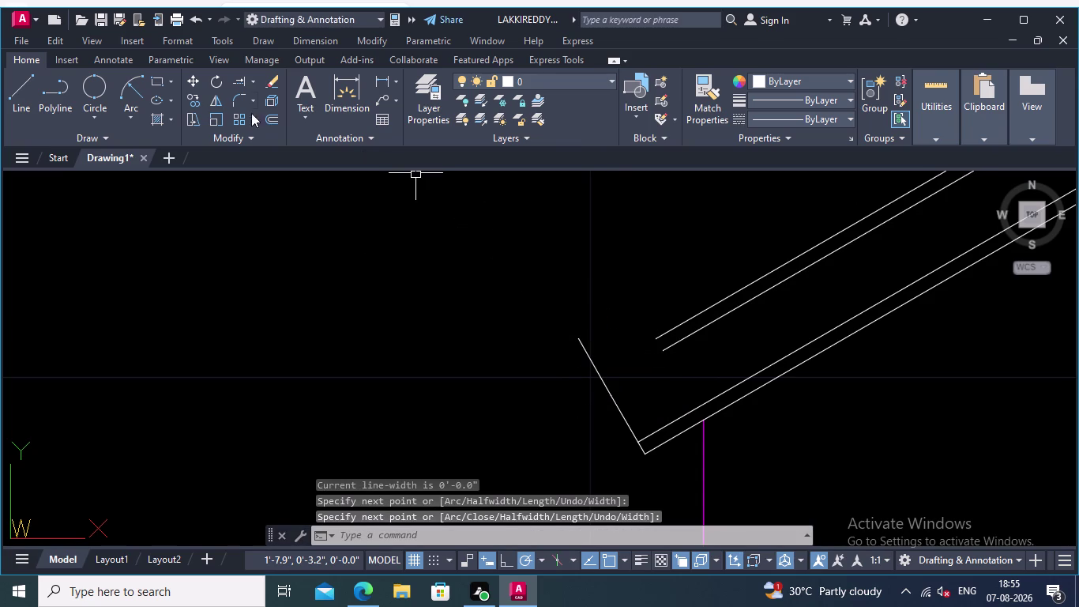
Extend the inner rafter lines on both sides out to the end cuts.
click(234, 72)
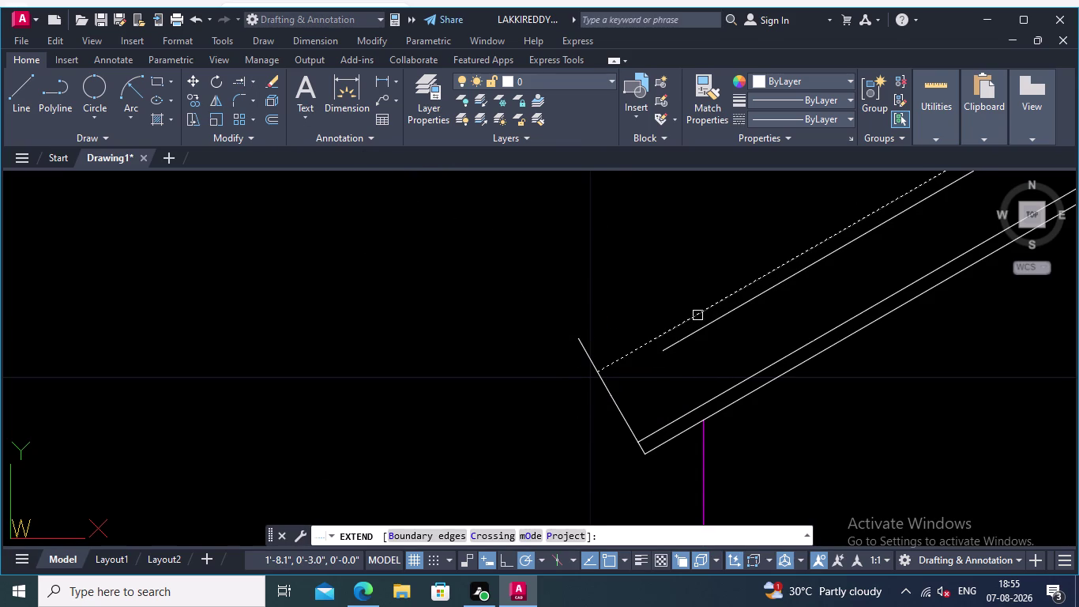
click(698, 316)
click(723, 317)
scroll(down, 3)
middle_drag(567, 404, 0, 346)
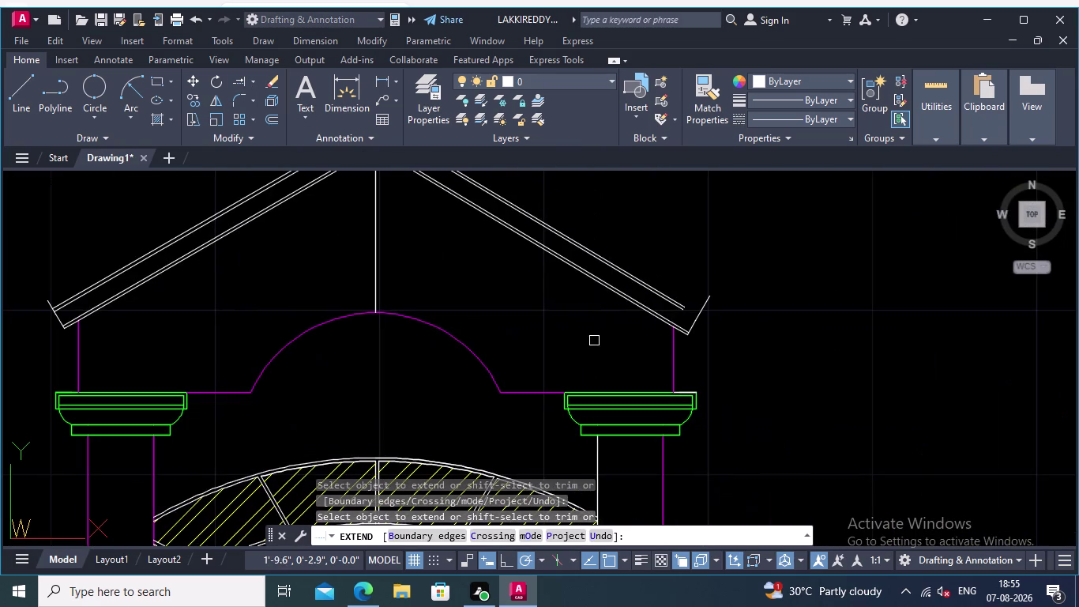
scroll(up, 3)
drag(650, 341, 650, 333)
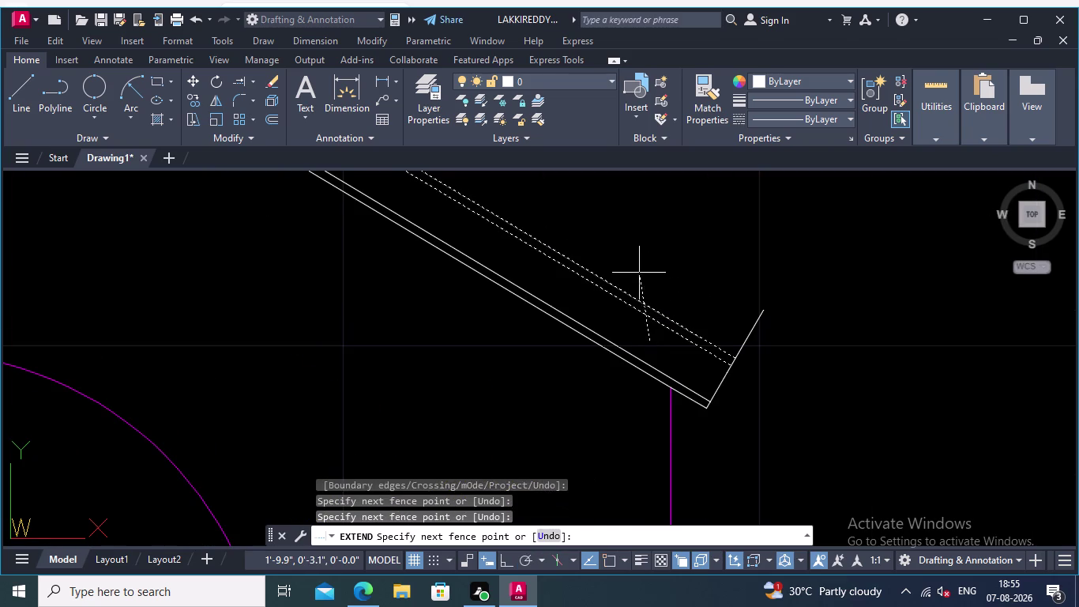
click(639, 270)
key(Return)
Trim the overhanging line ends at the right rafter end with TR.
text(t)
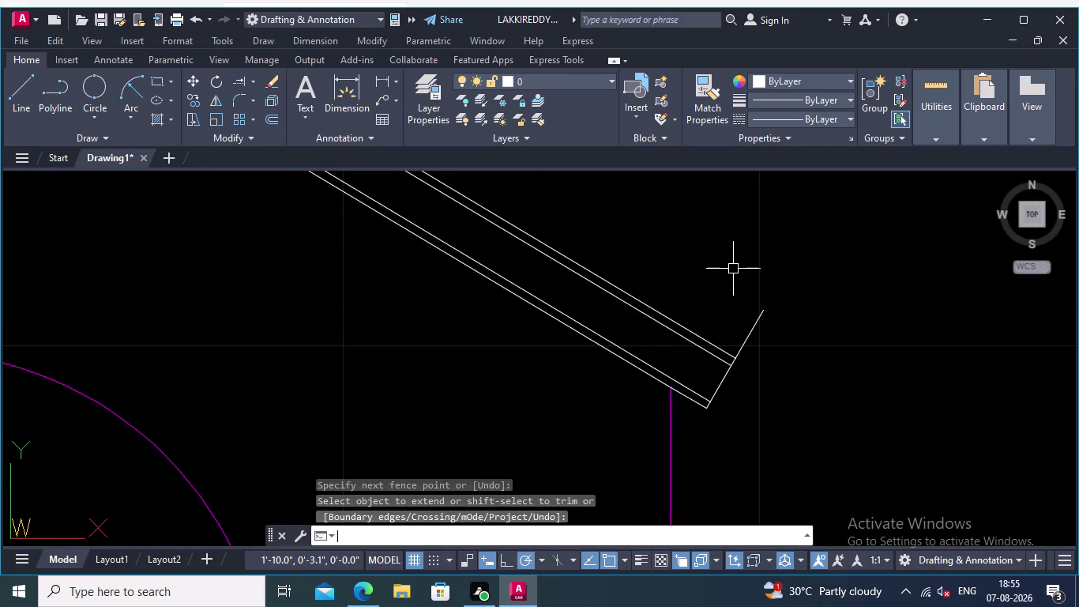
text(r)
key(Return)
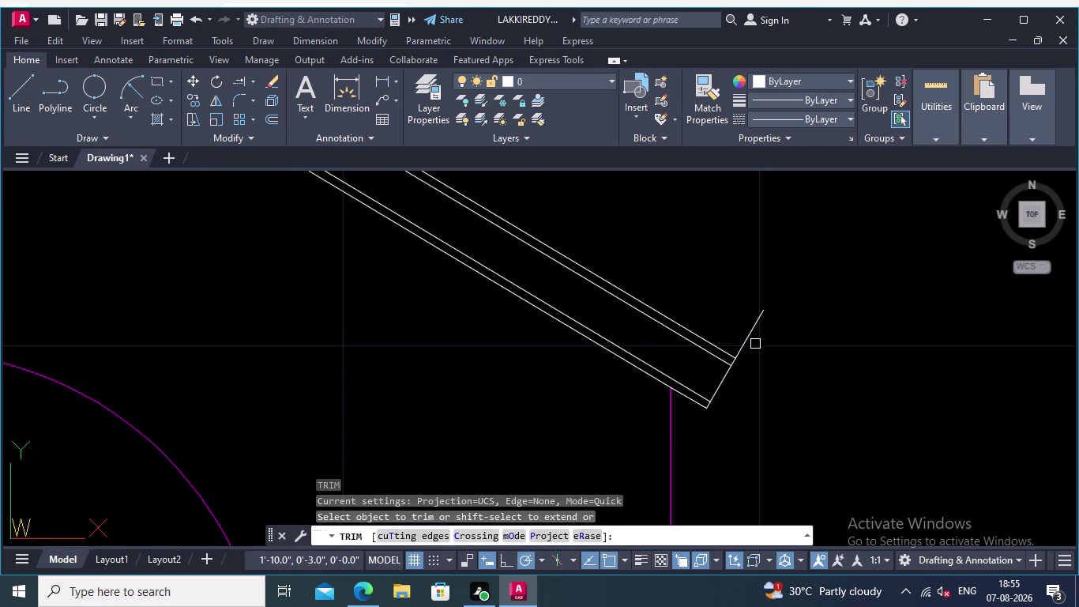
click(755, 343)
click(719, 305)
scroll(down, 3)
scroll(up, 3)
Trim the overhanging line ends at the left rafter end.
middle_drag(719, 344, 756, 411)
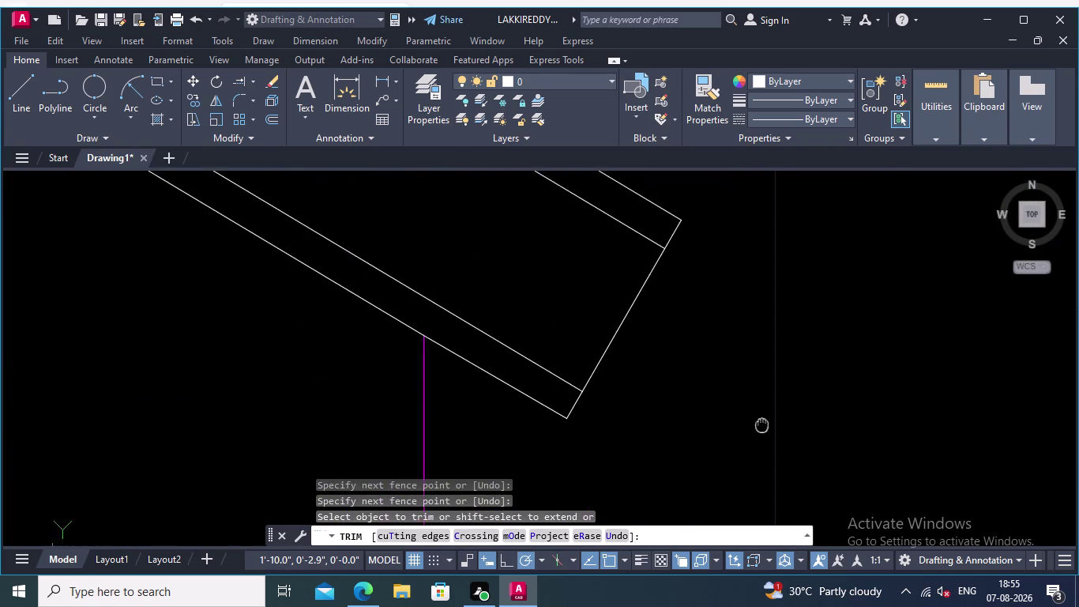
middle_drag(756, 410, 765, 435)
middle_drag(782, 423, 1016, 485)
scroll(down, 3)
middle_drag(282, 369, 711, 366)
scroll(down, 3)
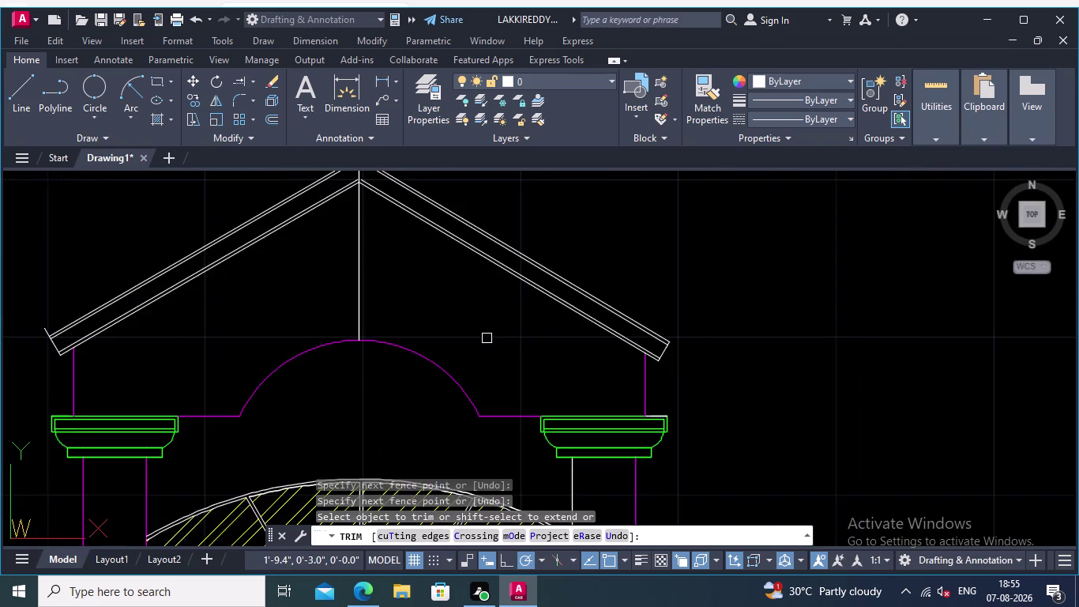
middle_drag(484, 327, 895, 356)
scroll(up, 3)
middle_drag(423, 341, 708, 203)
scroll(up, 3)
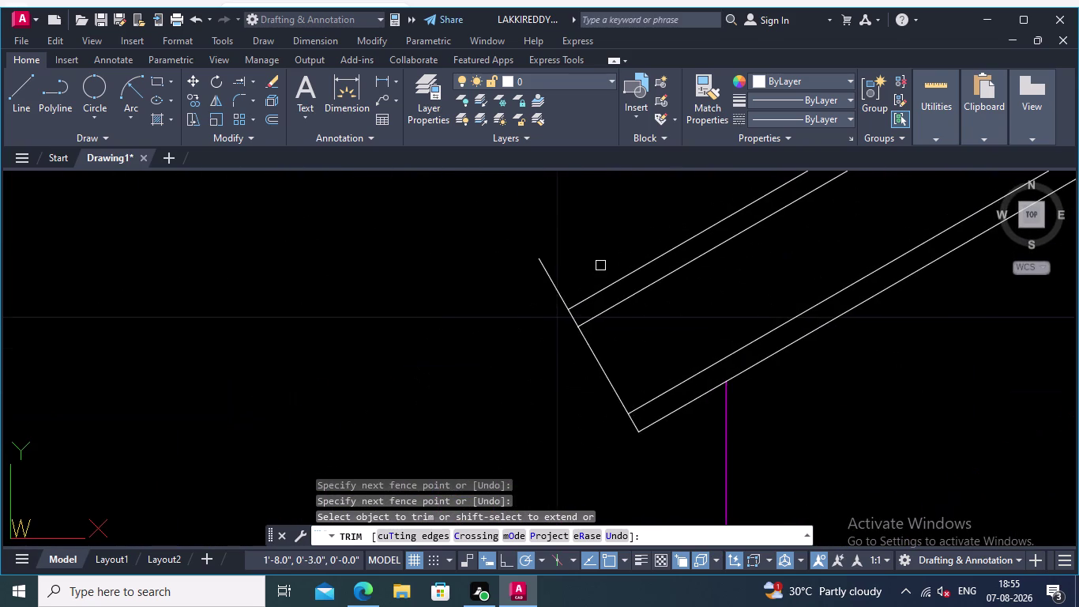
click(553, 281)
click(483, 333)
scroll(down, 3)
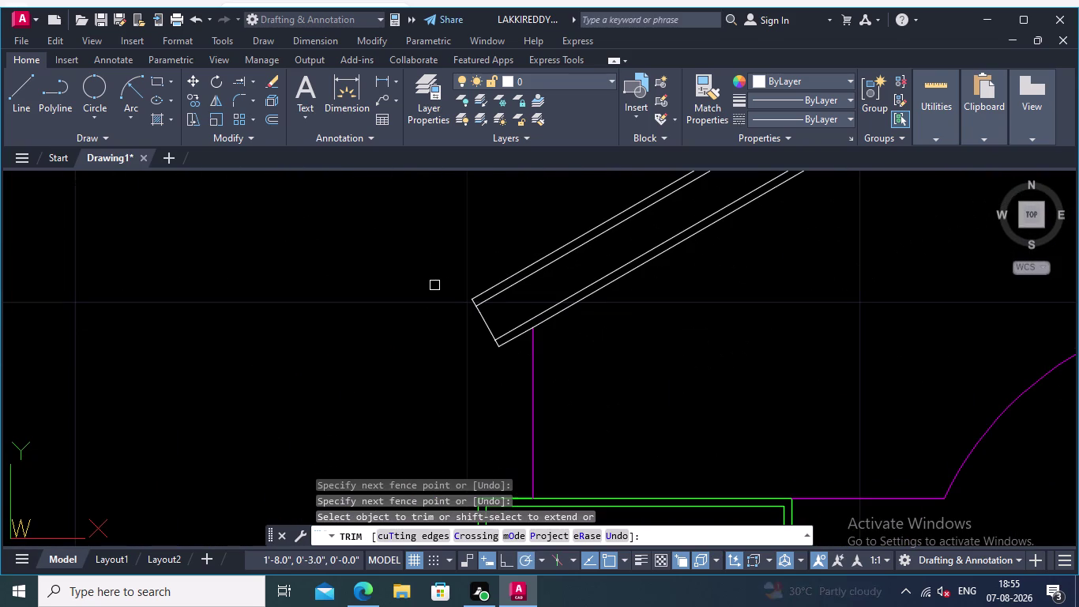
scroll(down, 3)
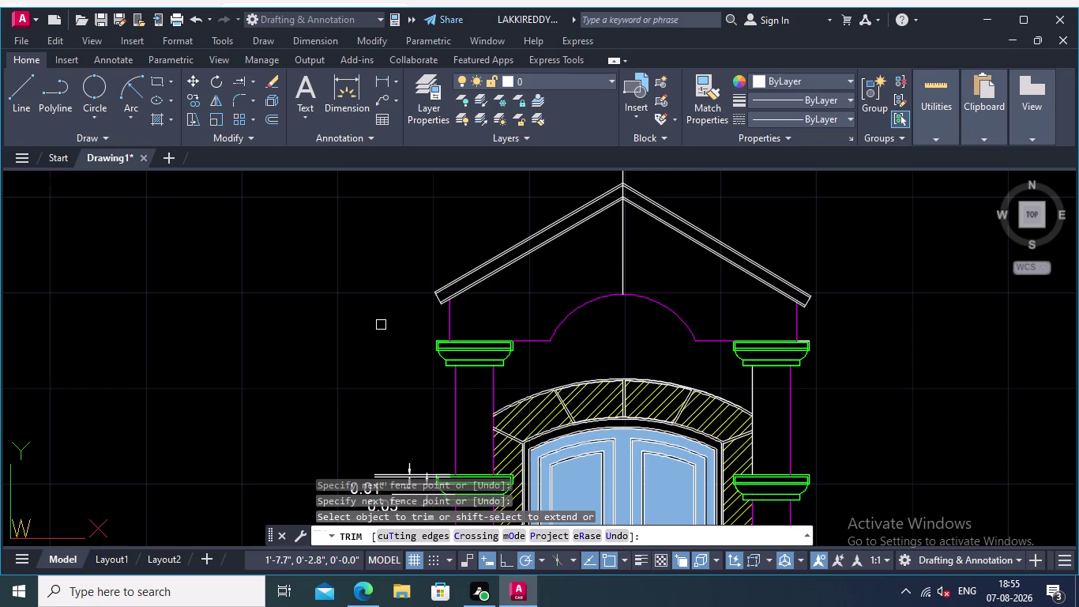
scroll(up, 3)
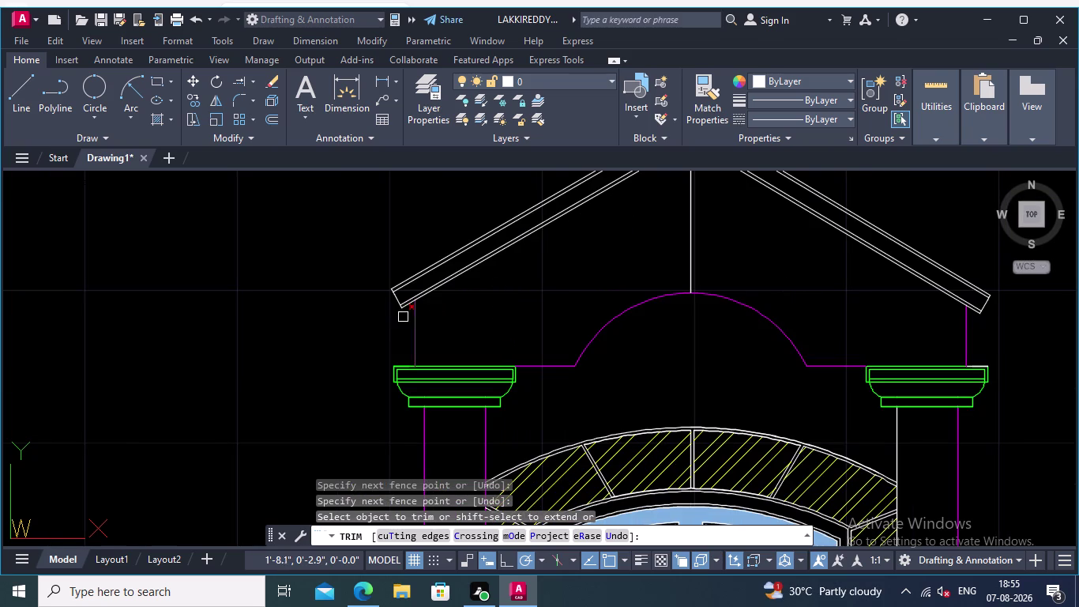
scroll(up, 3)
key(Return)
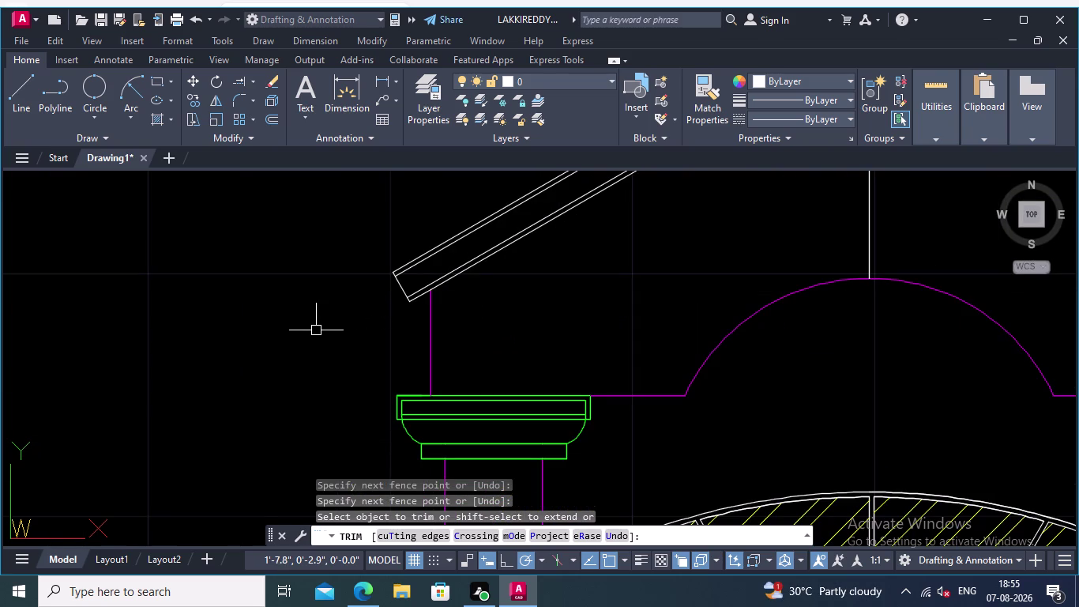
scroll(down, 3)
middle_drag(508, 321, 506, 355)
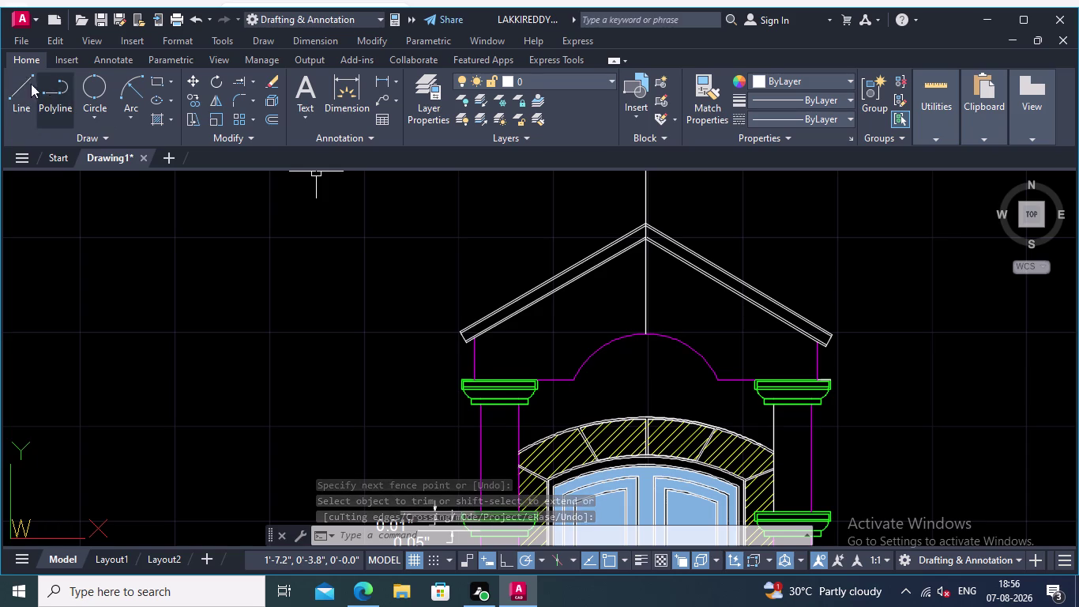
Draw a horizontal line from the pediment apex extending left.
click(14, 82)
scroll(up, 3)
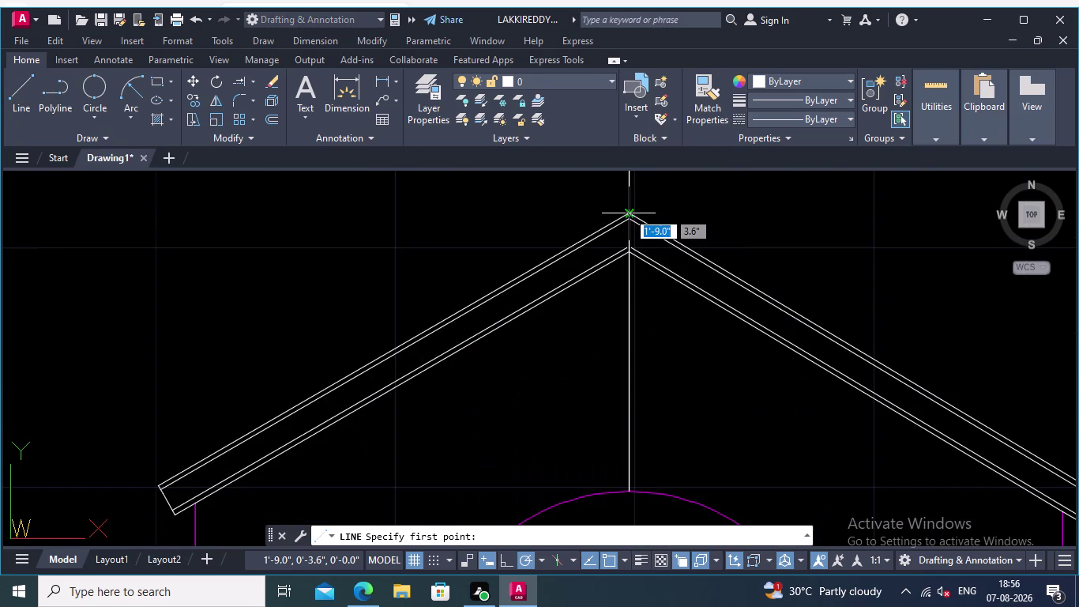
click(628, 211)
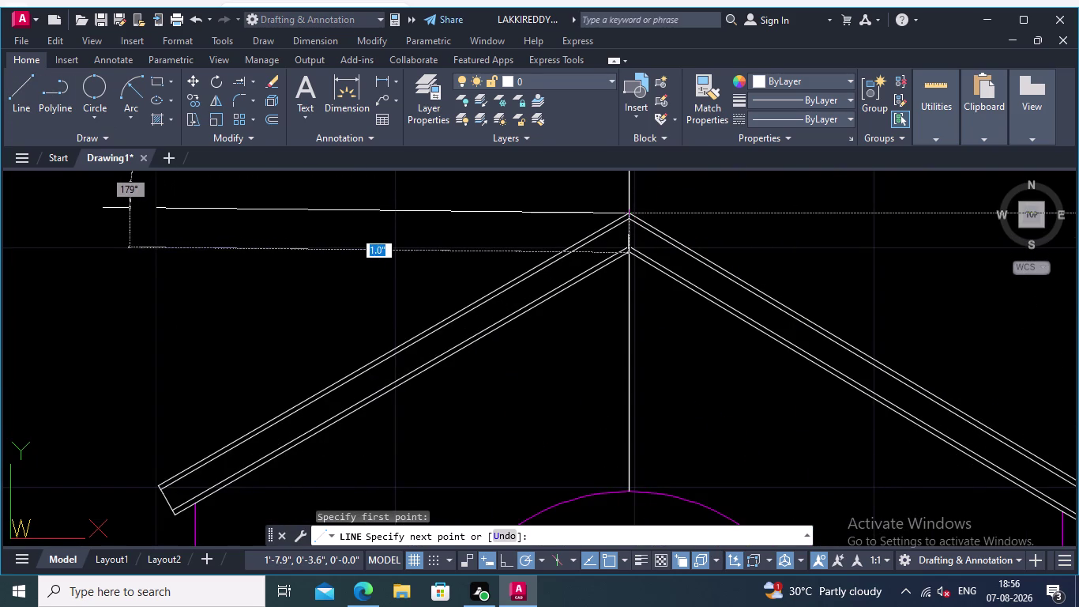
click(72, 210)
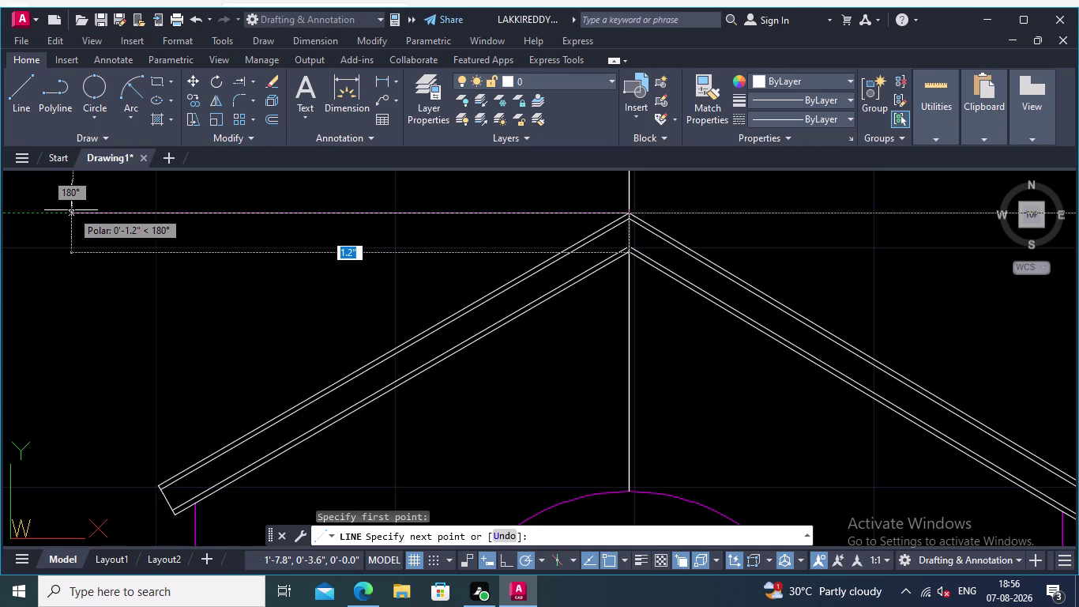
key(Return)
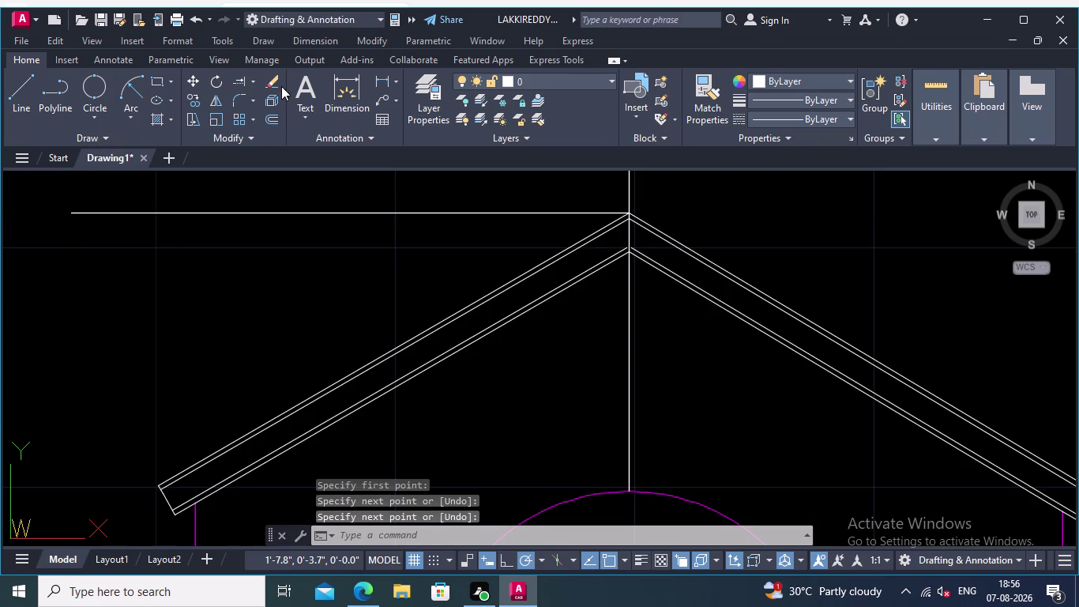
Measure a linear dimension from the left rafter end to the new horizontal line.
click(381, 78)
middle_drag(298, 313, 452, 259)
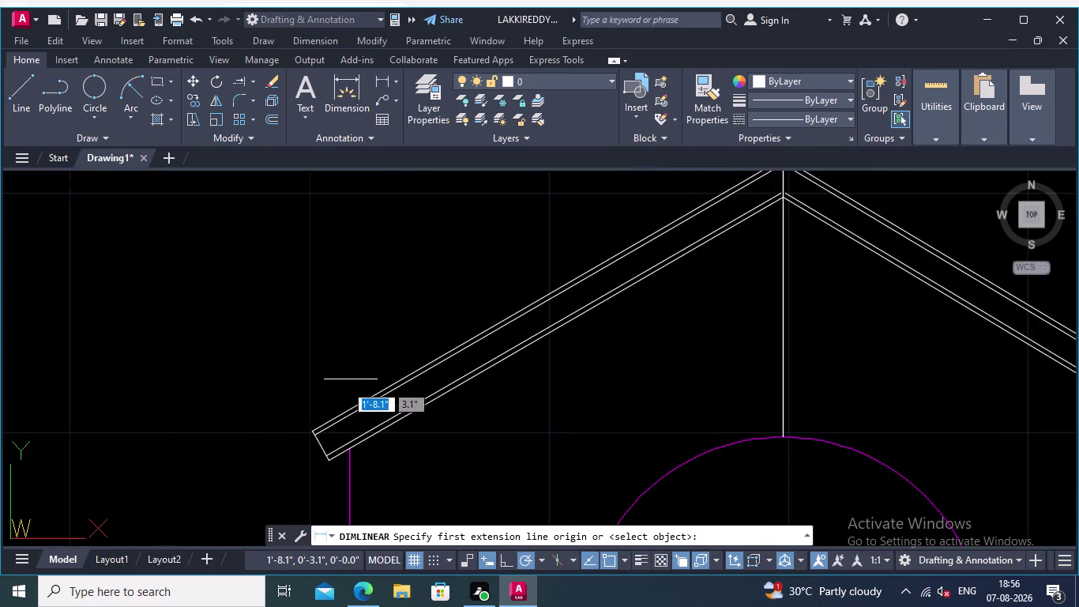
scroll(up, 3)
middle_drag(319, 411, 376, 307)
scroll(up, 3)
click(355, 364)
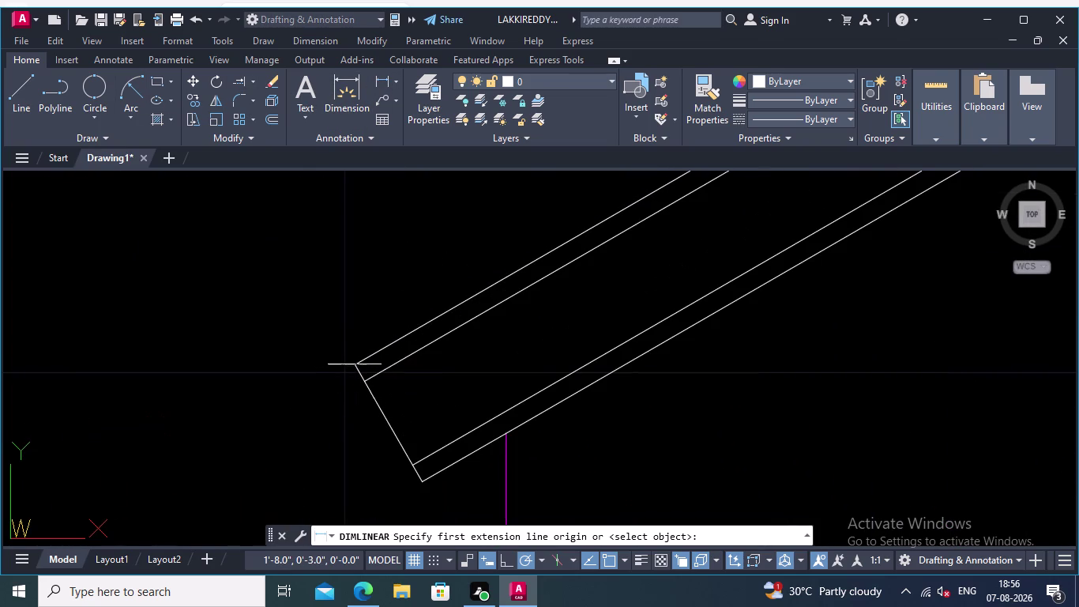
middle_drag(363, 223, 340, 382)
scroll(down, 3)
middle_drag(339, 281, 337, 344)
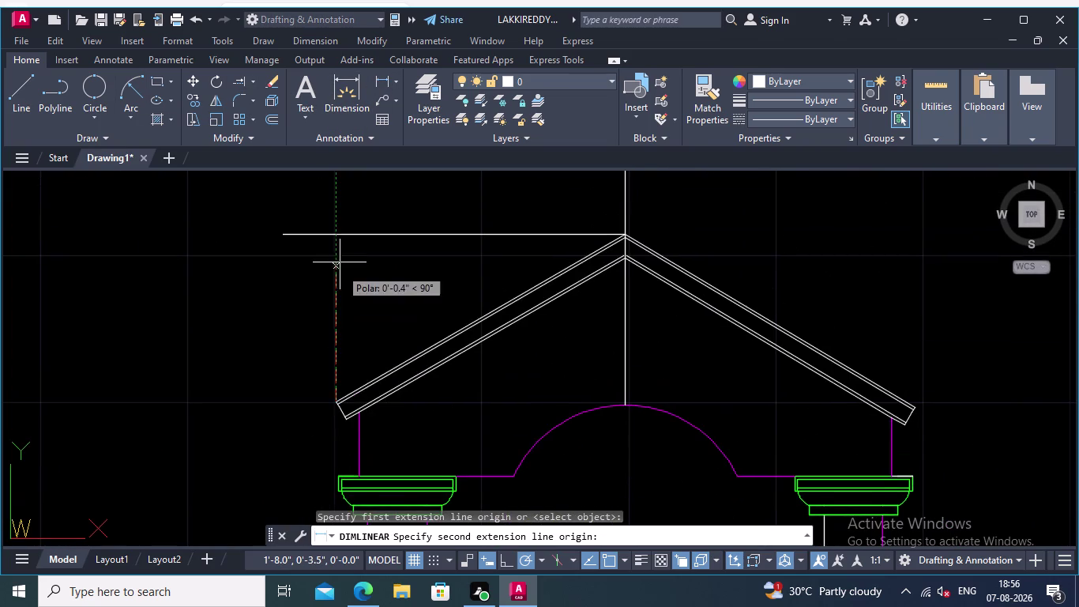
scroll(up, 3)
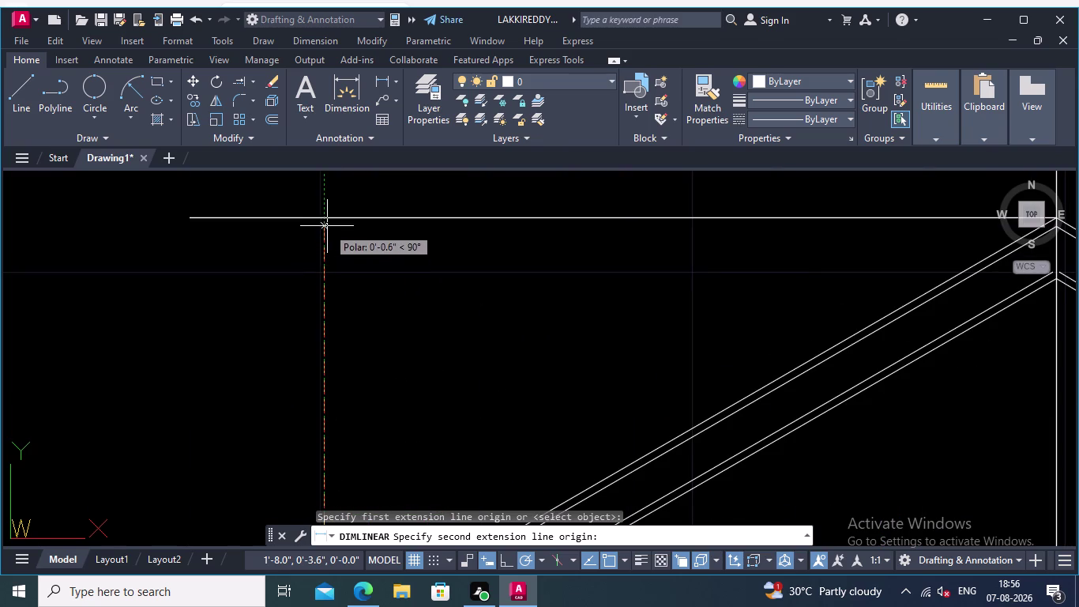
click(327, 218)
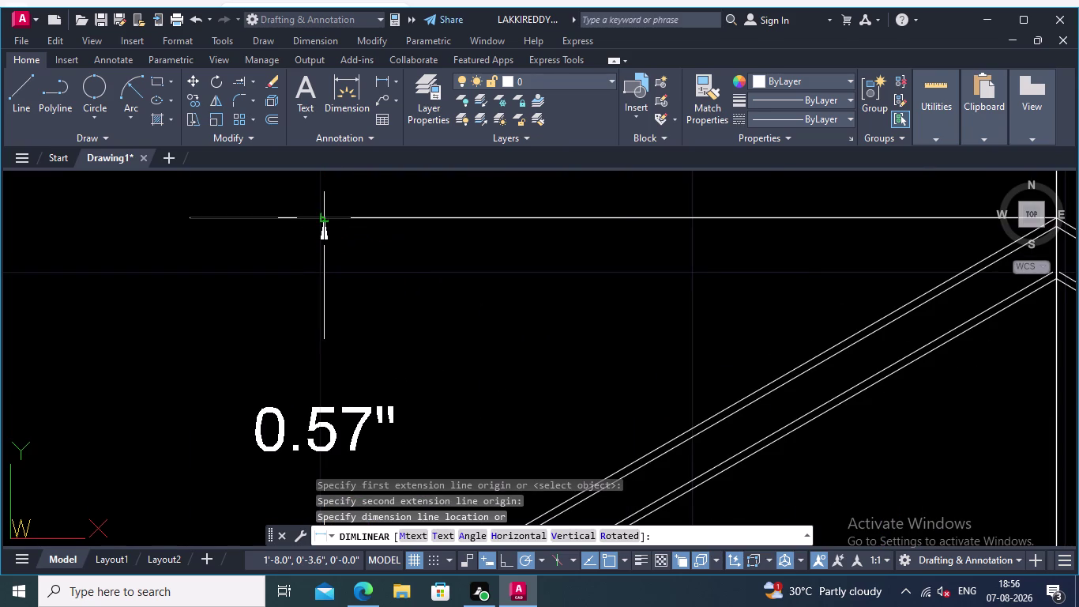
key(Return)
scroll(down, 3)
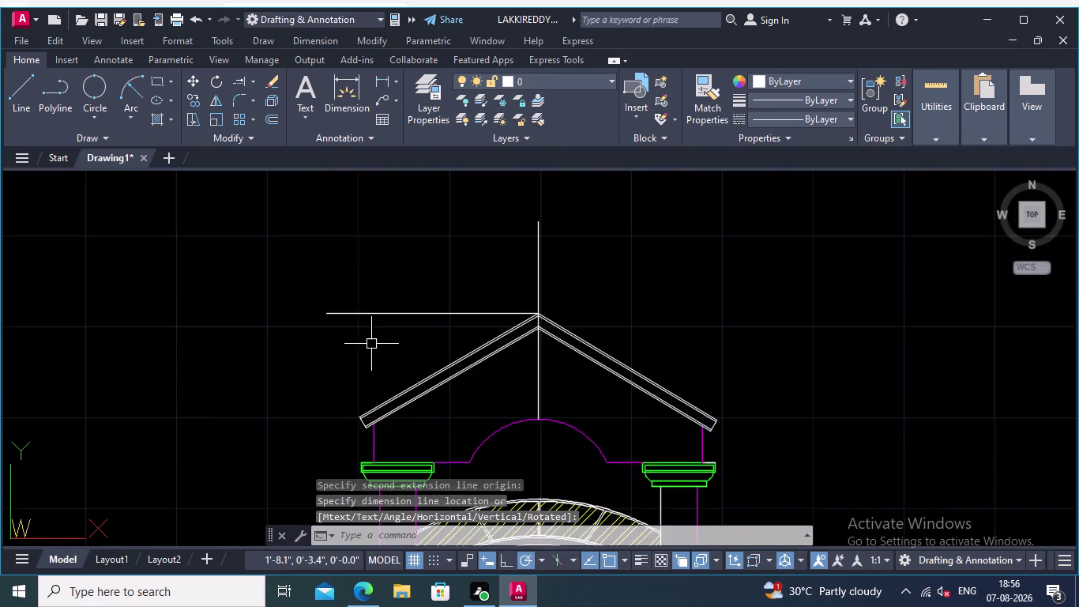
middle_drag(372, 344, 379, 218)
scroll(up, 3)
middle_drag(400, 284, 321, 267)
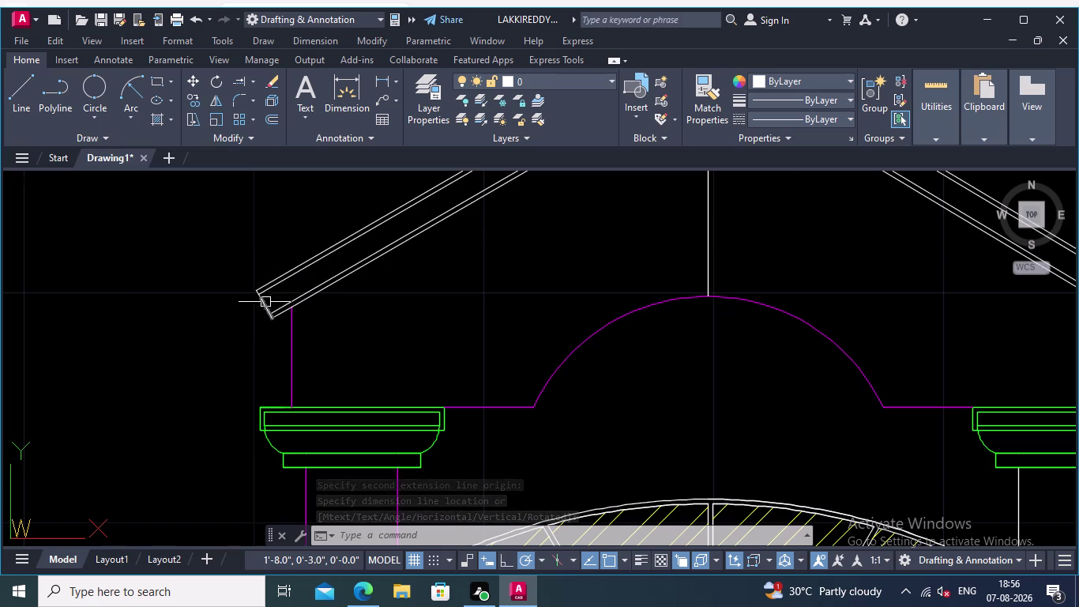
middle_drag(271, 293, 192, 360)
scroll(down, 3)
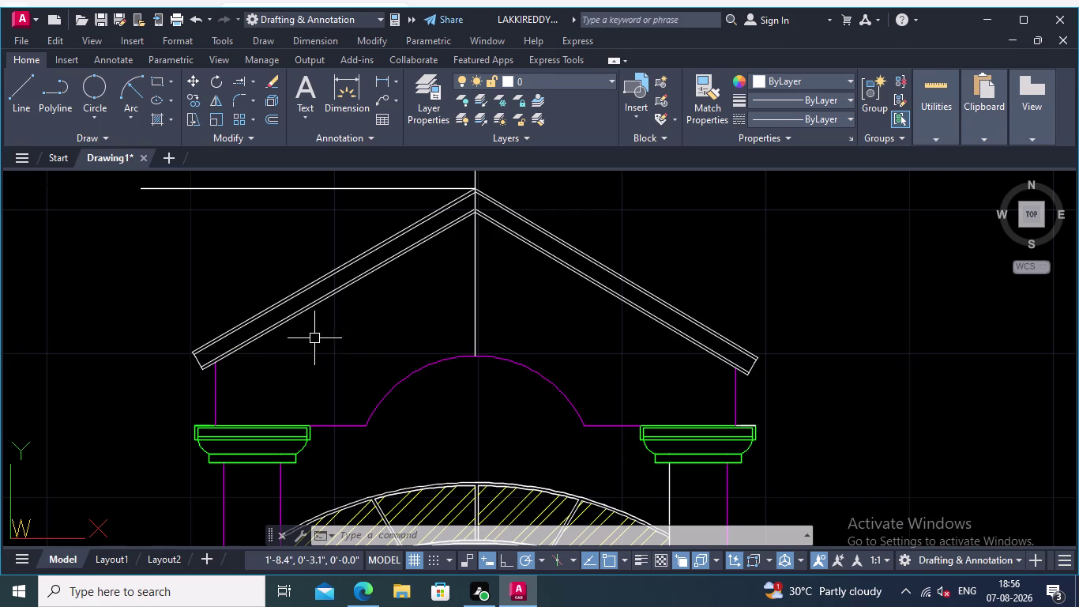
click(370, 321)
click(313, 234)
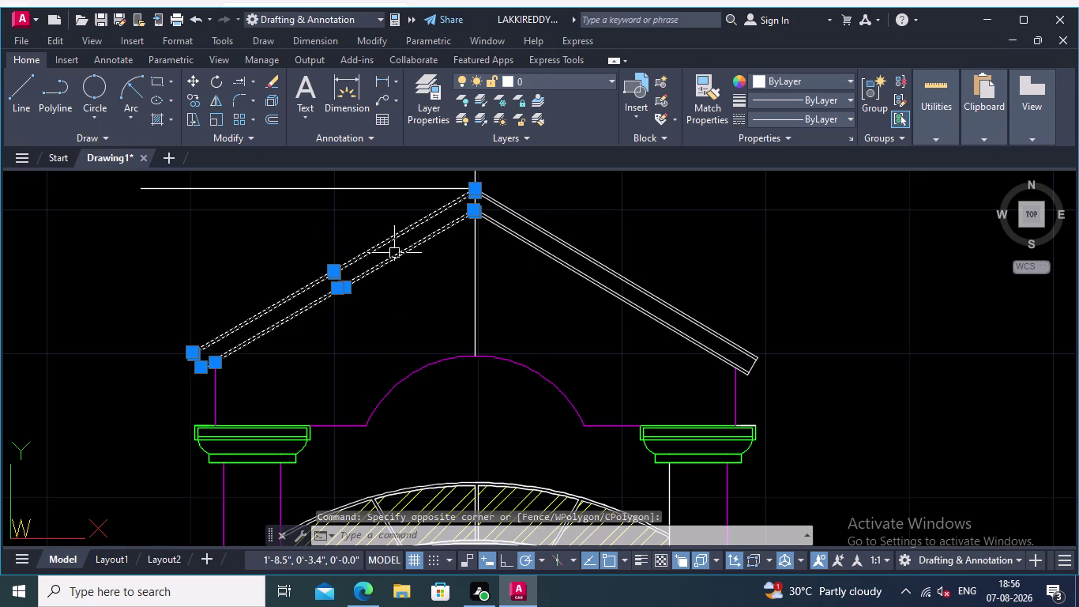
click(545, 293)
click(574, 220)
drag(573, 299, 571, 291)
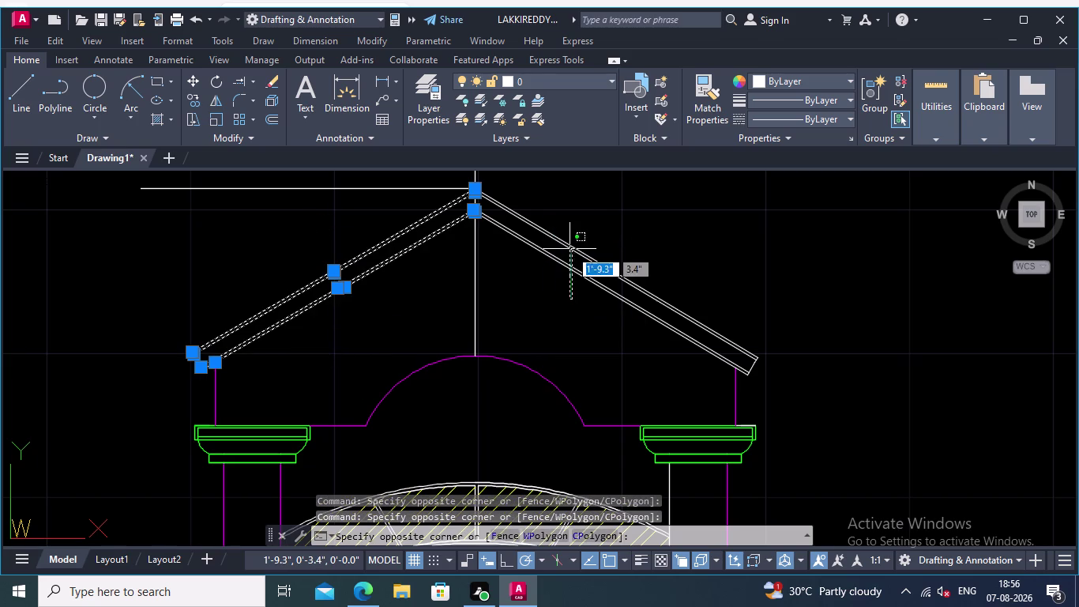
click(529, 223)
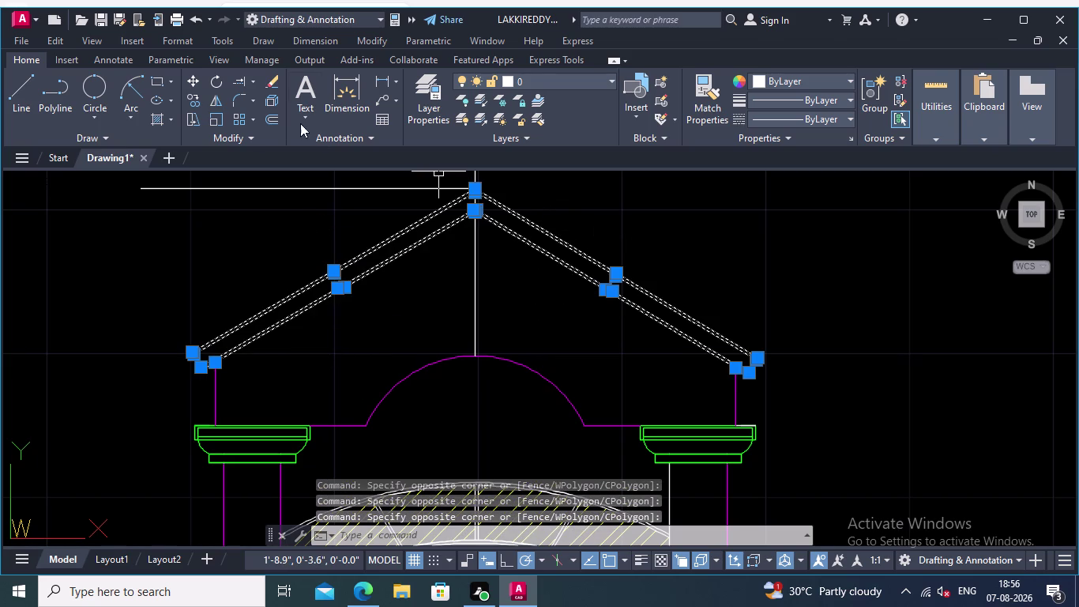
click(218, 100)
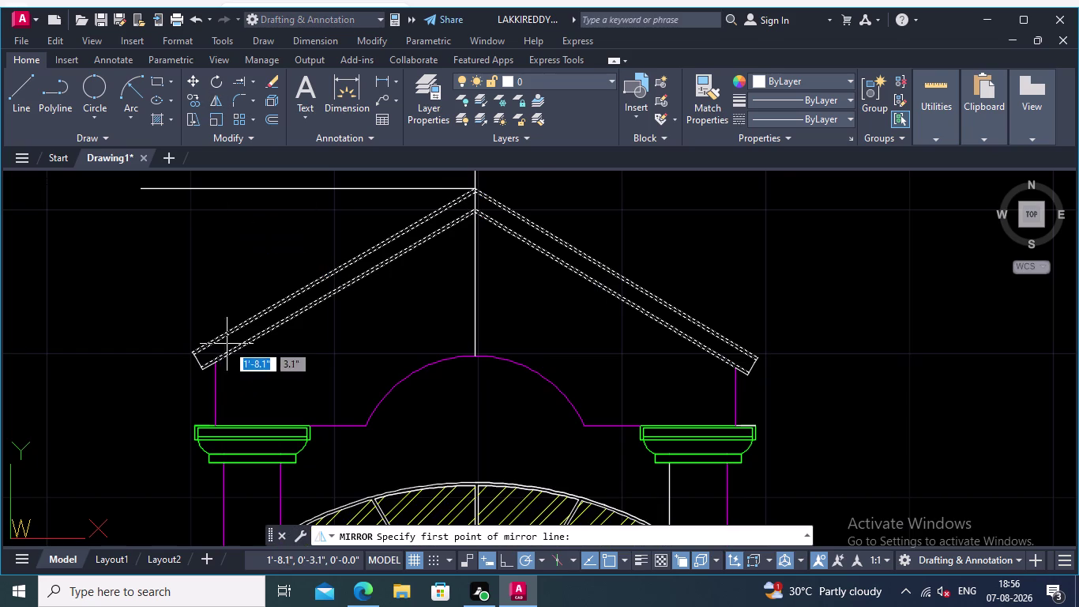
scroll(up, 3)
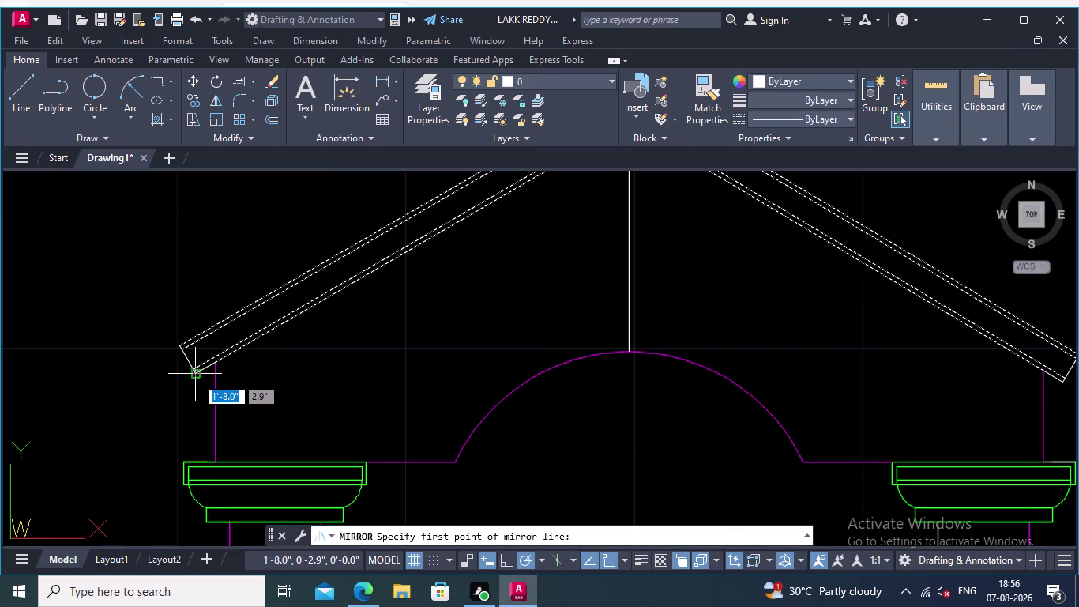
click(195, 376)
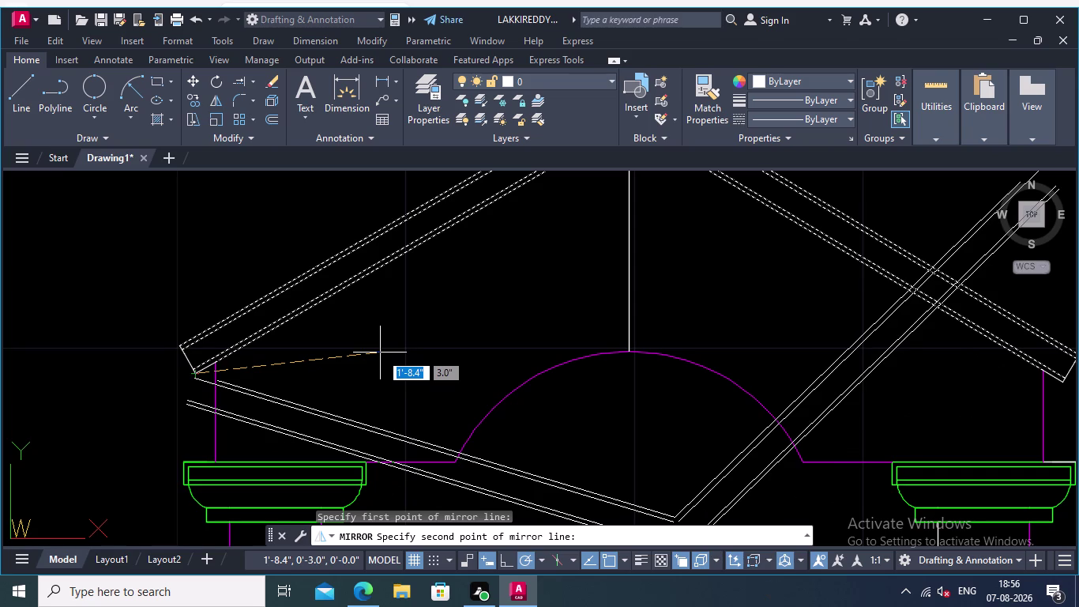
key(Escape)
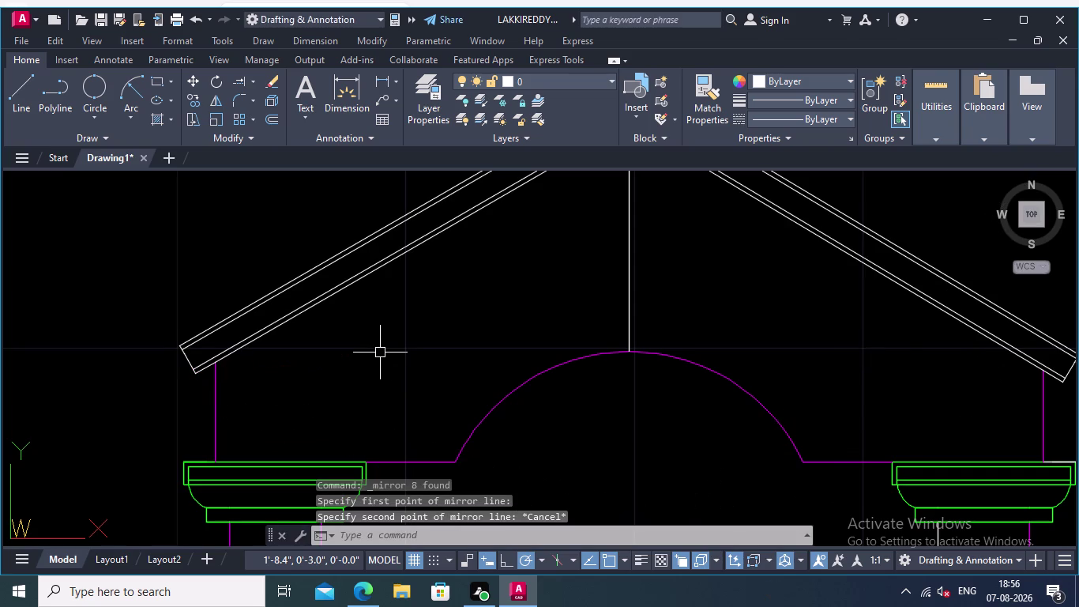
scroll(down, 3)
middle_drag(385, 341, 398, 314)
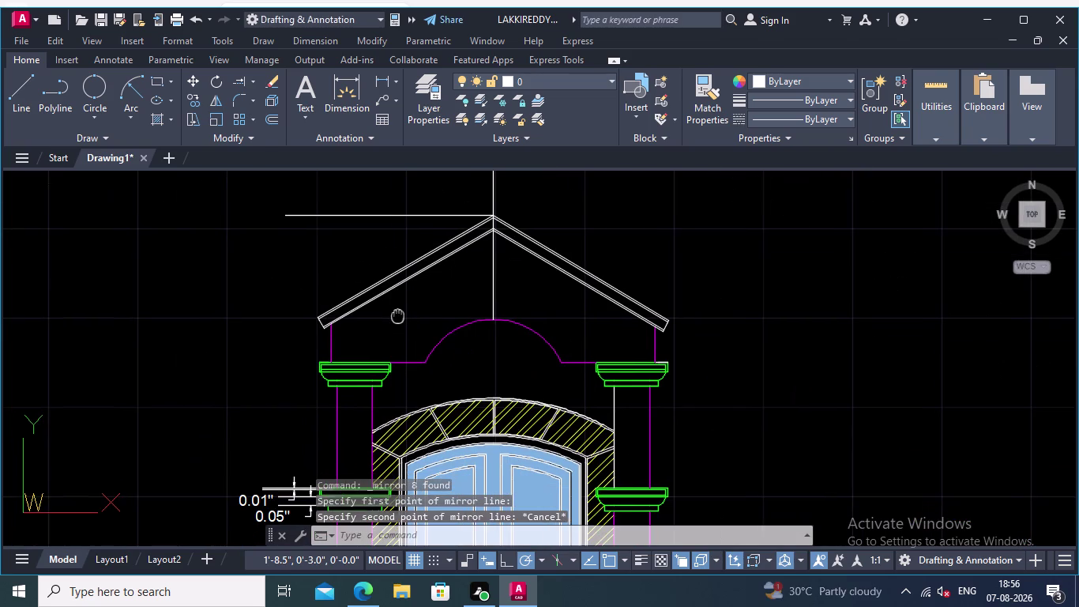
middle_drag(397, 314, 398, 314)
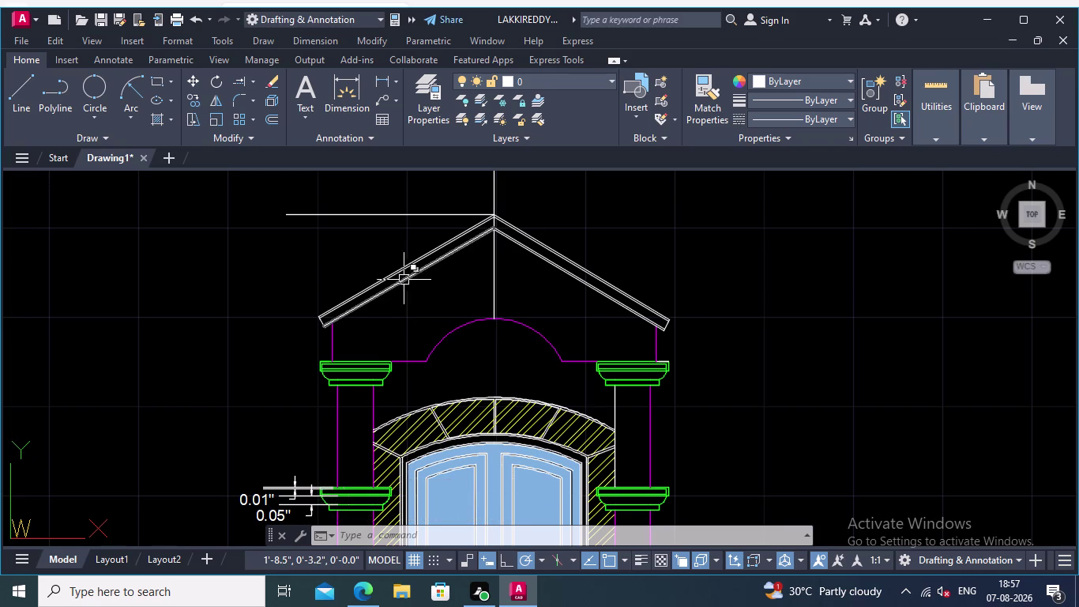
Trim away the right roof slope's double lines and its end cap.
scroll(up, 3)
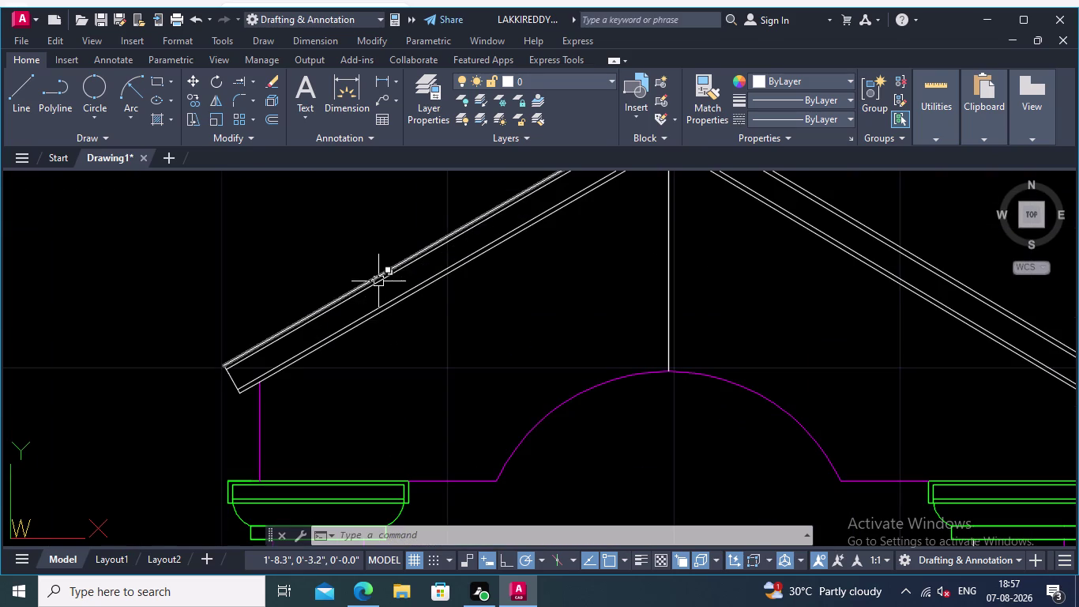
scroll(down, 3)
middle_drag(429, 313, 411, 361)
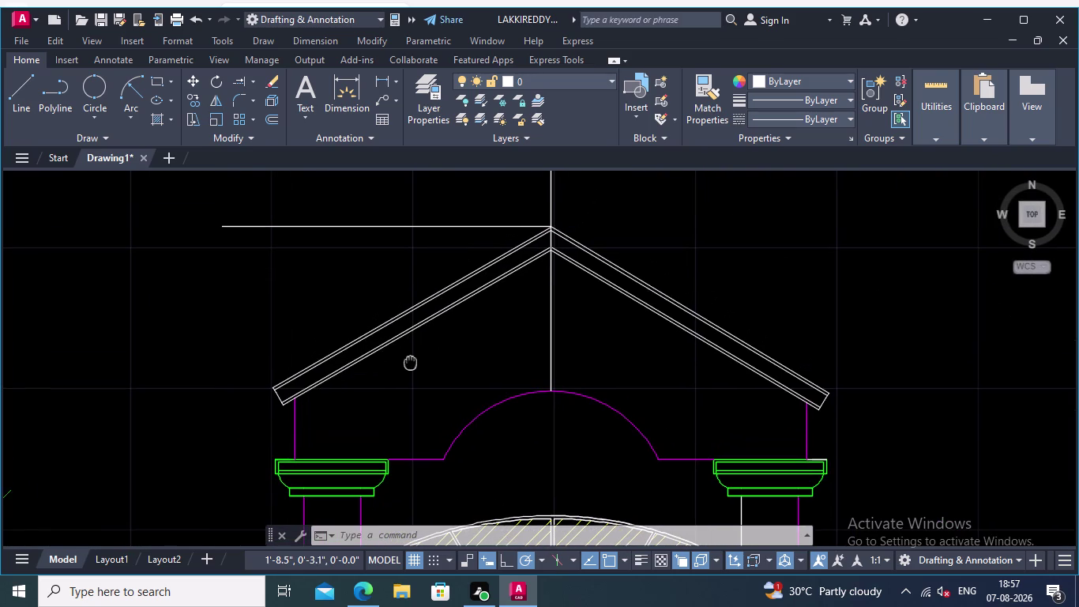
middle_drag(411, 361, 410, 361)
scroll(up, 3)
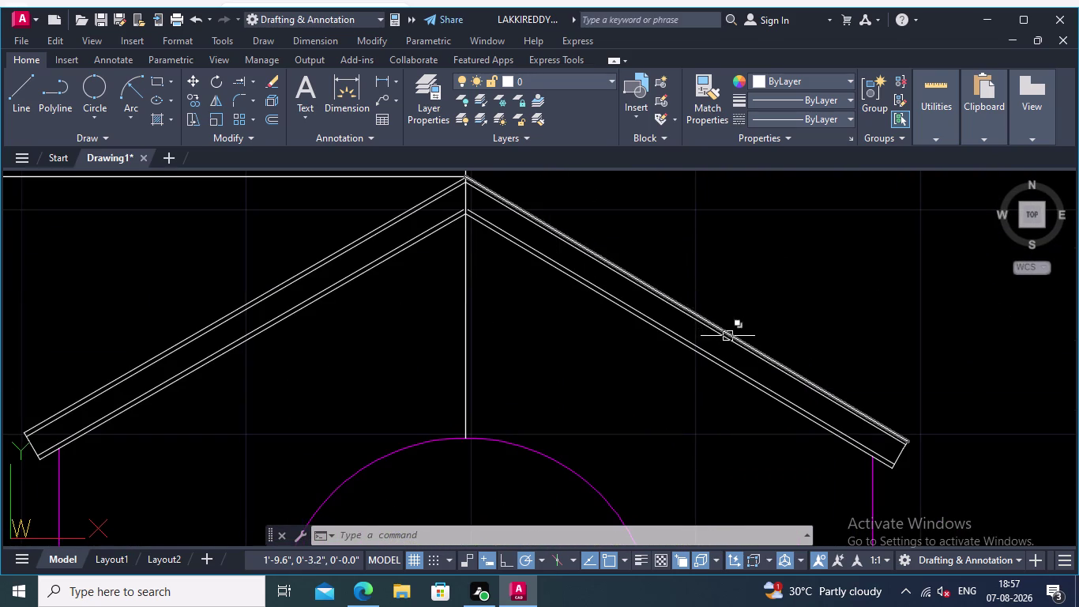
scroll(up, 3)
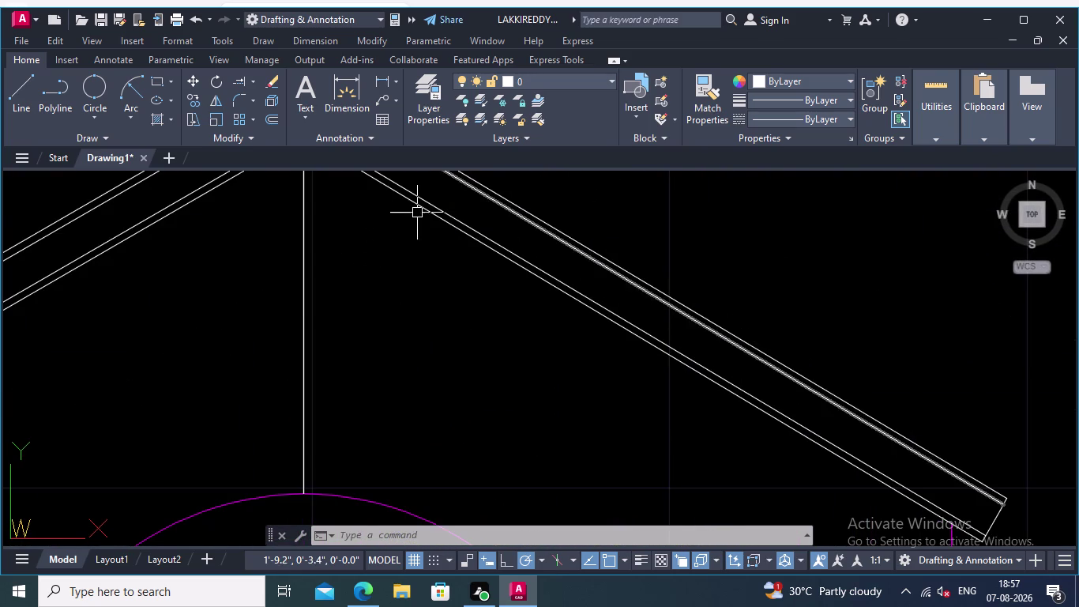
click(252, 78)
click(254, 108)
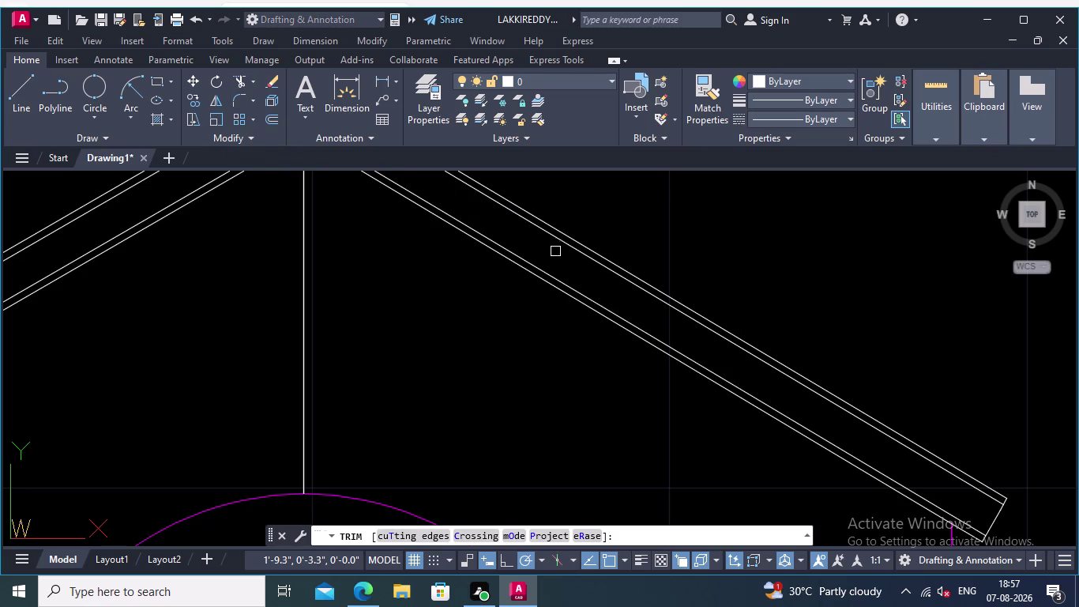
click(556, 252)
click(557, 211)
middle_drag(703, 259, 495, 217)
middle_drag(740, 358, 637, 283)
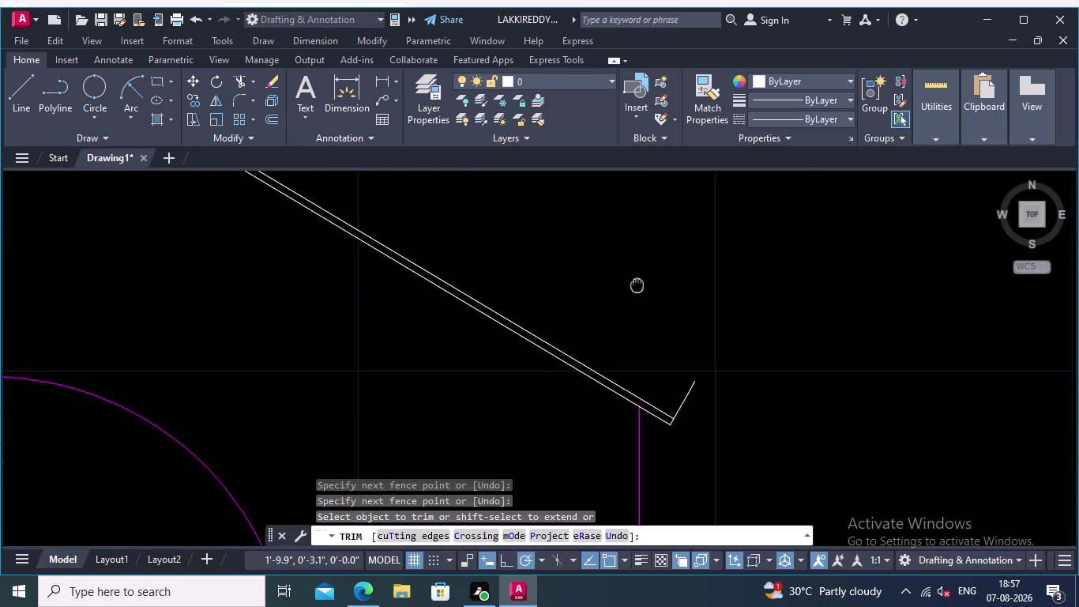
middle_drag(637, 284, 637, 282)
scroll(up, 3)
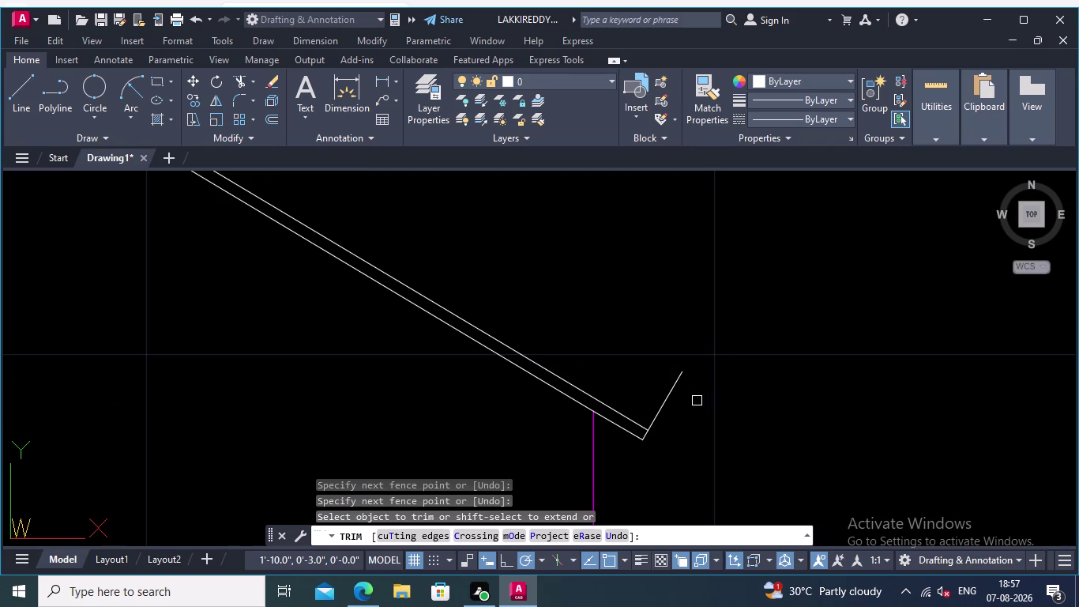
click(636, 418)
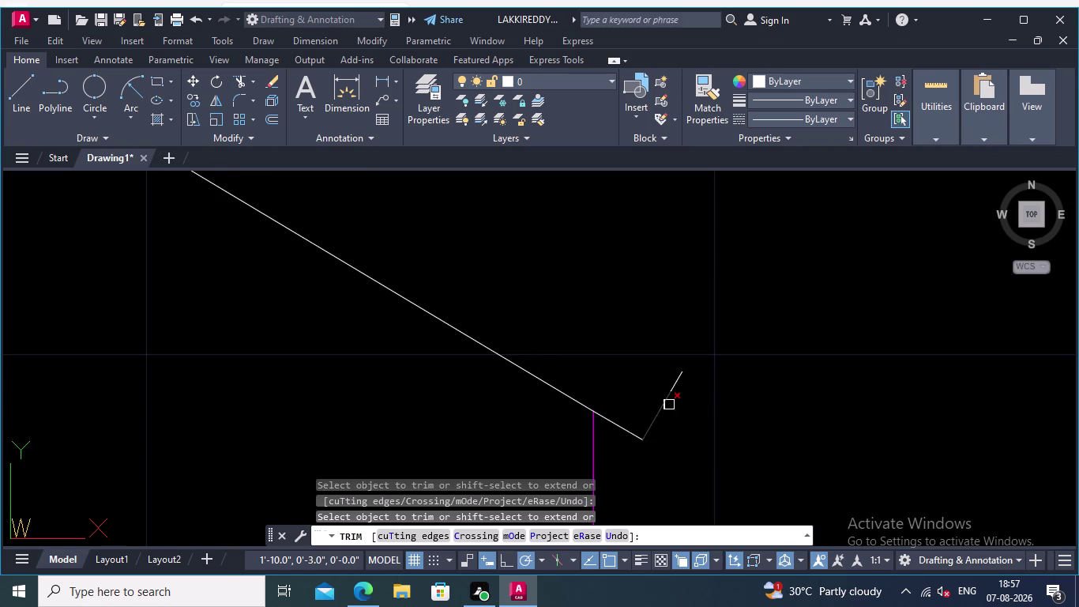
click(670, 401)
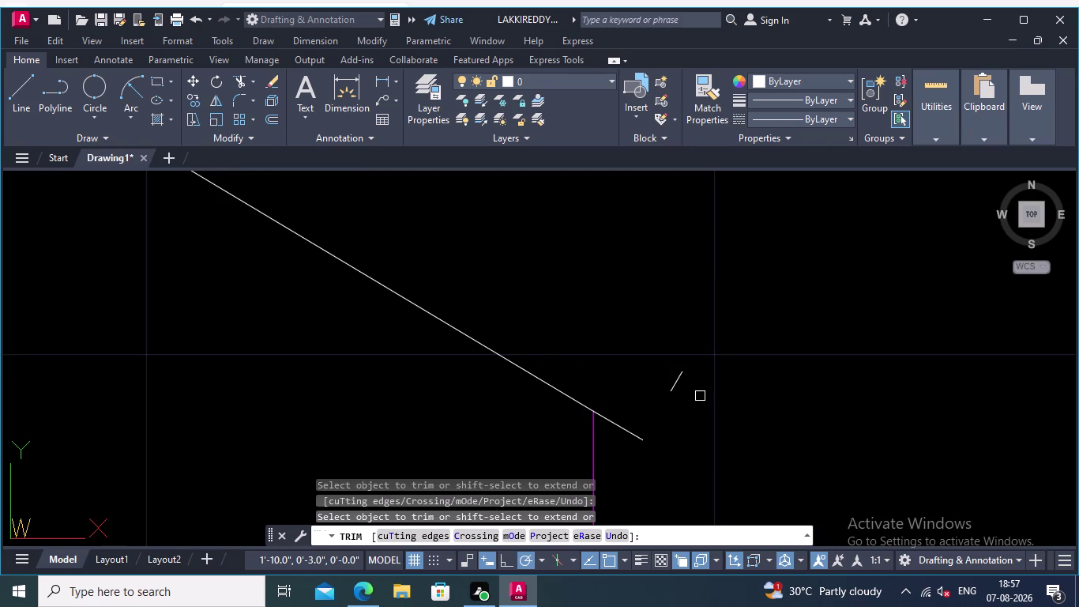
click(701, 397)
click(661, 381)
Trim away the left roof slope lines from peak to end cap.
scroll(down, 3)
middle_drag(708, 360, 793, 357)
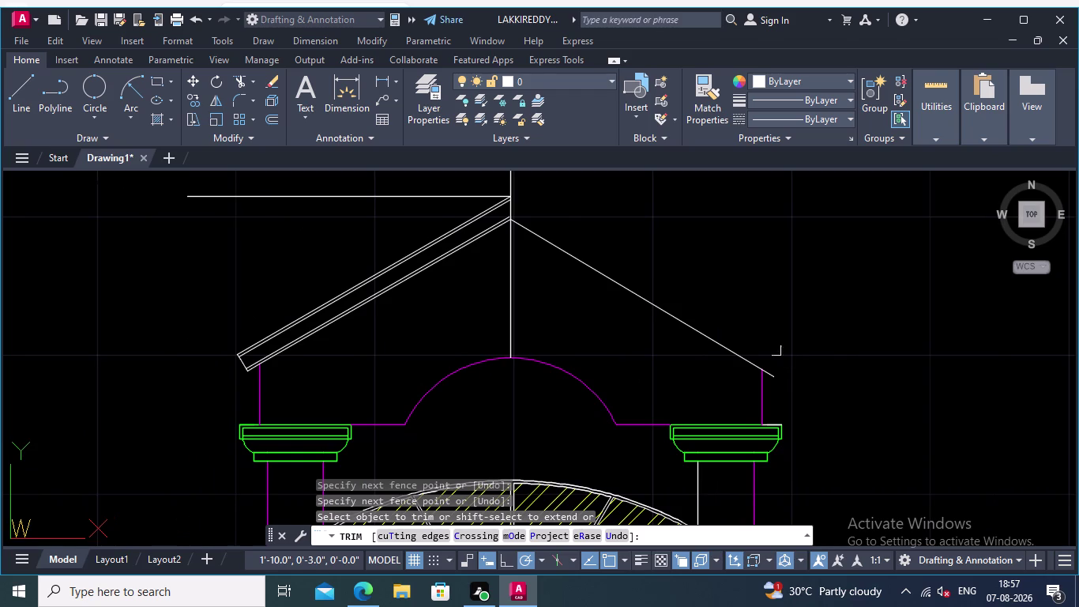
scroll(up, 3)
middle_drag(467, 197, 510, 249)
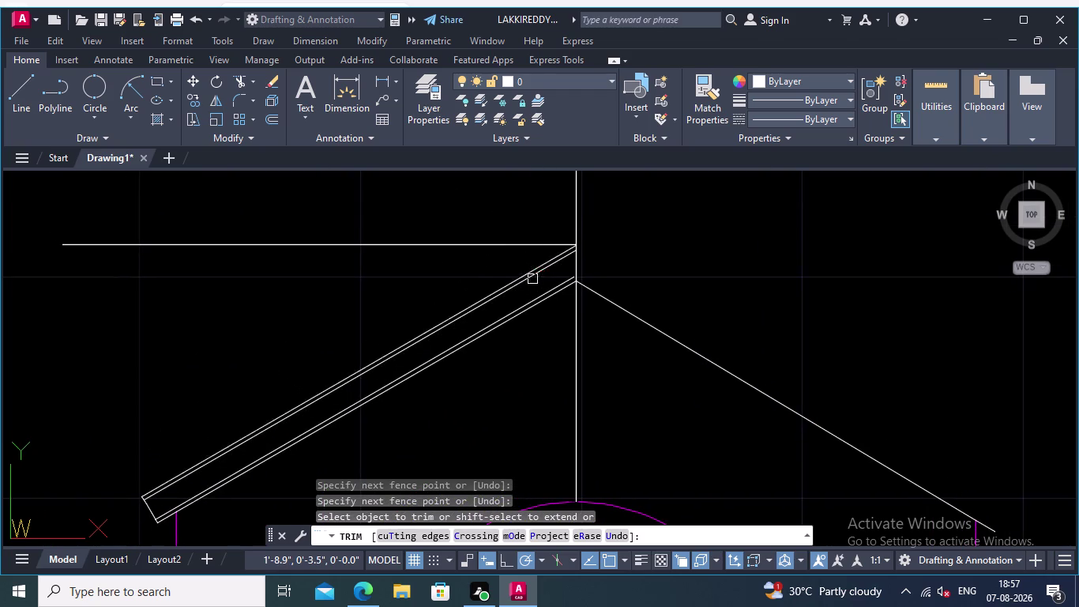
scroll(up, 3)
click(543, 280)
click(500, 239)
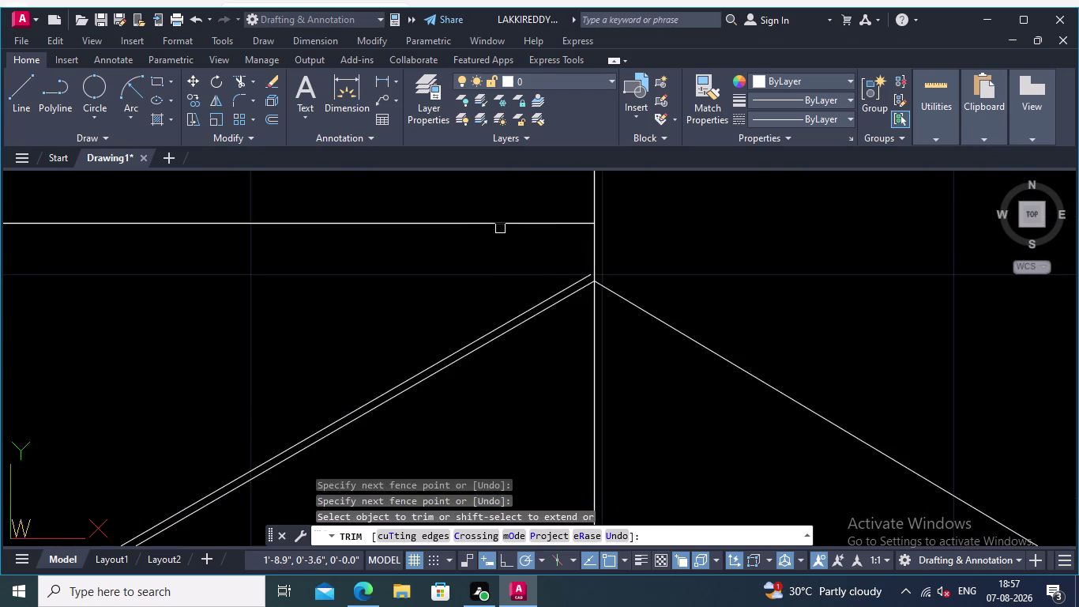
click(496, 213)
click(491, 247)
middle_drag(486, 319, 509, 268)
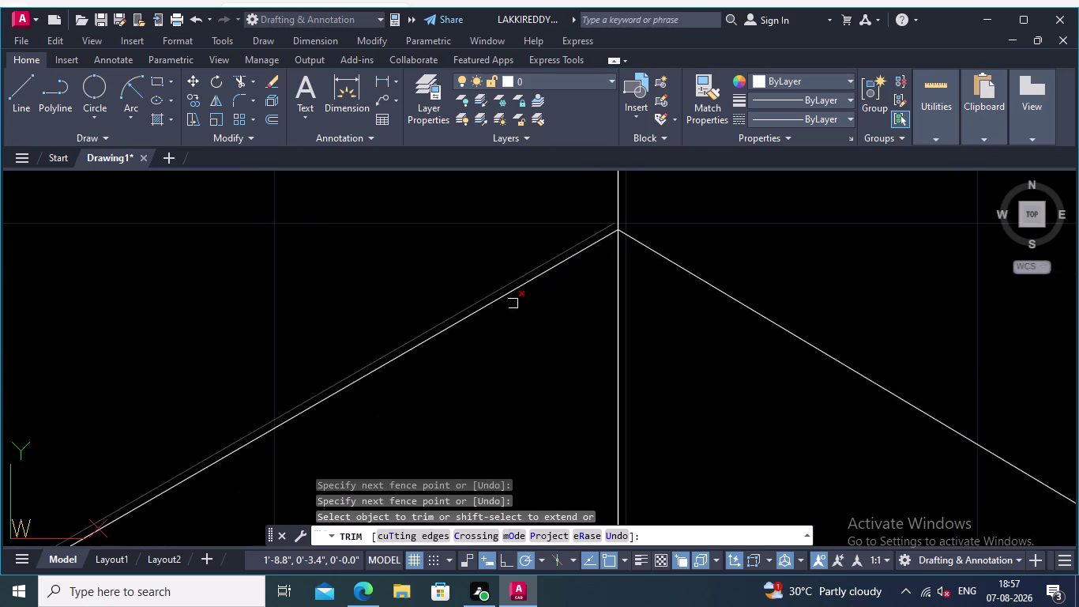
scroll(down, 3)
middle_drag(530, 337, 591, 314)
scroll(up, 3)
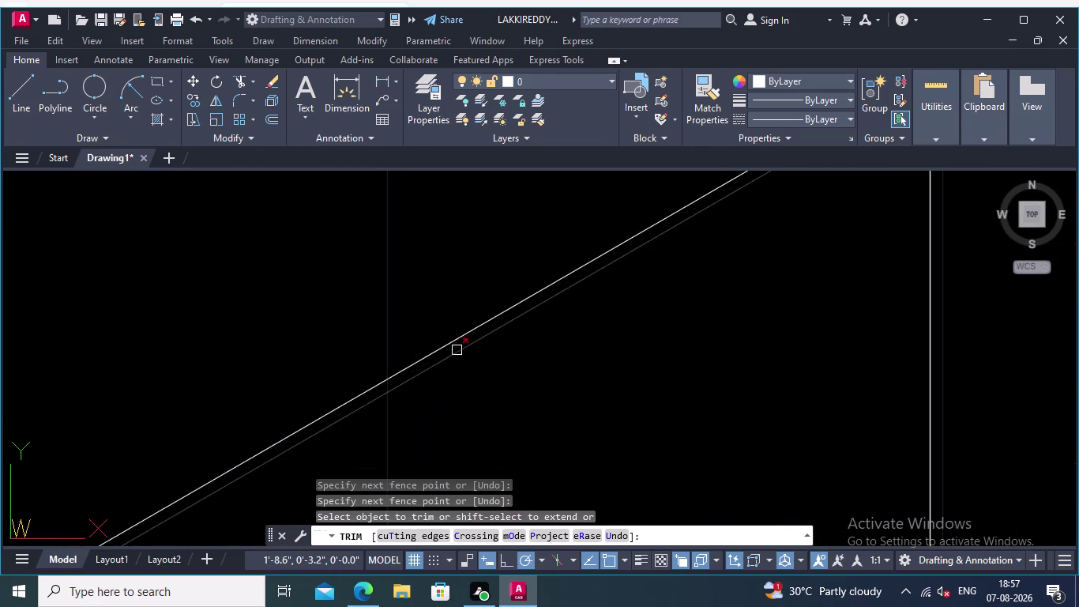
scroll(down, 3)
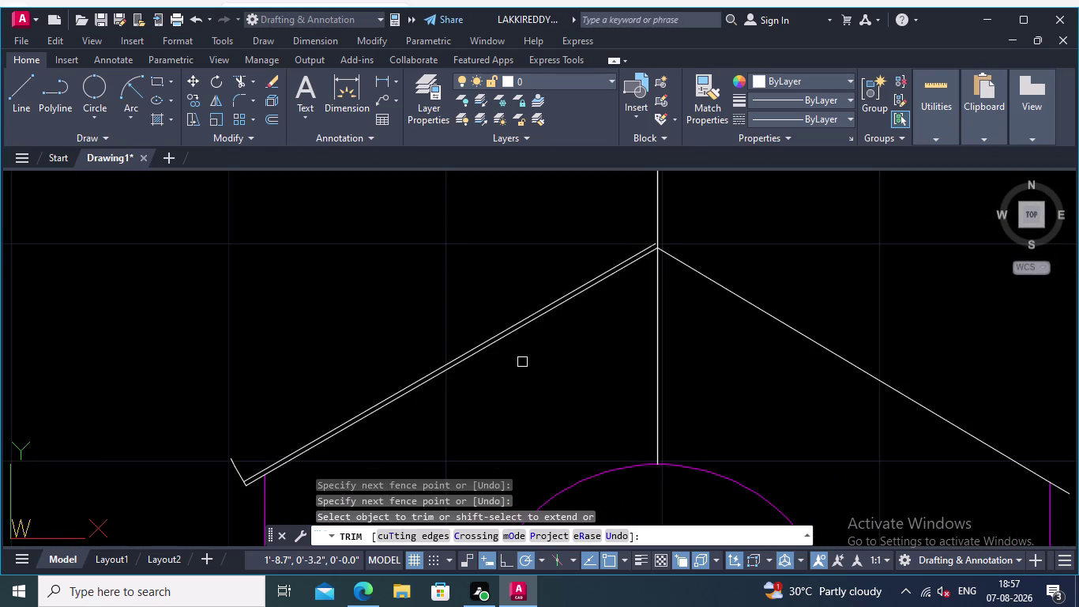
click(522, 361)
click(494, 315)
middle_drag(451, 349, 570, 274)
scroll(up, 3)
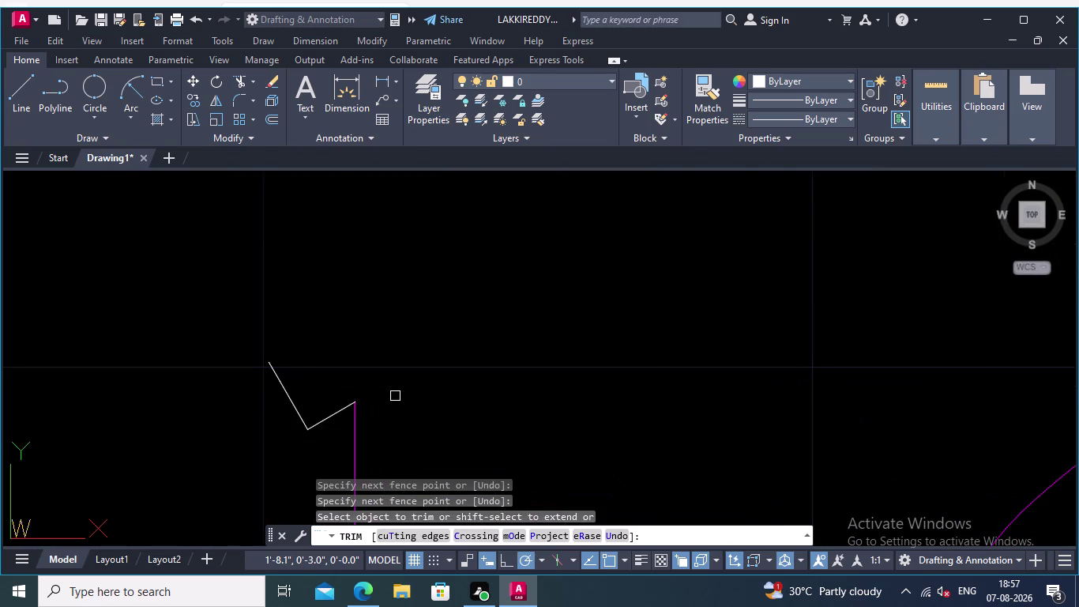
click(328, 420)
click(297, 417)
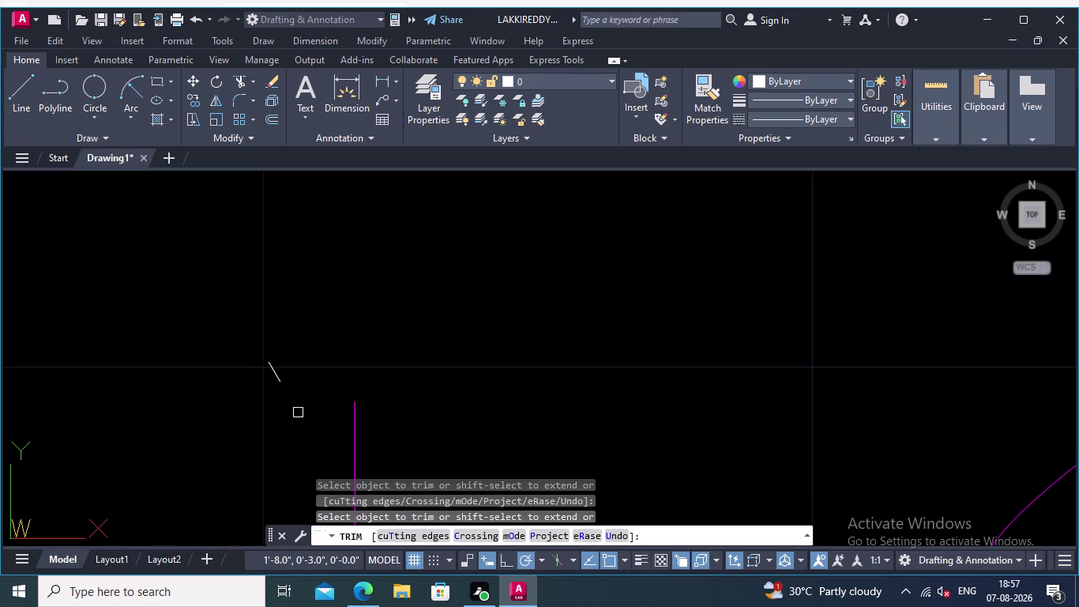
click(283, 377)
Remove the last remaining right slope line and roof stub.
scroll(down, 3)
middle_drag(503, 333, 372, 395)
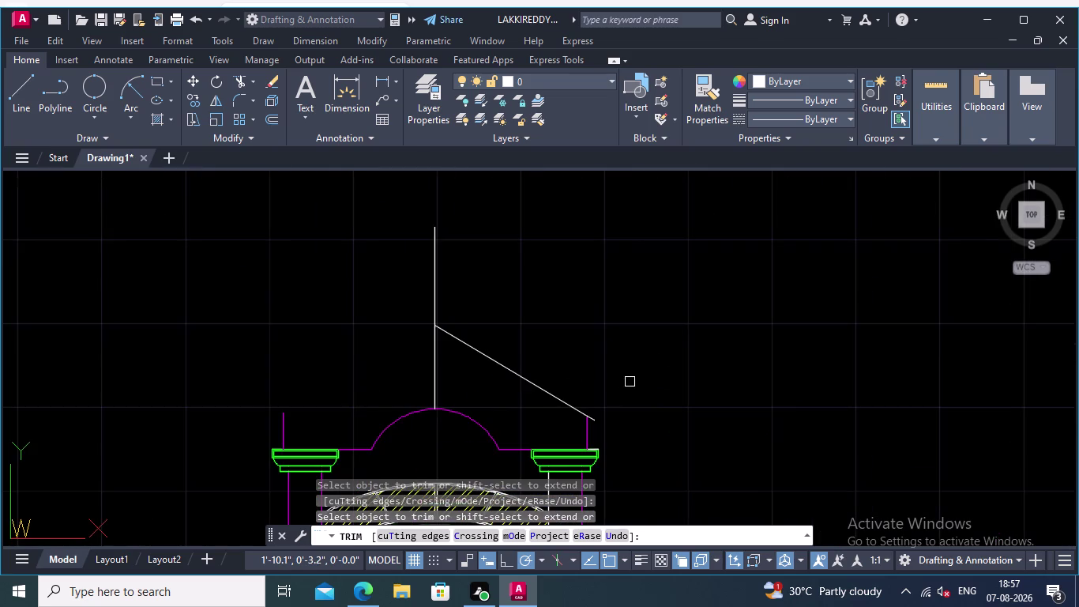
scroll(up, 3)
click(543, 447)
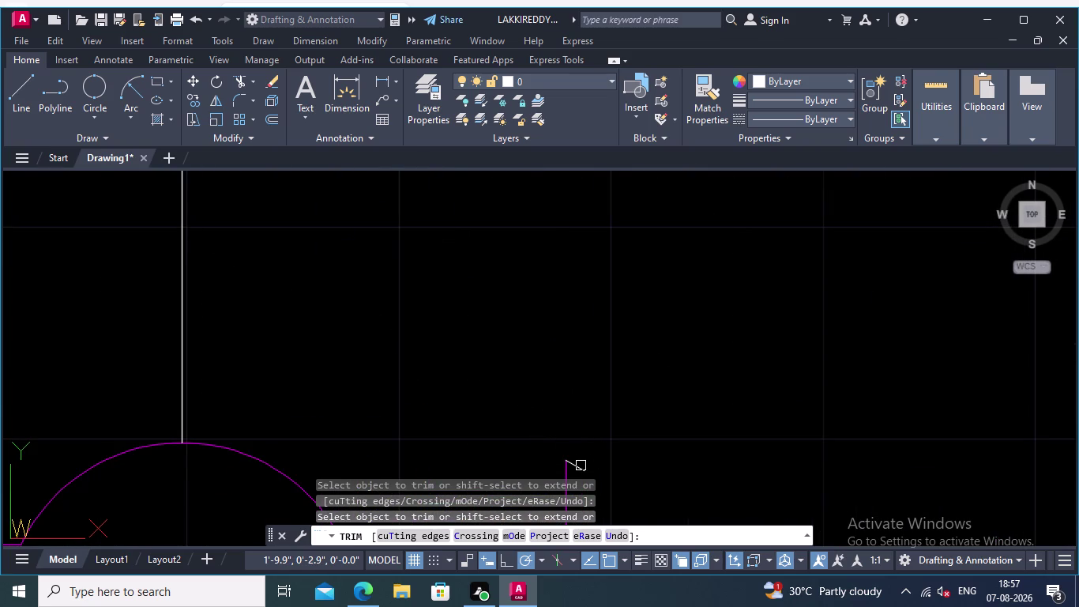
click(581, 465)
scroll(down, 3)
middle_drag(612, 414, 768, 362)
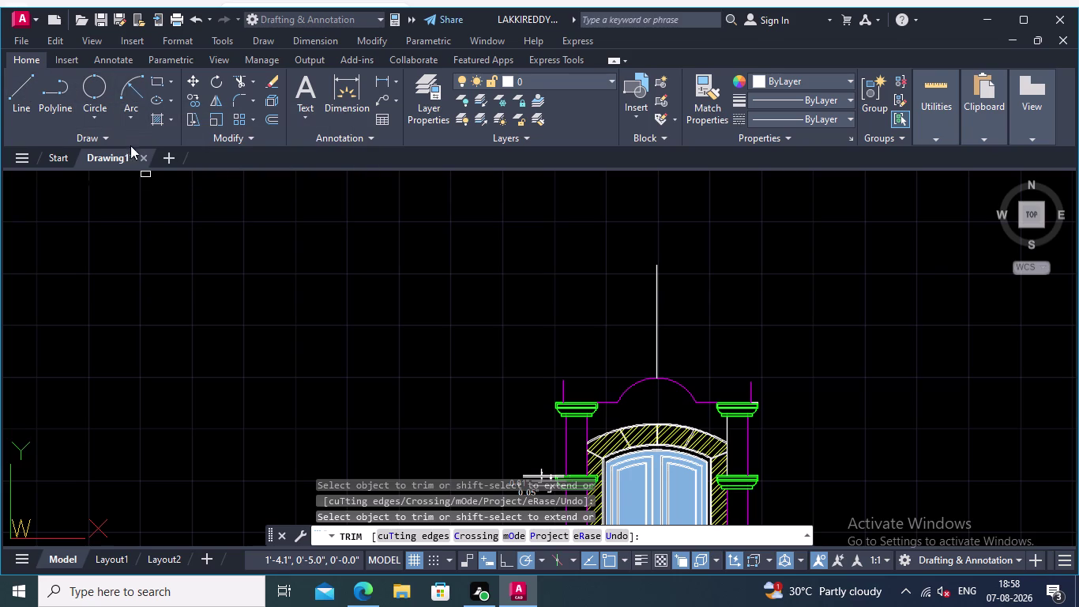
Draw a polyline from the left column top to the central vertical line.
click(21, 85)
click(60, 89)
scroll(up, 3)
middle_drag(581, 362, 459, 319)
scroll(up, 3)
scroll(up, 3)
click(369, 368)
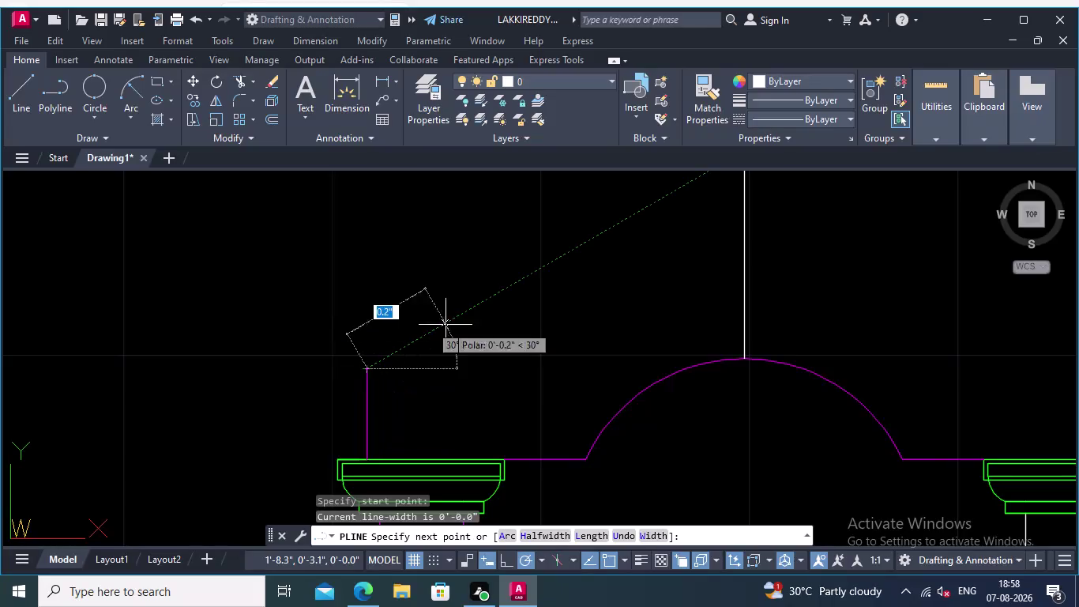
middle_drag(503, 291, 413, 380)
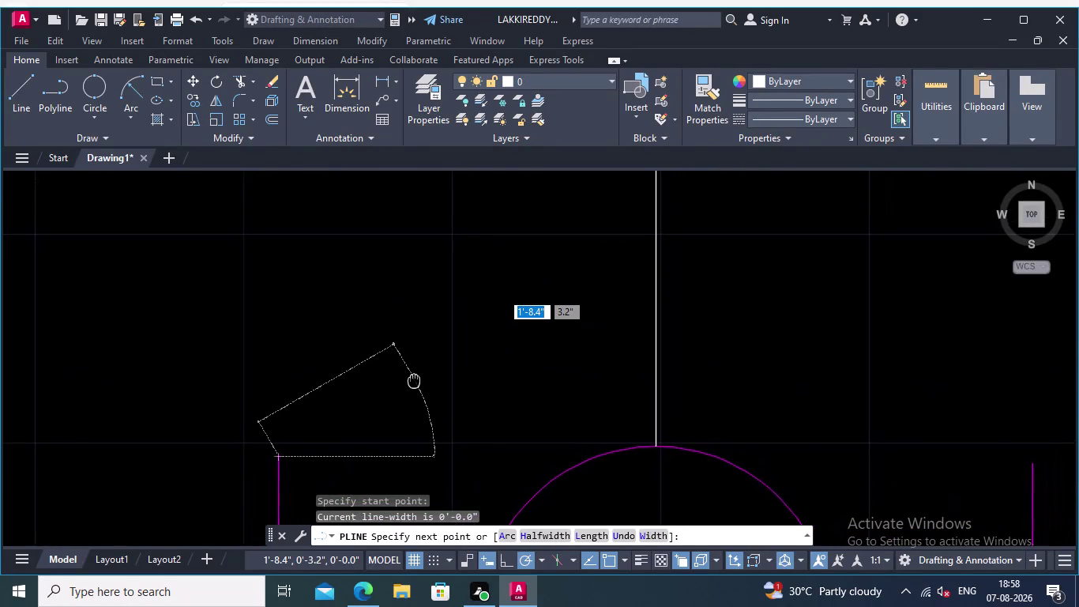
middle_drag(414, 380, 413, 382)
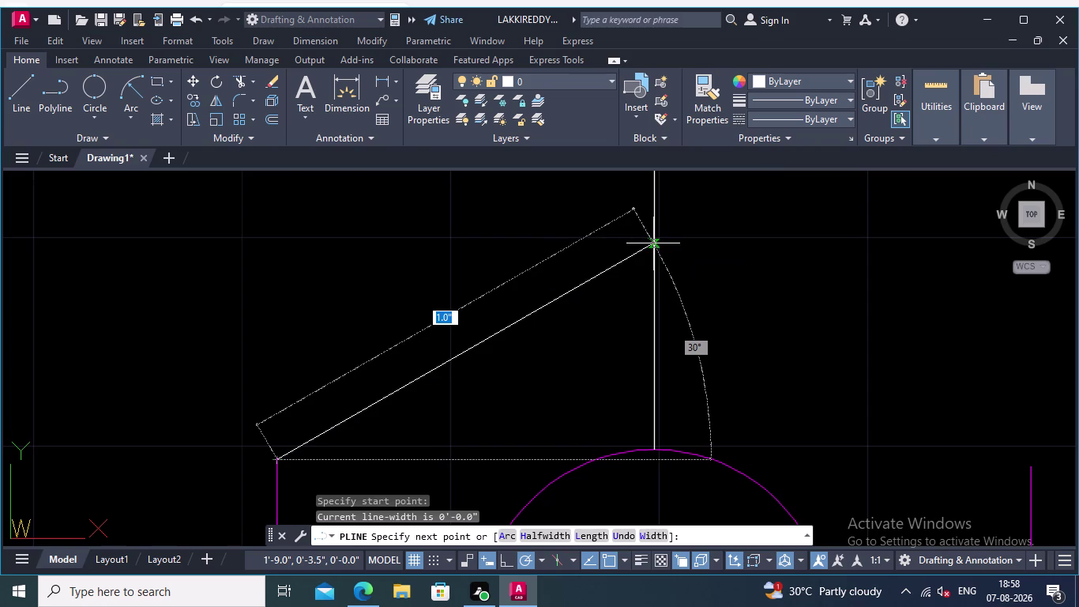
click(653, 243)
key(Return)
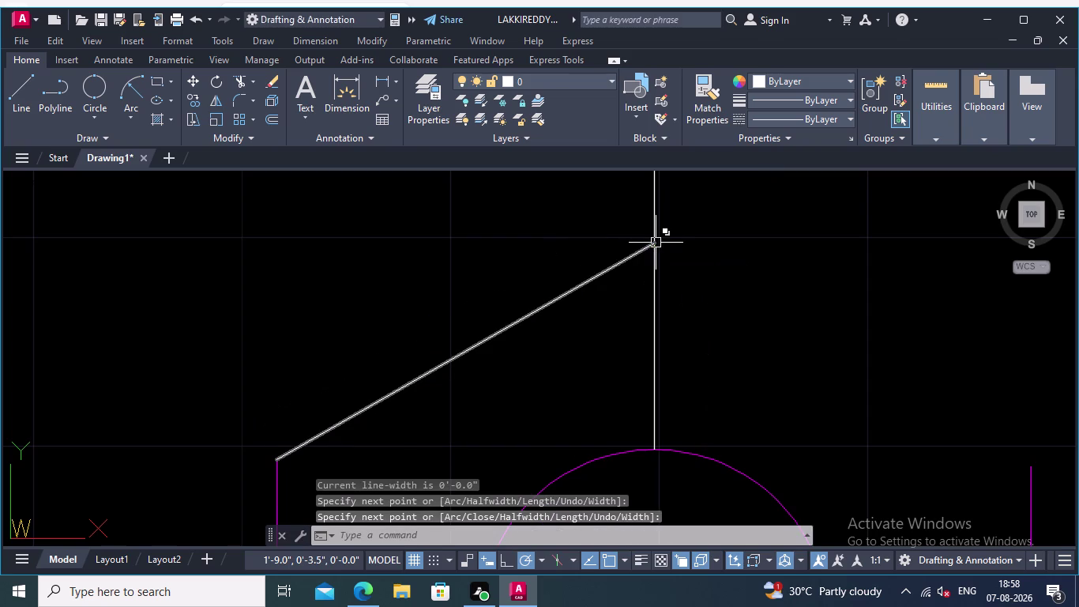
Draw a second polyline from the right column top up to the apex.
right_click(741, 239)
click(806, 248)
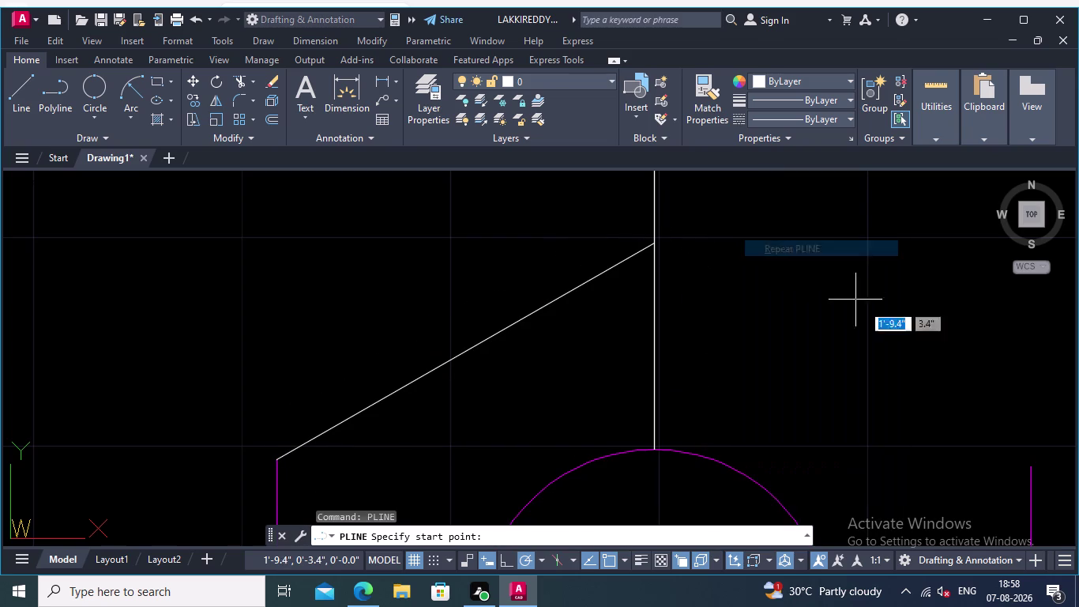
middle_drag(931, 383, 652, 278)
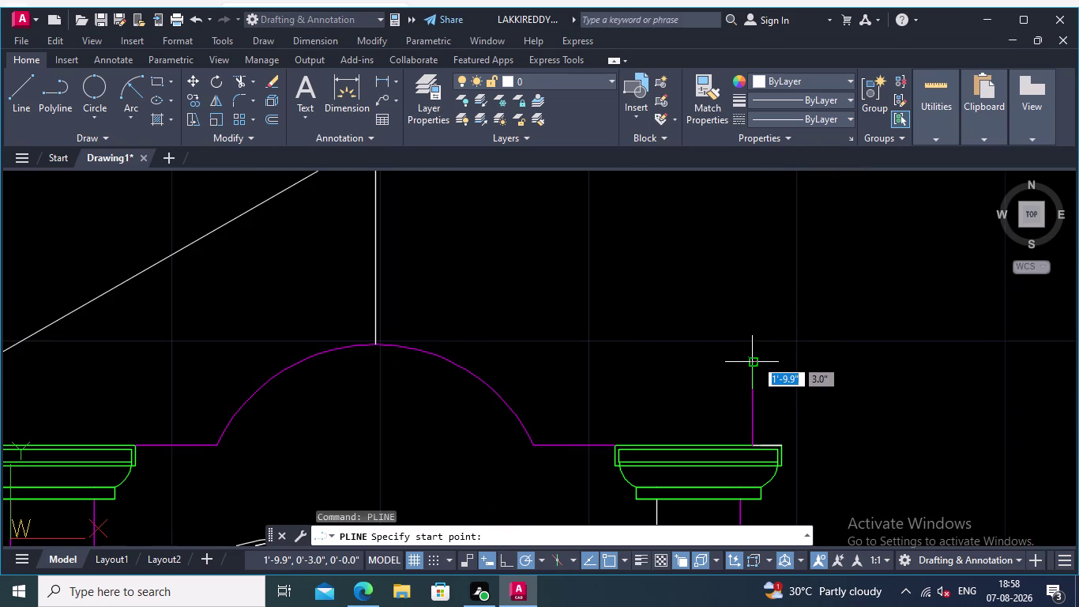
click(756, 359)
middle_drag(650, 283, 755, 407)
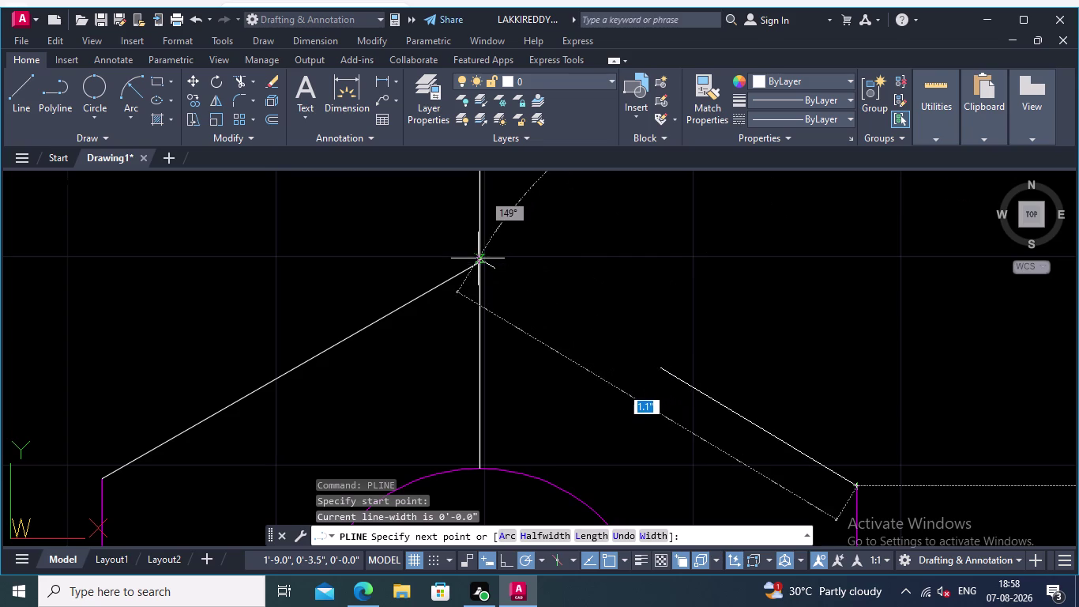
click(478, 260)
key(Return)
middle_drag(570, 285, 640, 269)
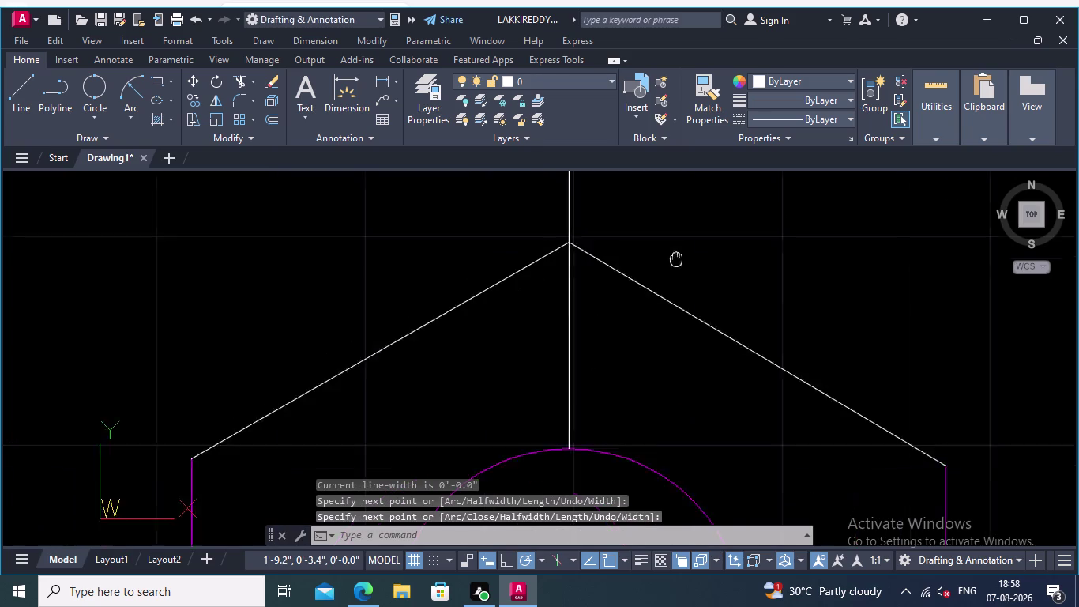
middle_drag(640, 269, 706, 249)
scroll(down, 3)
middle_drag(514, 272, 466, 272)
scroll(up, 3)
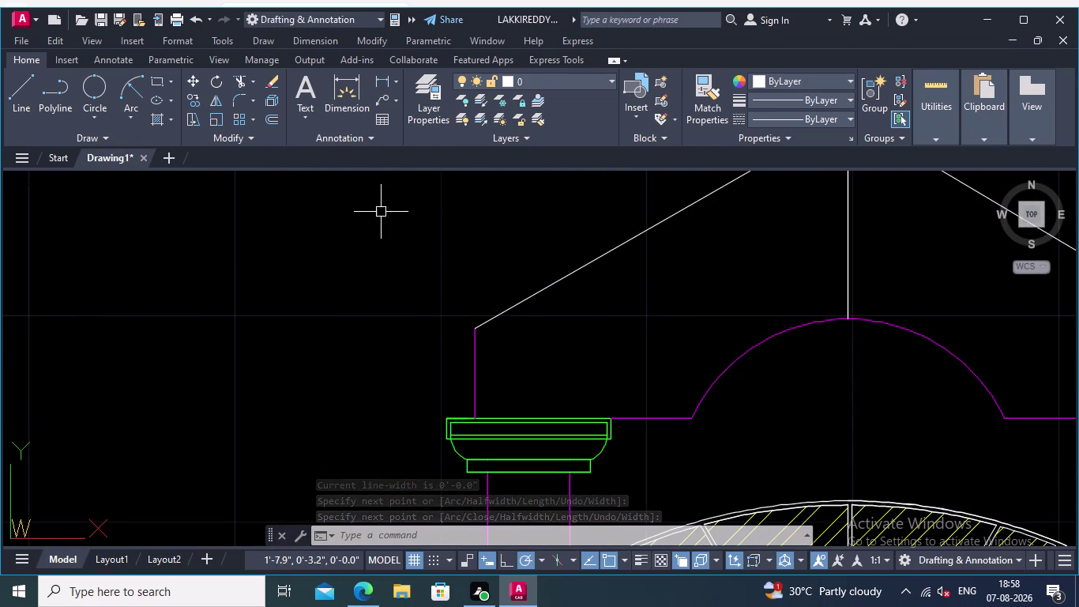
Draw a 0.05 tick polyline at the left sloping line's lower end.
click(52, 92)
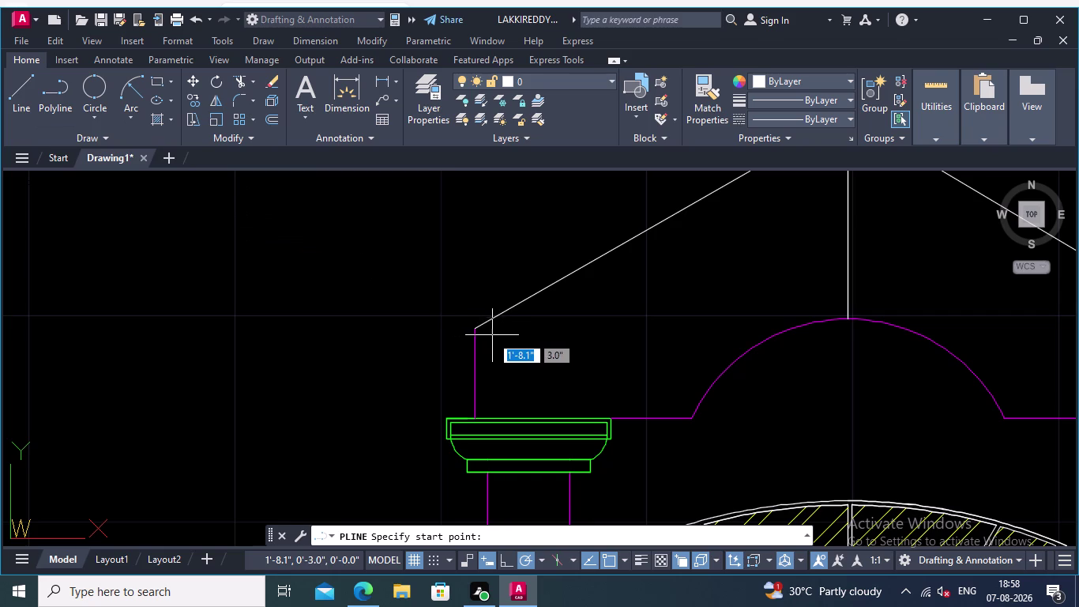
click(474, 329)
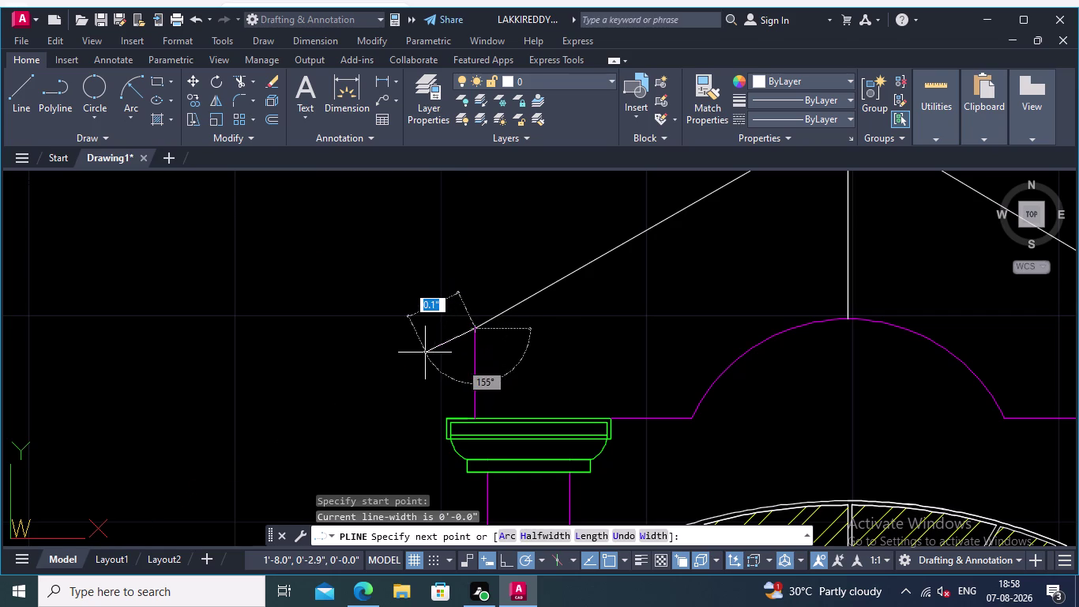
text(0)
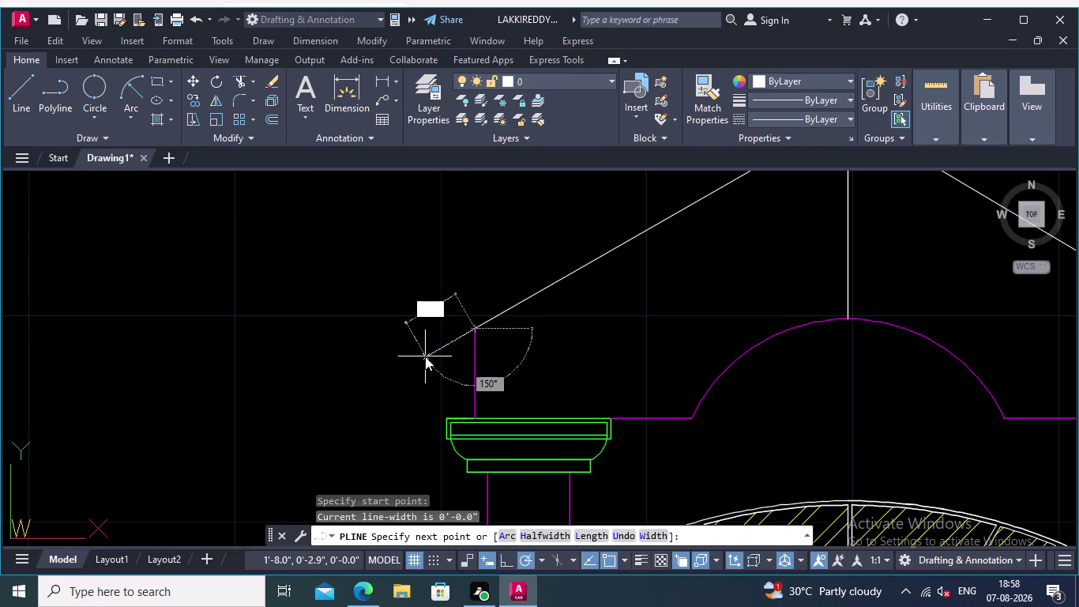
text(.05)
key(Return)
key(Return)
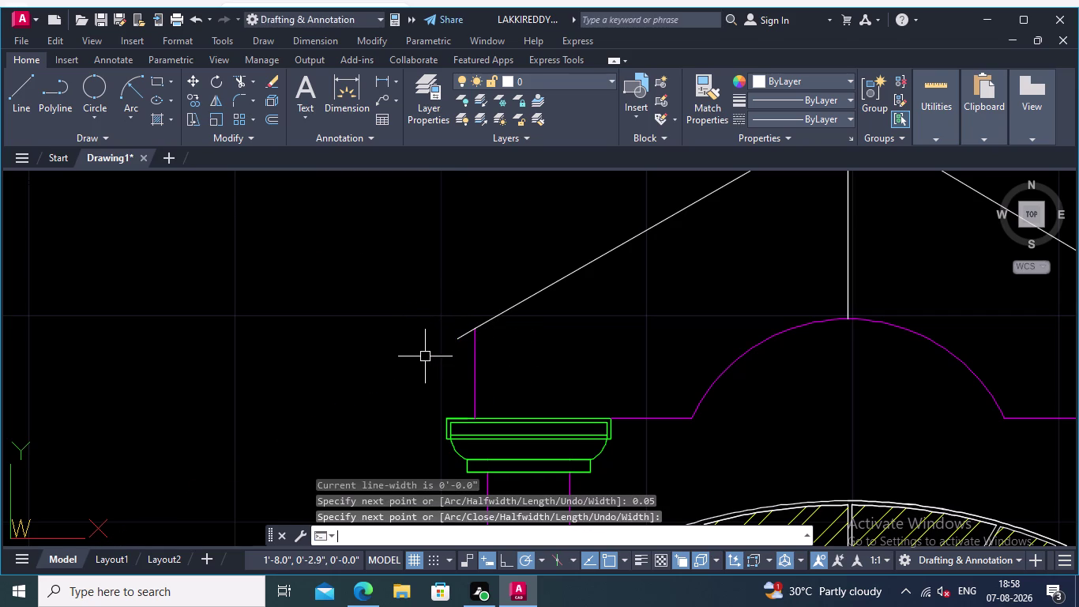
Repeat the polyline to draw a 0.05 tick at the right line's lower end.
right_click(742, 288)
click(783, 287)
middle_drag(715, 262, 244, 302)
click(750, 378)
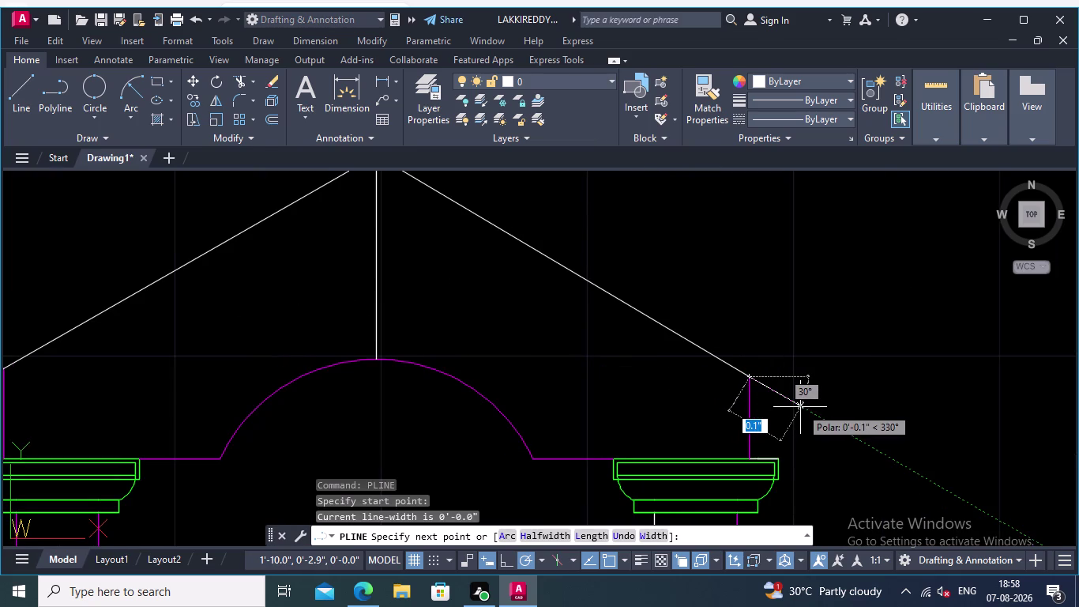
text(0.05)
key(Return)
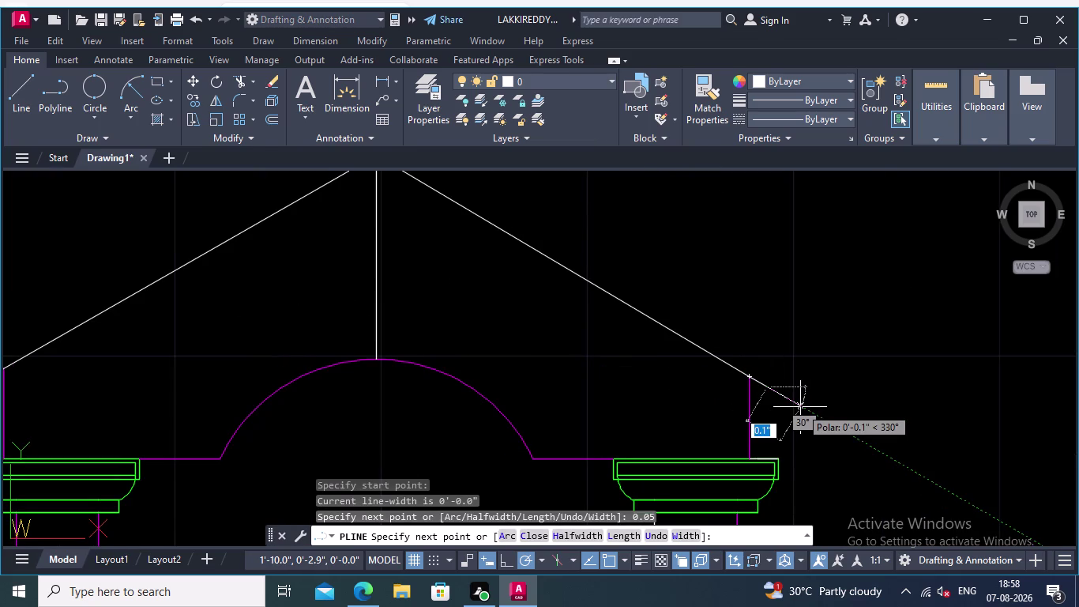
key(Return)
middle_drag(805, 385, 954, 385)
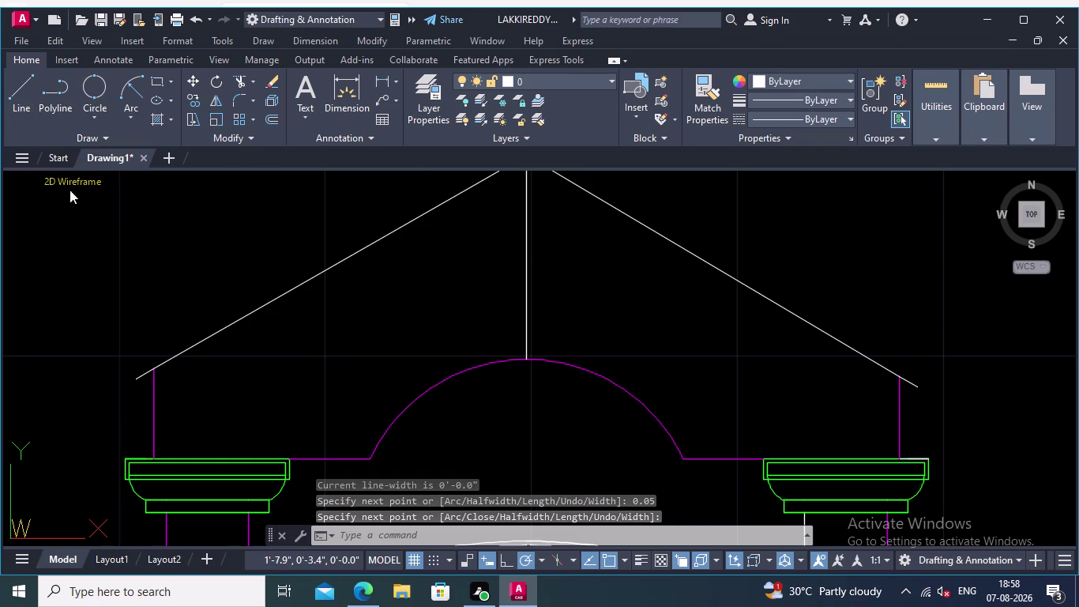
Add another 0.05 tick polyline at the right eave end.
click(56, 86)
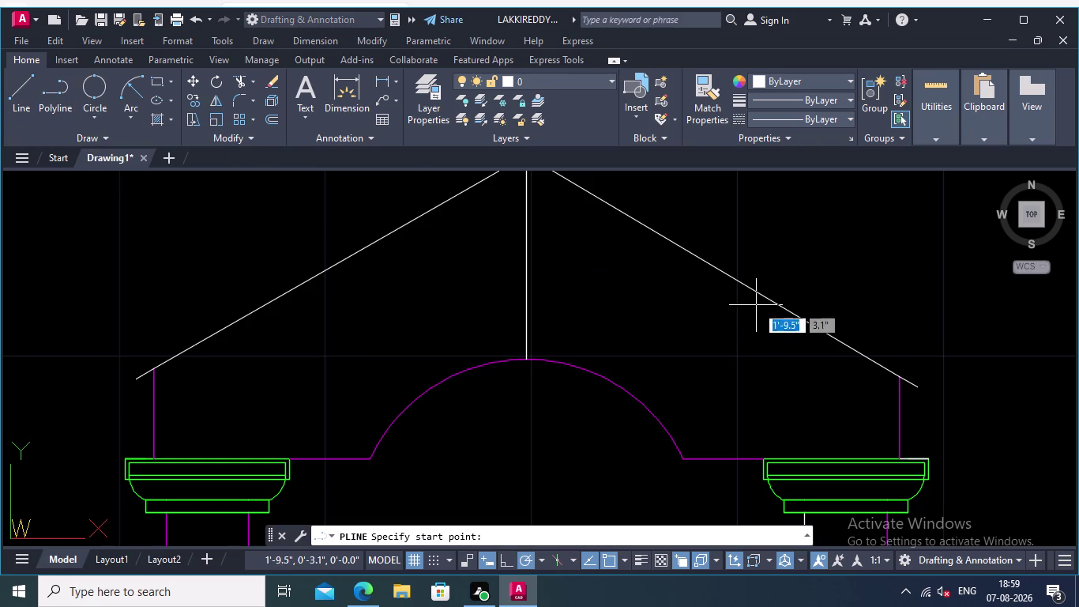
middle_drag(841, 323, 460, 308)
scroll(up, 3)
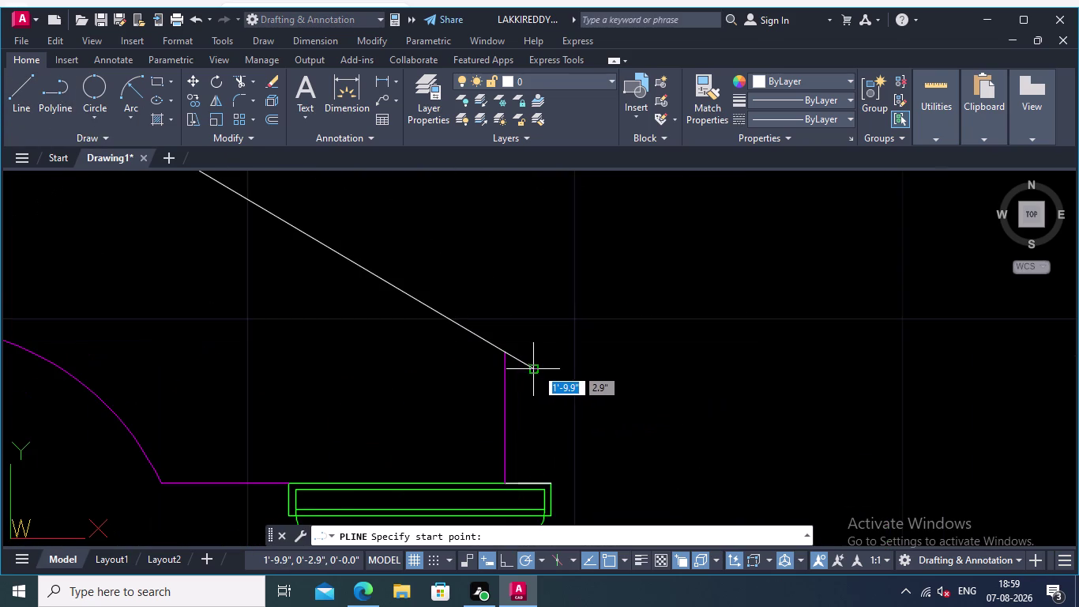
click(536, 368)
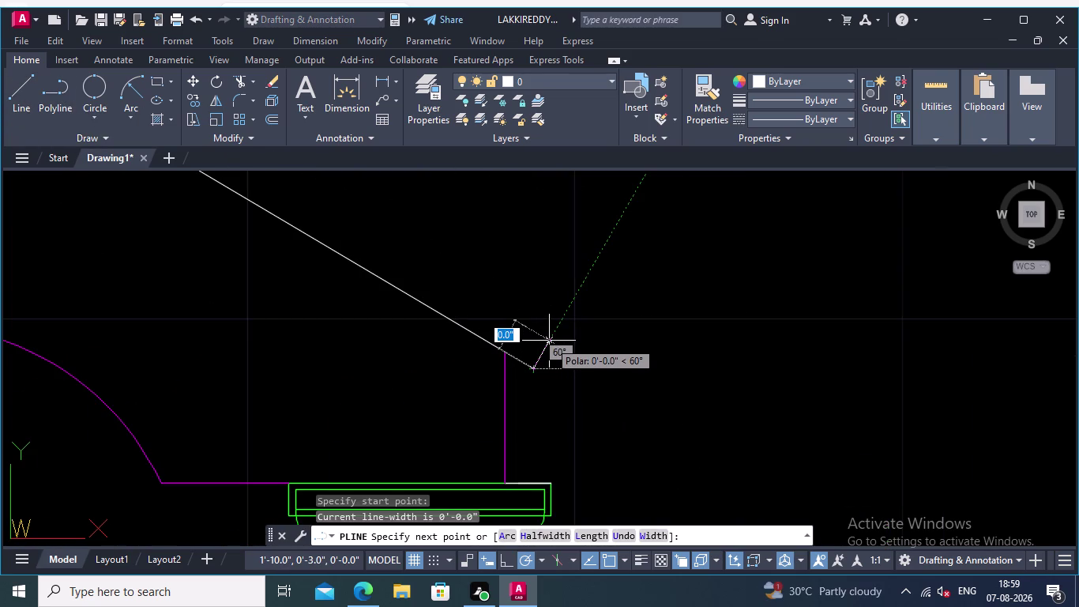
text(0.0)
key(5)
key(Return)
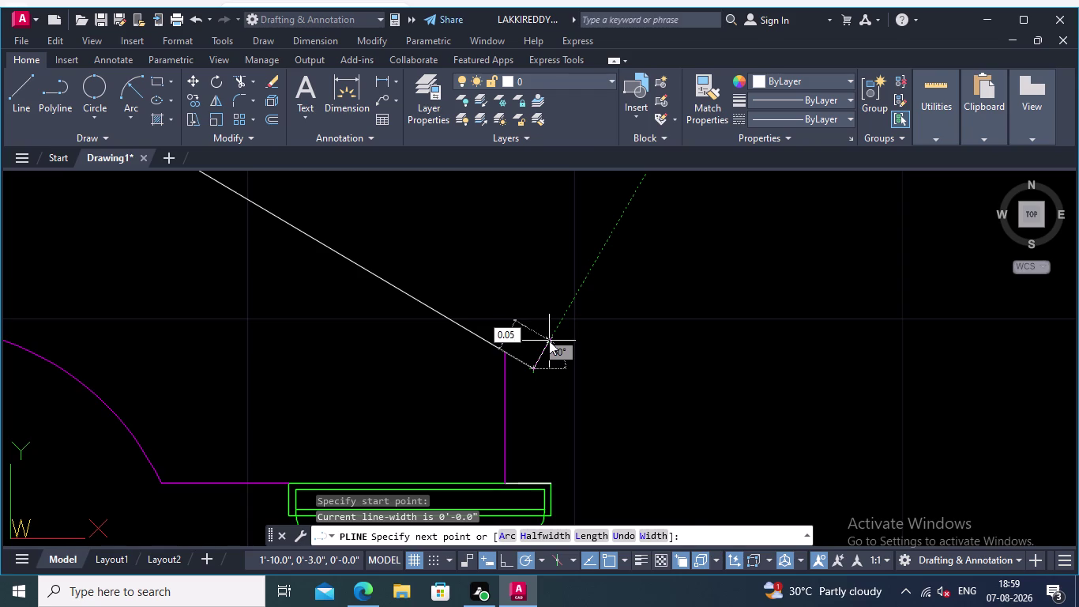
key(Return)
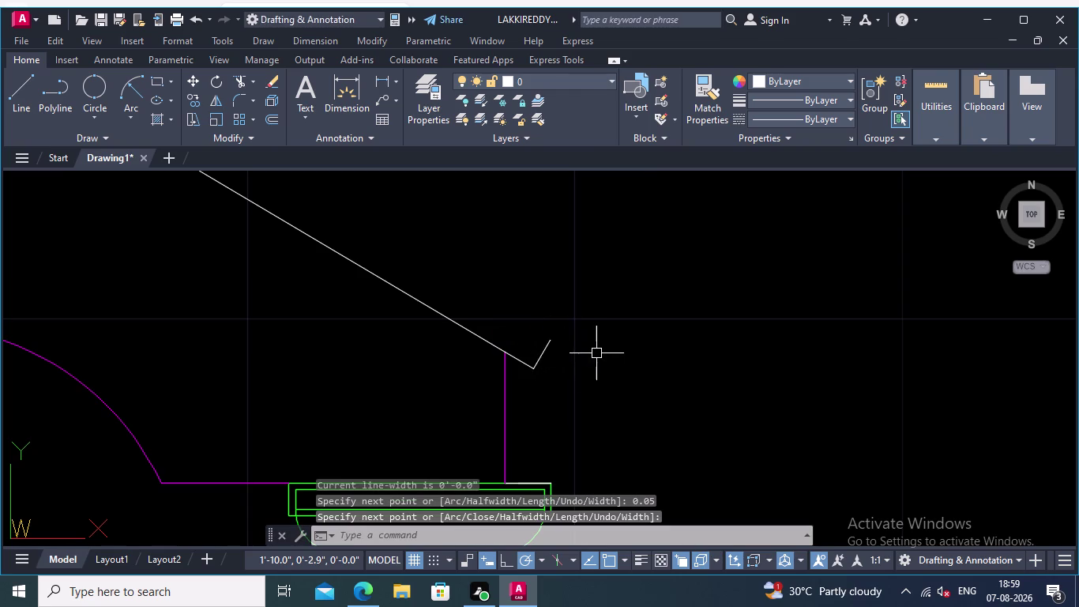
Add another 0.05 tick polyline at the left eave end.
middle_drag(646, 357, 951, 359)
right_drag(961, 357, 974, 357)
click(971, 70)
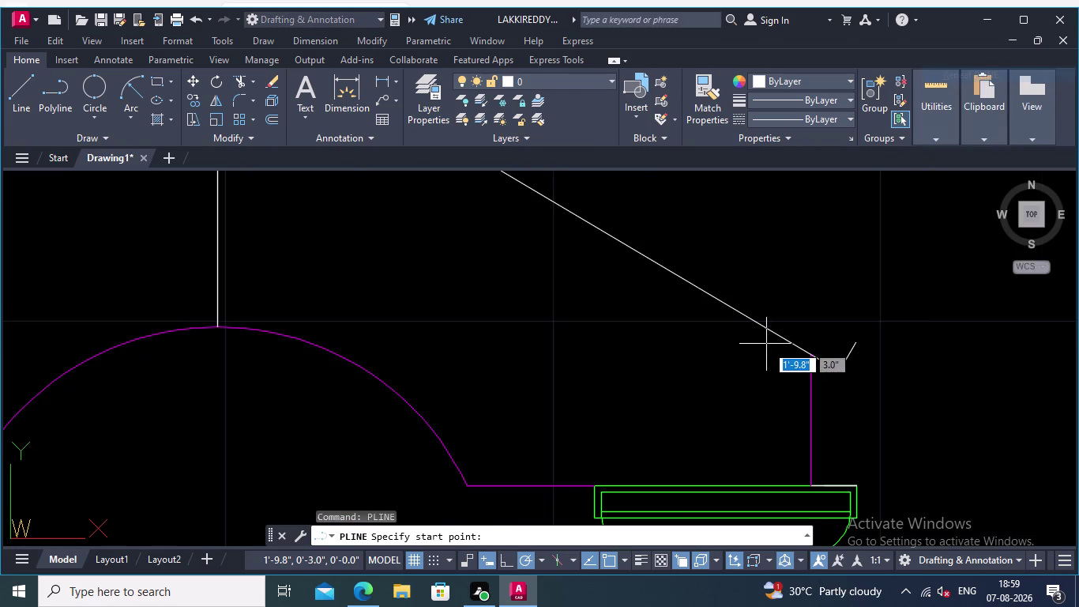
scroll(down, 3)
middle_drag(725, 358, 957, 329)
scroll(up, 3)
middle_drag(686, 319, 516, 411)
scroll(up, 3)
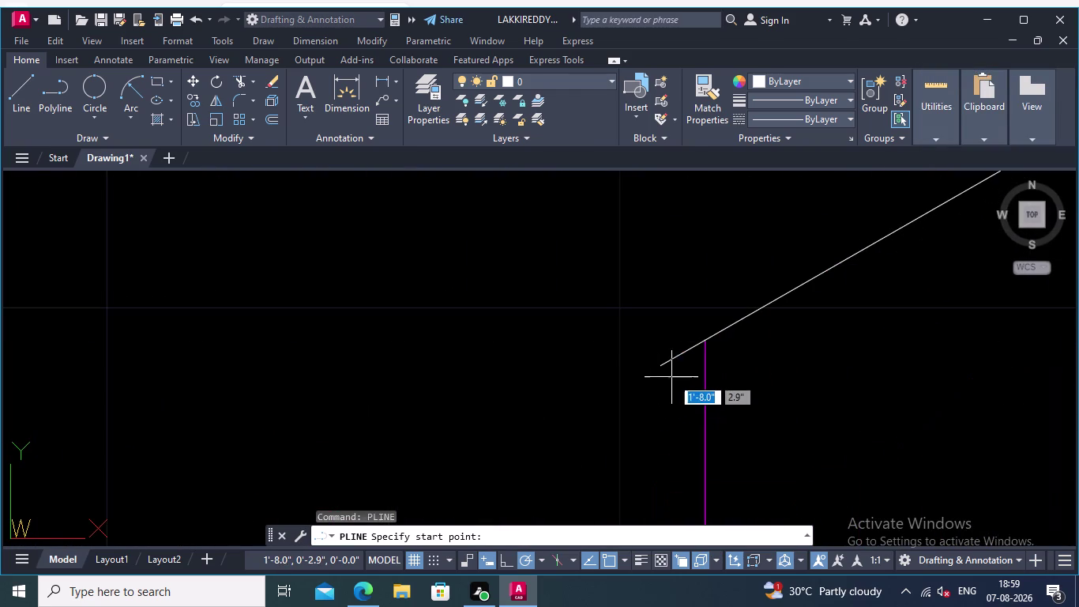
click(661, 367)
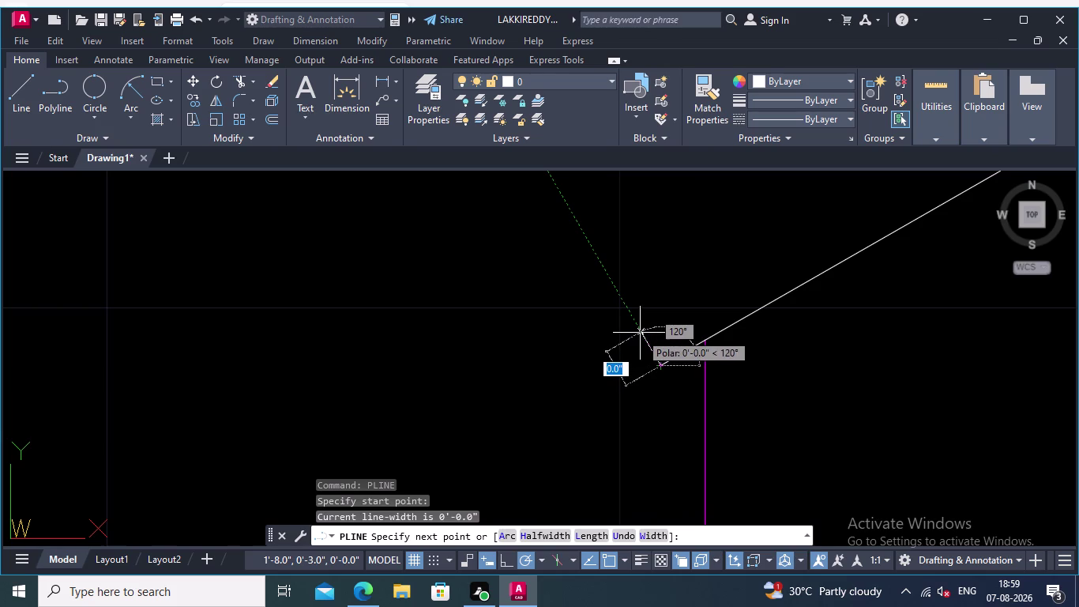
text(0.05)
key(Return)
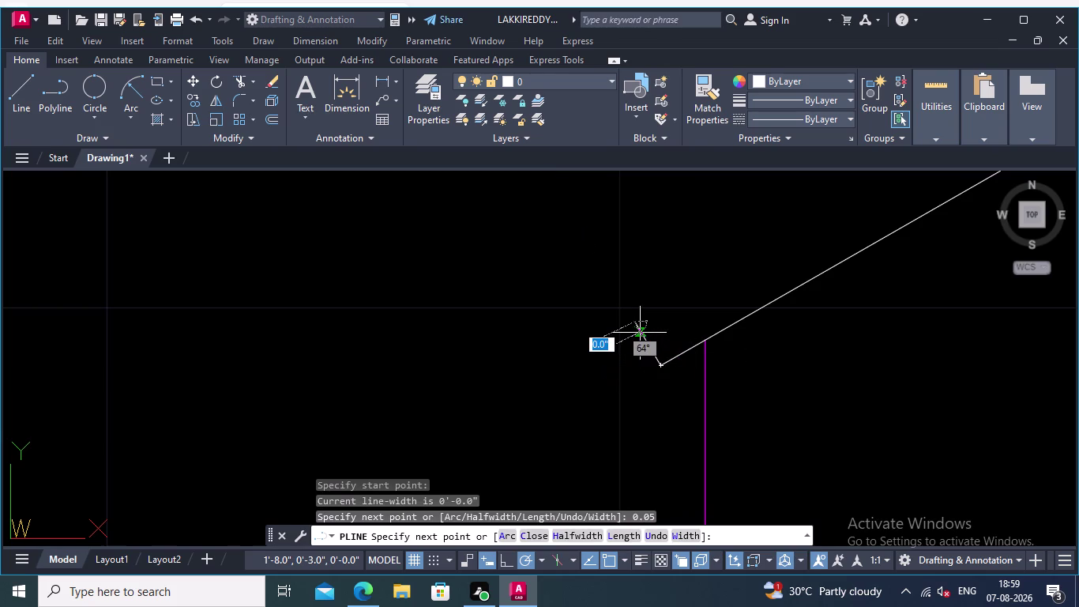
key(Return)
Inspect both pediment ends up close and restart the polyline command.
scroll(down, 3)
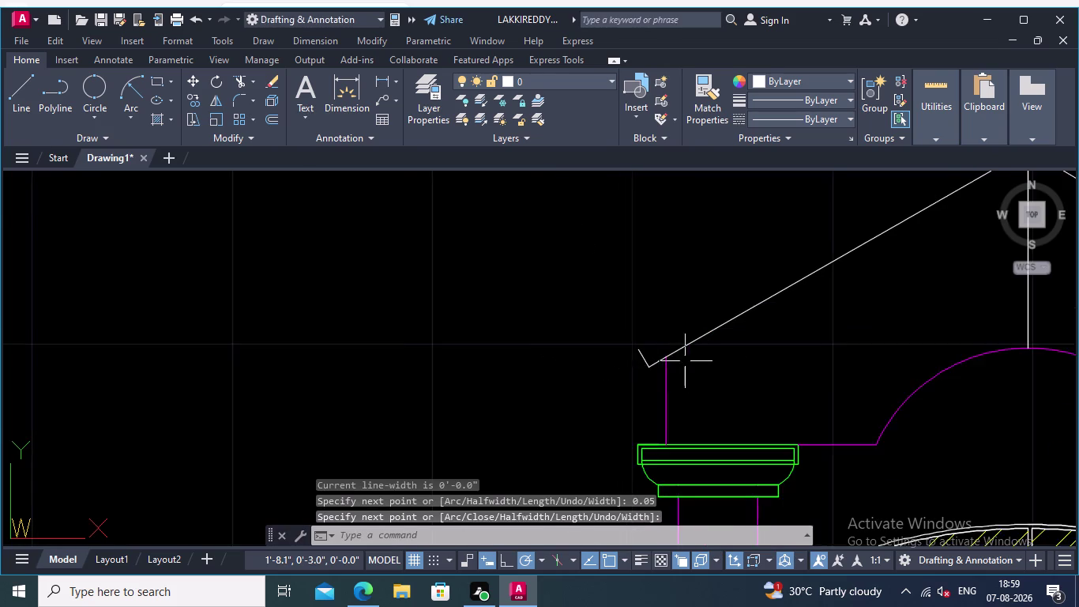
scroll(down, 3)
middle_drag(697, 362, 555, 401)
middle_drag(588, 335, 564, 307)
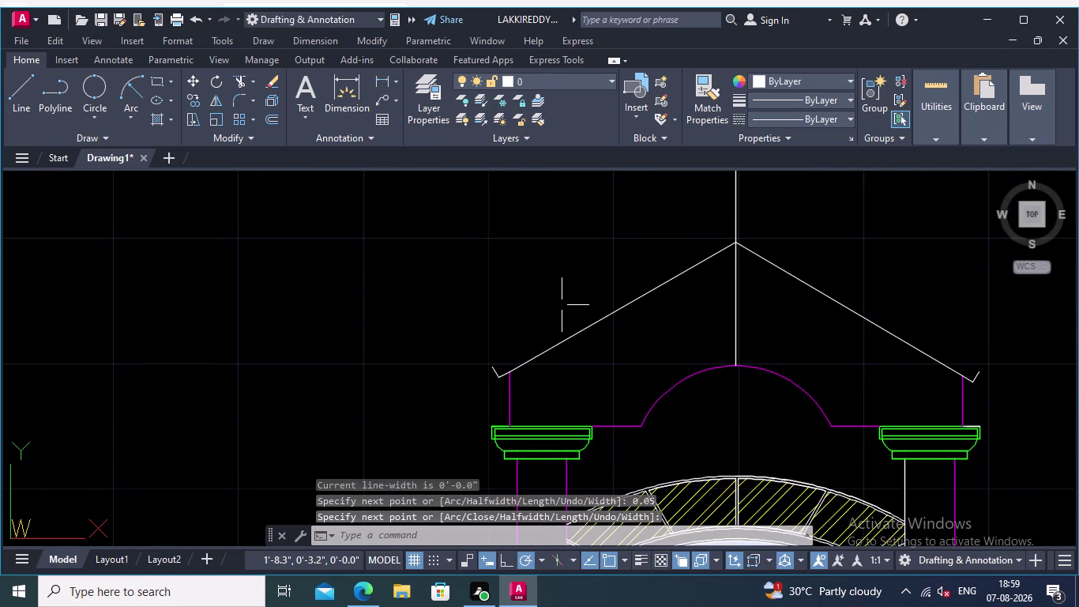
scroll(up, 3)
middle_drag(521, 346, 502, 305)
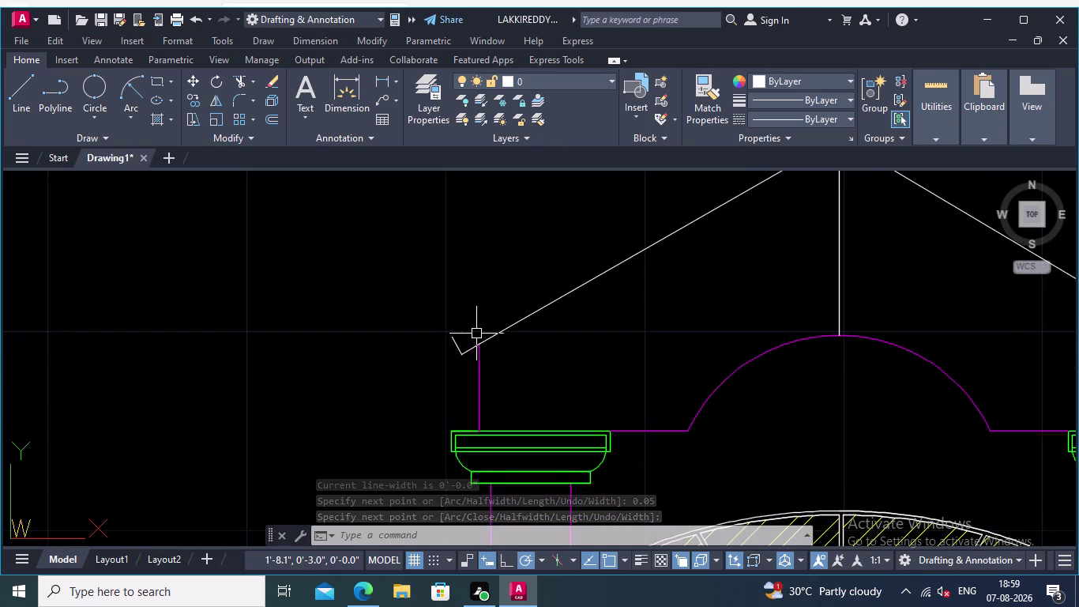
scroll(up, 3)
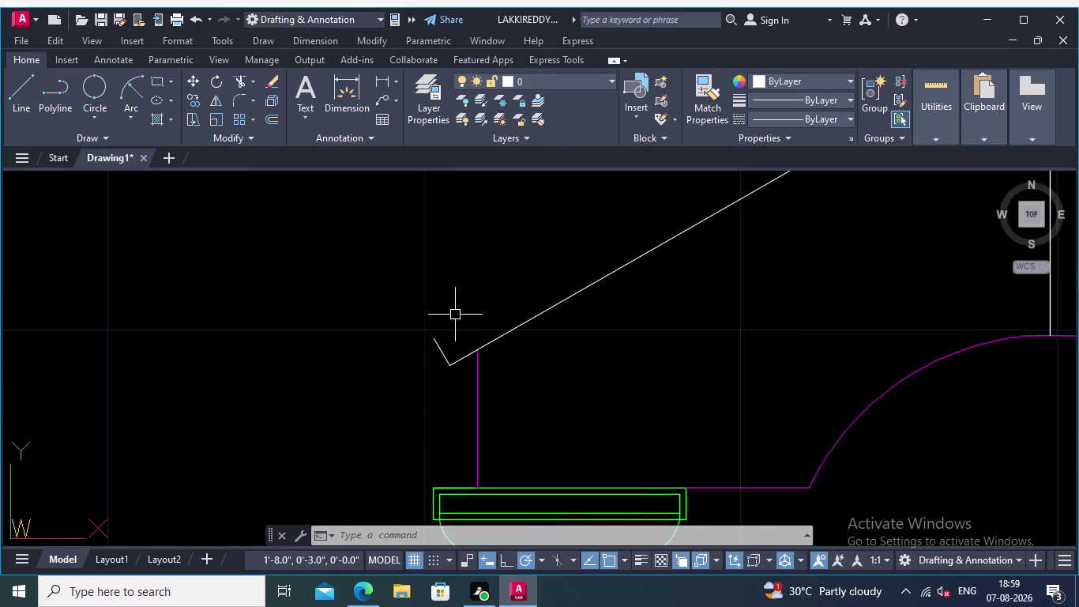
scroll(down, 3)
right_click(471, 276)
click(514, 284)
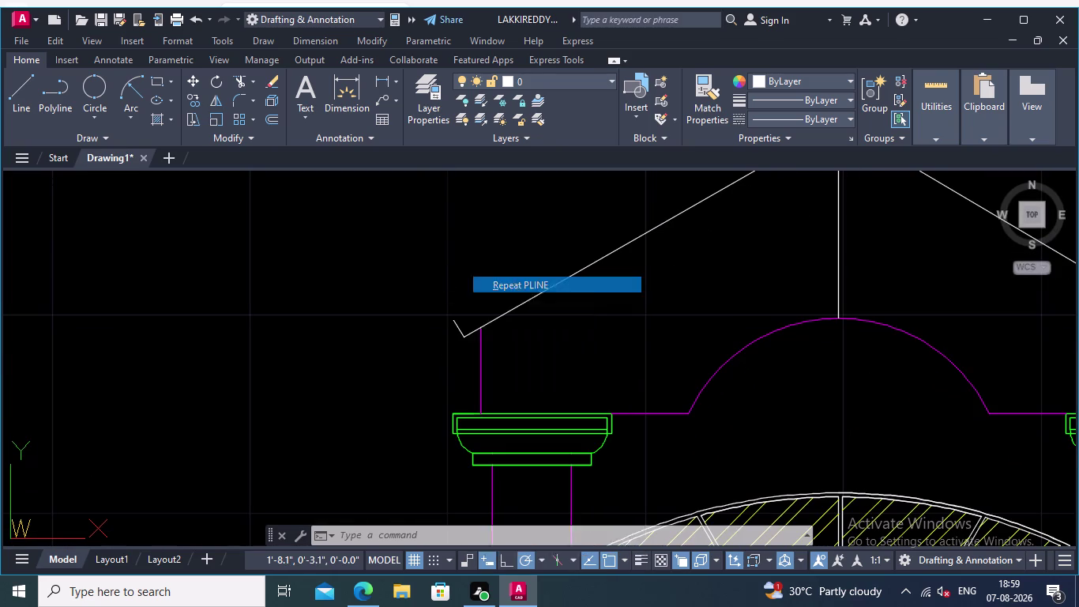
Draw the outer pediment polyline from above the apex to the right eave.
click(451, 322)
middle_drag(540, 252, 439, 347)
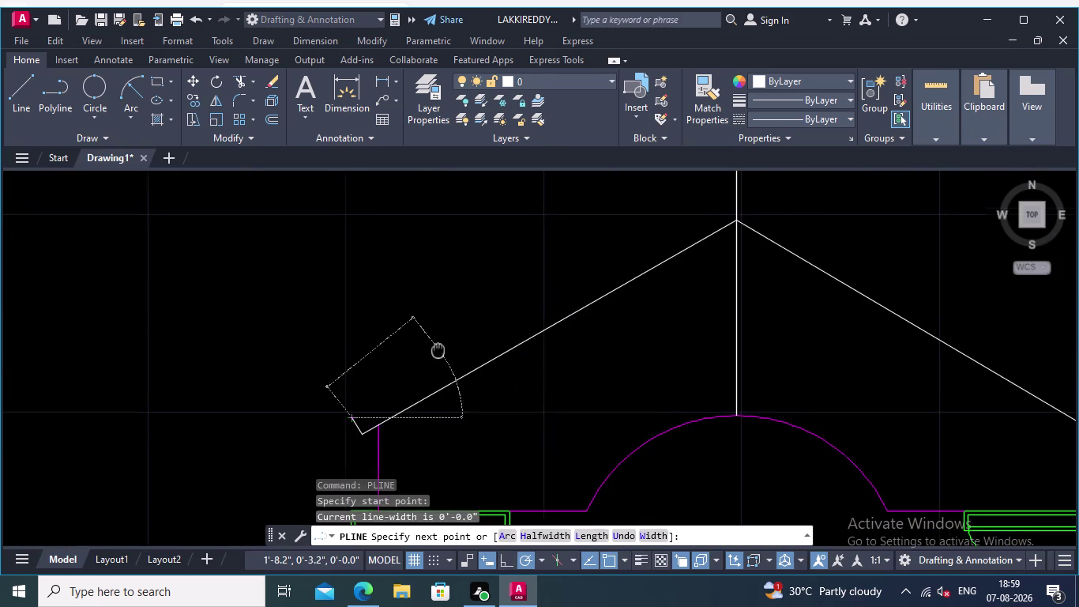
middle_drag(439, 347, 433, 349)
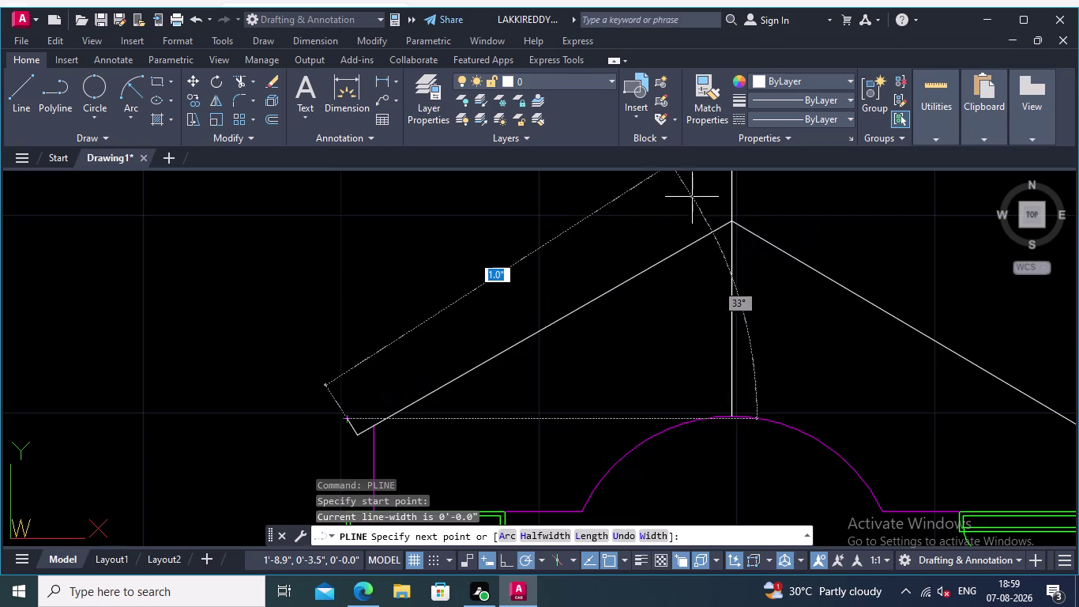
middle_drag(681, 227, 659, 245)
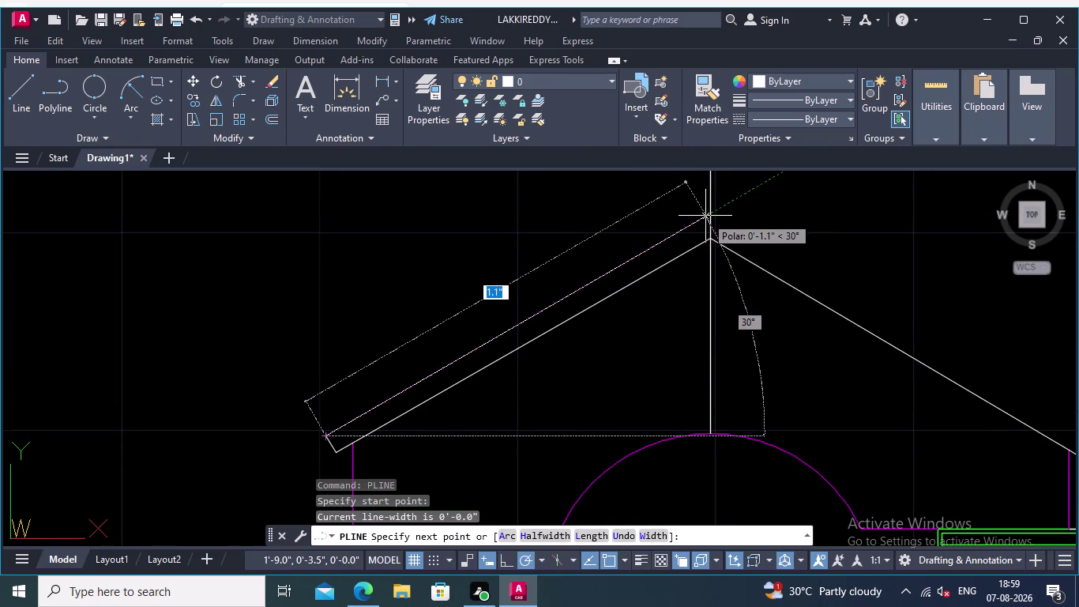
click(711, 213)
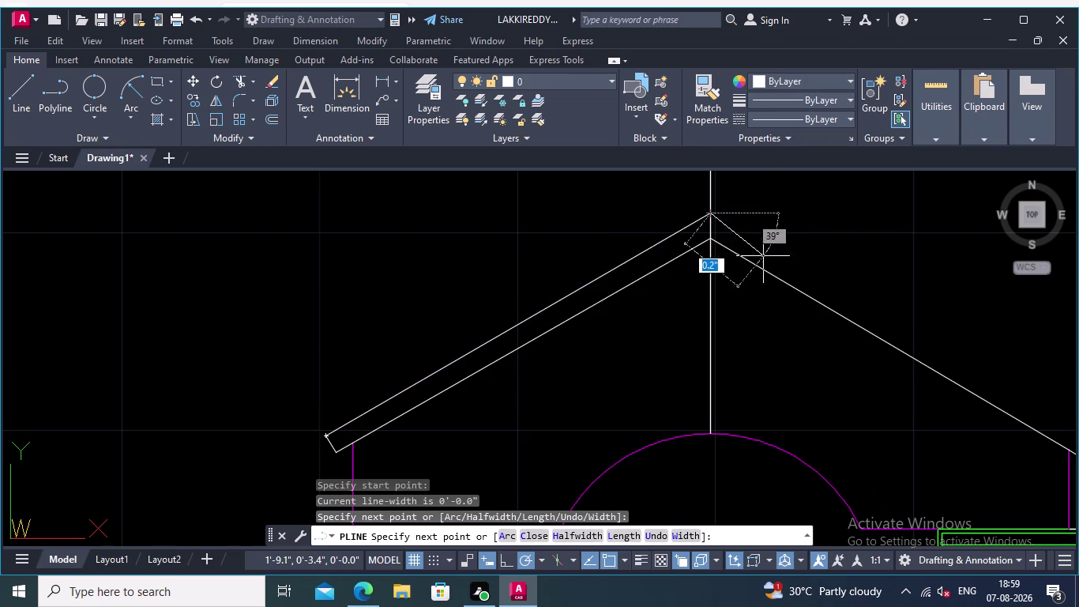
middle_drag(764, 256, 546, 202)
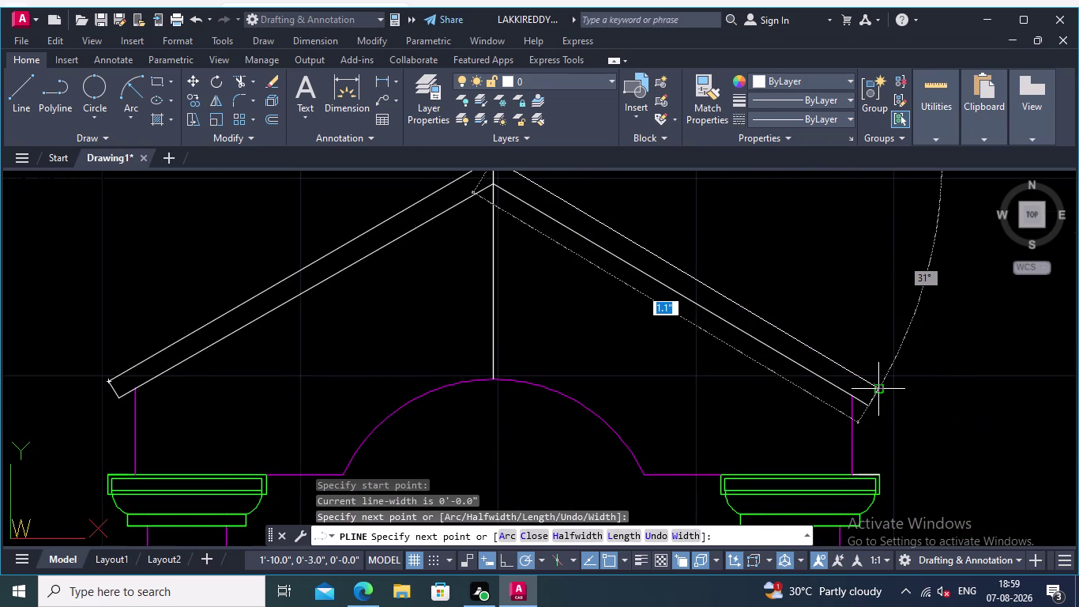
click(881, 387)
key(Return)
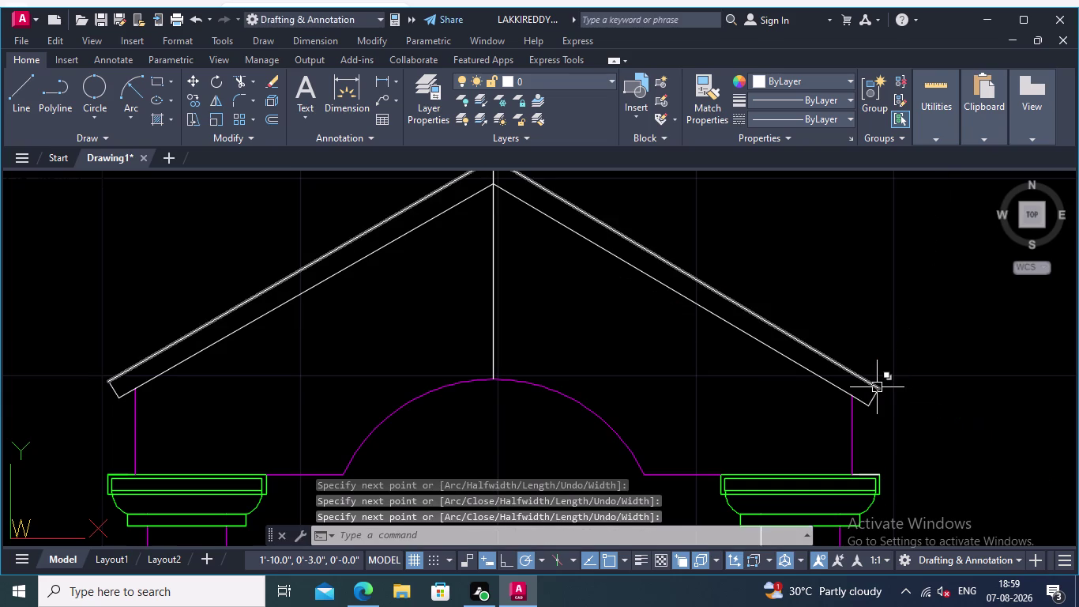
Draw a horizontal helper line running left from the outer apex.
scroll(down, 3)
scroll(up, 3)
middle_drag(806, 366, 866, 369)
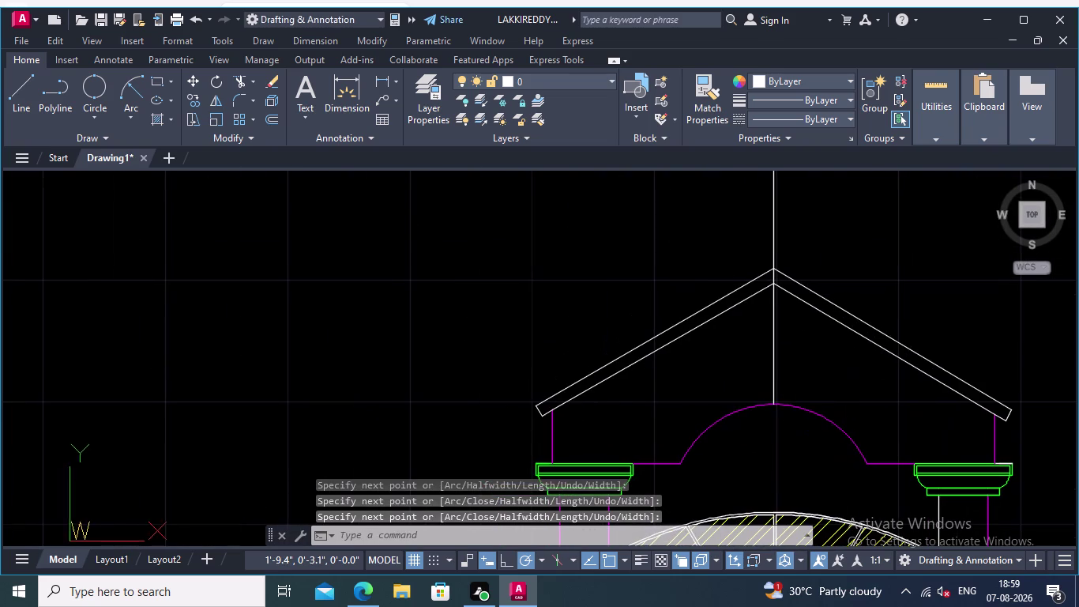
scroll(up, 3)
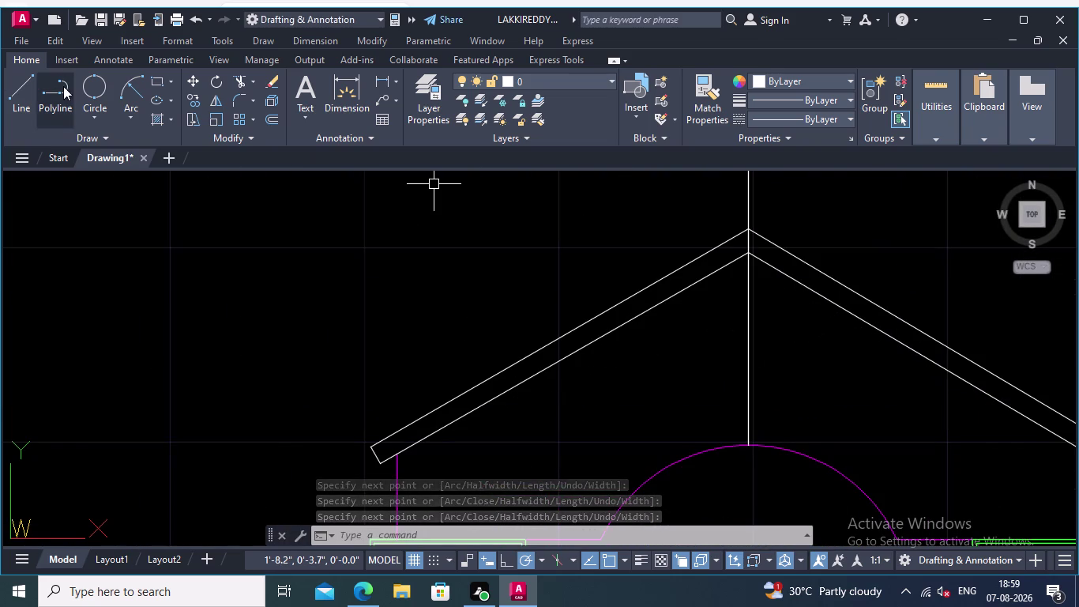
click(17, 79)
scroll(up, 3)
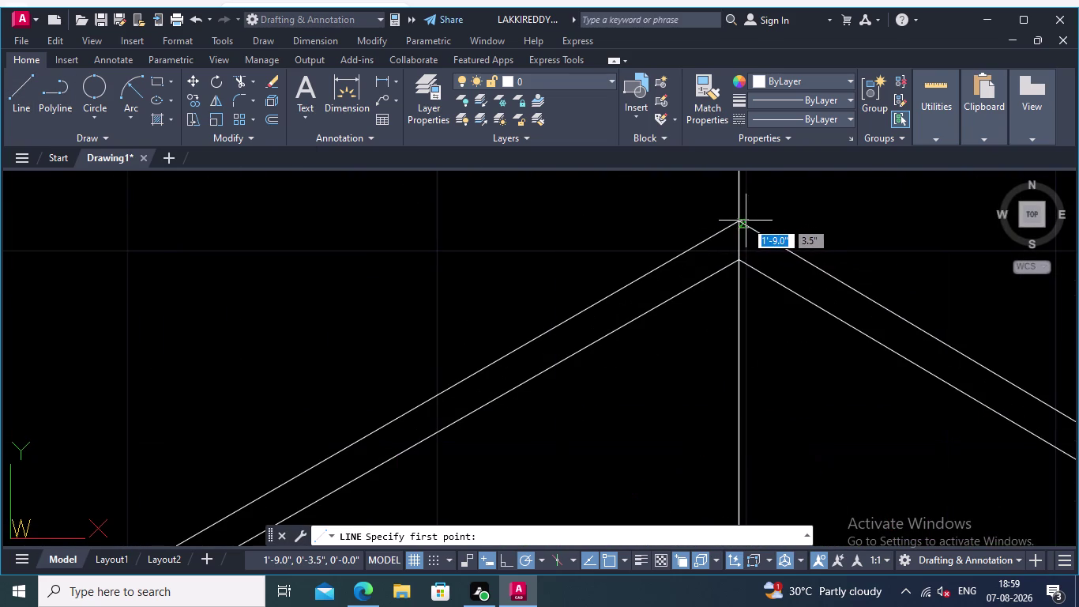
click(737, 220)
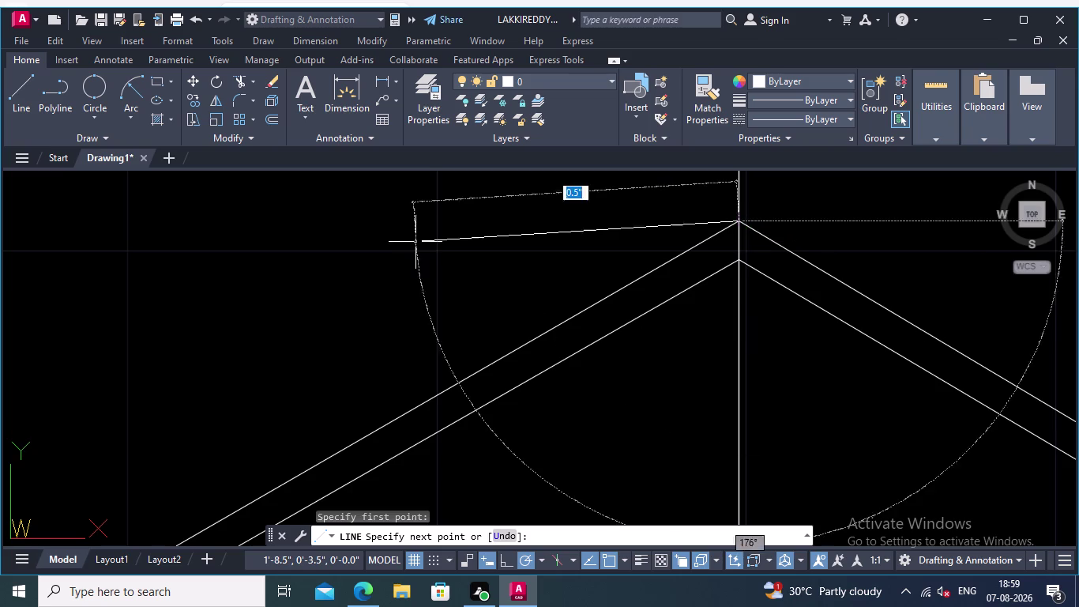
middle_drag(428, 240, 676, 282)
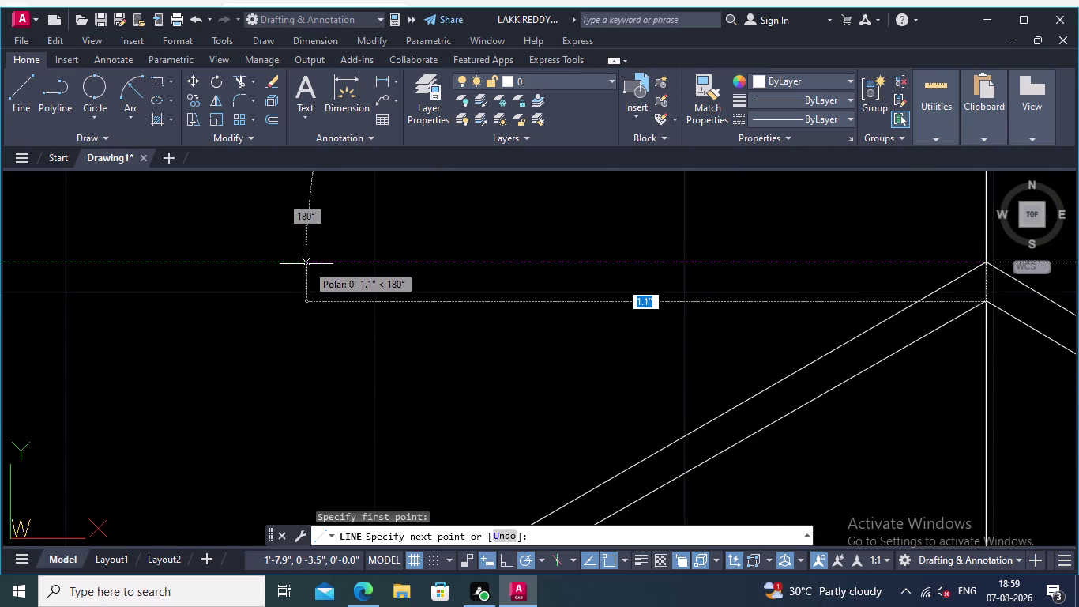
click(137, 265)
key(Return)
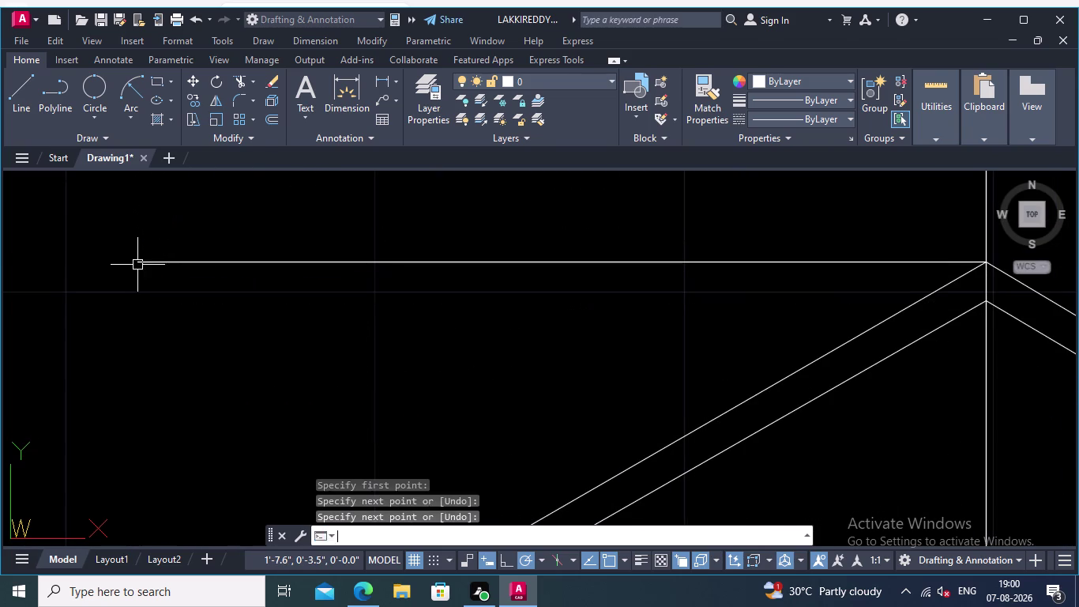
scroll(down, 3)
middle_drag(538, 244, 627, 187)
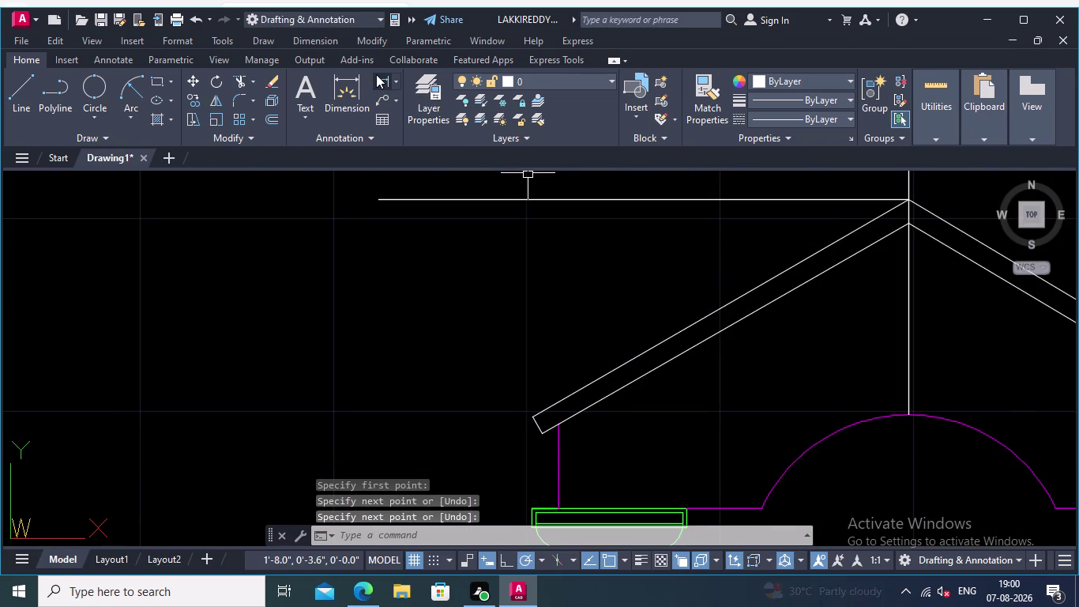
click(381, 74)
Measure from the band's lower corner to the helper line, then cancel.
click(533, 416)
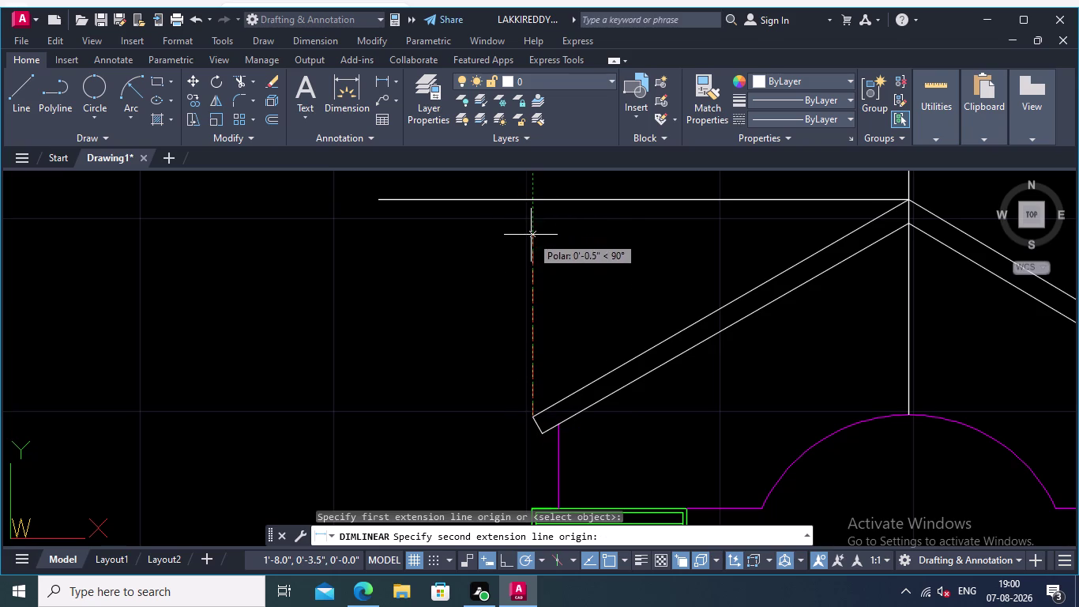
click(531, 203)
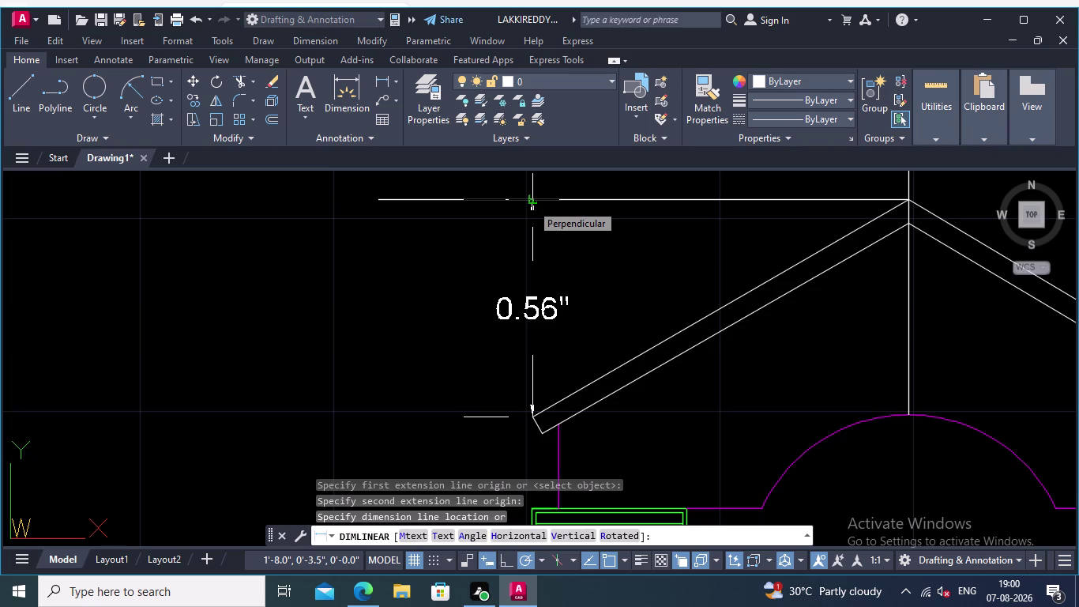
key(Escape)
Re-measure that distance, cancel it, and fence-trim across the helper line.
right_drag(525, 242, 517, 255)
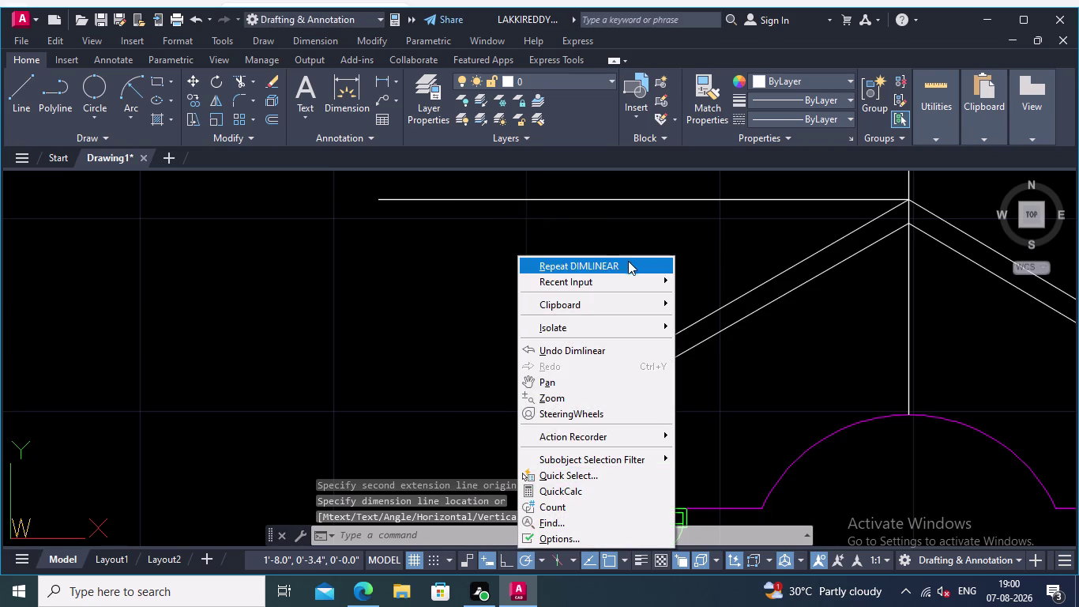
click(617, 262)
click(543, 436)
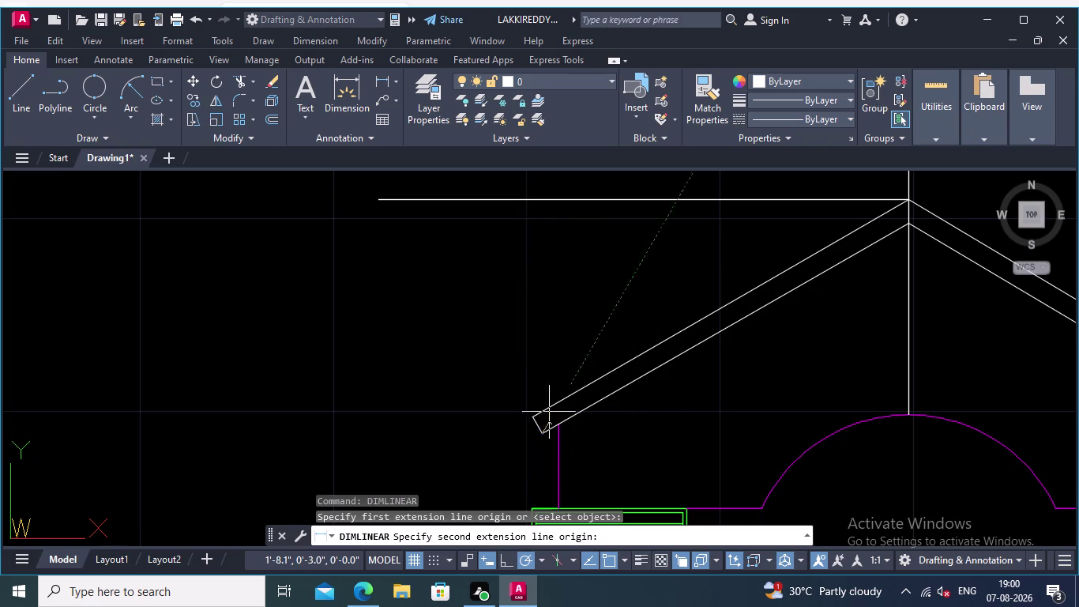
click(544, 201)
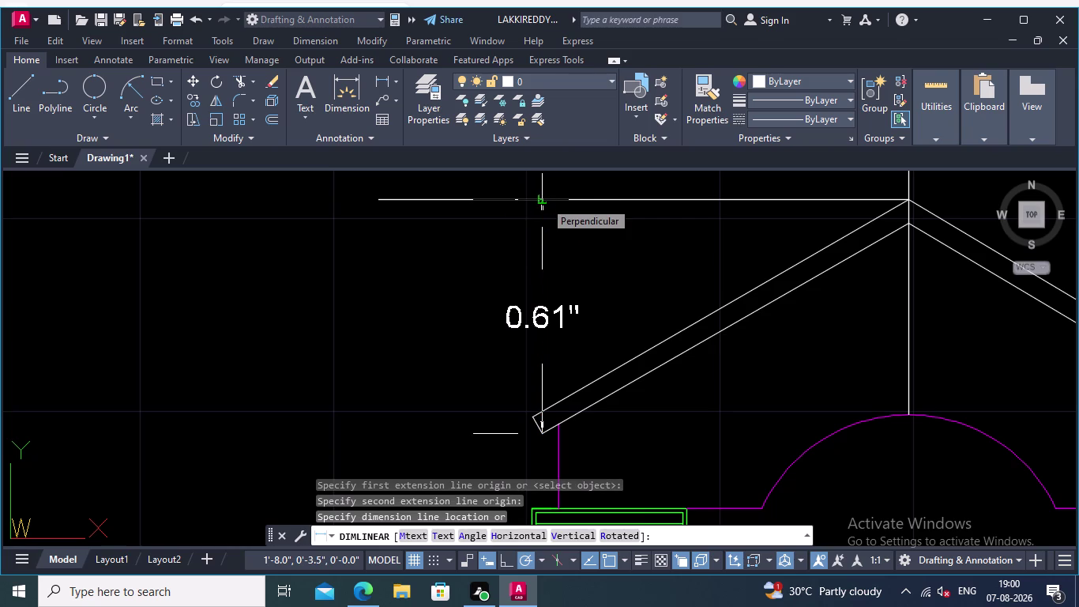
key(Escape)
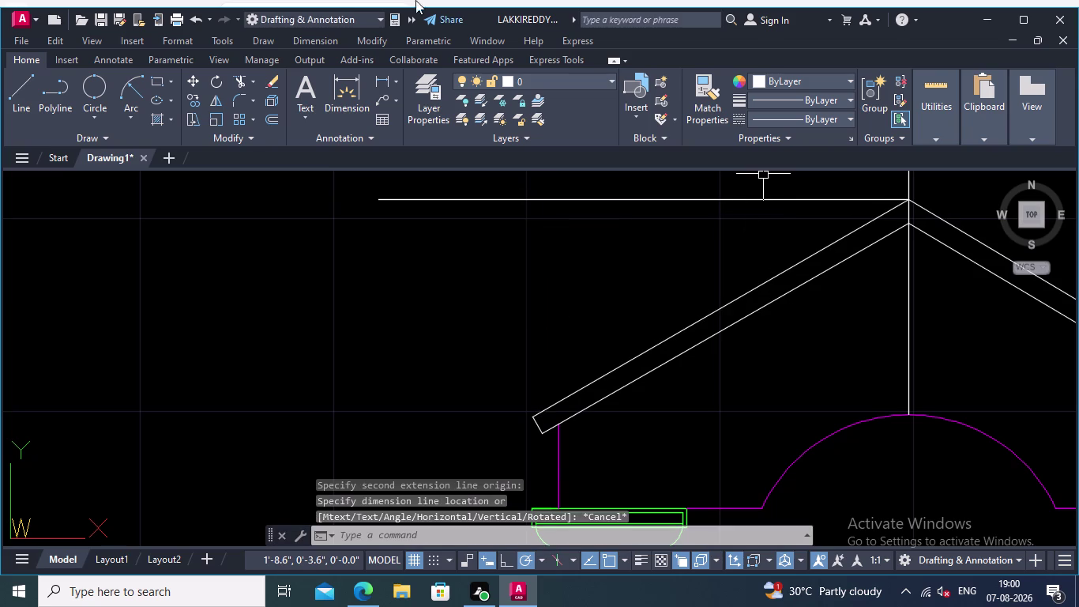
click(237, 75)
drag(591, 273, 593, 264)
Complete the fence trim that removes the helper line.
click(576, 176)
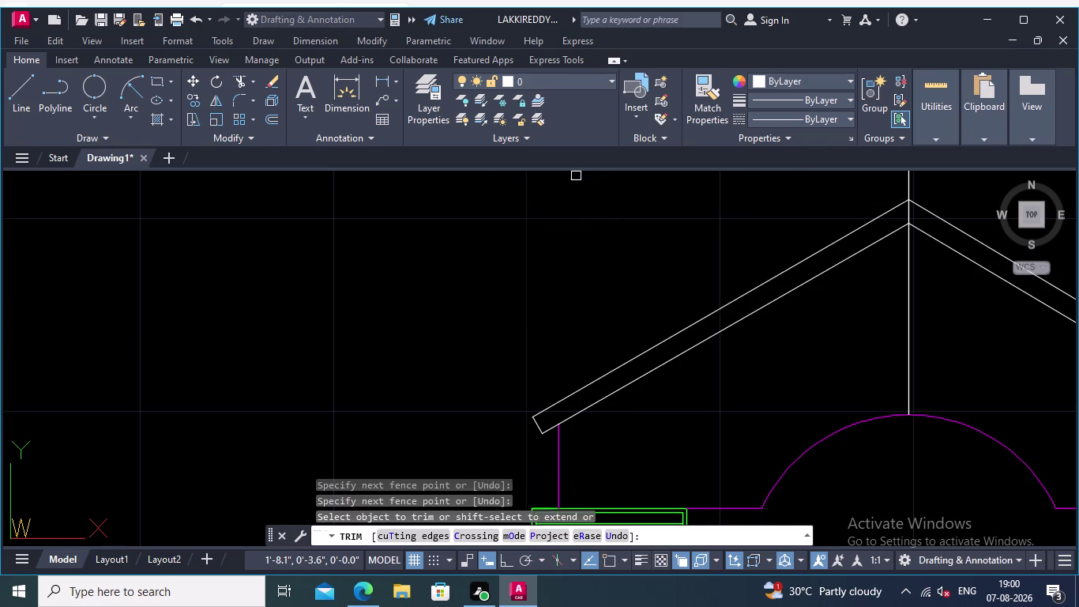
scroll(down, 3)
middle_drag(613, 224, 484, 235)
scroll(up, 3)
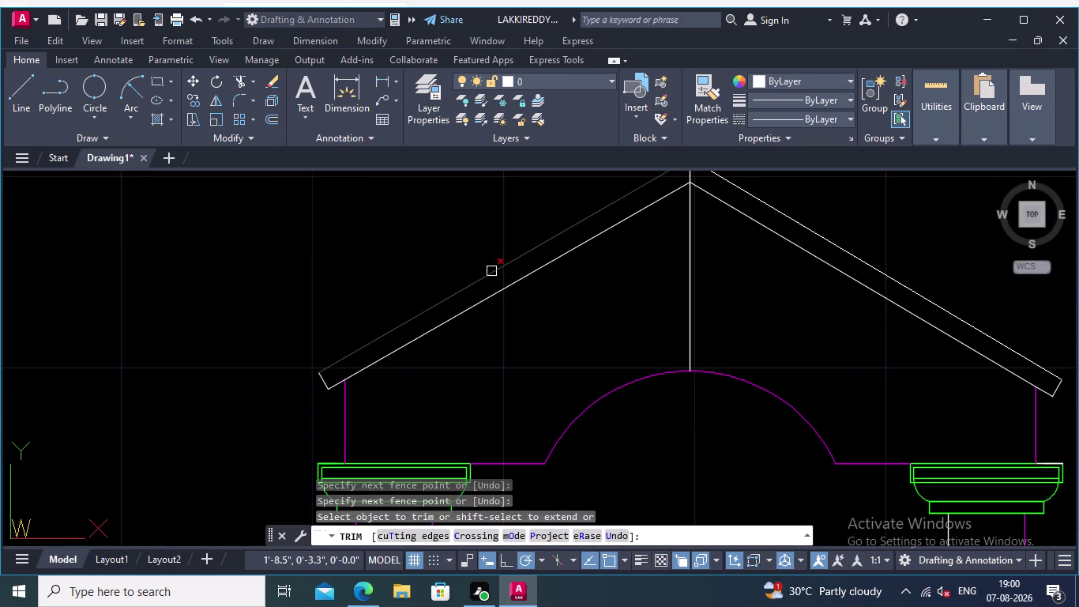
Trim the outer lines and end caps of both left and right pediment bands.
click(491, 273)
click(319, 376)
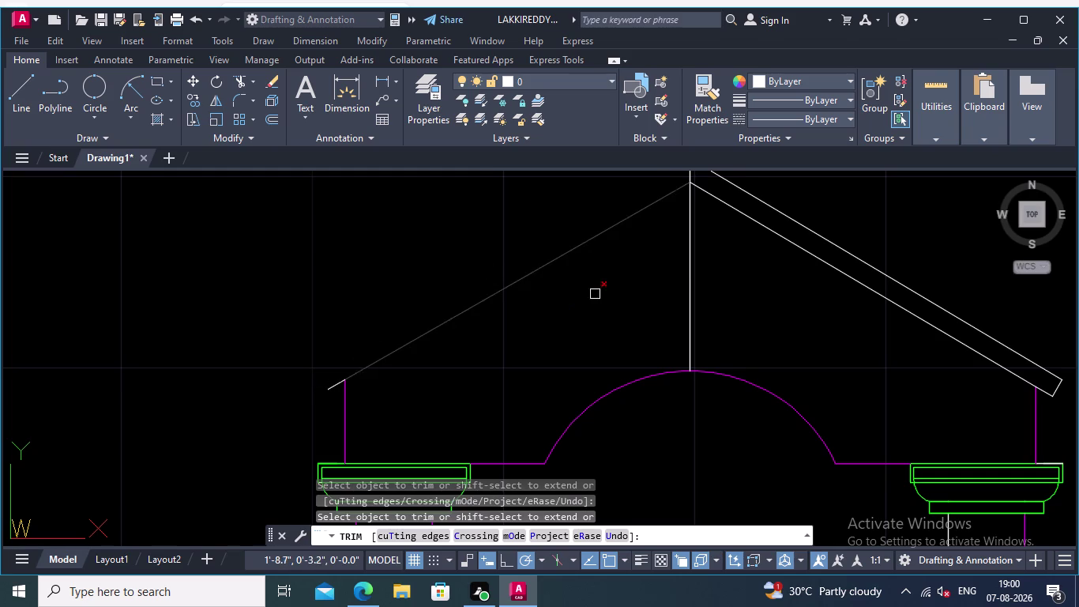
click(790, 220)
scroll(down, 3)
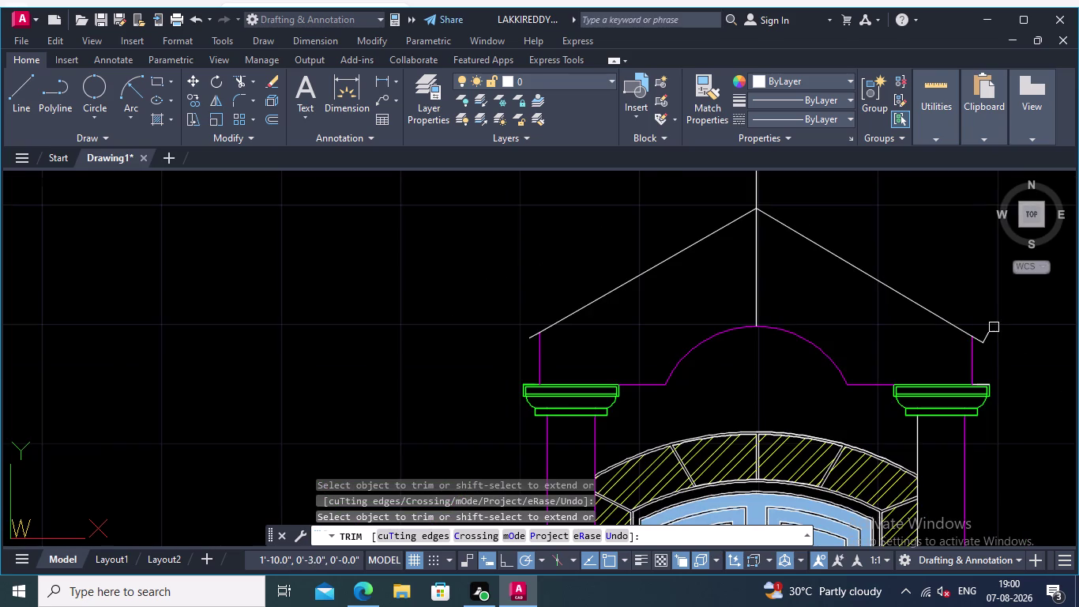
scroll(up, 3)
click(977, 353)
scroll(down, 3)
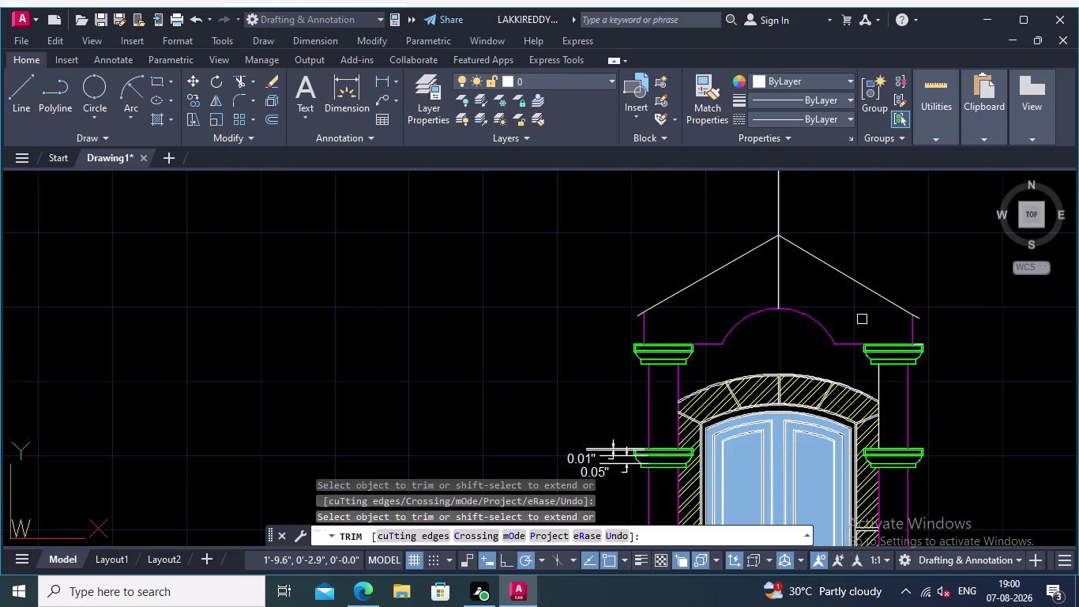
middle_drag(846, 311, 809, 341)
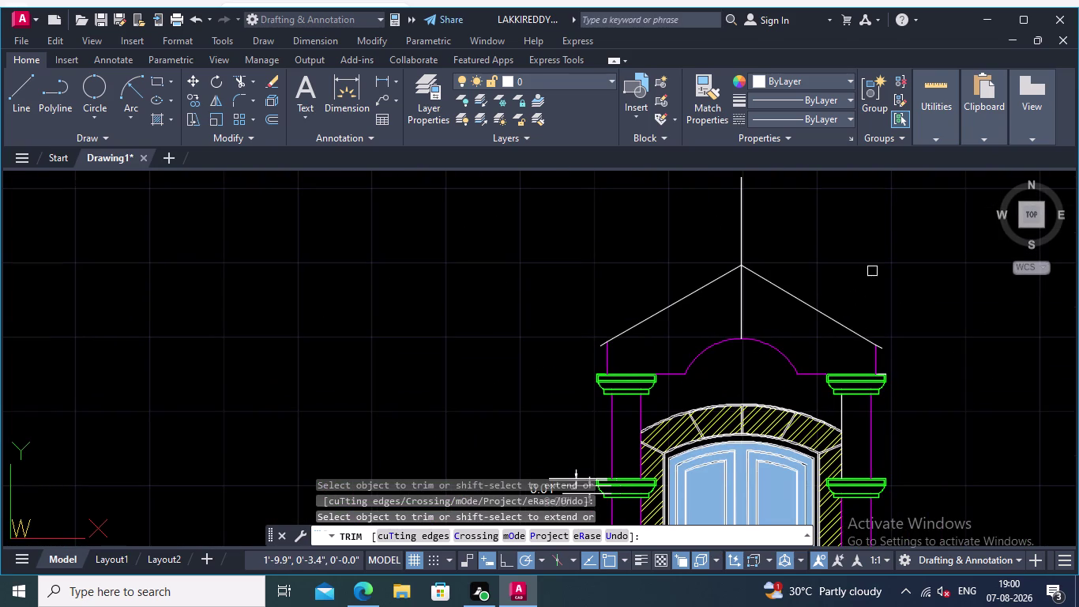
key(Escape)
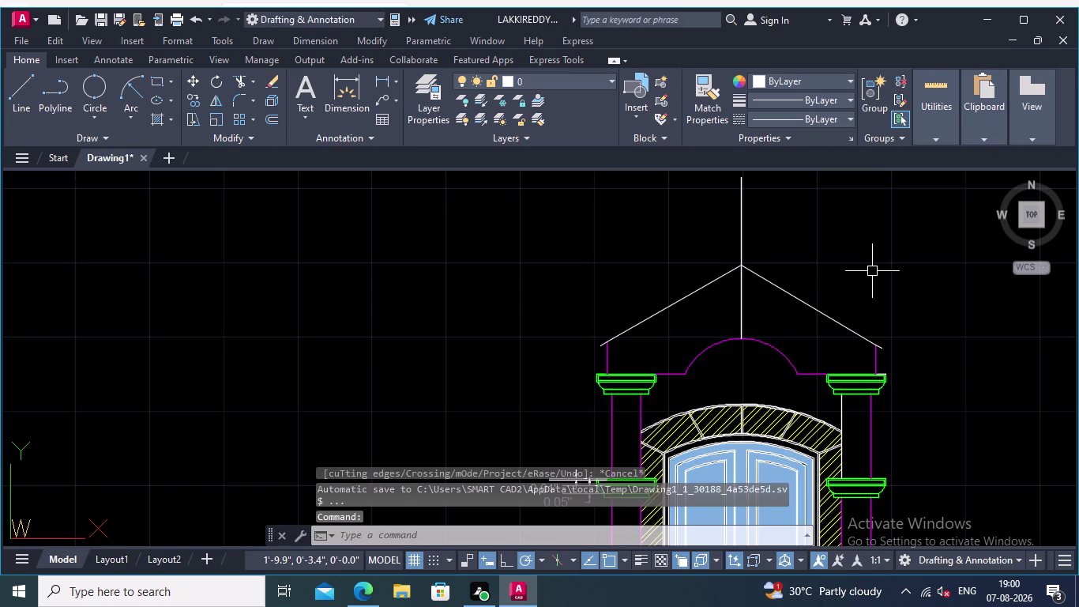
click(826, 318)
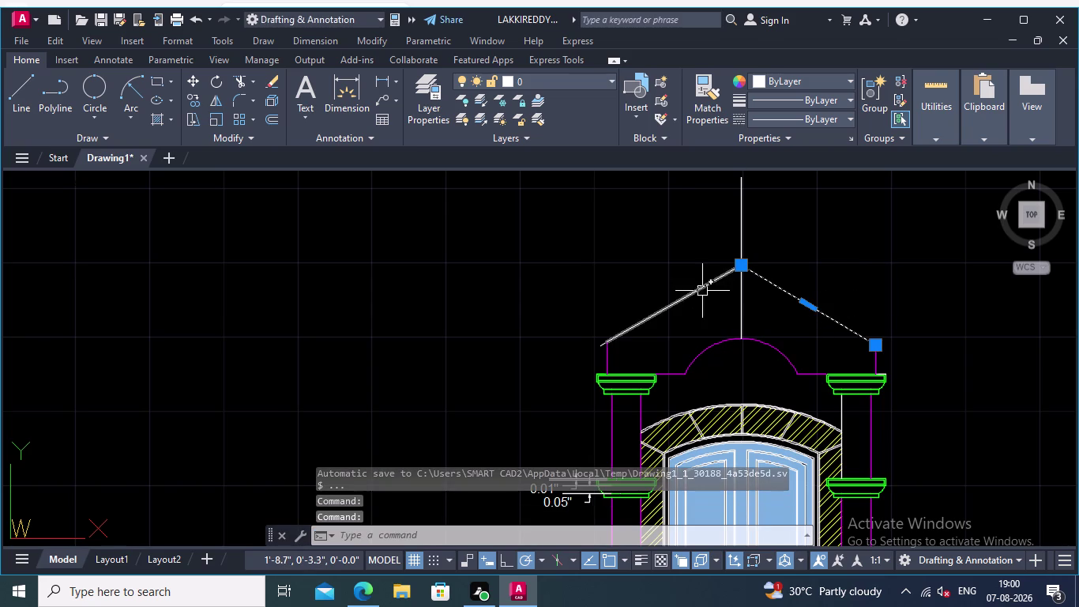
Copy both sloping lines from the apex base point to the empty area right.
click(702, 290)
right_click(656, 226)
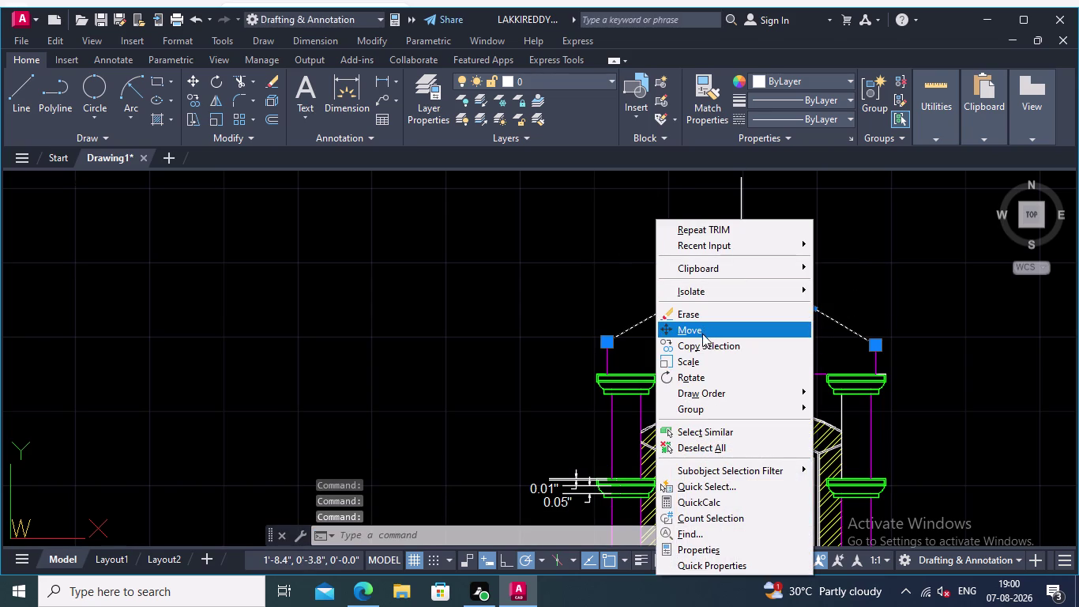
click(705, 342)
click(743, 264)
middle_drag(866, 265, 518, 270)
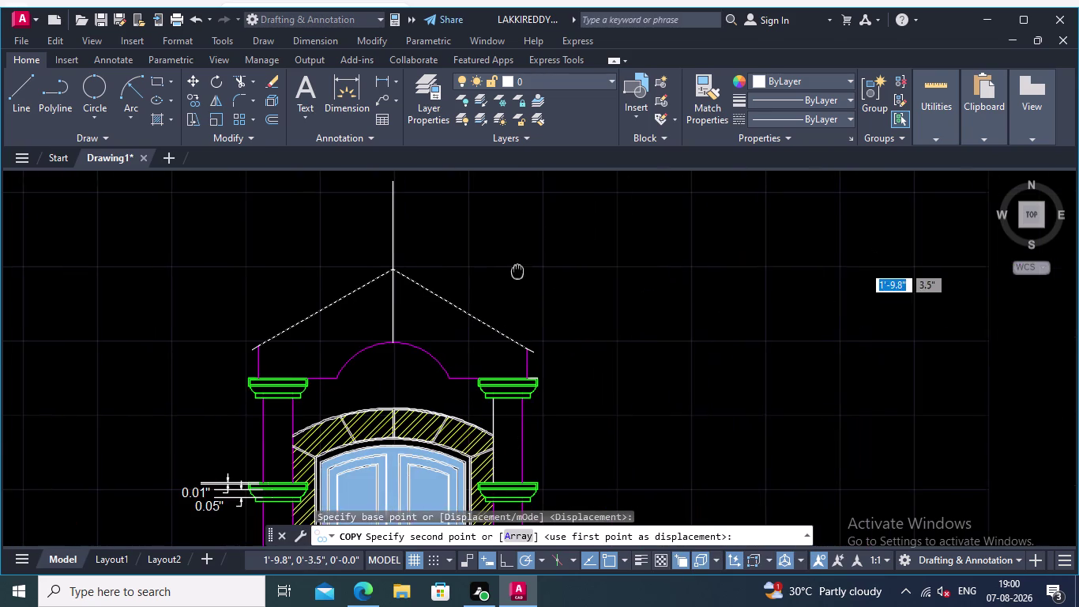
middle_drag(518, 269, 517, 269)
middle_drag(906, 291, 613, 294)
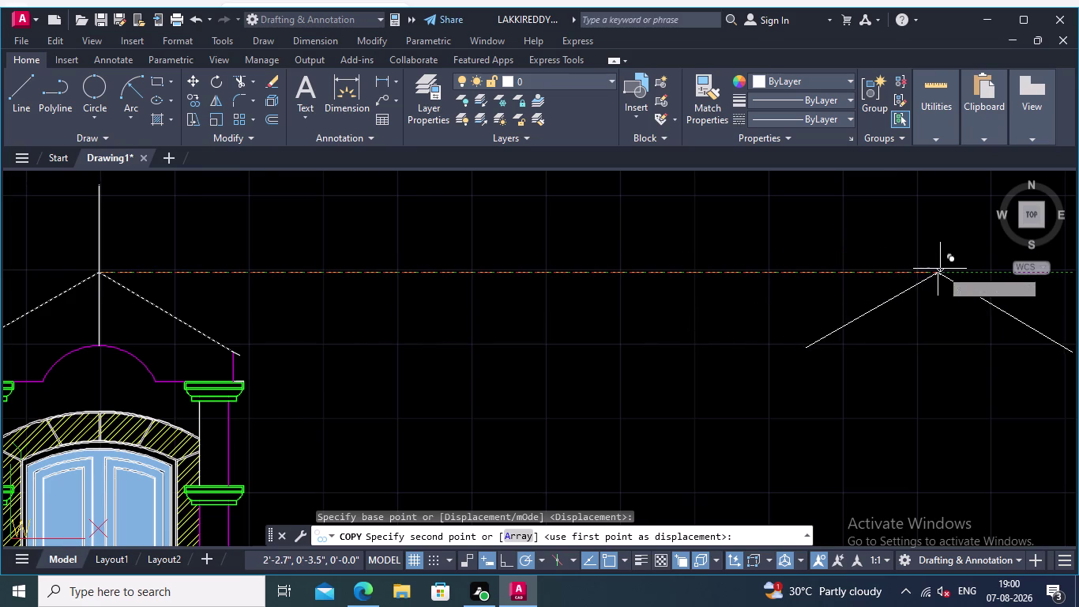
click(929, 264)
key(Return)
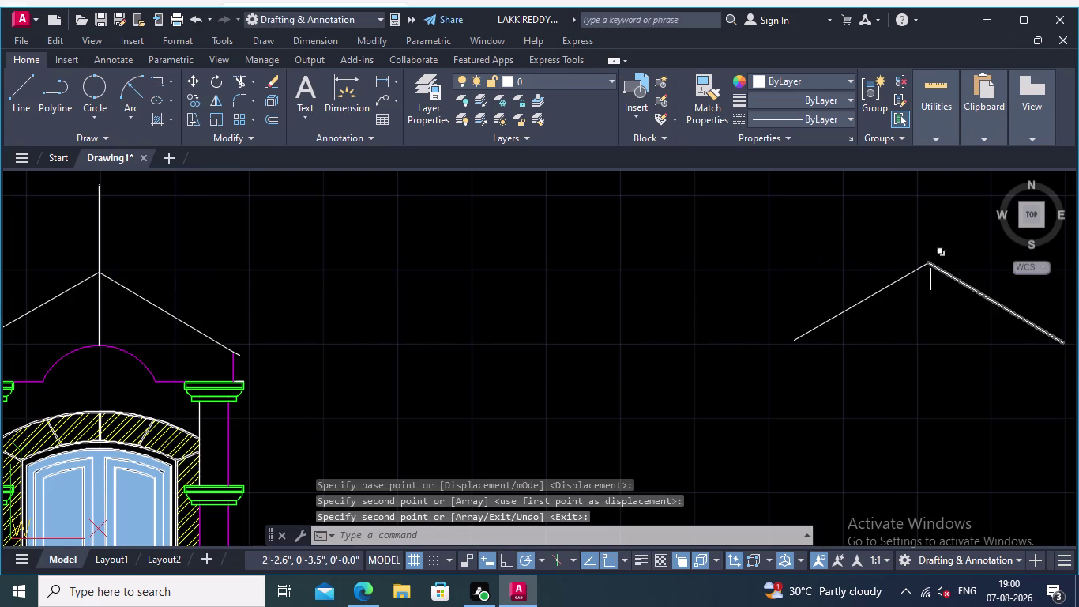
Zoom back to the door elevation's left capital and slope.
scroll(down, 3)
middle_drag(828, 257, 1060, 255)
scroll(up, 3)
scroll(up, 3)
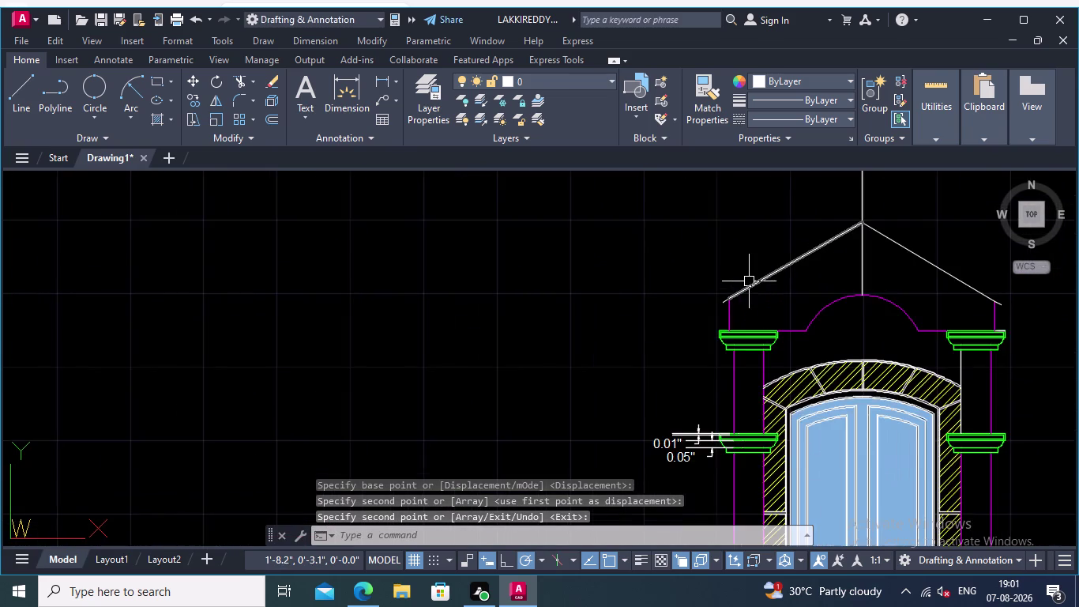
scroll(up, 3)
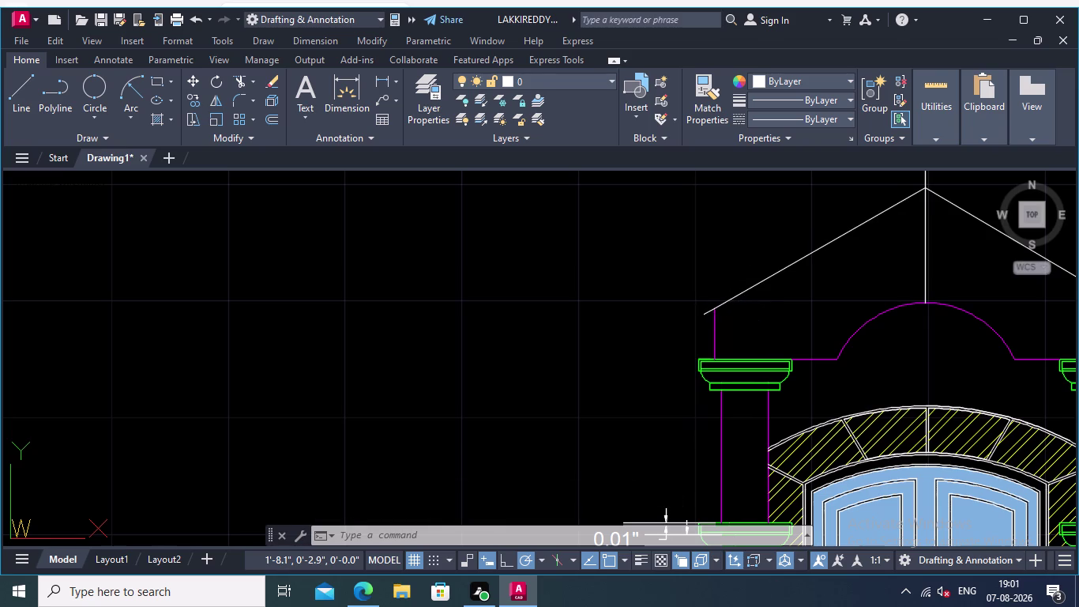
scroll(up, 3)
middle_drag(701, 294, 638, 271)
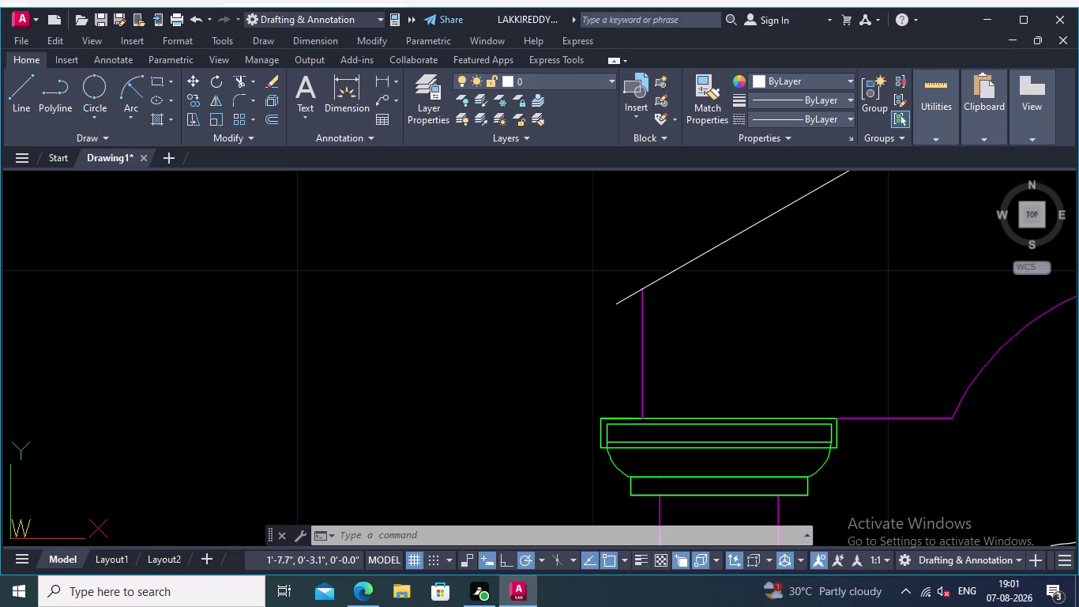
Start a polyline at the left slope's lower end with a 0.05 first segment.
click(49, 91)
click(616, 304)
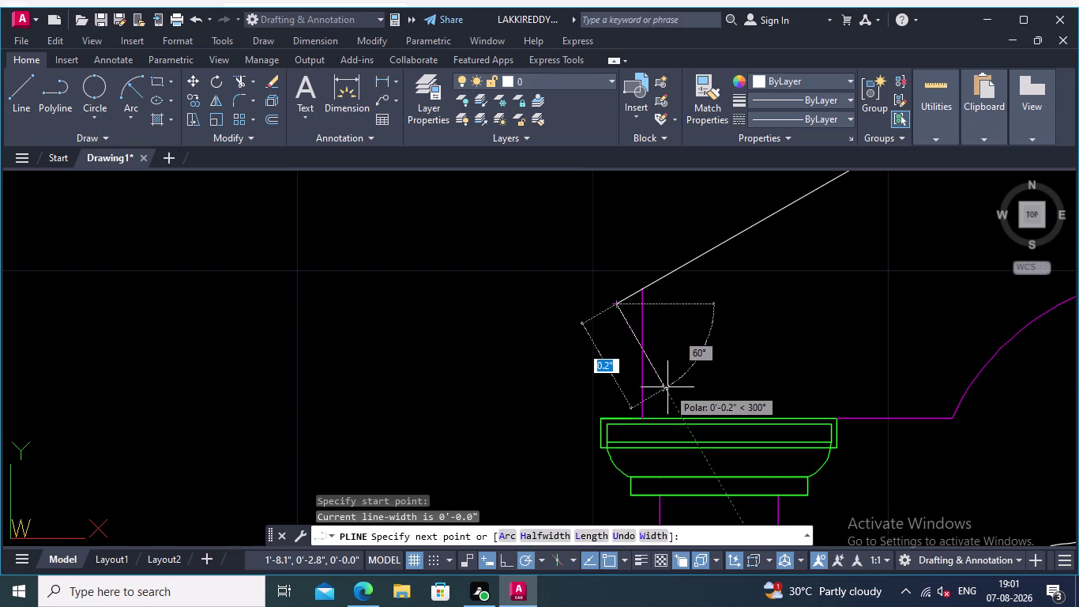
text(0.05)
key(Return)
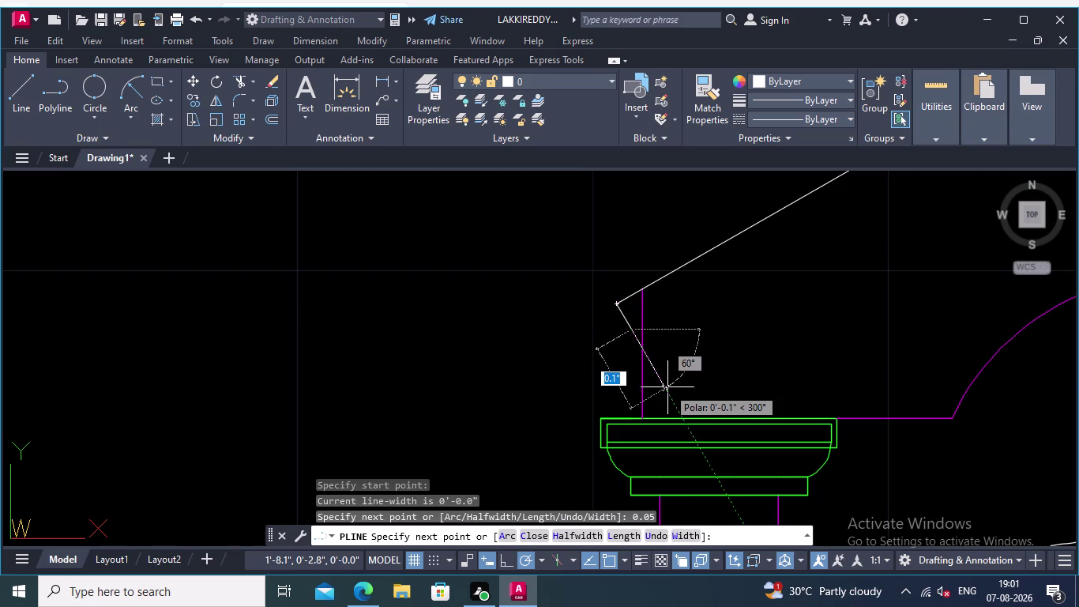
middle_drag(753, 312, 426, 380)
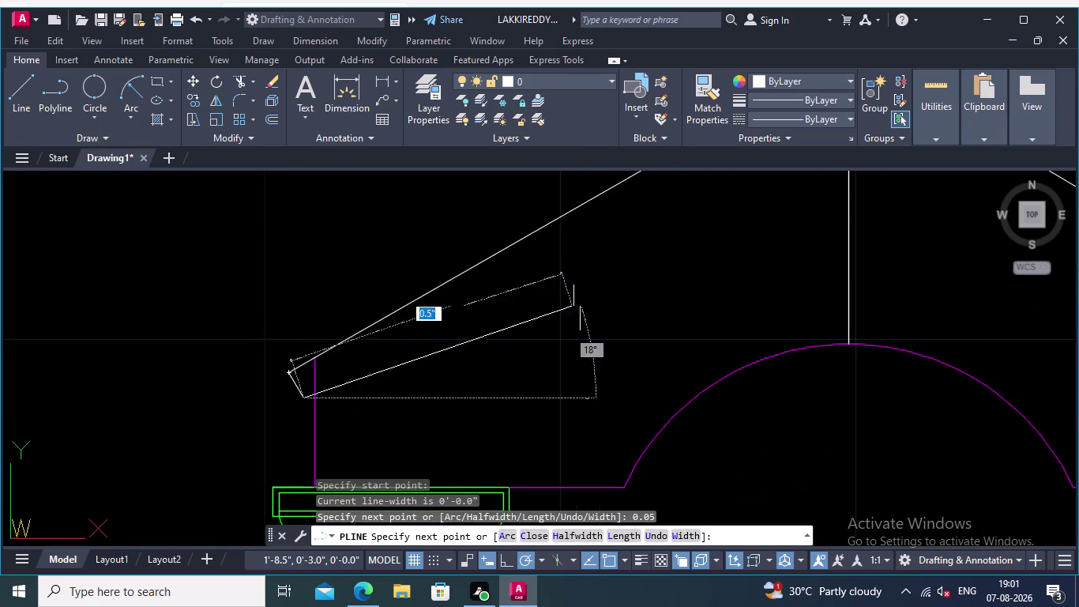
scroll(down, 3)
middle_drag(653, 243, 432, 288)
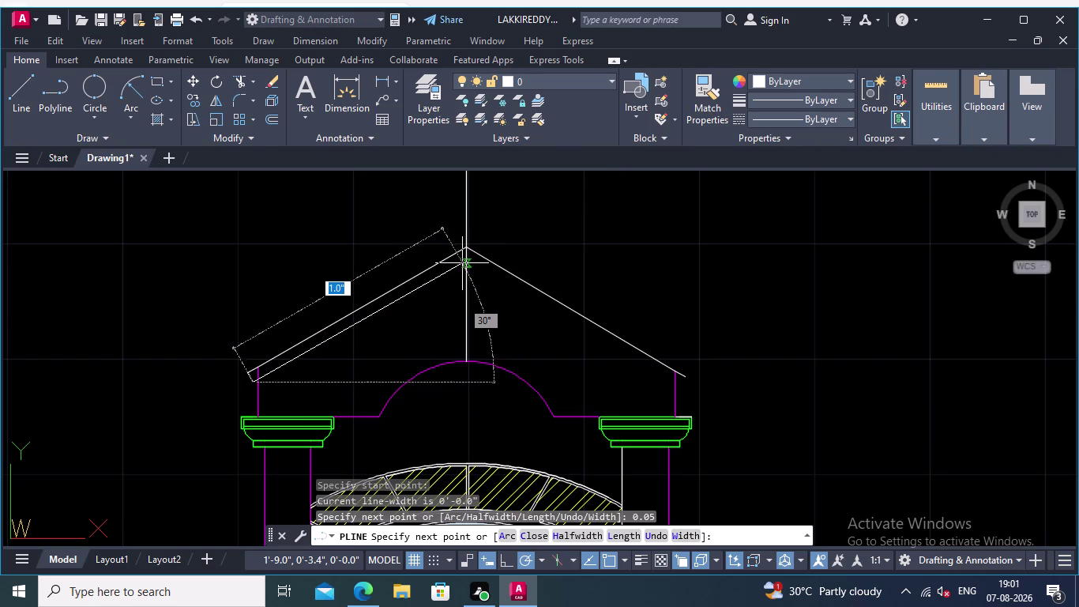
scroll(up, 3)
scroll(up, 3)
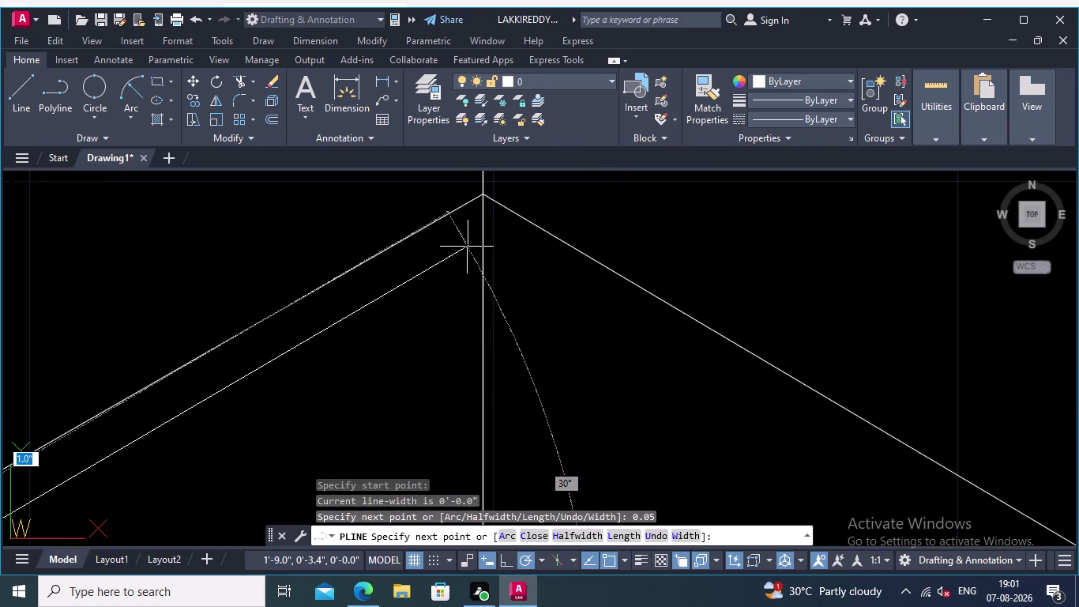
Continue the polyline below the apex down to the right eave, doubling both slopes.
click(480, 243)
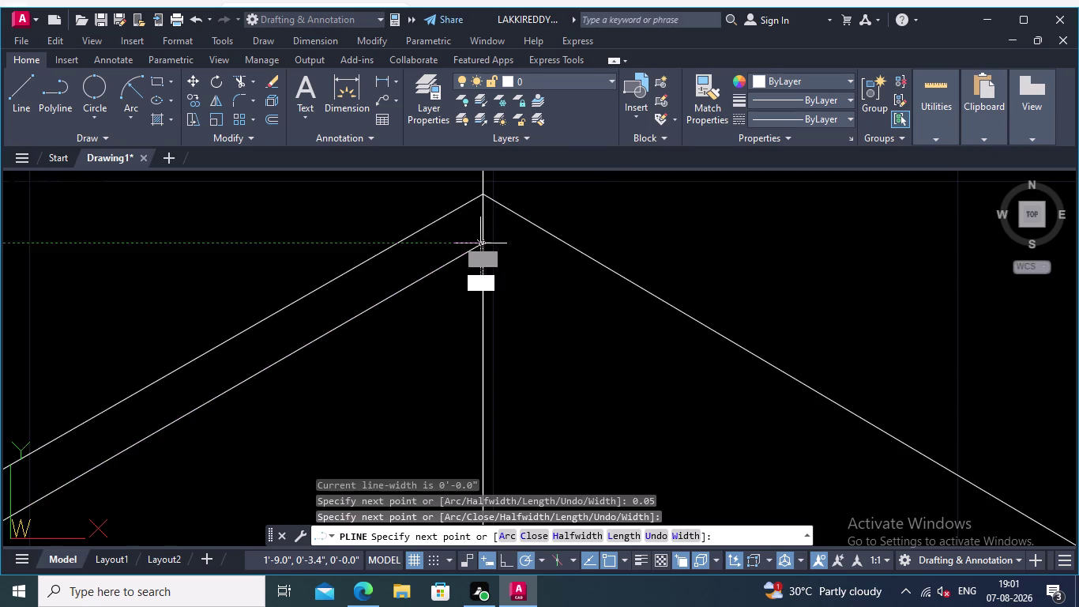
middle_drag(569, 328, 531, 300)
scroll(down, 3)
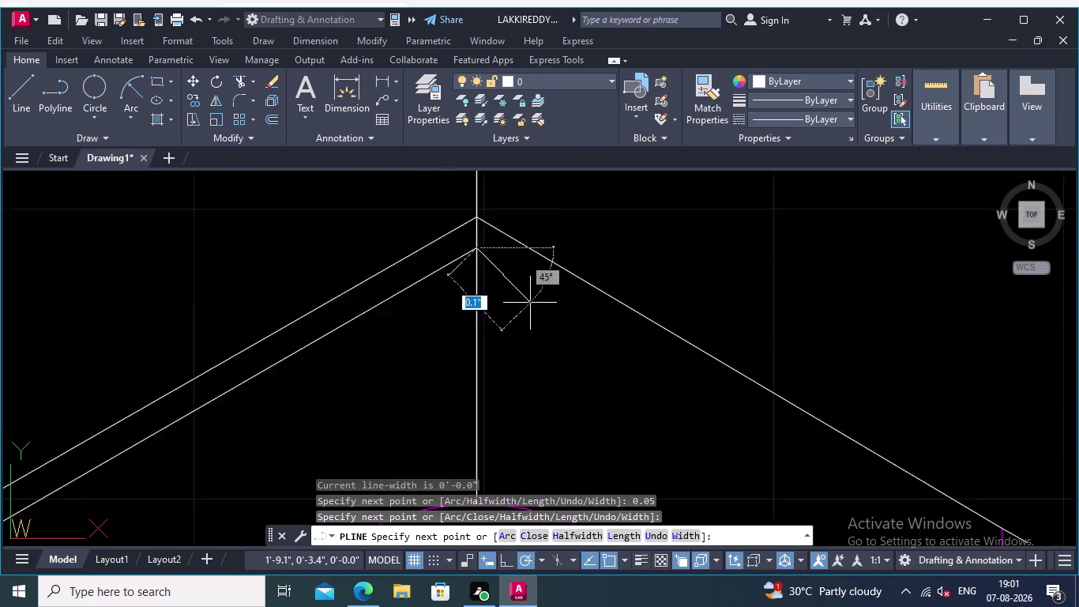
scroll(down, 3)
middle_drag(588, 368, 488, 315)
scroll(up, 3)
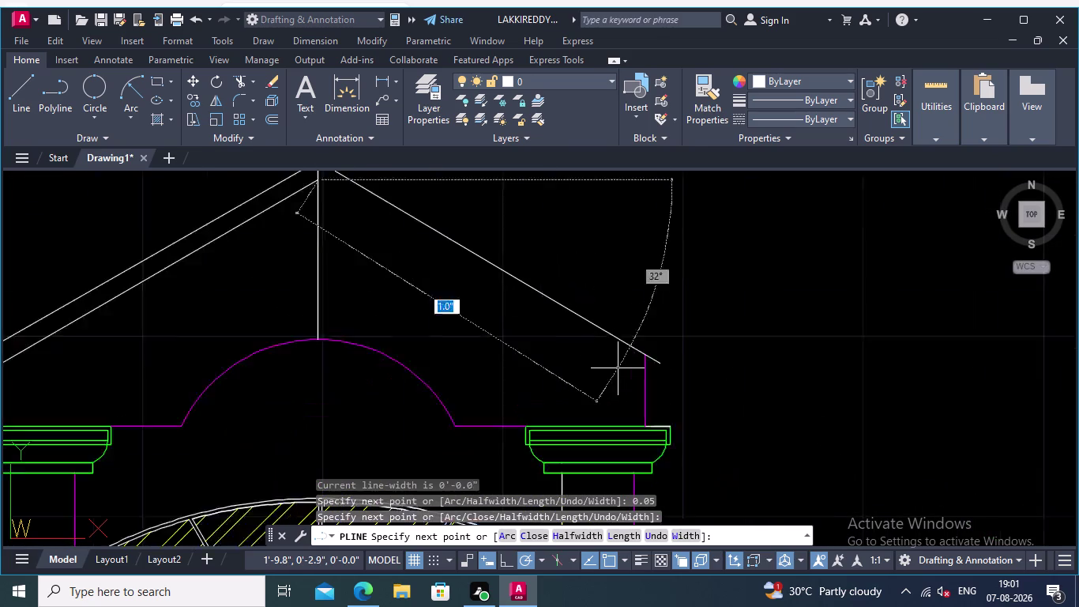
scroll(up, 3)
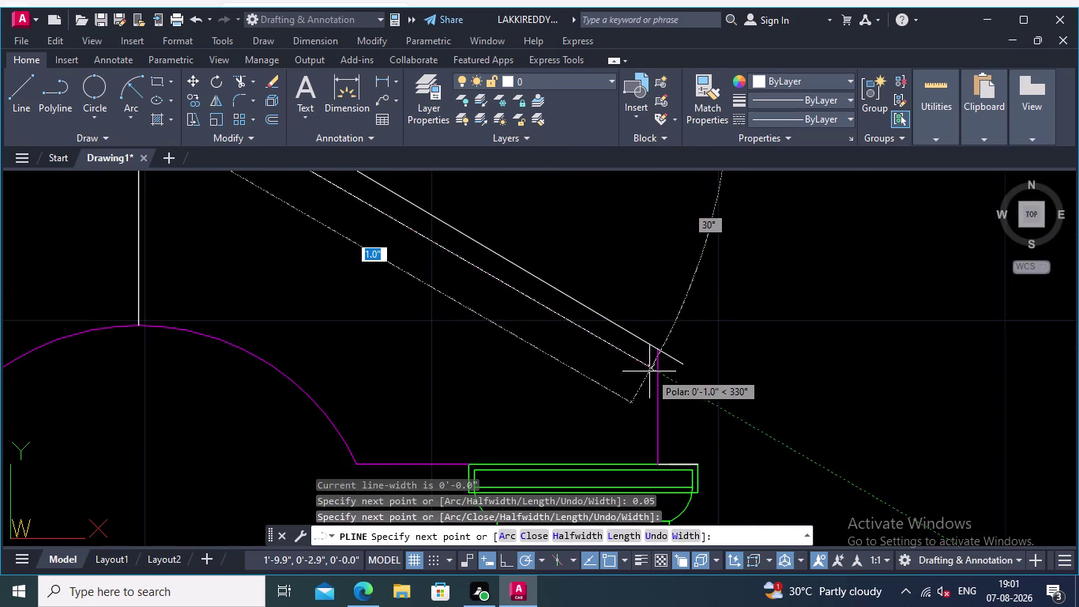
double_click(660, 373)
key(Return)
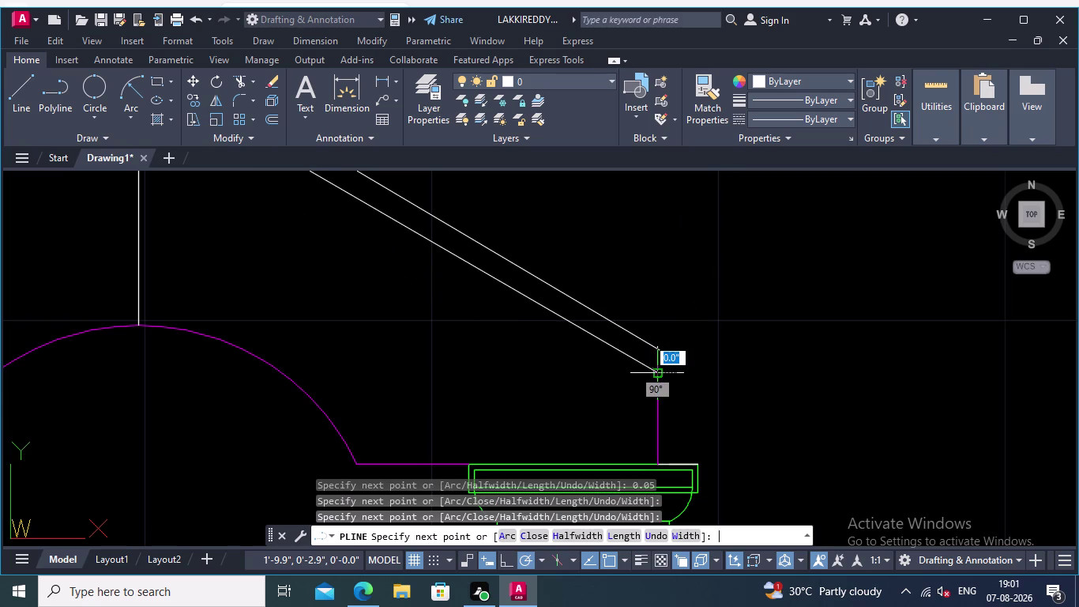
middle_drag(694, 378, 695, 379)
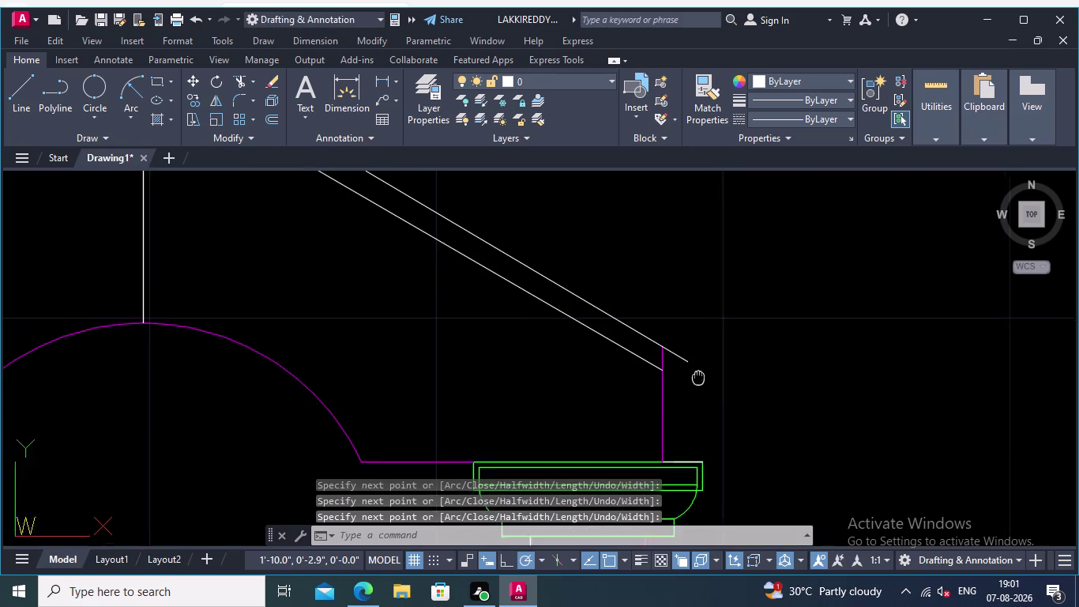
middle_drag(694, 379, 717, 340)
scroll(up, 3)
scroll(down, 3)
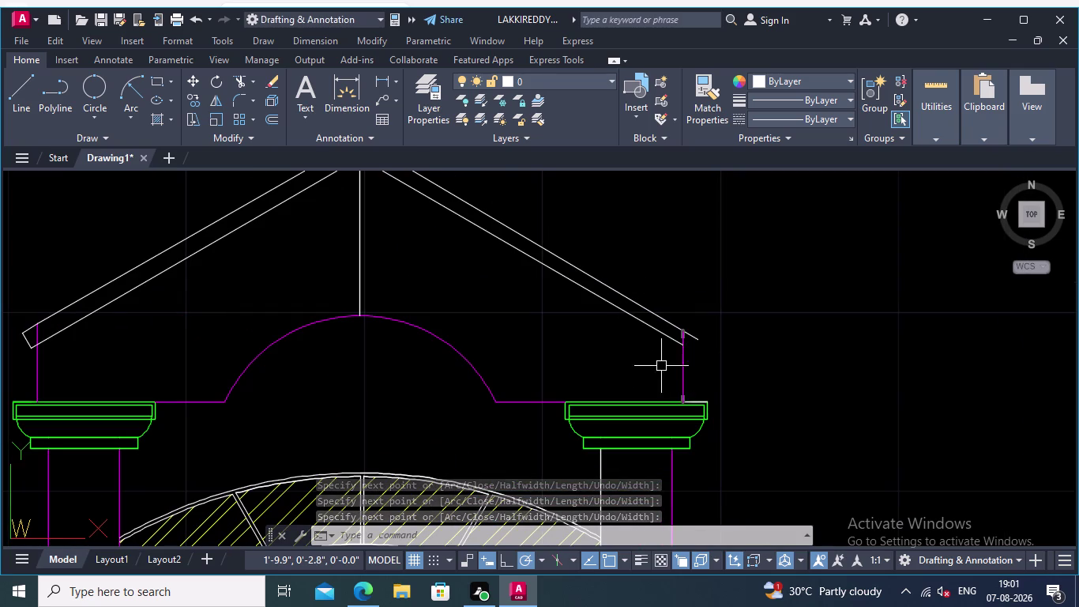
Draw a 0.05 end line from the pediment band's lower right tip.
click(19, 83)
scroll(up, 3)
scroll(up, 3)
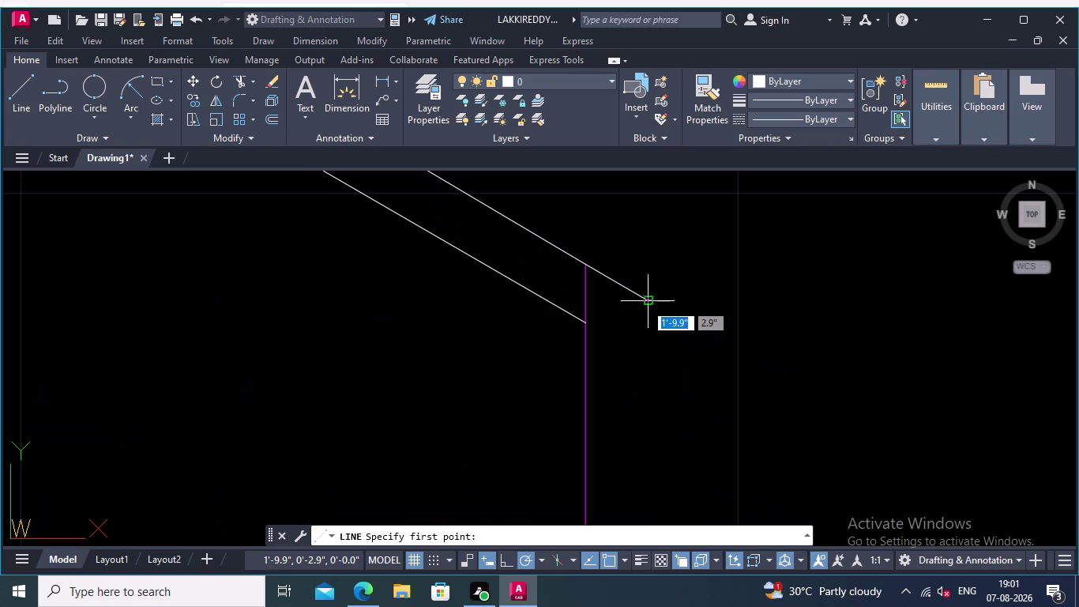
click(647, 303)
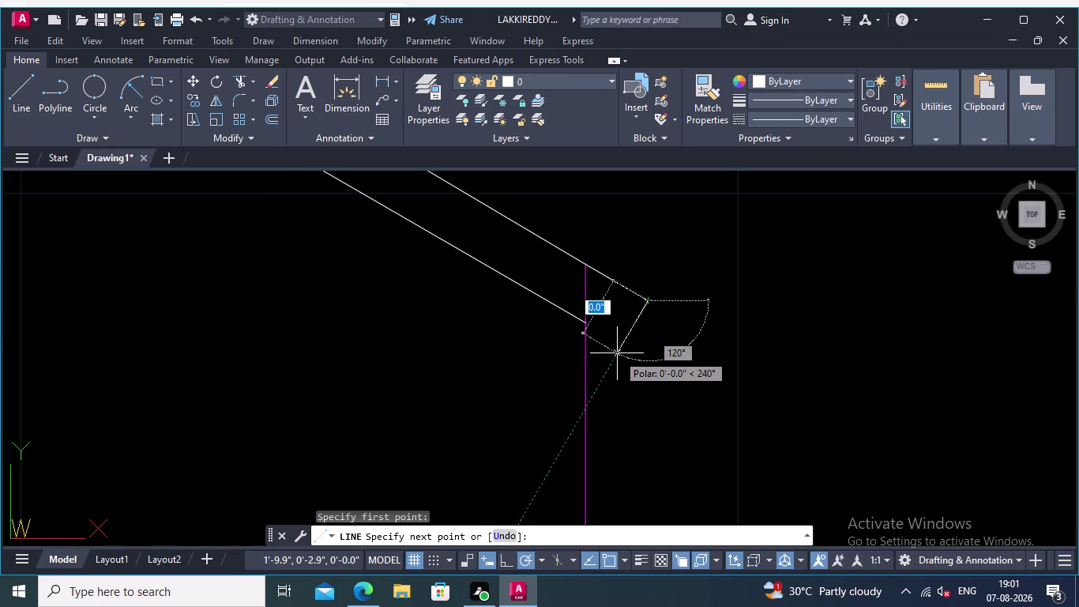
text(0.05)
key(Return)
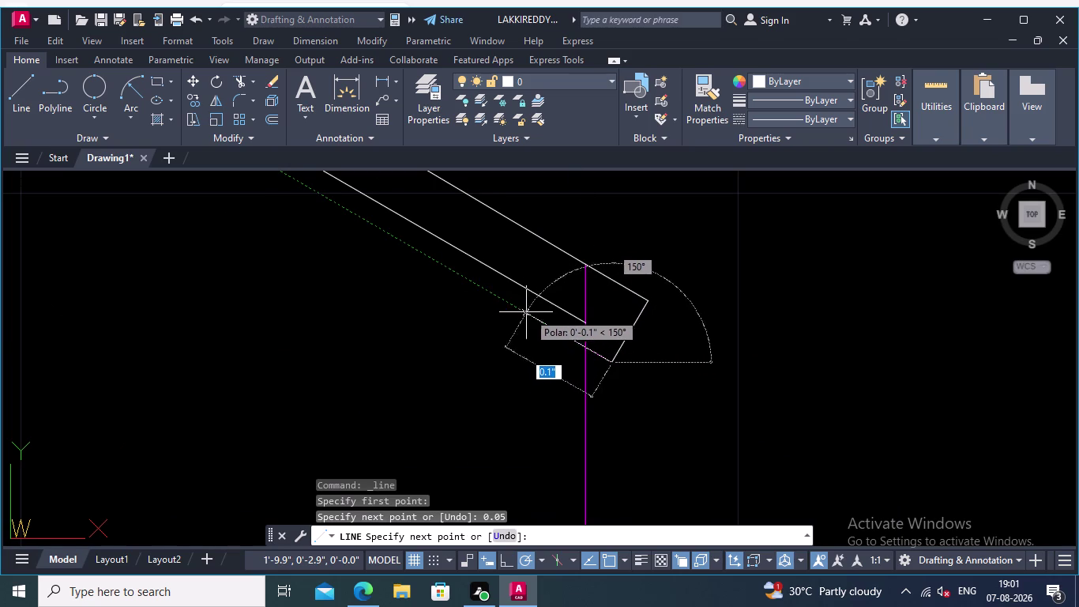
middle_drag(517, 312, 610, 391)
scroll(down, 3)
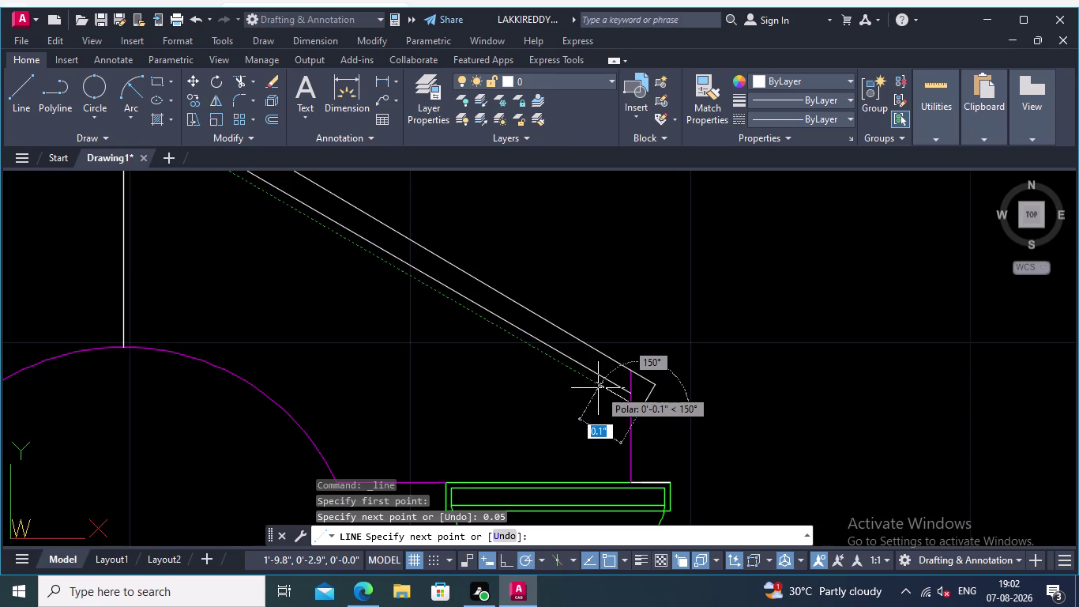
scroll(down, 3)
middle_click(598, 388)
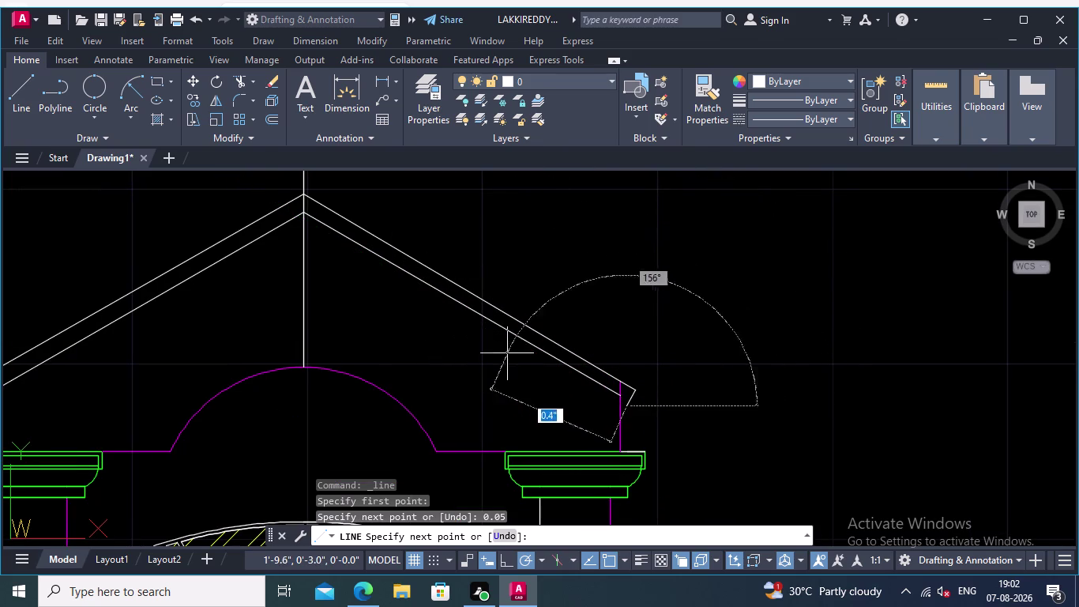
key(Escape)
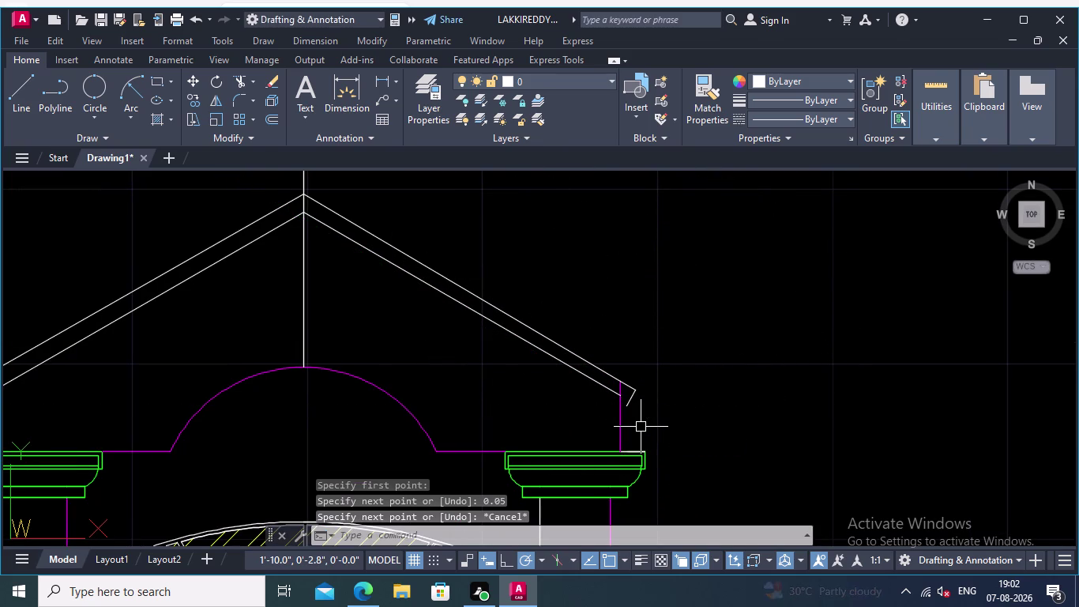
Select the short end line and the right sloped band lines.
scroll(down, 3)
middle_drag(599, 375, 630, 356)
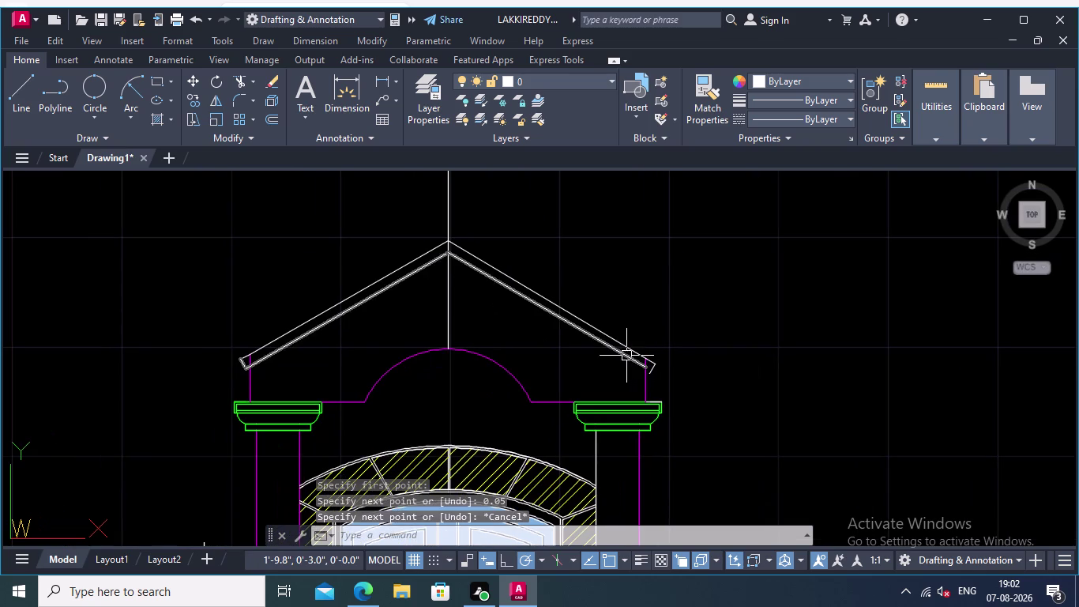
scroll(up, 3)
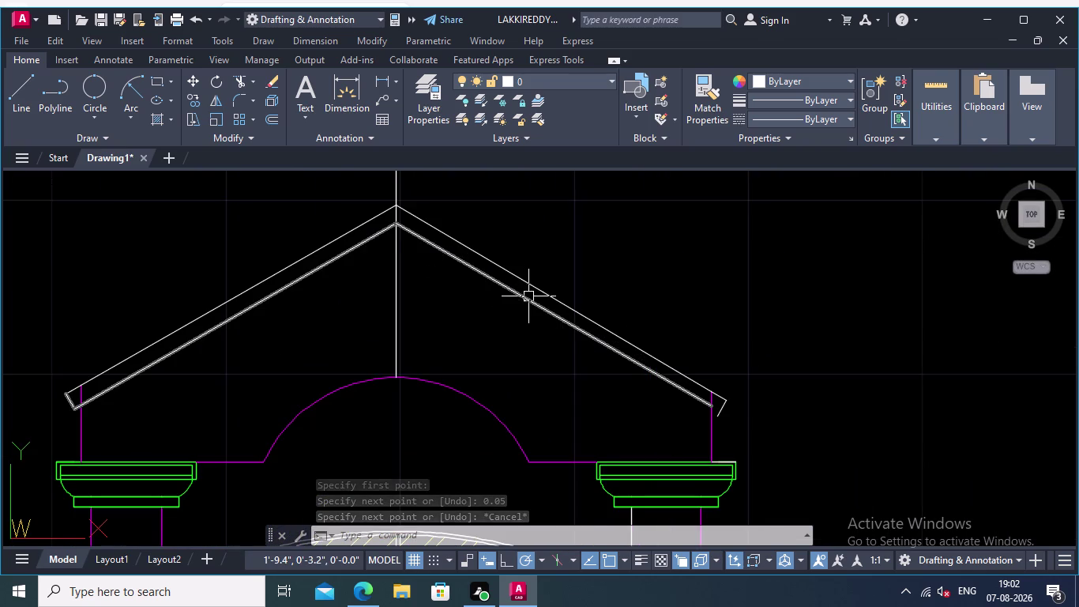
middle_drag(526, 316, 539, 352)
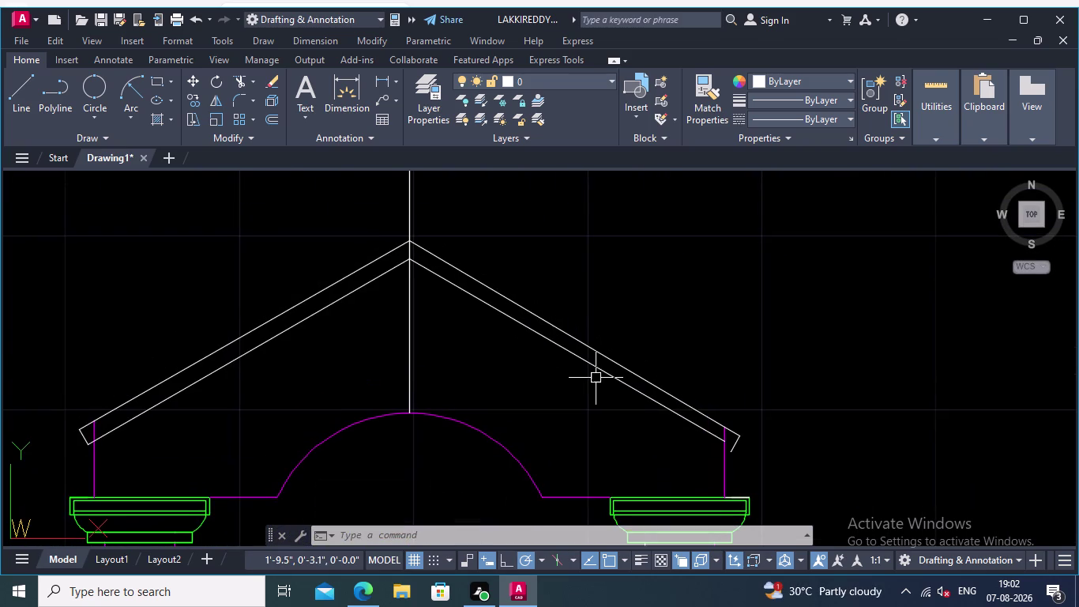
scroll(up, 3)
click(816, 482)
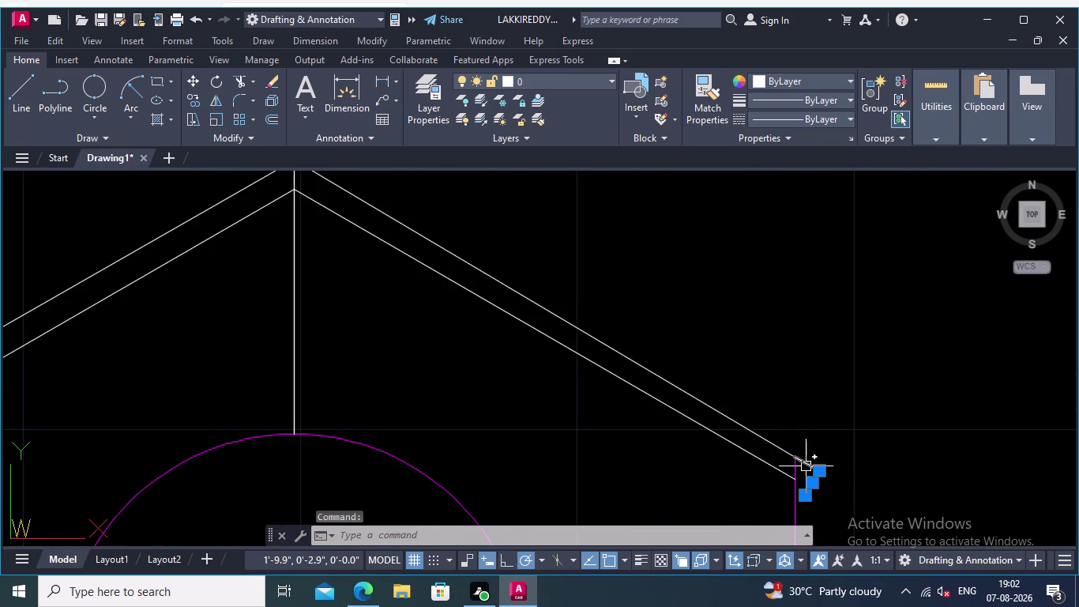
click(781, 446)
Trim away the pediment's right sloped band and its leftover pieces.
click(766, 468)
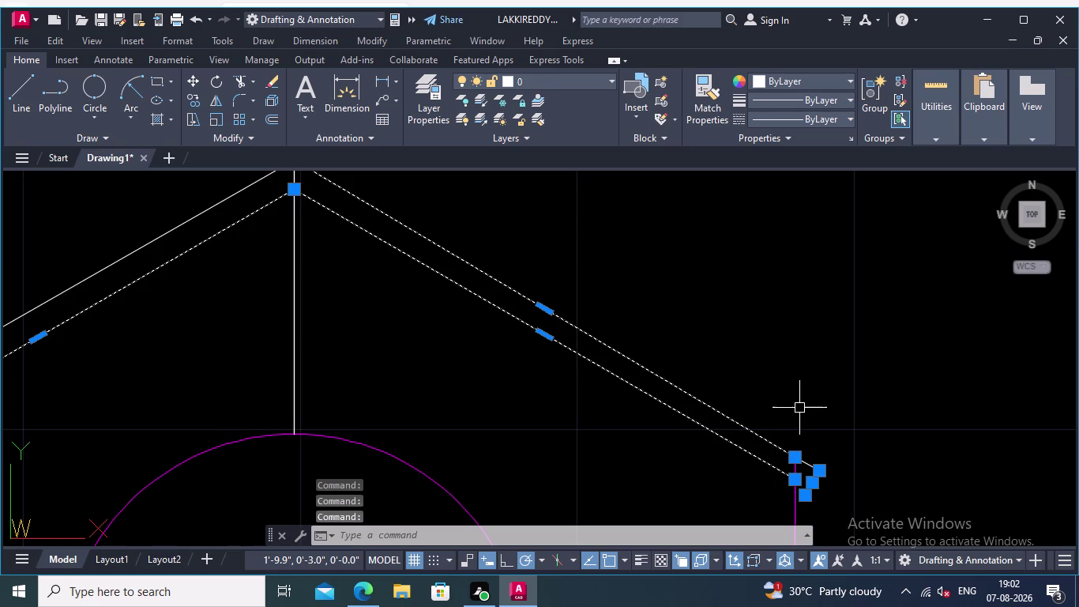
key(Escape)
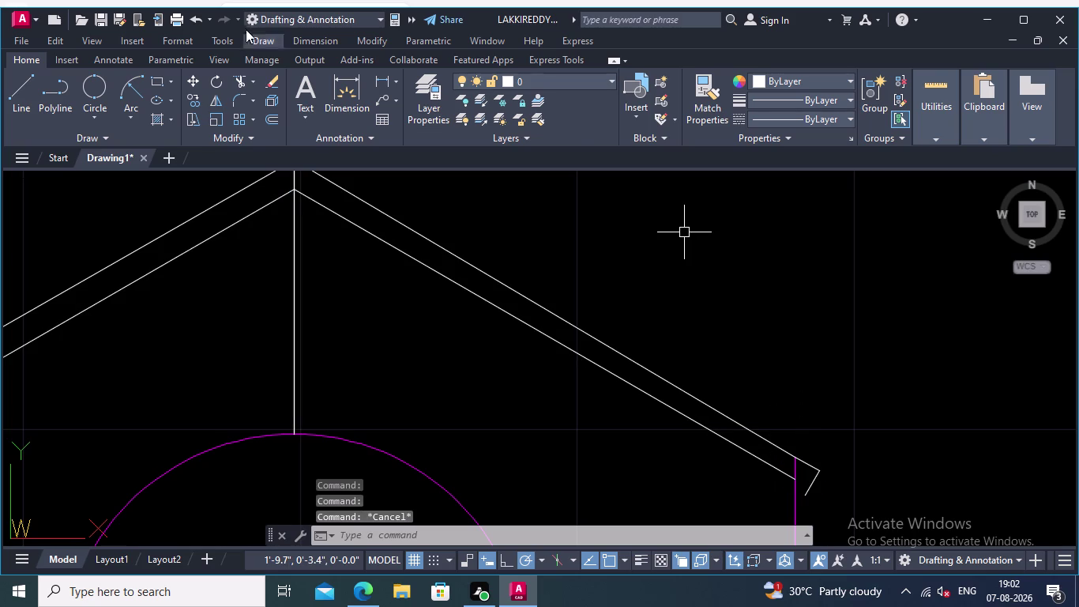
click(237, 78)
drag(410, 329, 422, 314)
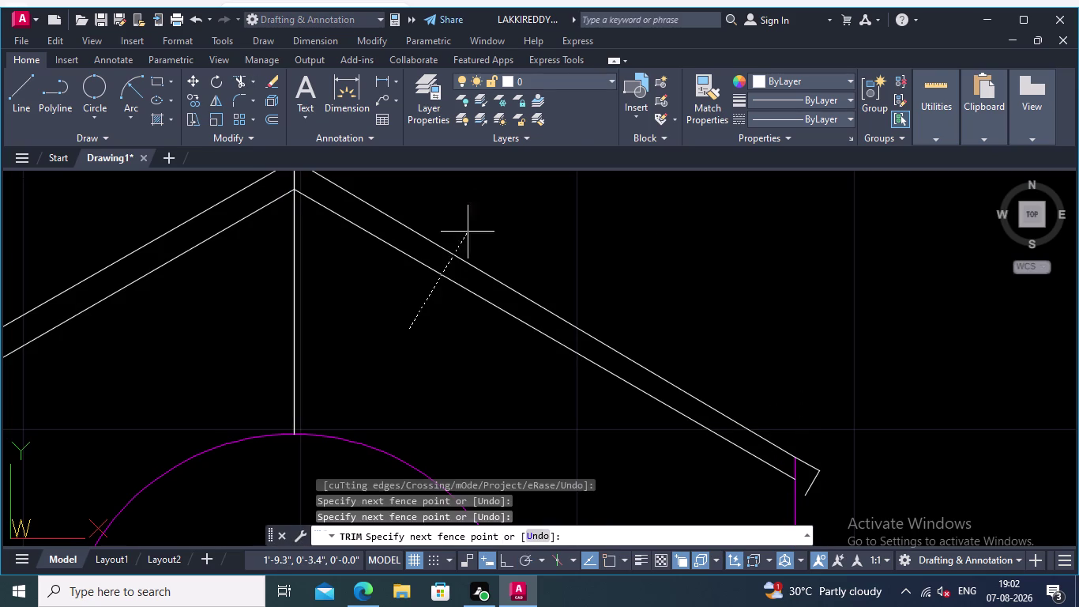
click(473, 216)
middle_drag(817, 459, 747, 364)
scroll(up, 3)
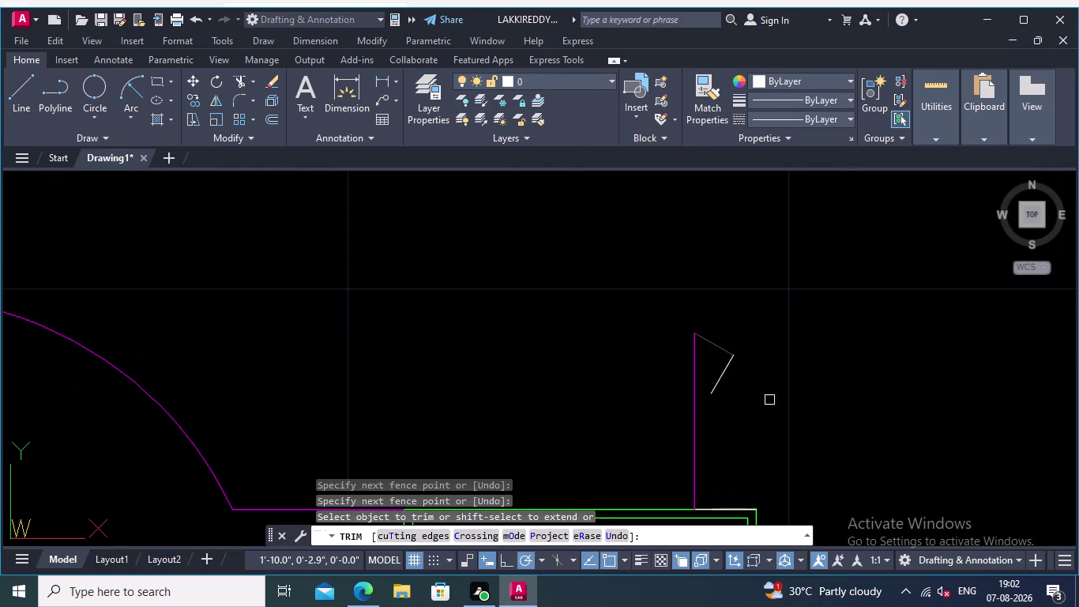
click(754, 399)
click(717, 354)
click(720, 369)
click(725, 318)
key(Return)
Select the left sloped band lines with a selection window.
scroll(down, 3)
middle_drag(305, 265, 621, 245)
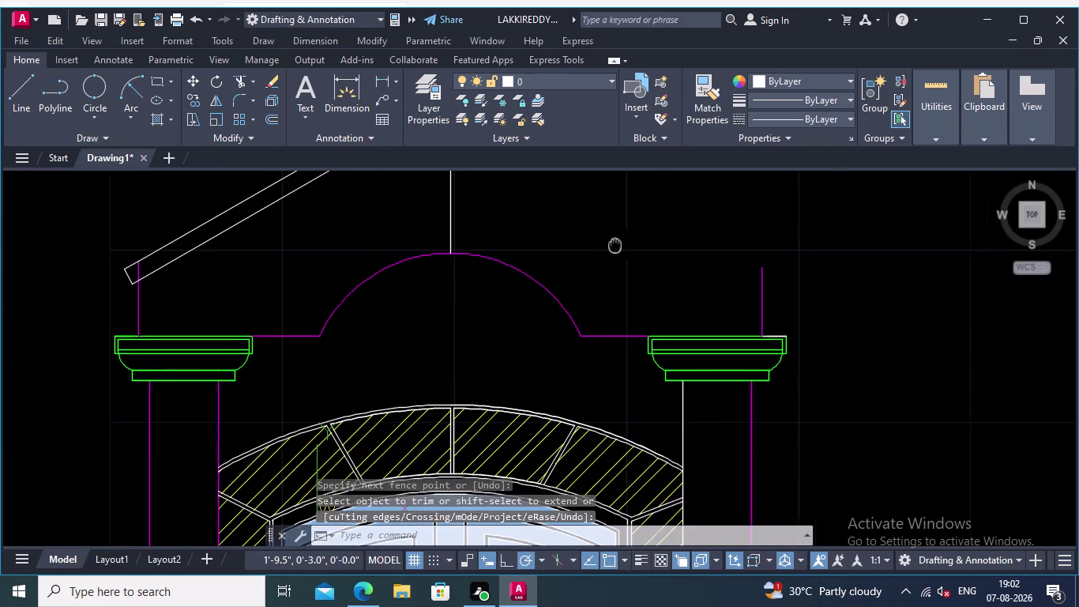
middle_drag(621, 245, 628, 245)
middle_drag(318, 278, 369, 316)
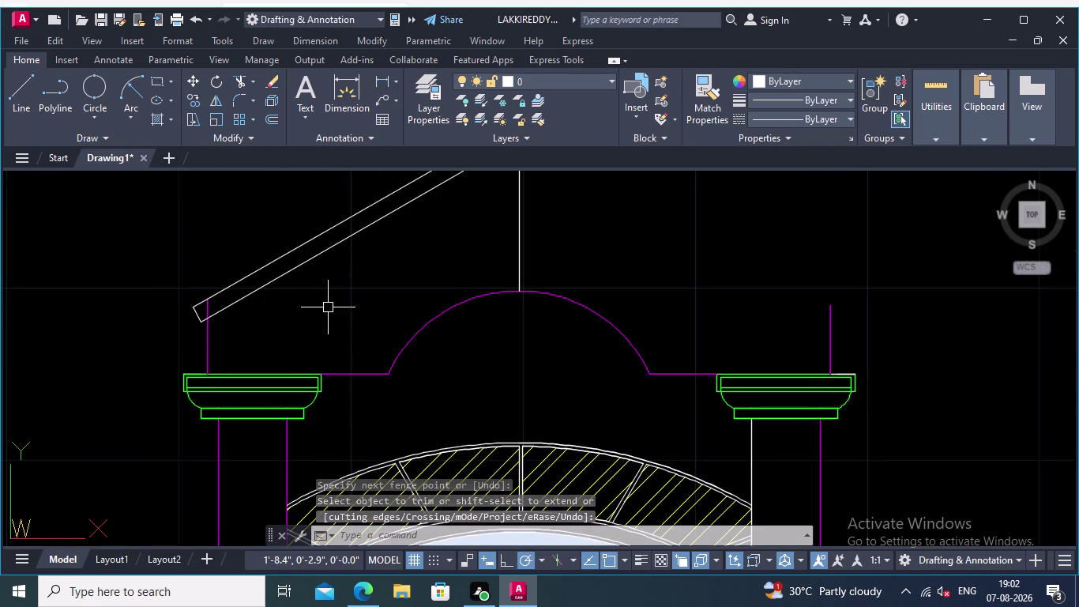
middle_drag(330, 308, 360, 361)
middle_drag(418, 321, 429, 345)
click(435, 326)
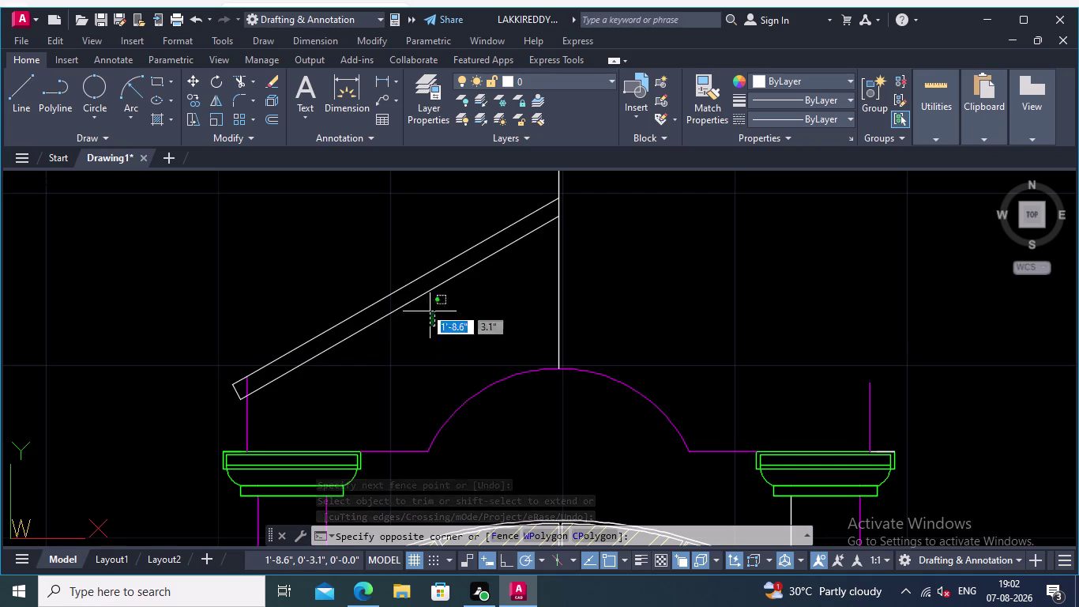
click(383, 262)
scroll(up, 3)
scroll(up, 3)
click(251, 382)
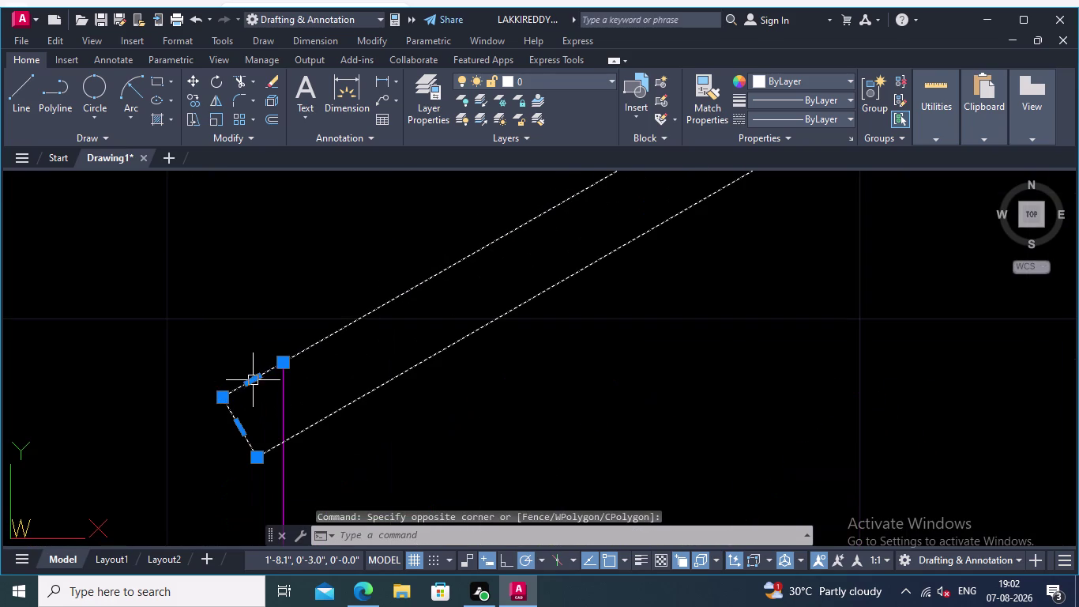
Move the left band from its lower corner onto the left wall edge's top endpoint.
right_click(236, 337)
click(289, 329)
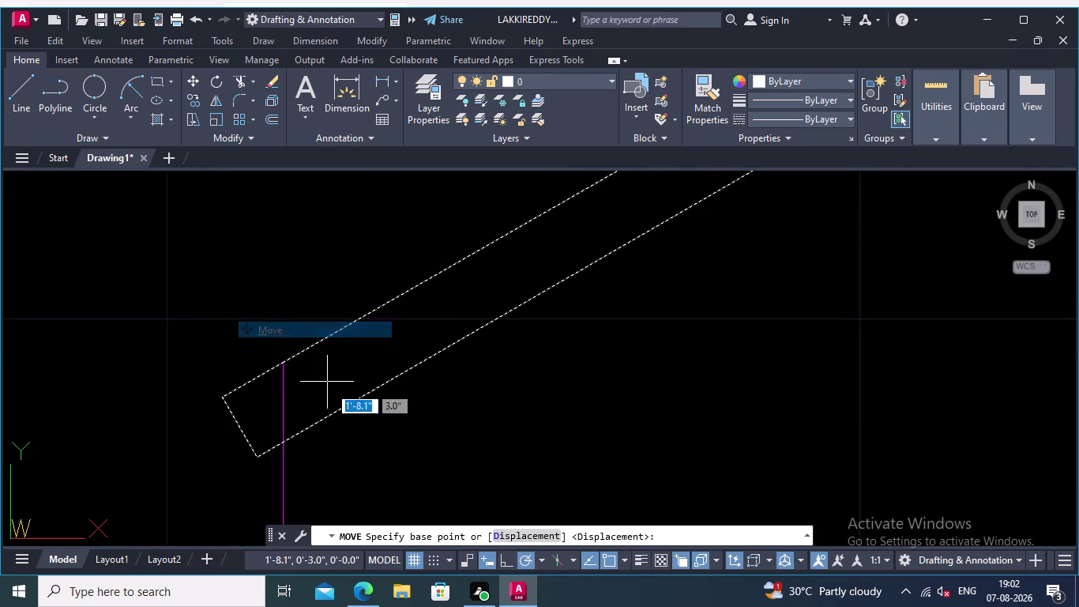
click(280, 443)
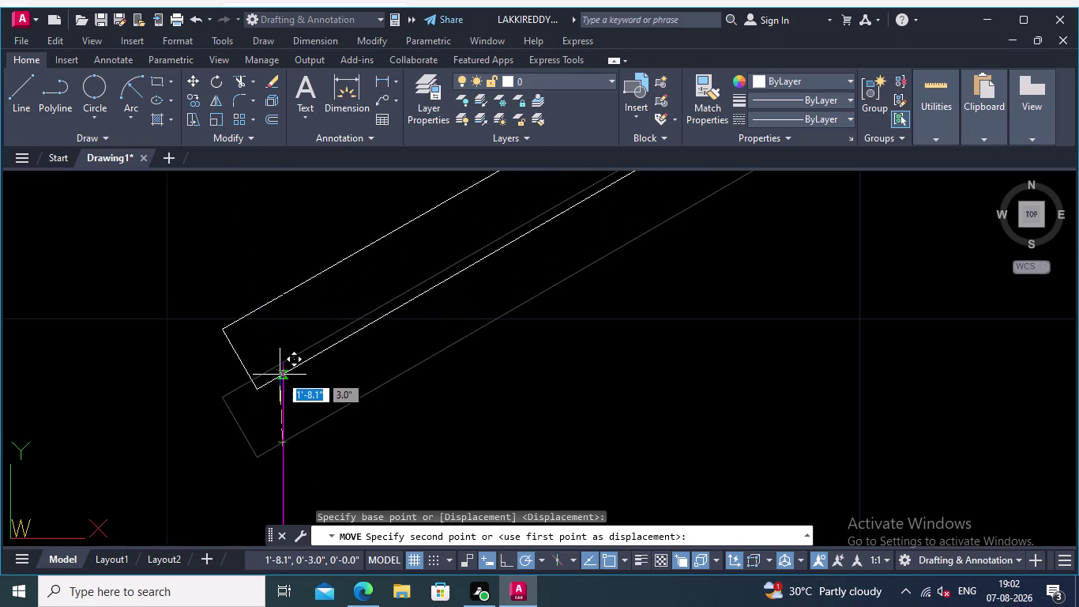
click(283, 364)
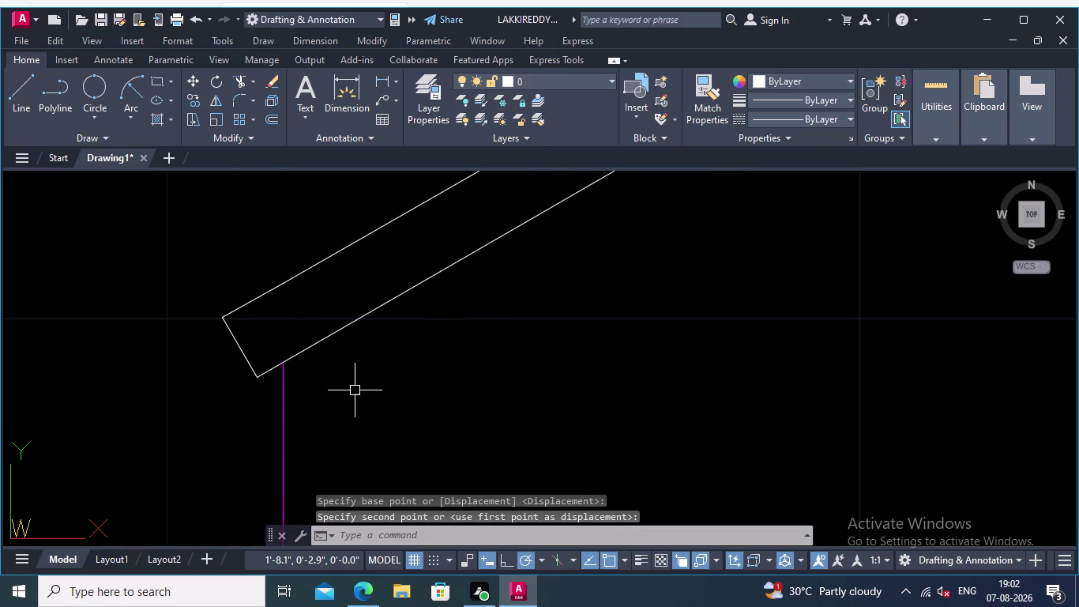
key(Return)
Frame the left band and ridge in view and cancel the repeated move.
scroll(down, 3)
middle_drag(383, 384, 364, 383)
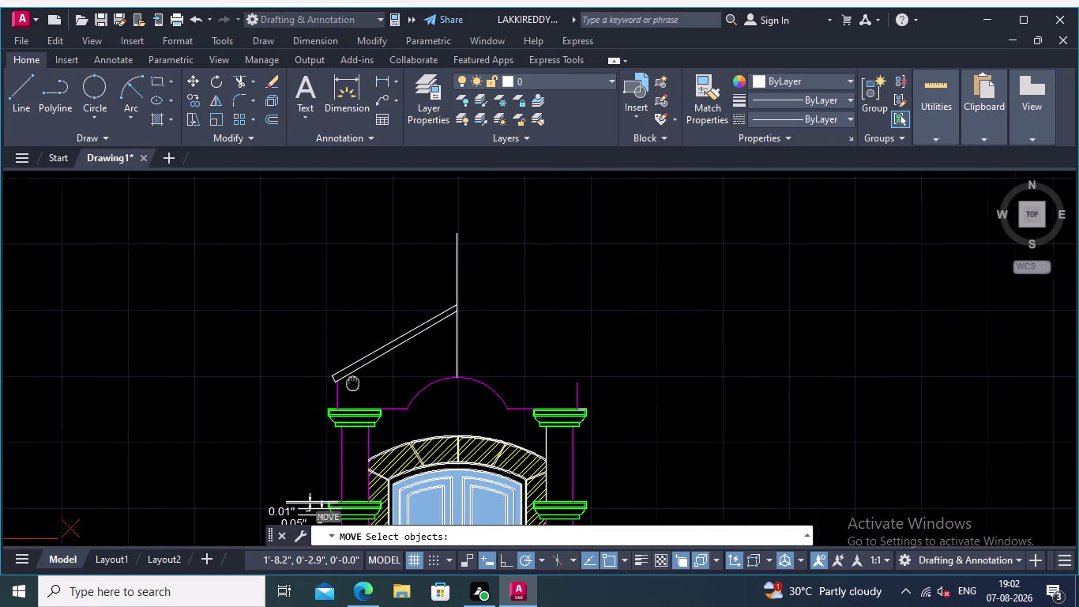
middle_drag(364, 383, 342, 382)
scroll(up, 3)
scroll(down, 3)
middle_drag(406, 341, 386, 322)
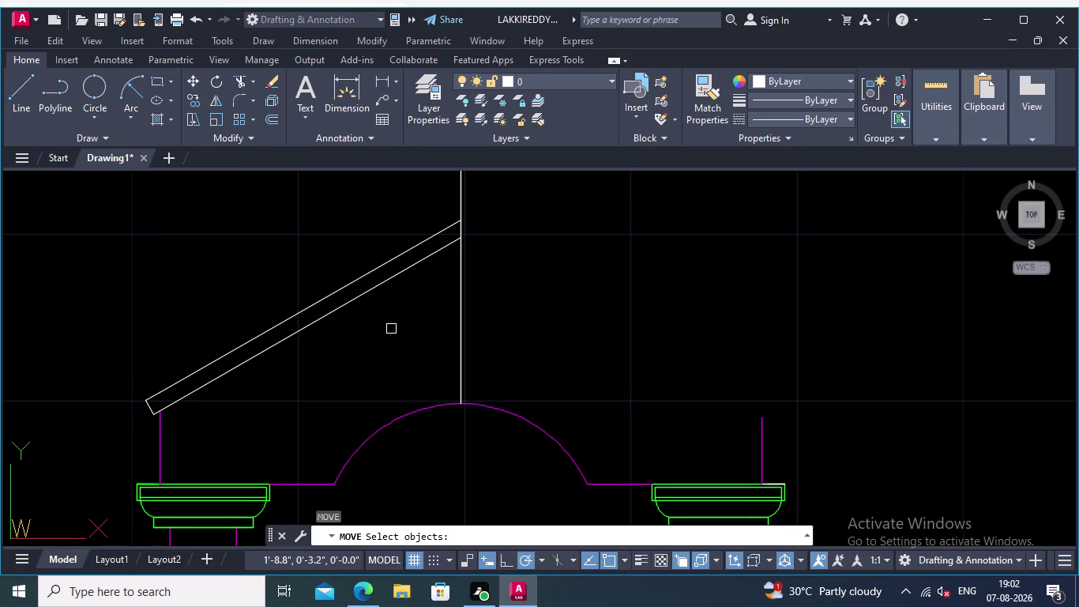
scroll(up, 3)
middle_drag(309, 367, 421, 413)
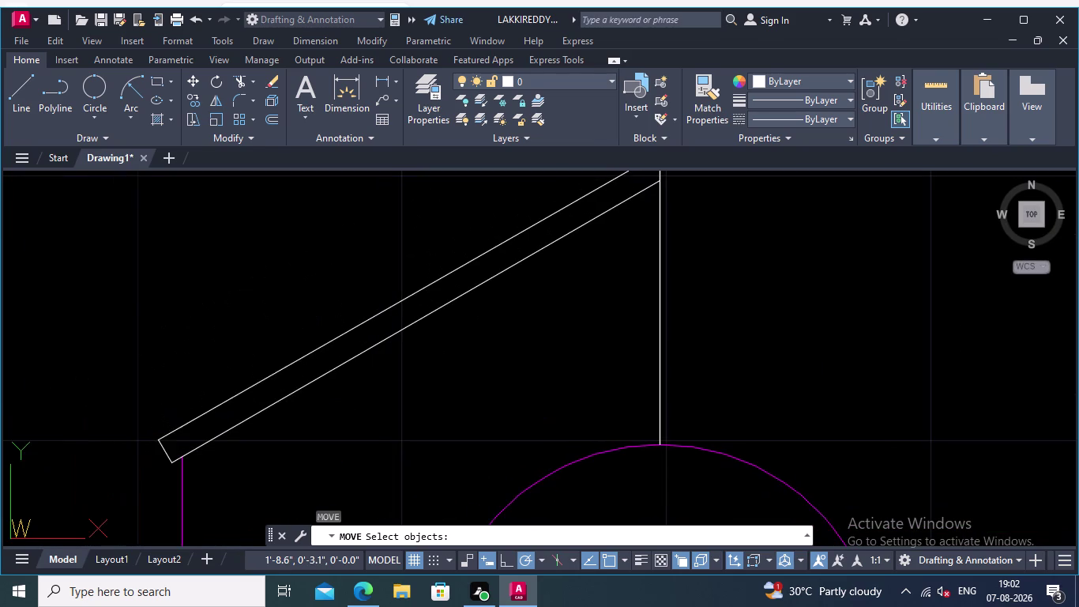
middle_drag(475, 393, 464, 427)
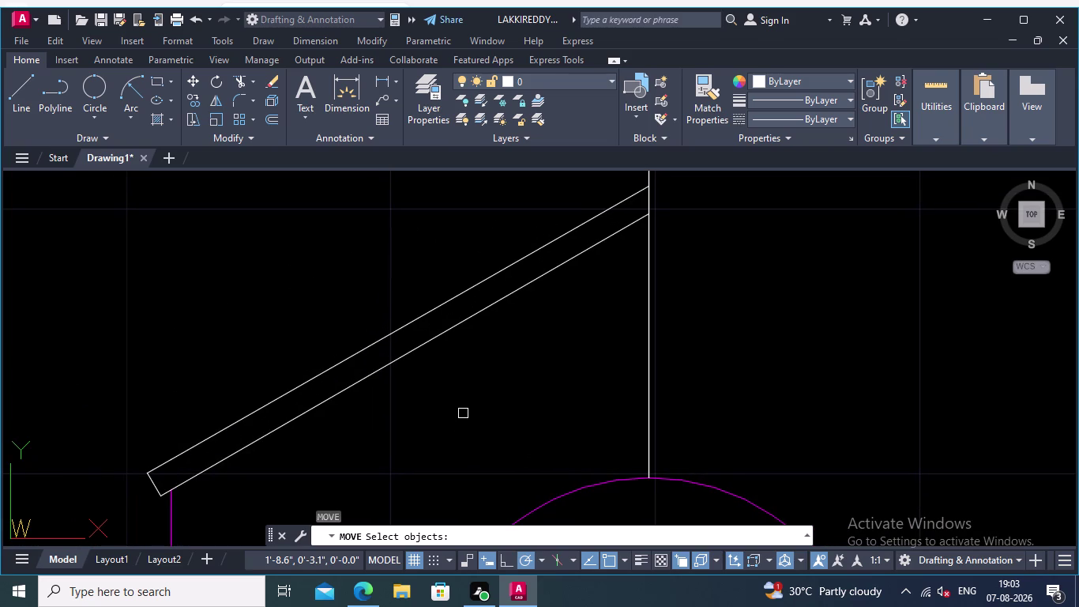
key(Escape)
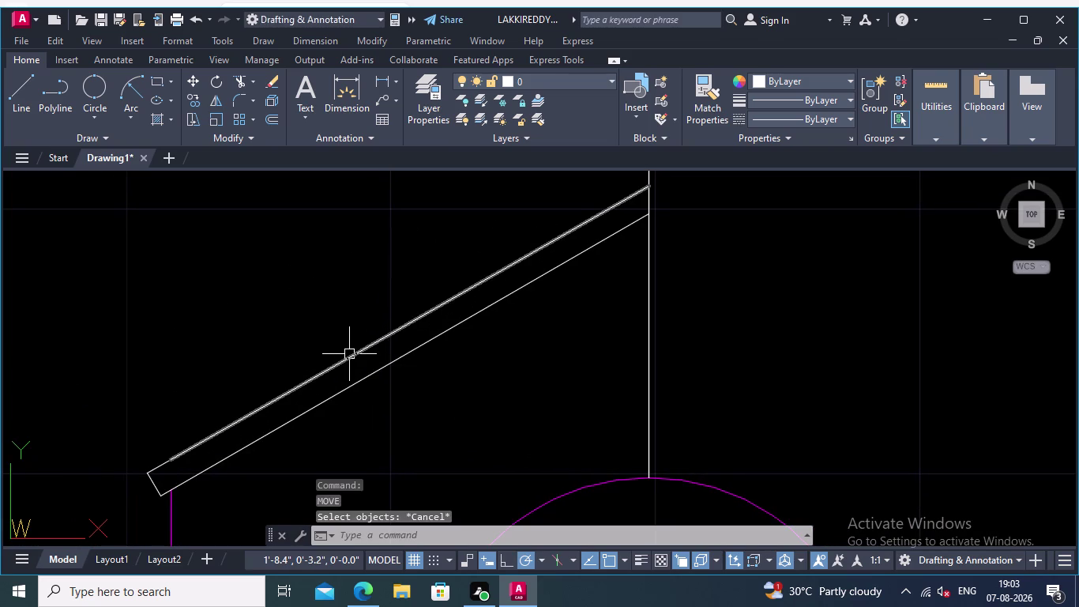
Erase a line from the left pediment band.
click(350, 354)
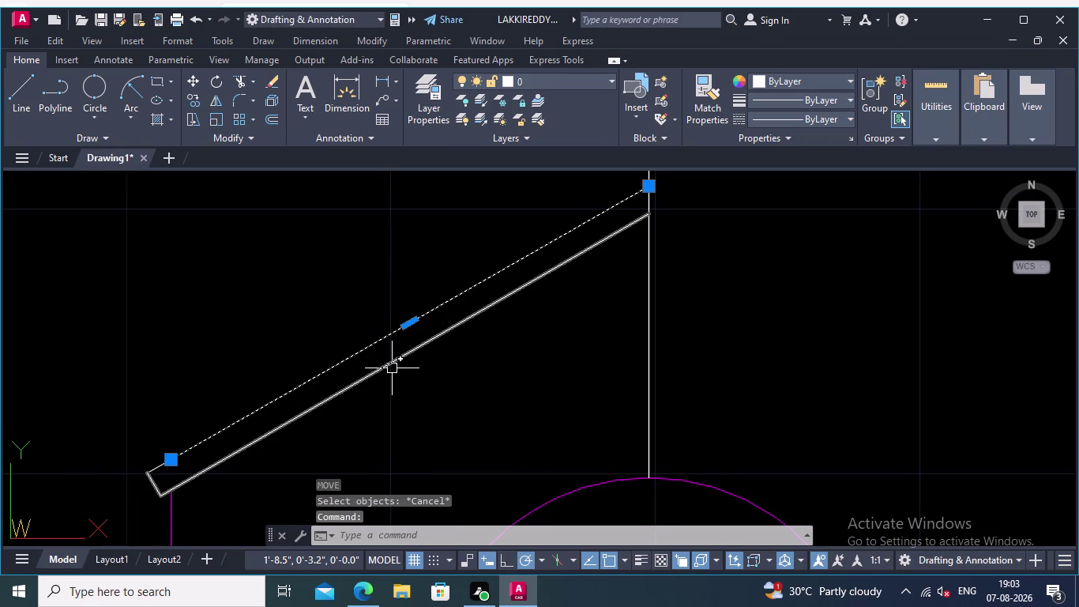
click(392, 368)
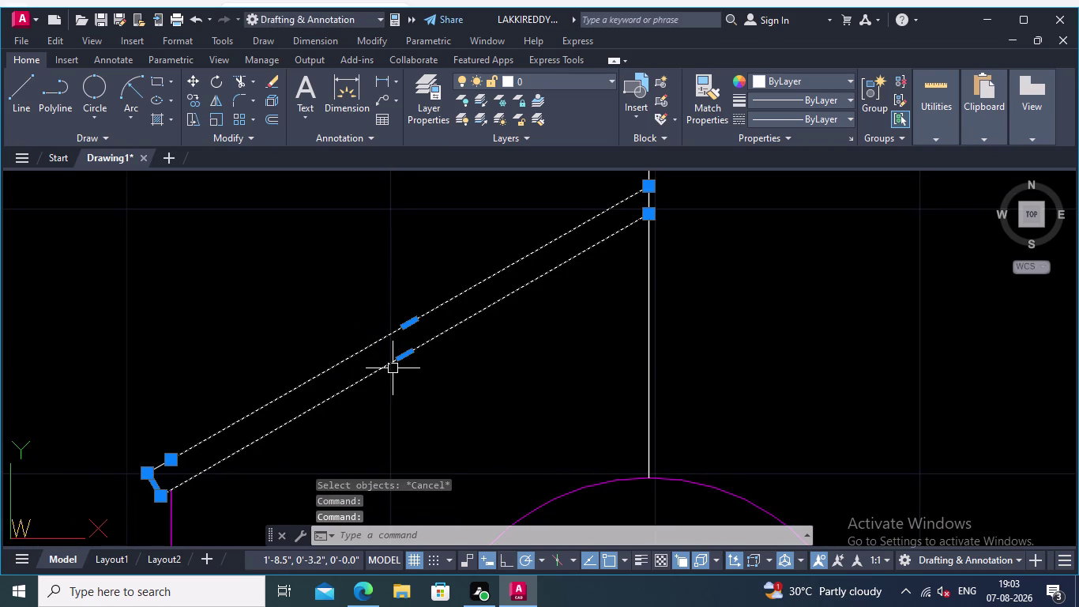
key(Escape)
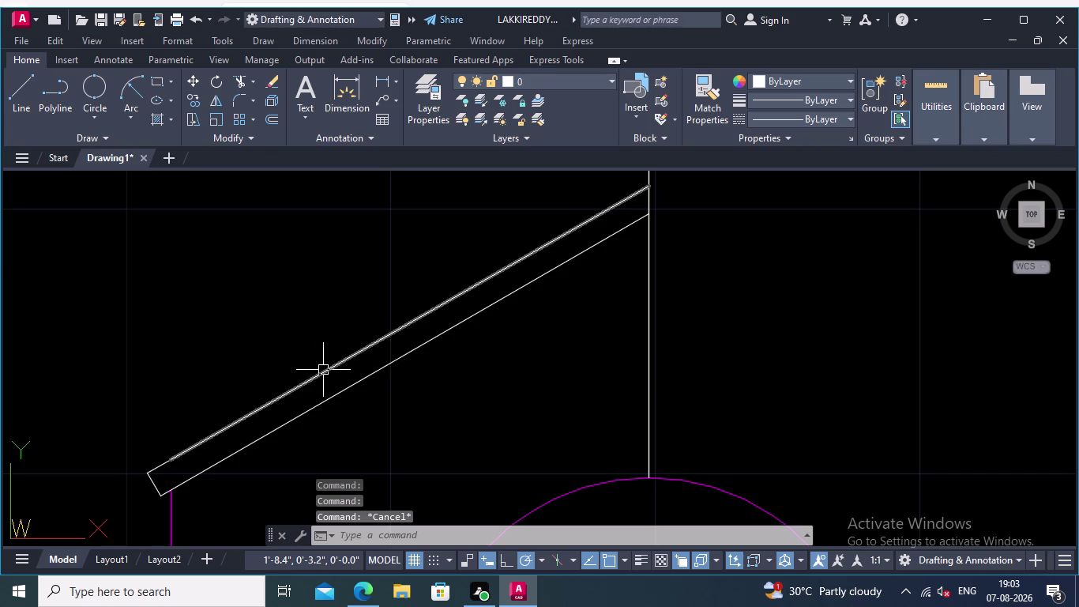
click(323, 369)
key(Delete)
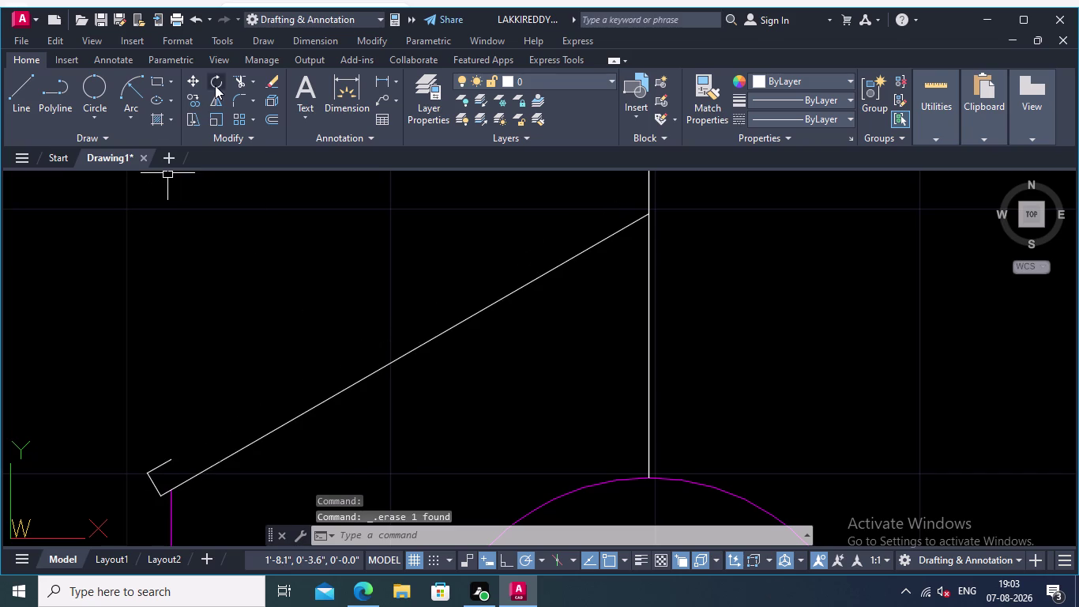
Trim away the long sloping line and the small stub above the left column.
click(236, 77)
click(299, 287)
click(381, 458)
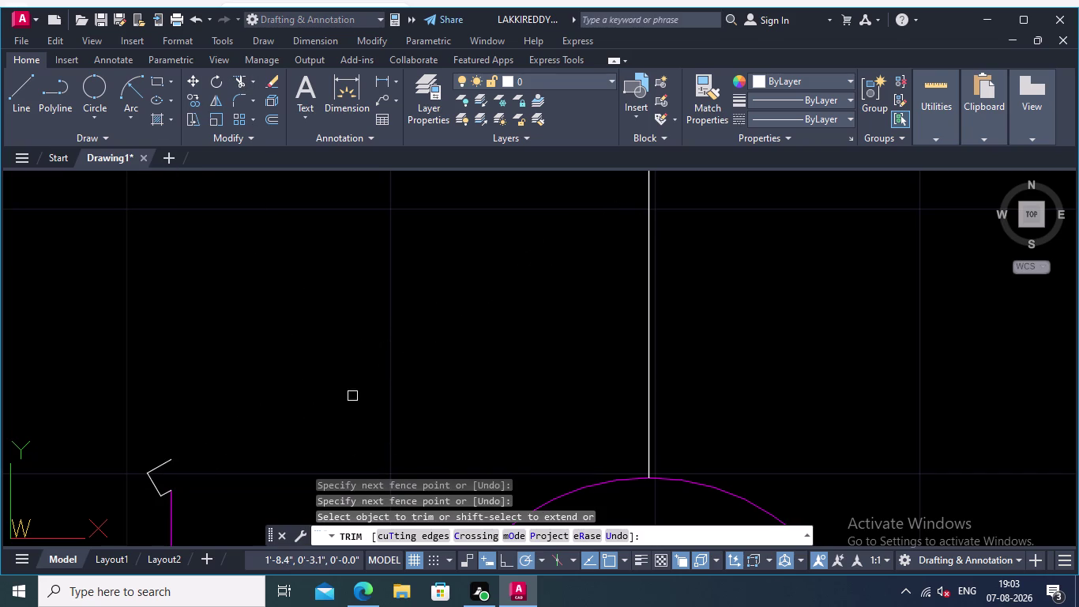
scroll(up, 3)
click(154, 469)
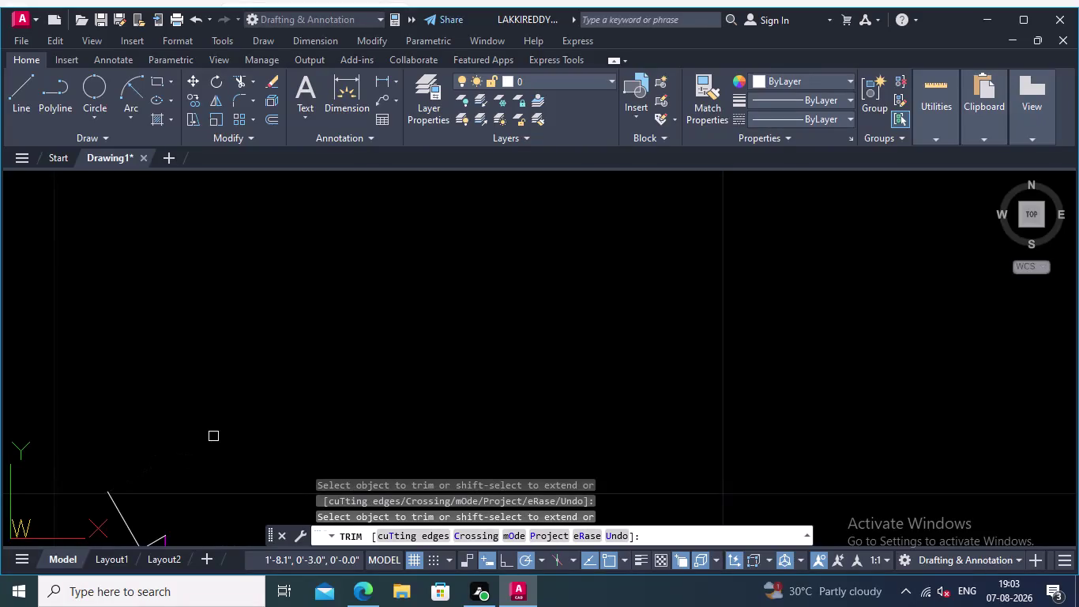
scroll(down, 3)
middle_drag(214, 437, 282, 379)
scroll(up, 3)
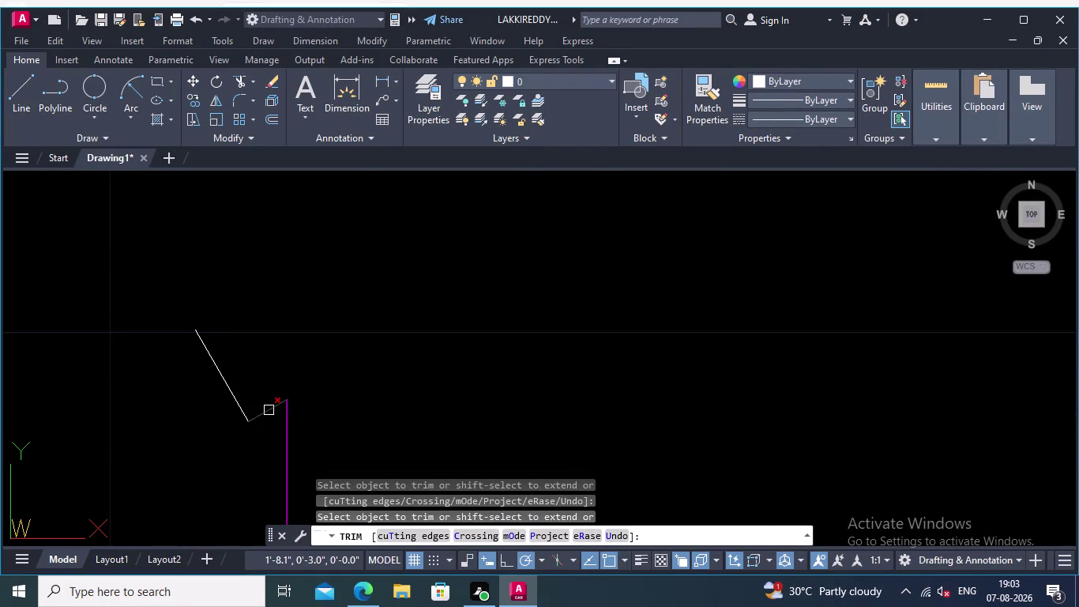
click(268, 410)
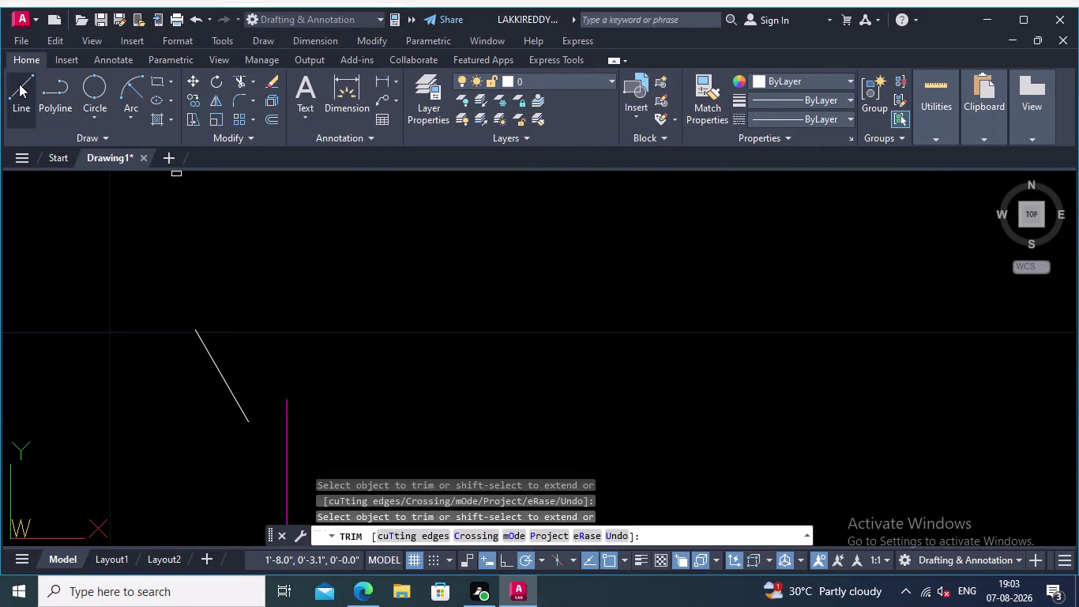
click(18, 83)
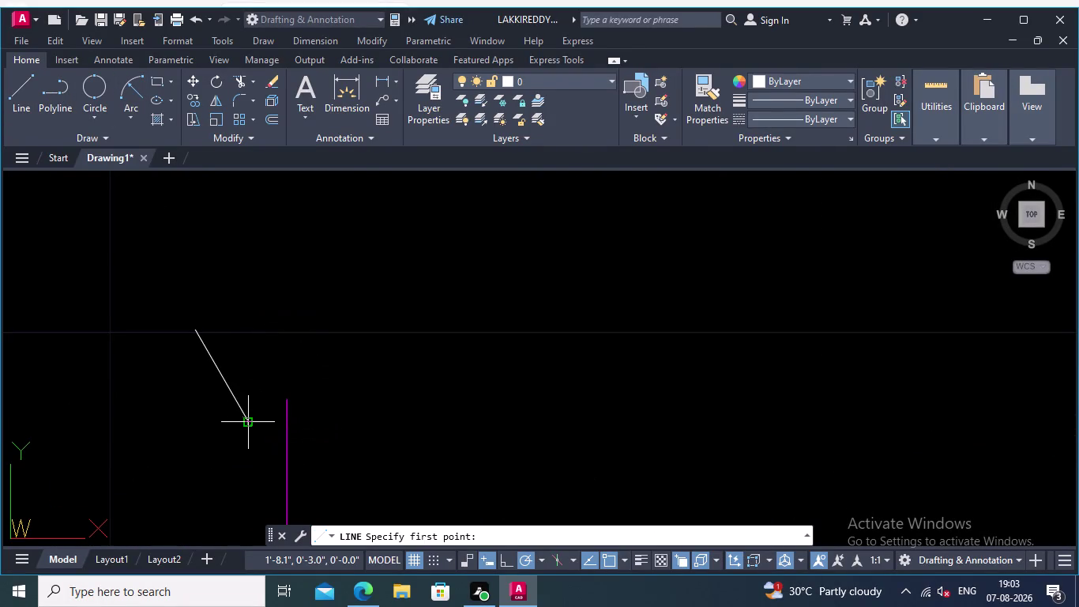
Draw 30° lines from the left column top to the centre-line apex, then past the right column.
click(250, 422)
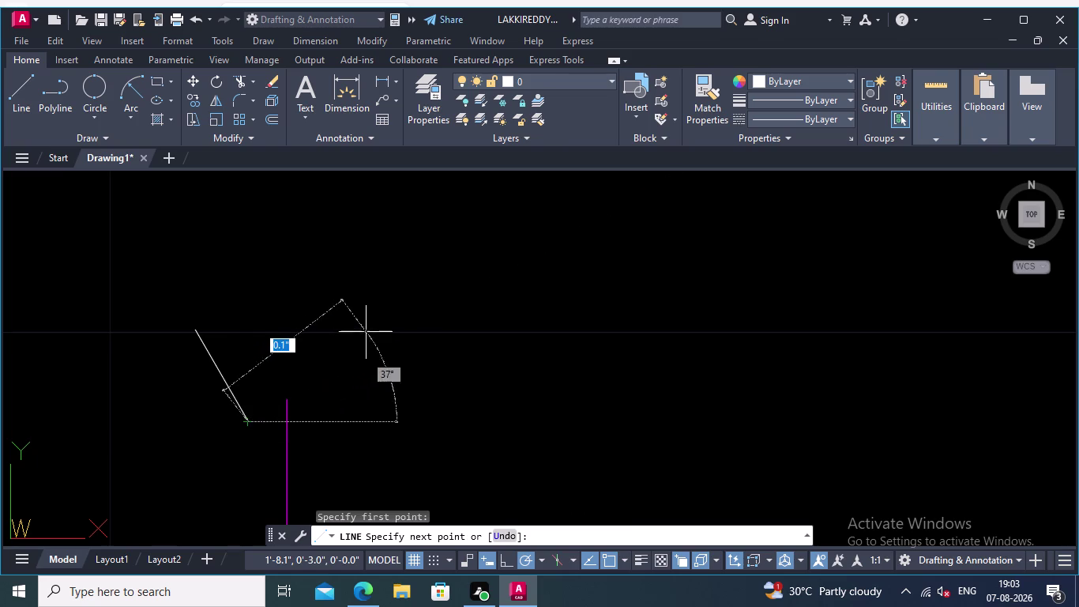
middle_drag(418, 303, 118, 408)
scroll(down, 3)
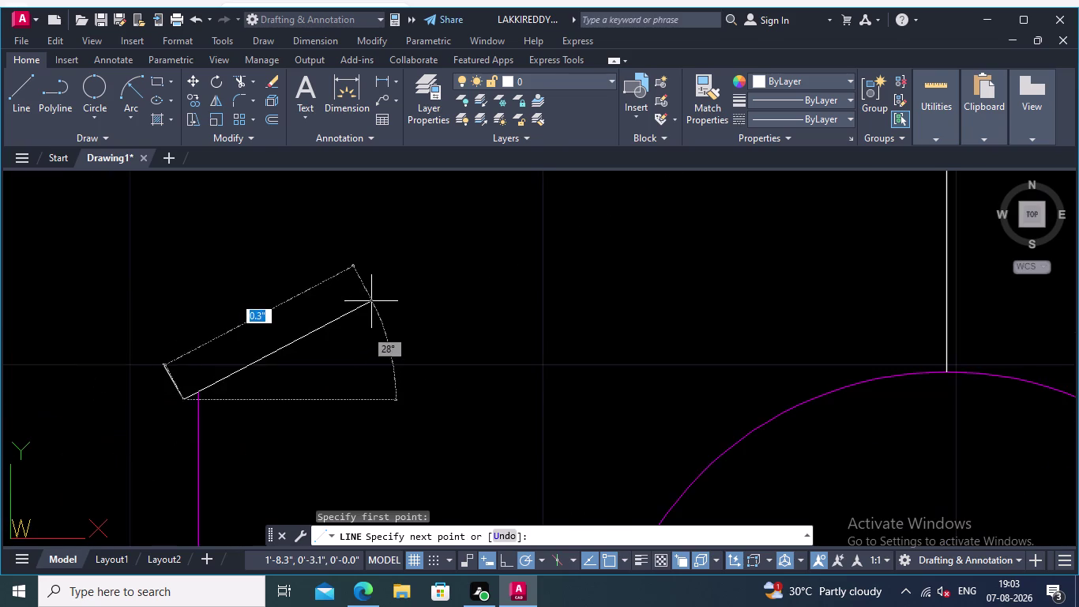
scroll(down, 3)
middle_drag(418, 296, 254, 371)
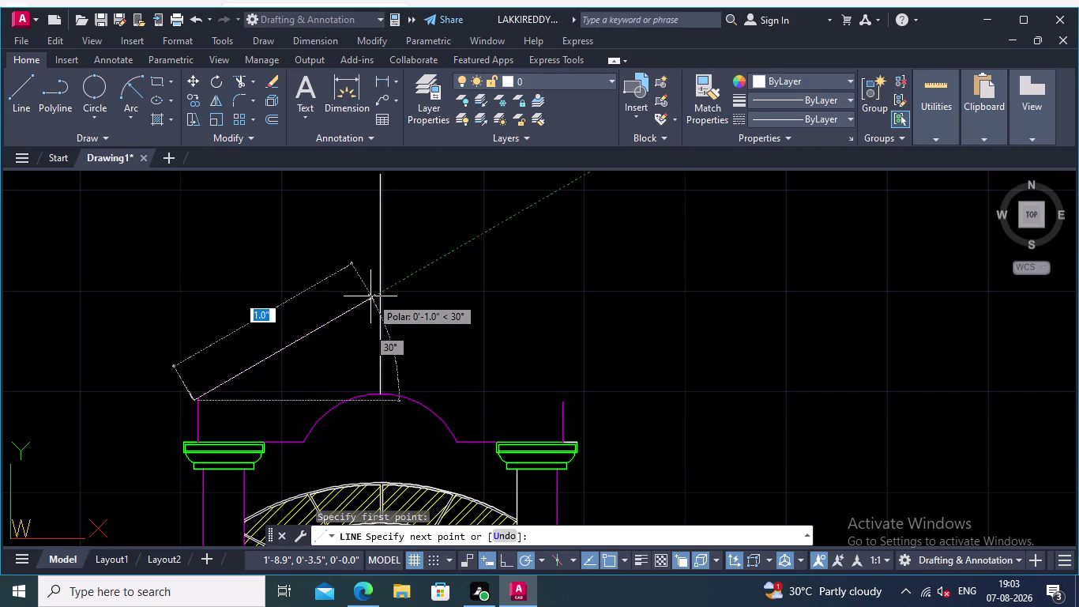
click(377, 294)
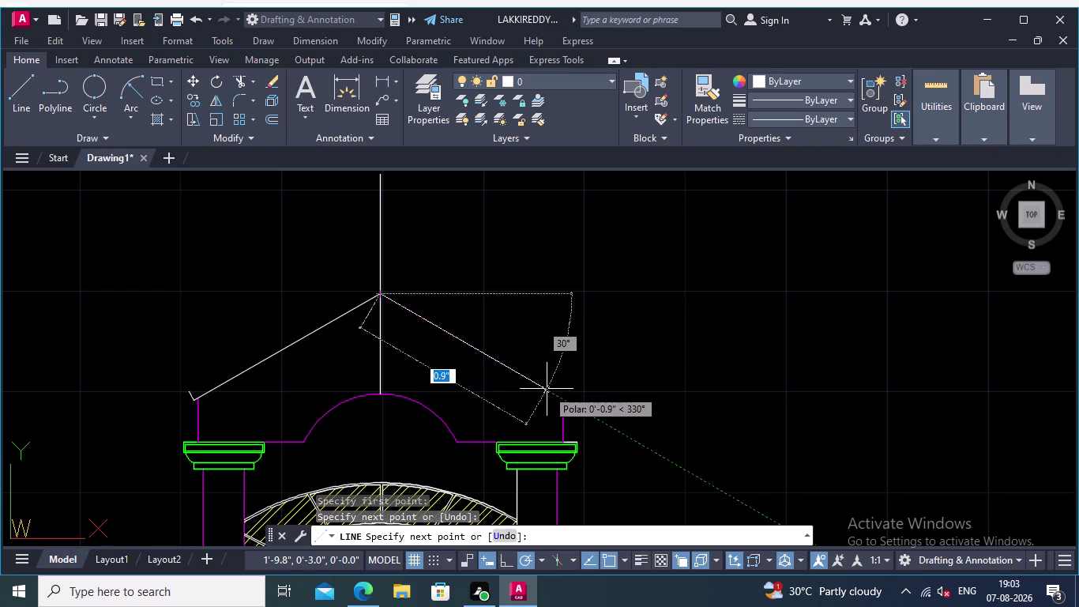
scroll(up, 3)
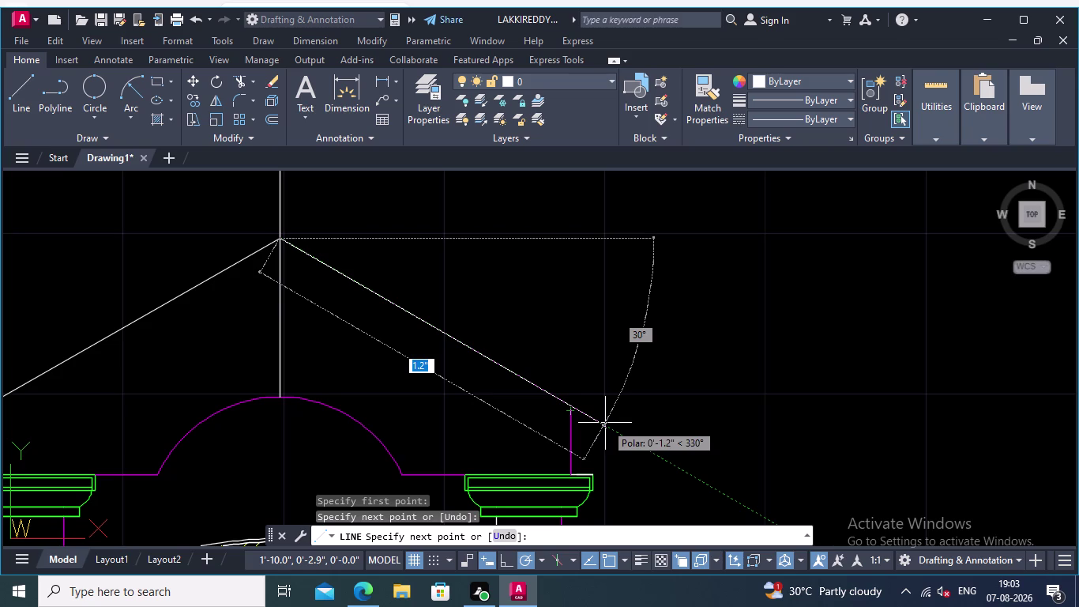
click(605, 423)
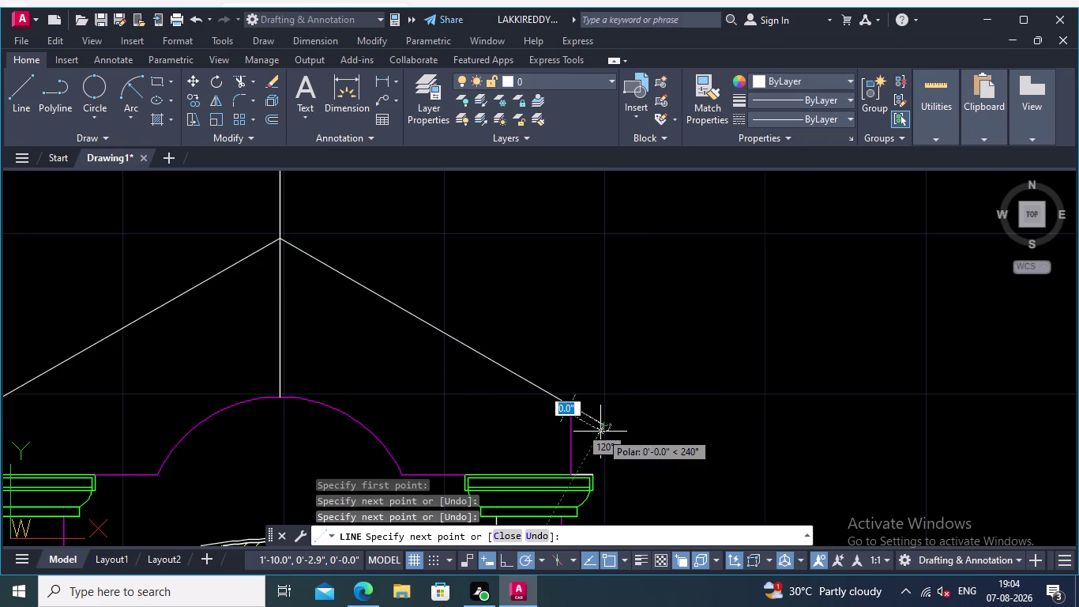
key(Return)
middle_drag(593, 420, 739, 394)
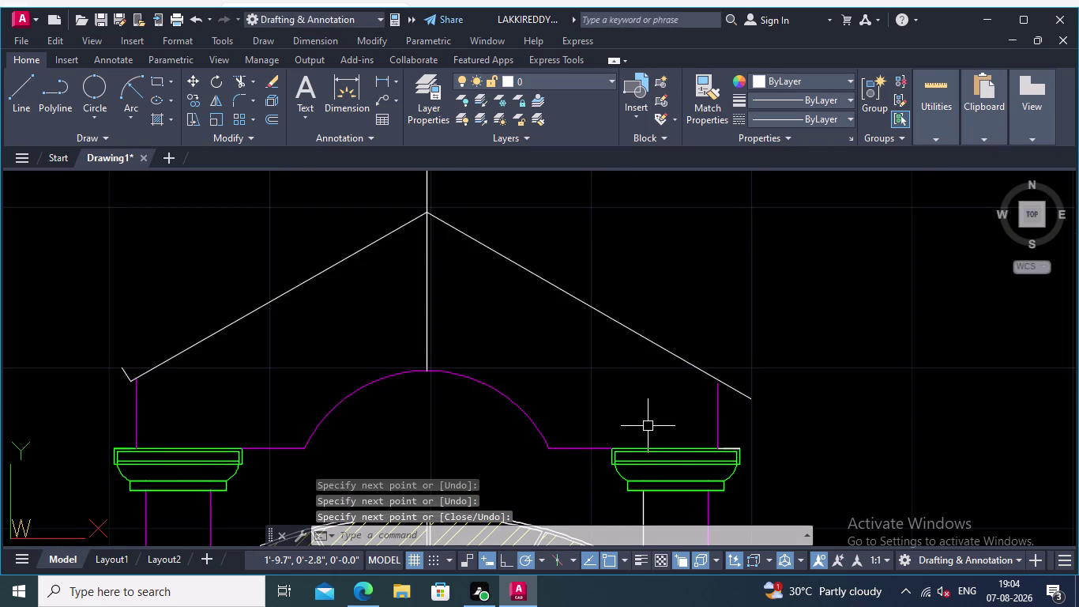
middle_drag(690, 417, 664, 425)
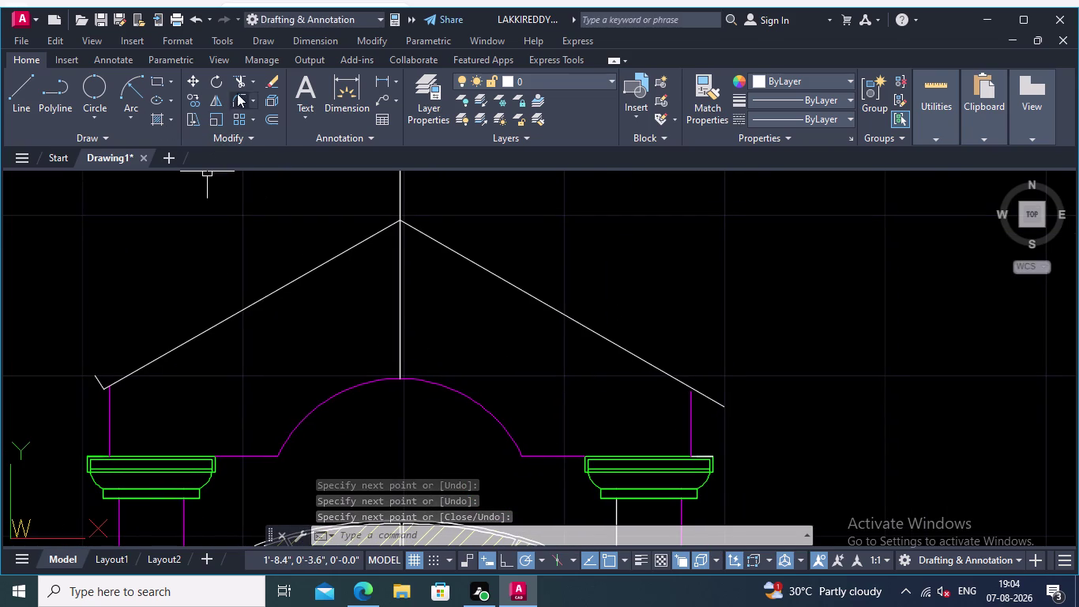
Extend the right column's magenta edge up to the sloping pediment line.
click(254, 78)
click(268, 135)
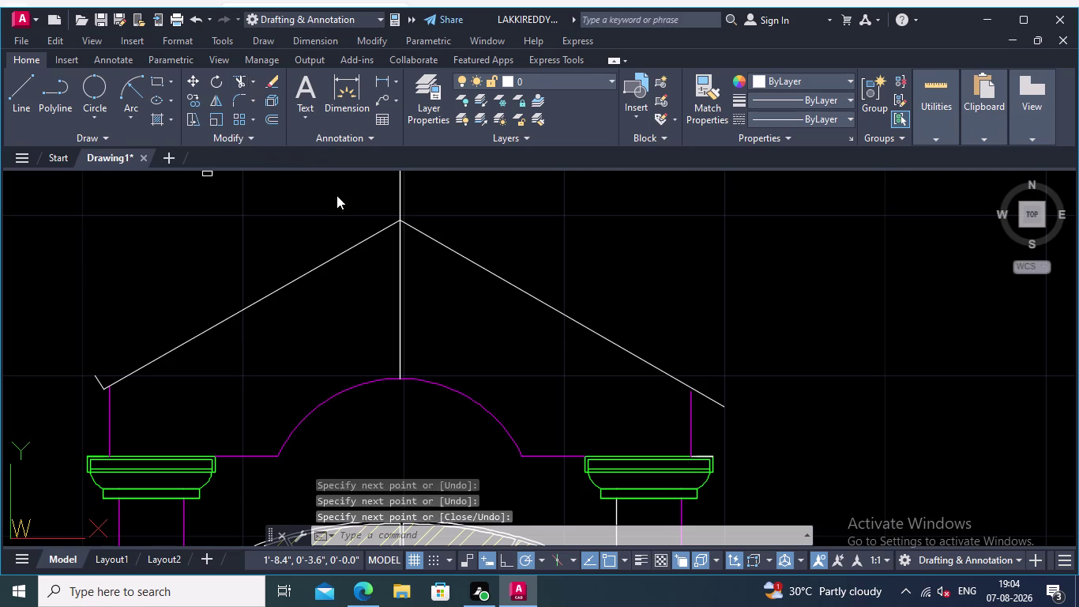
scroll(up, 3)
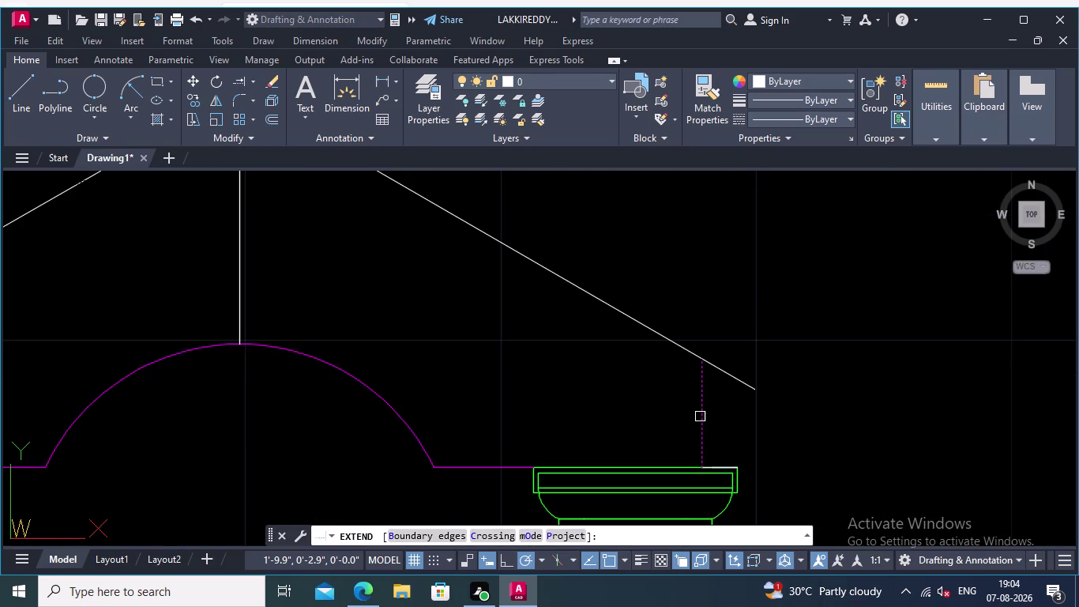
click(699, 405)
key(Return)
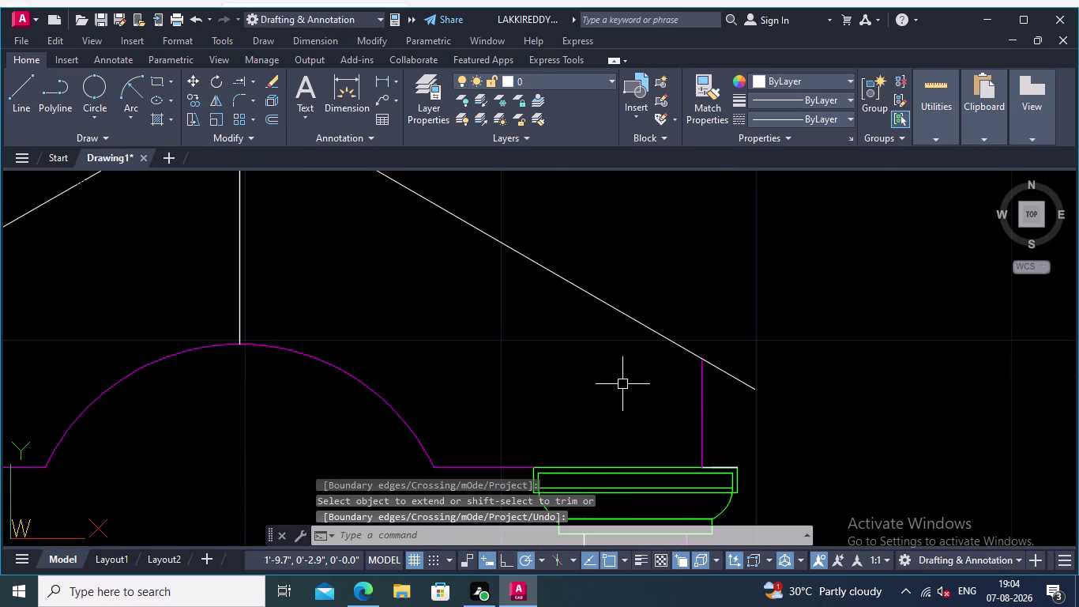
Trim the gable line ends overhanging past the right column.
scroll(up, 3)
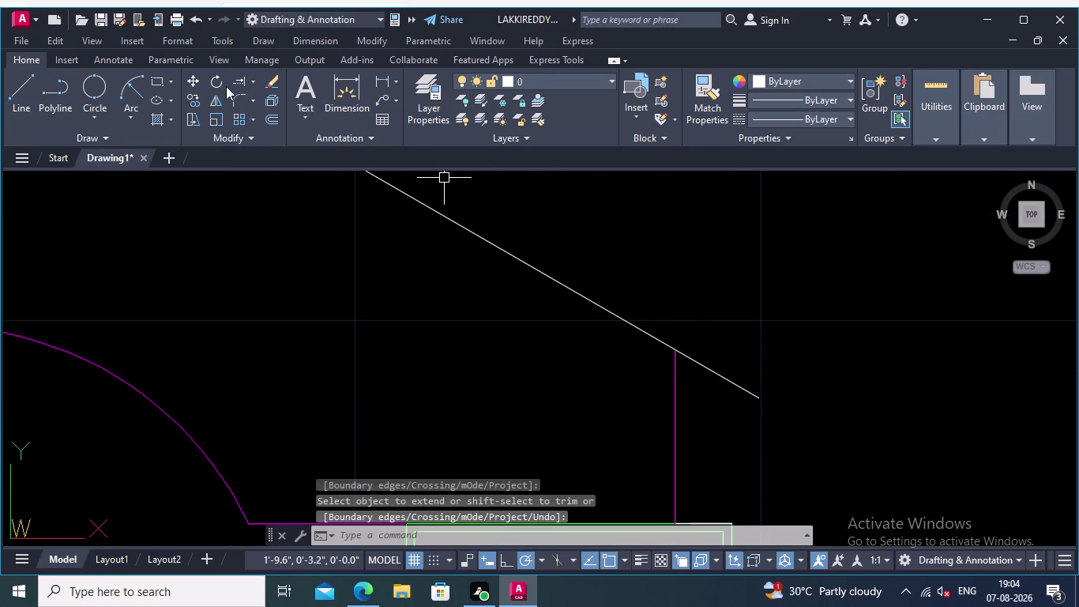
click(255, 76)
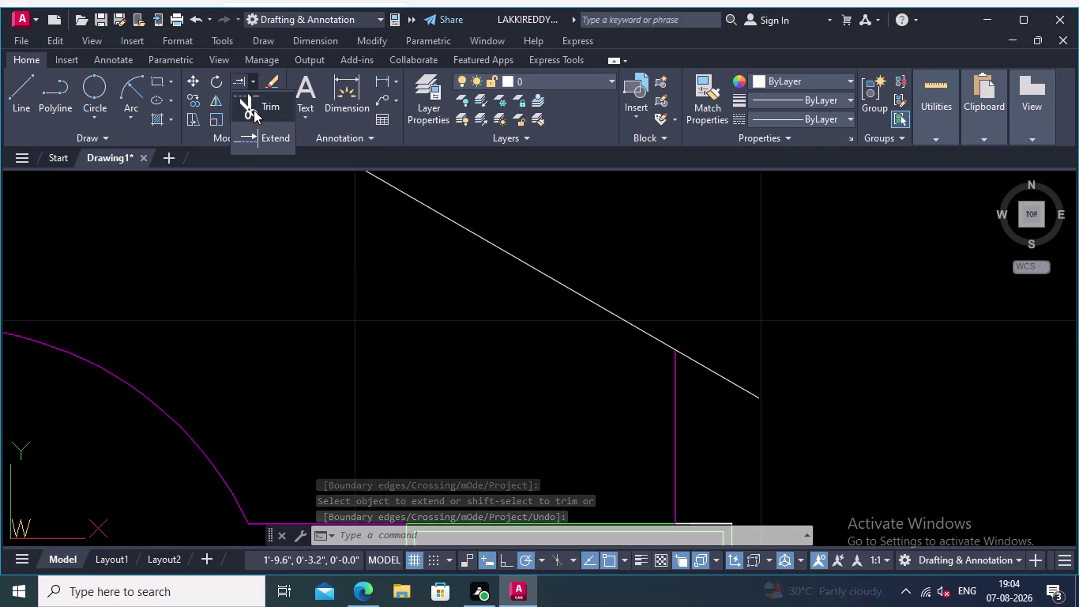
click(254, 110)
scroll(down, 3)
scroll(up, 3)
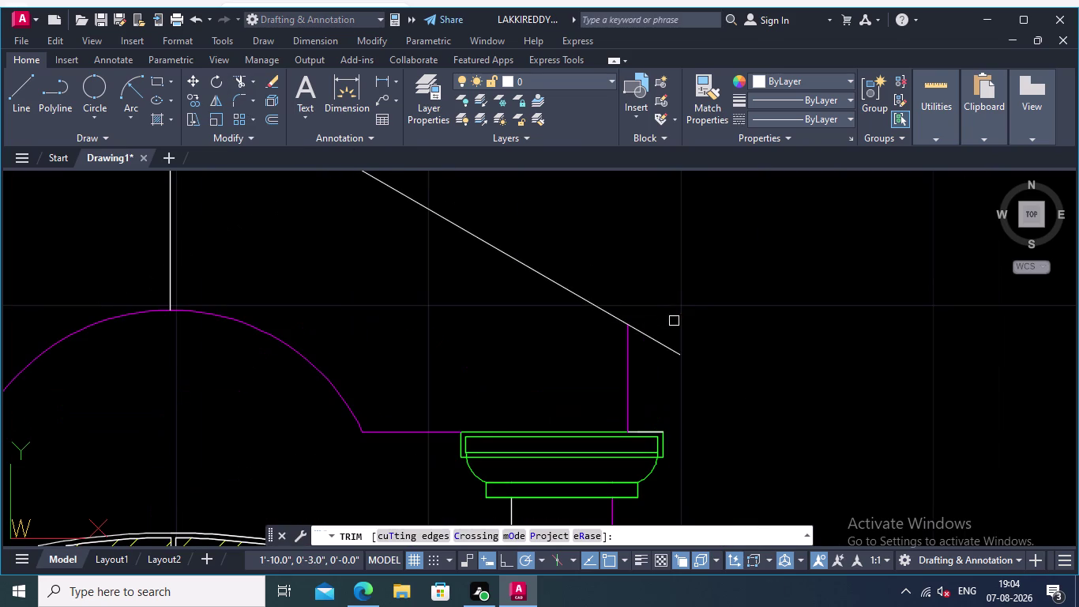
click(674, 325)
click(660, 374)
scroll(down, 3)
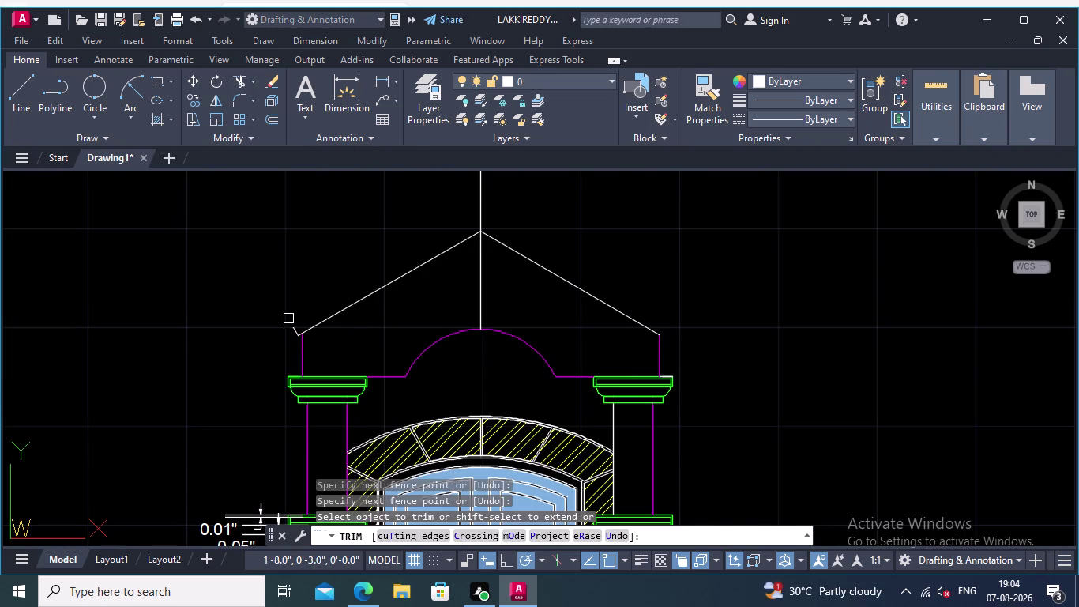
scroll(up, 3)
middle_drag(339, 278, 320, 330)
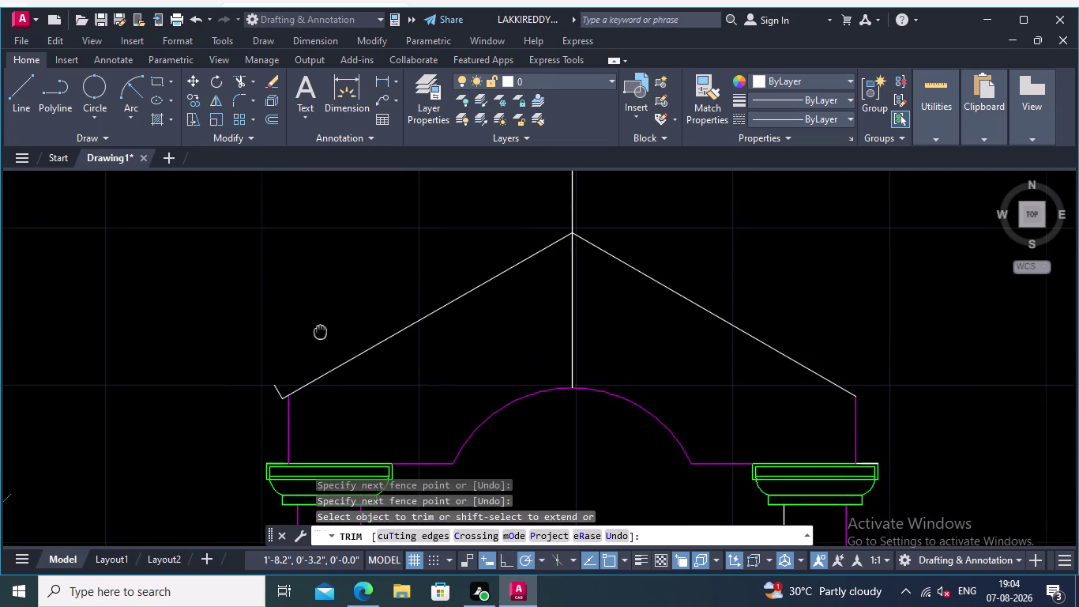
middle_drag(320, 329, 316, 341)
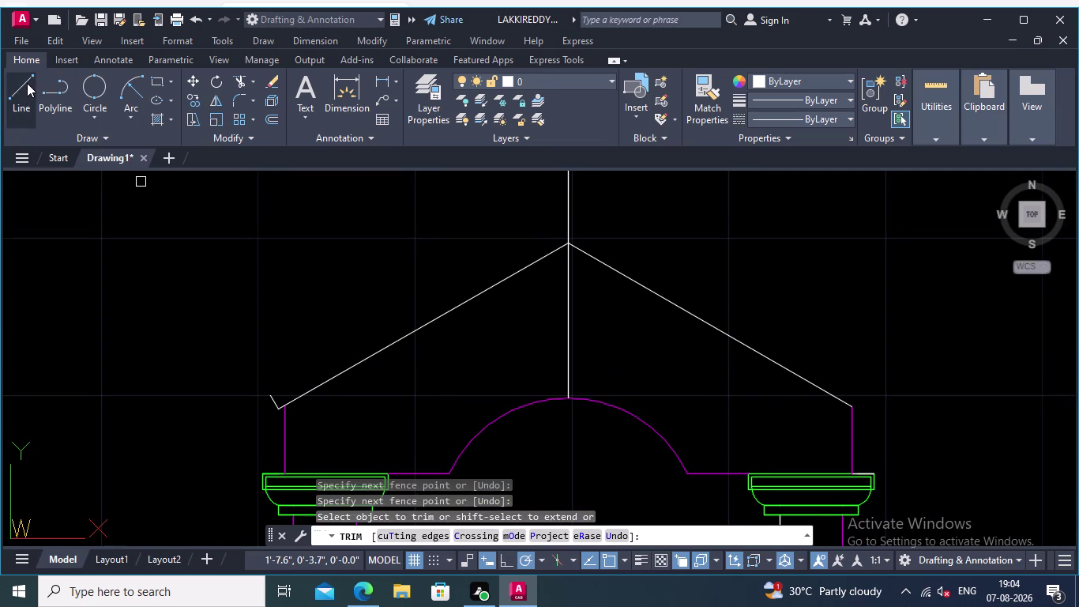
Draw a polyline above the left slope from its lower end to the centre line.
click(49, 90)
scroll(up, 3)
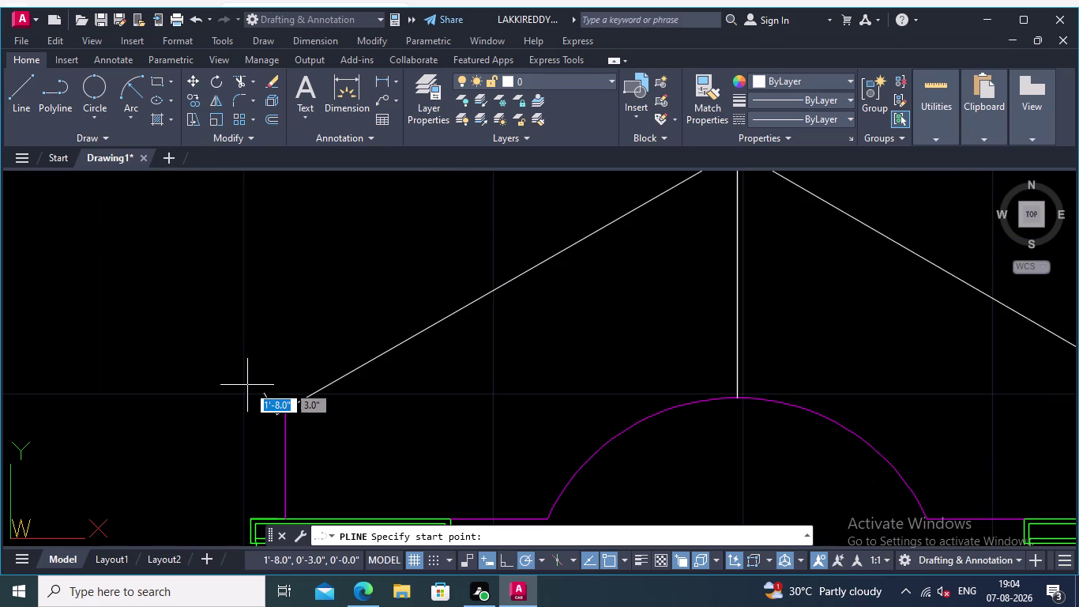
click(263, 393)
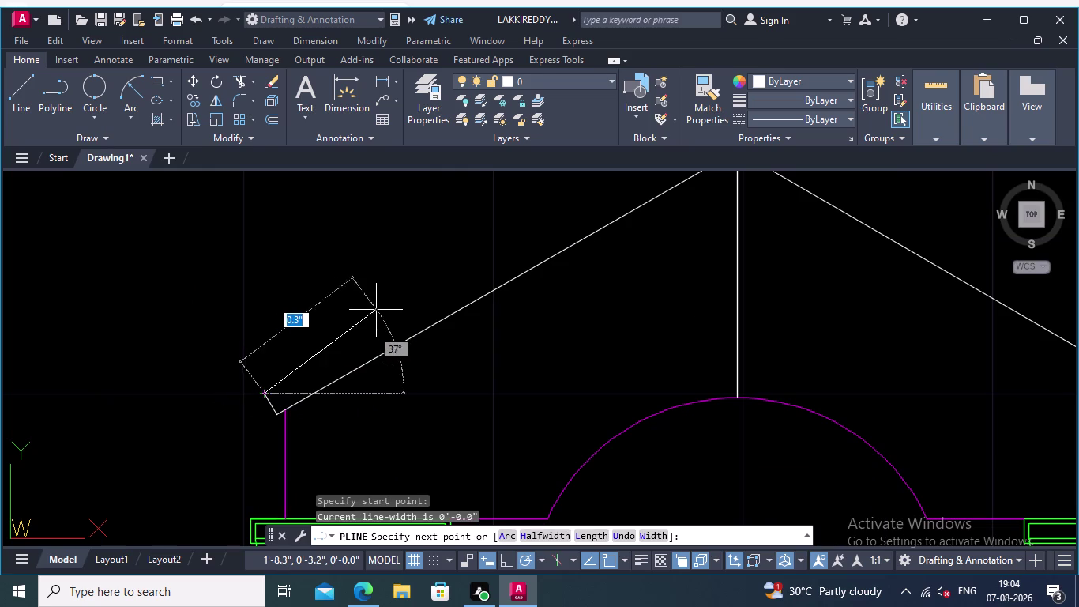
middle_drag(392, 317, 245, 395)
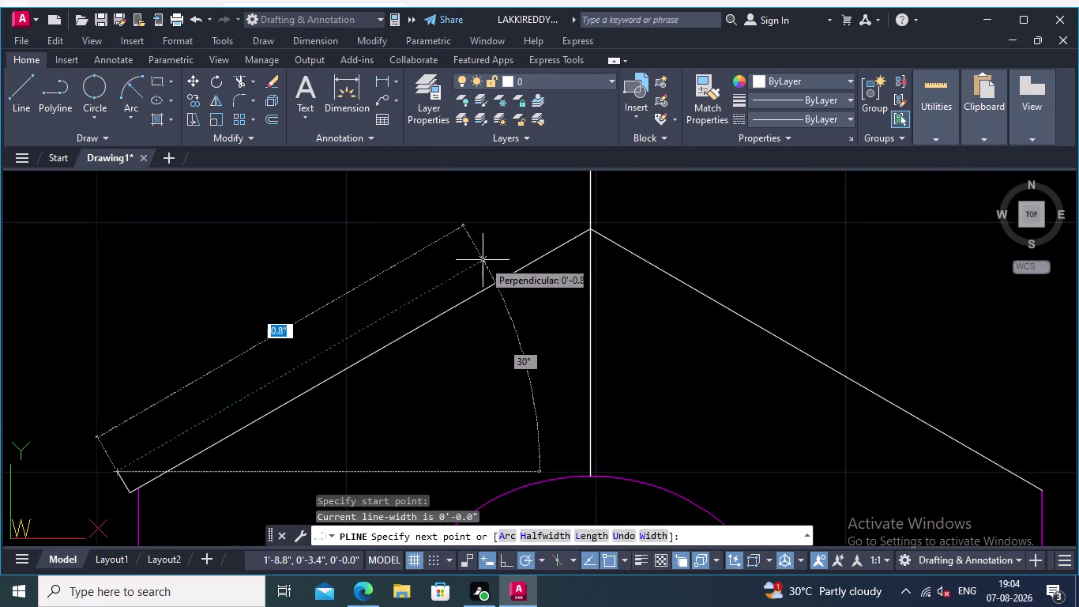
middle_drag(489, 256, 434, 382)
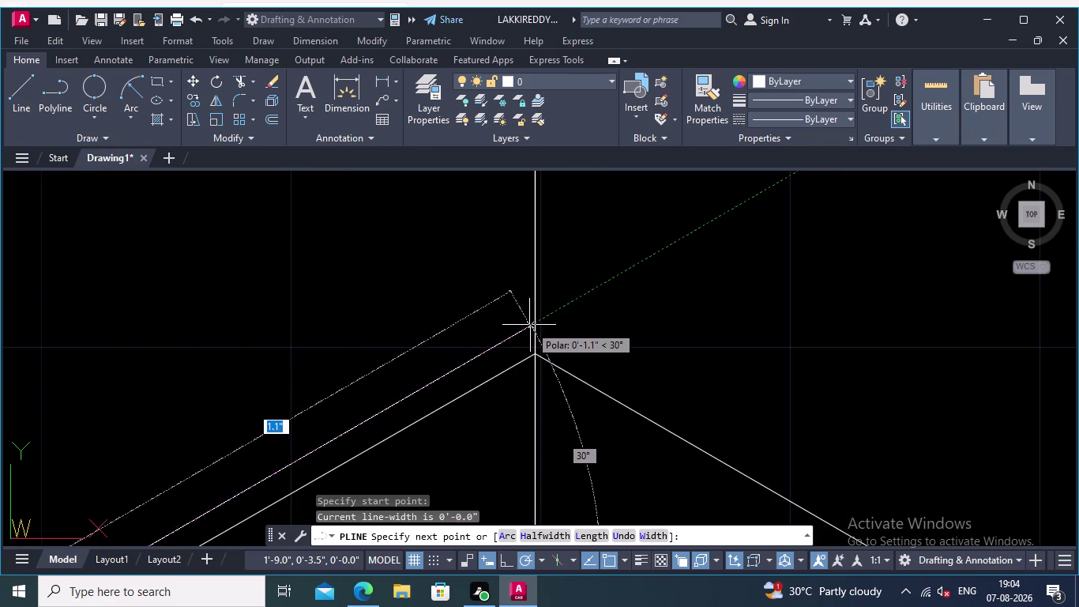
click(534, 323)
key(Return)
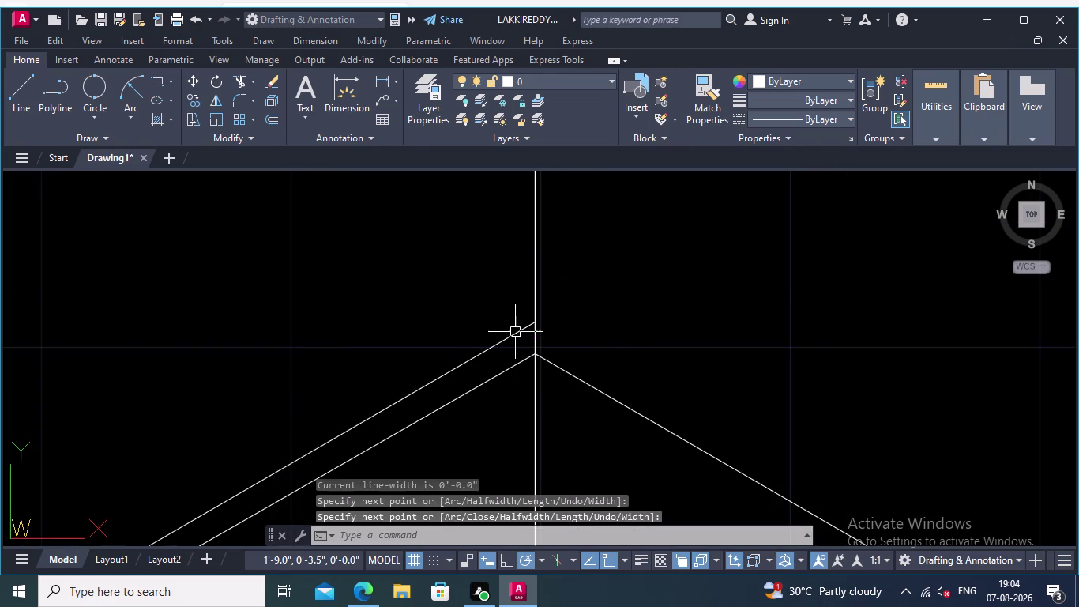
scroll(down, 3)
middle_drag(772, 291, 801, 261)
Mirror the left rafter band across the vertical centre line, keeping the original.
middle_drag(740, 321, 740, 341)
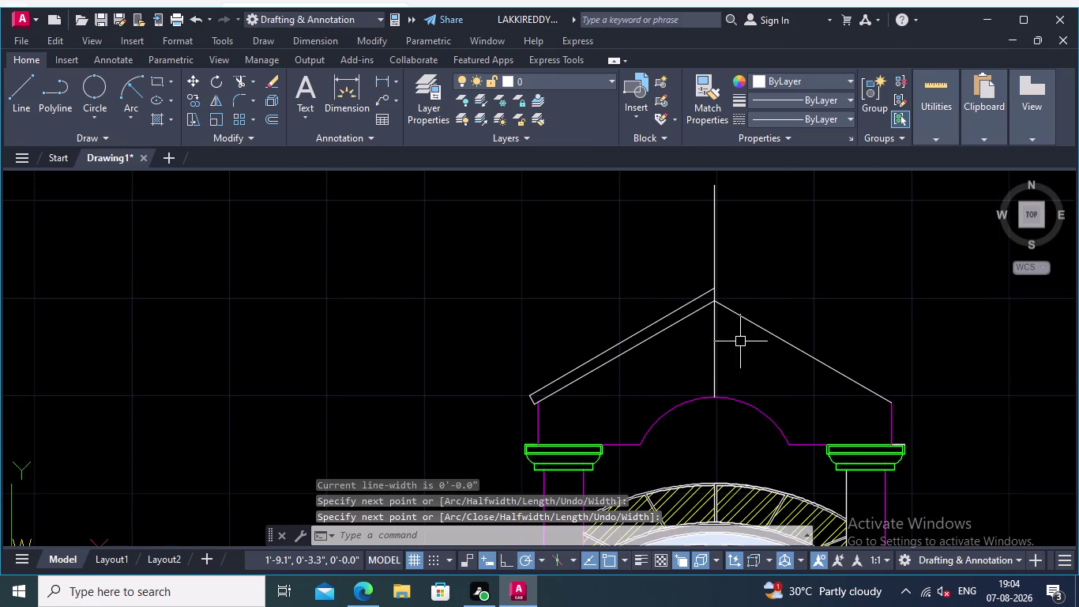
scroll(up, 3)
click(696, 320)
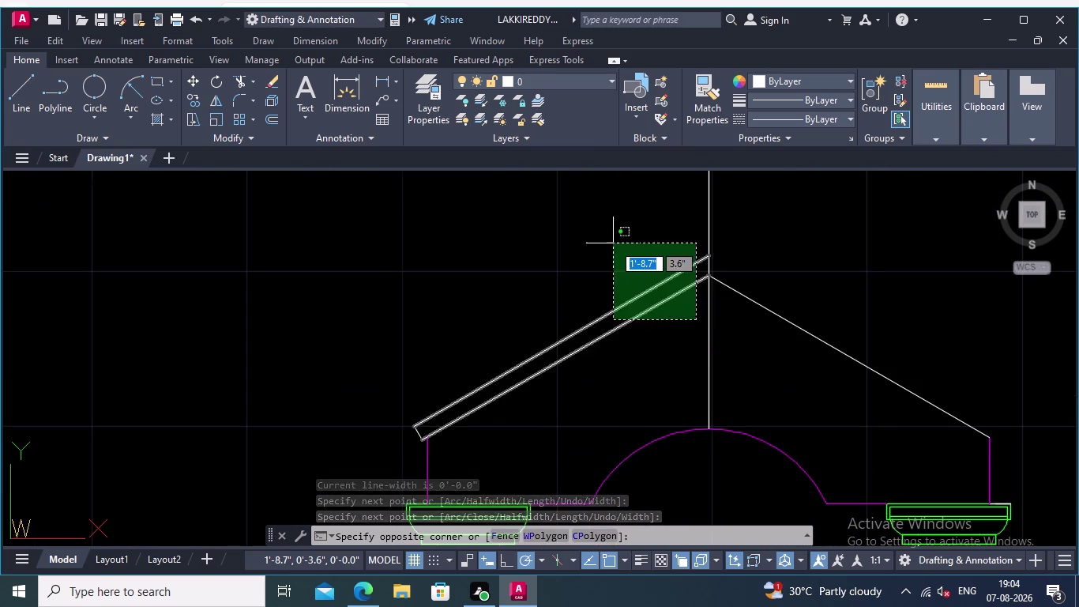
click(613, 243)
middle_drag(751, 332, 702, 303)
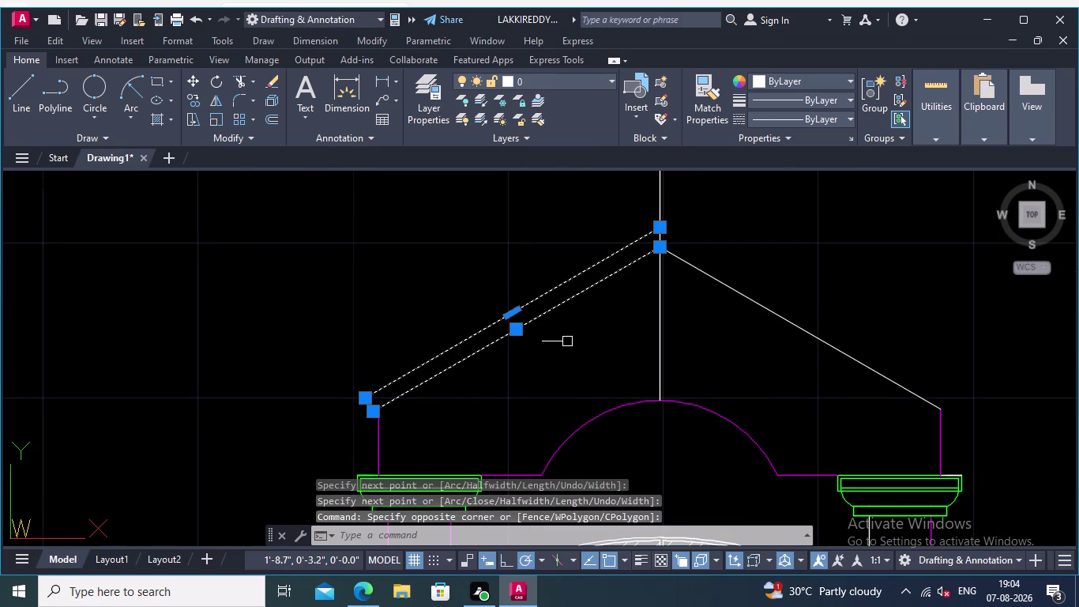
right_click(537, 215)
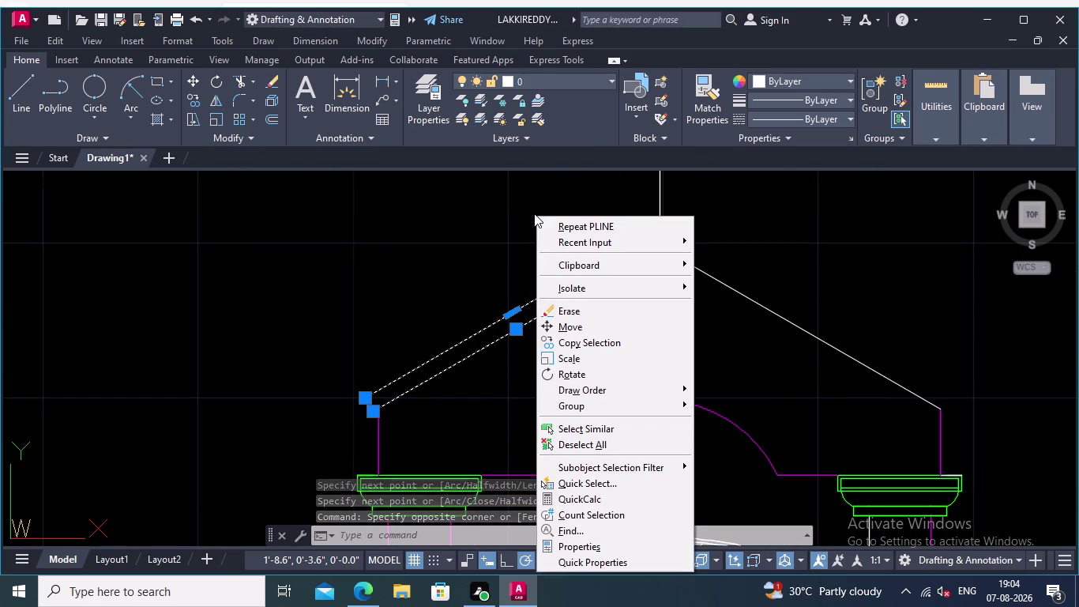
click(213, 100)
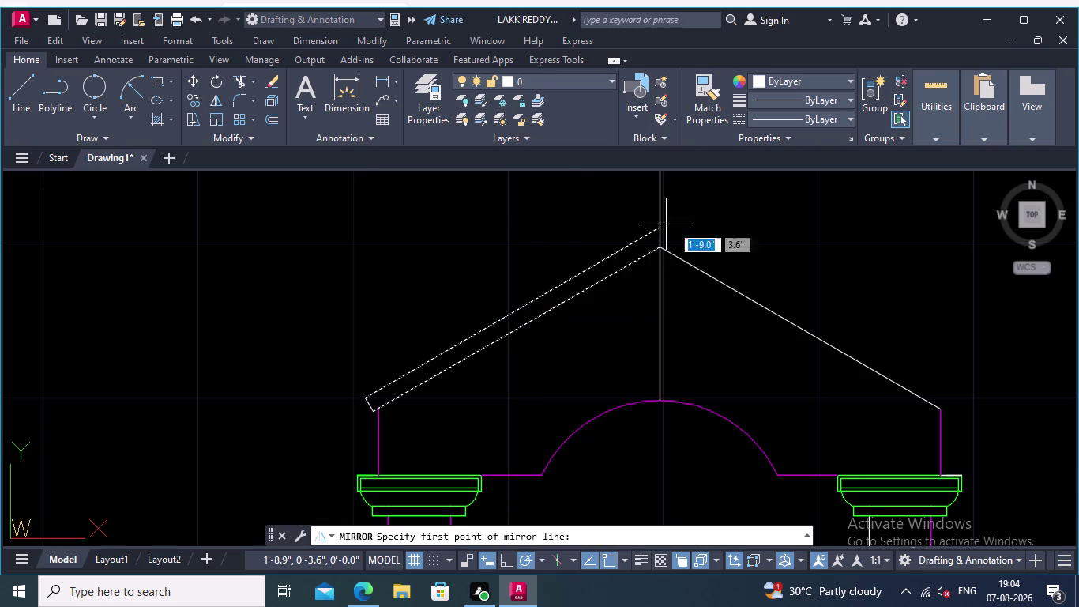
scroll(up, 3)
click(651, 250)
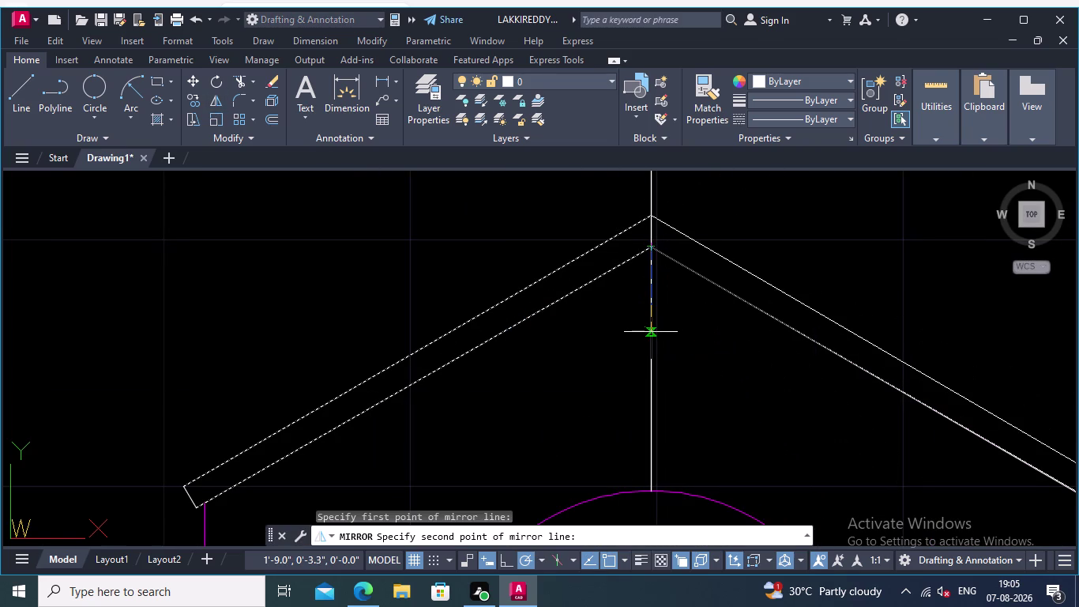
click(652, 332)
key(Return)
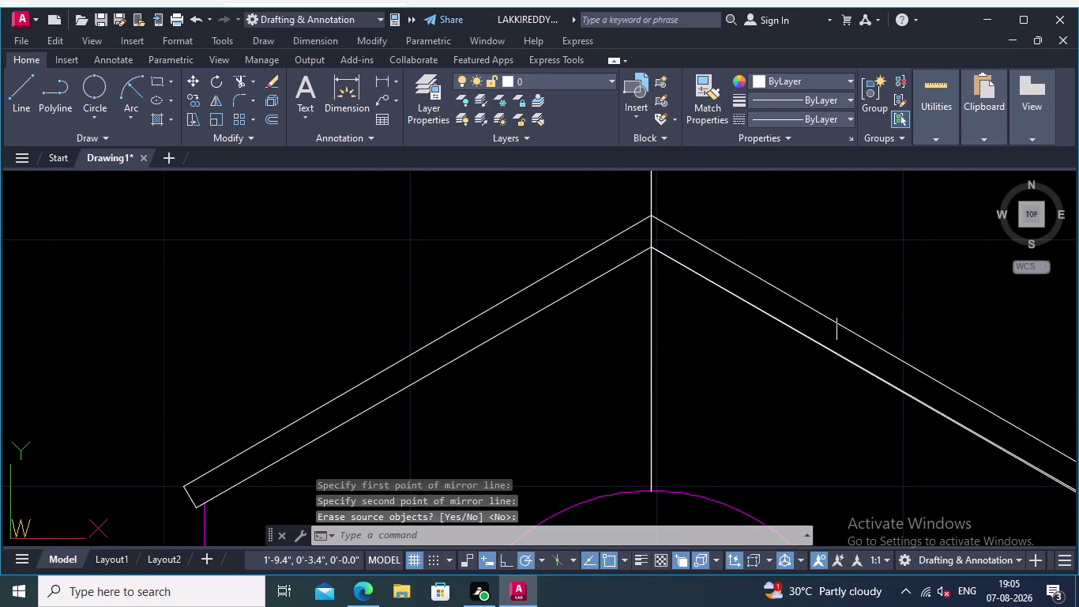
Delete the old duplicate line beneath the mirrored right rafter.
scroll(down, 3)
middle_drag(767, 332, 734, 314)
middle_drag(935, 368, 844, 342)
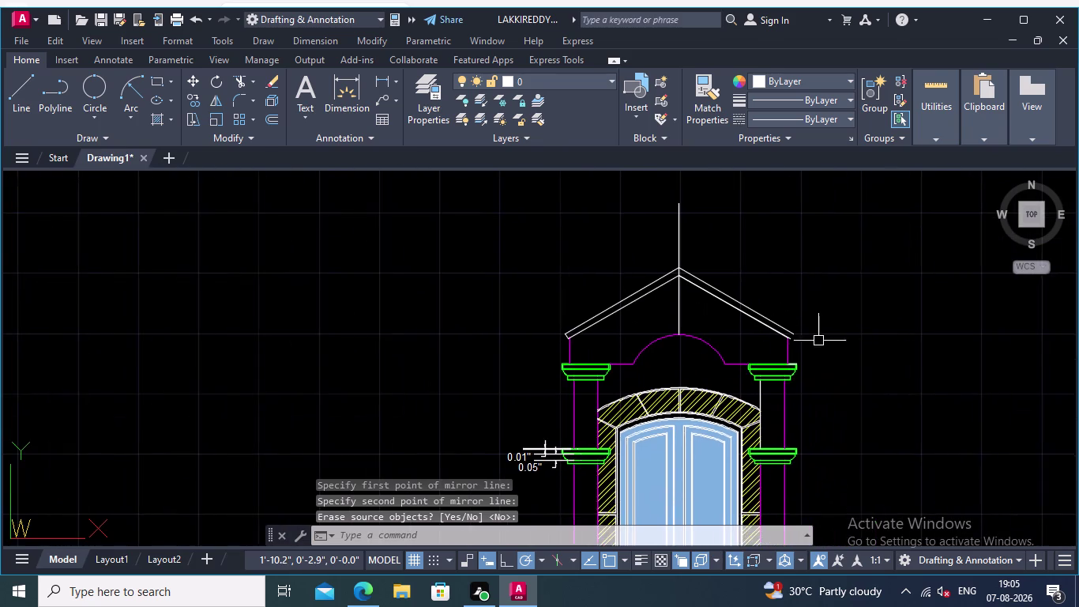
scroll(up, 3)
scroll(up, 3)
scroll(up, 3)
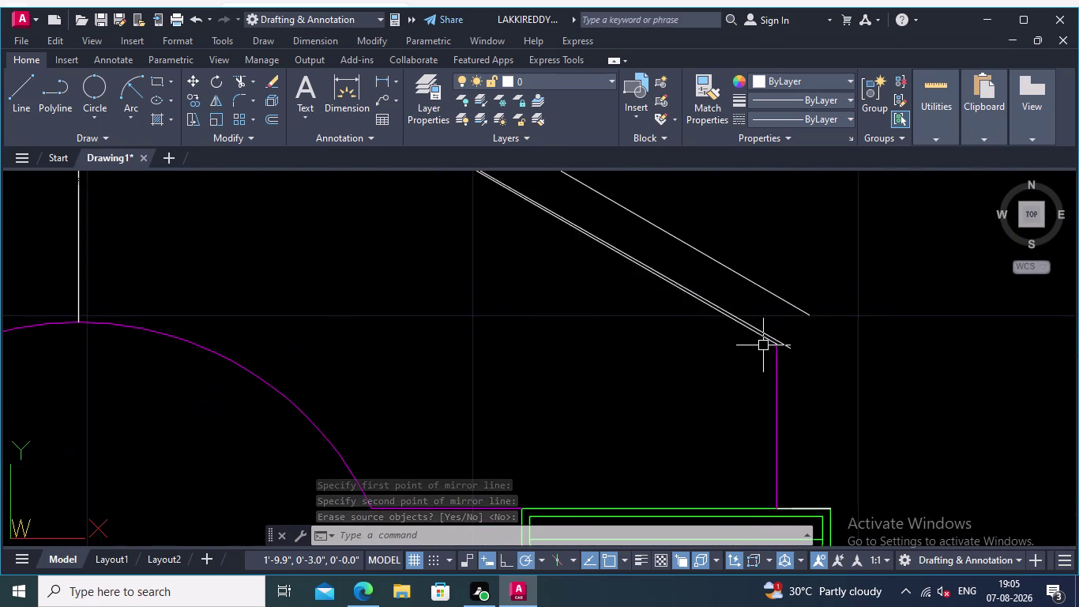
scroll(up, 3)
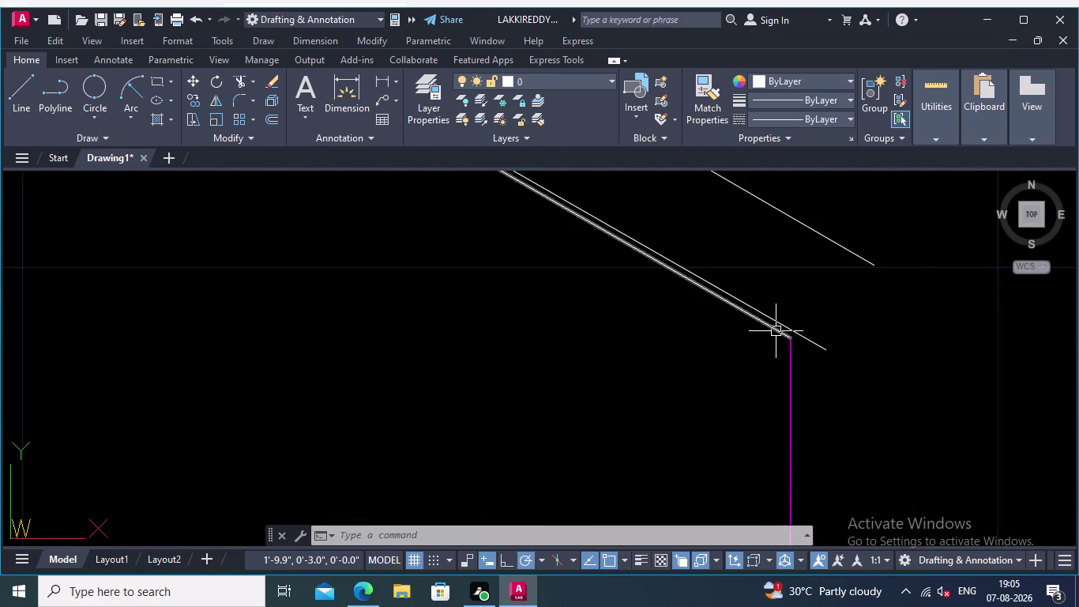
click(776, 331)
key(Delete)
Extend the right purple post up to the rafter underside.
scroll(down, 3)
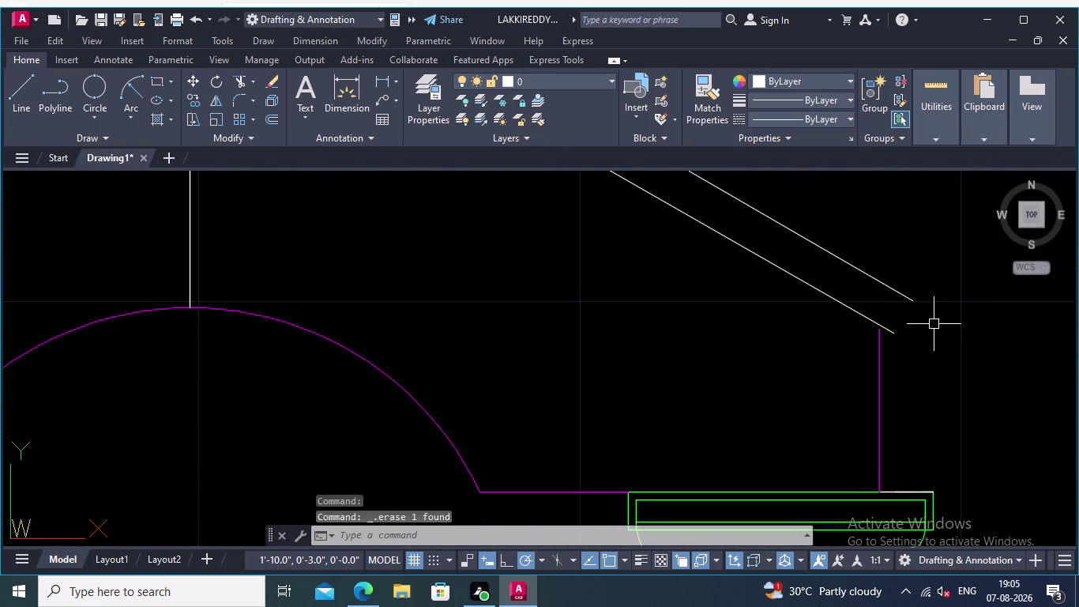
scroll(down, 3)
middle_drag(779, 314, 839, 453)
middle_drag(760, 379, 698, 342)
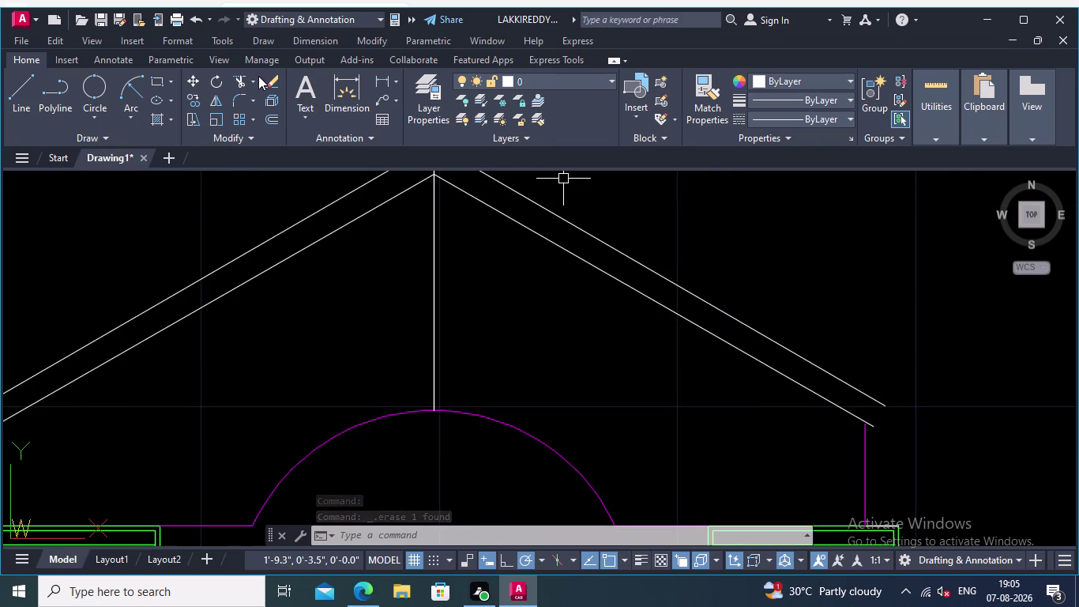
click(254, 76)
click(270, 129)
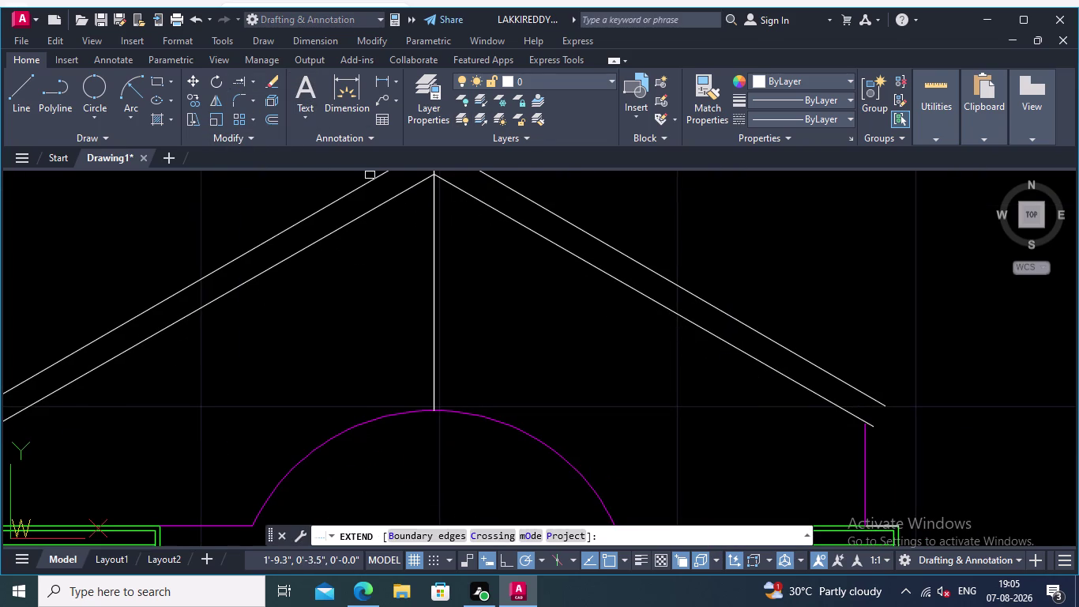
scroll(up, 3)
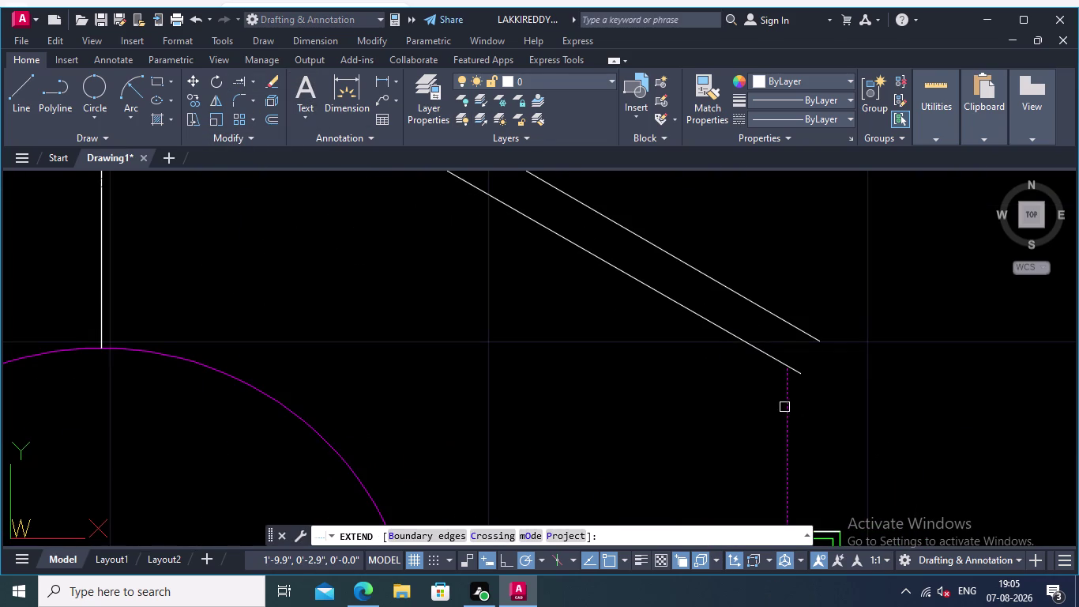
click(785, 407)
key(Return)
Check the extended post, then start Match Properties on the capital and cancel it.
scroll(down, 3)
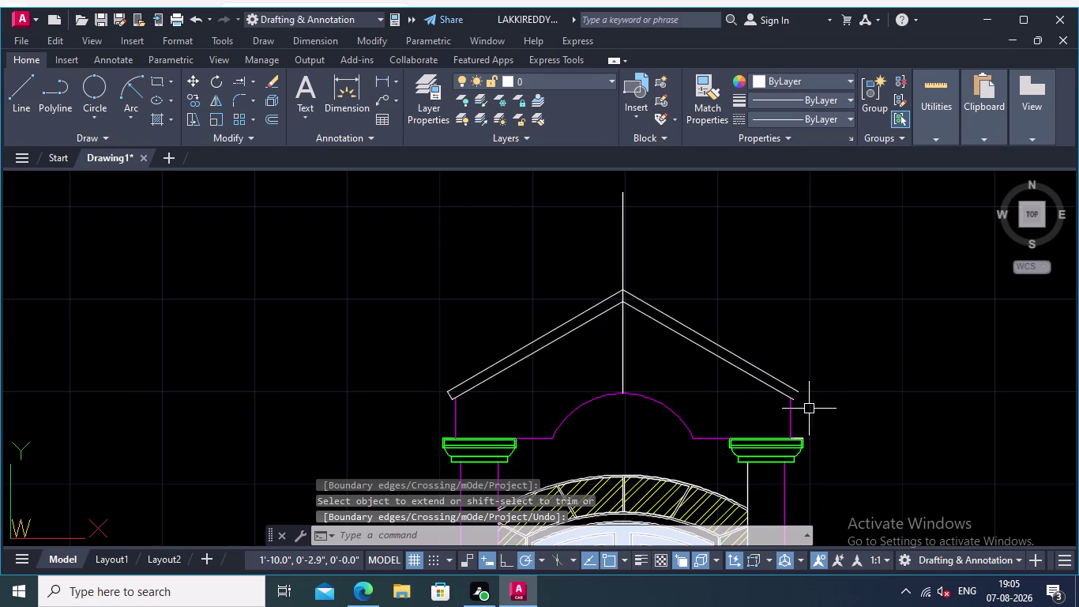
scroll(up, 3)
middle_drag(937, 388, 811, 365)
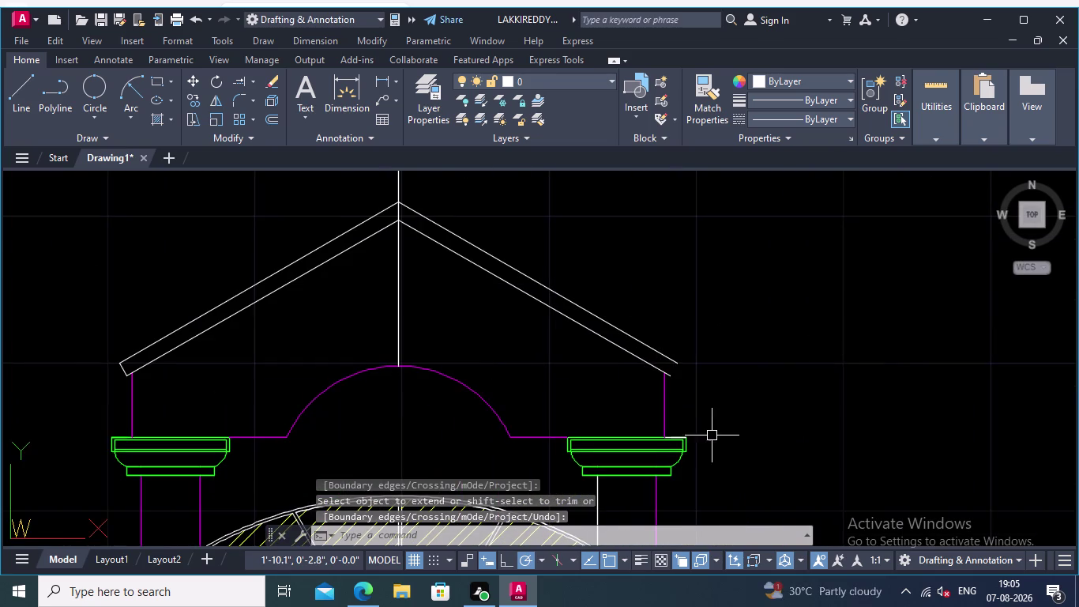
scroll(up, 3)
scroll(up, 3)
middle_drag(690, 426, 889, 415)
scroll(down, 3)
scroll(up, 3)
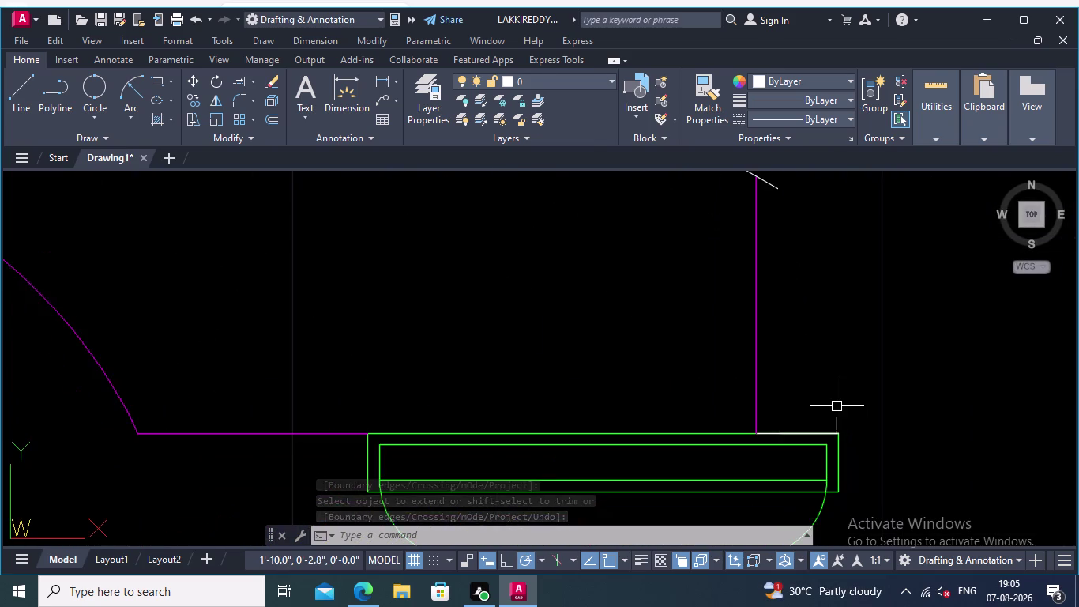
scroll(up, 3)
click(709, 89)
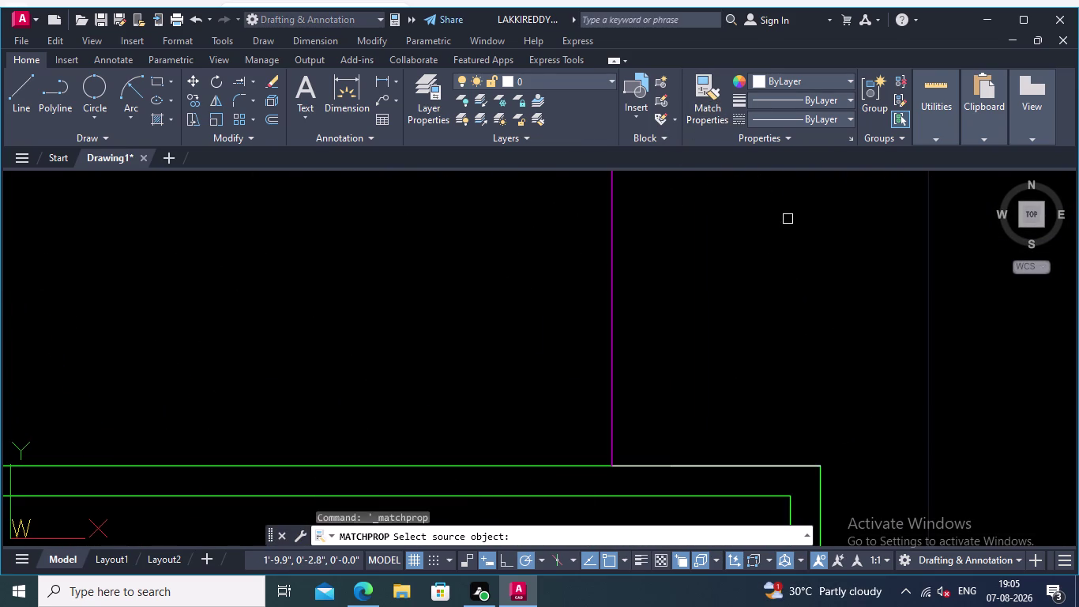
click(820, 497)
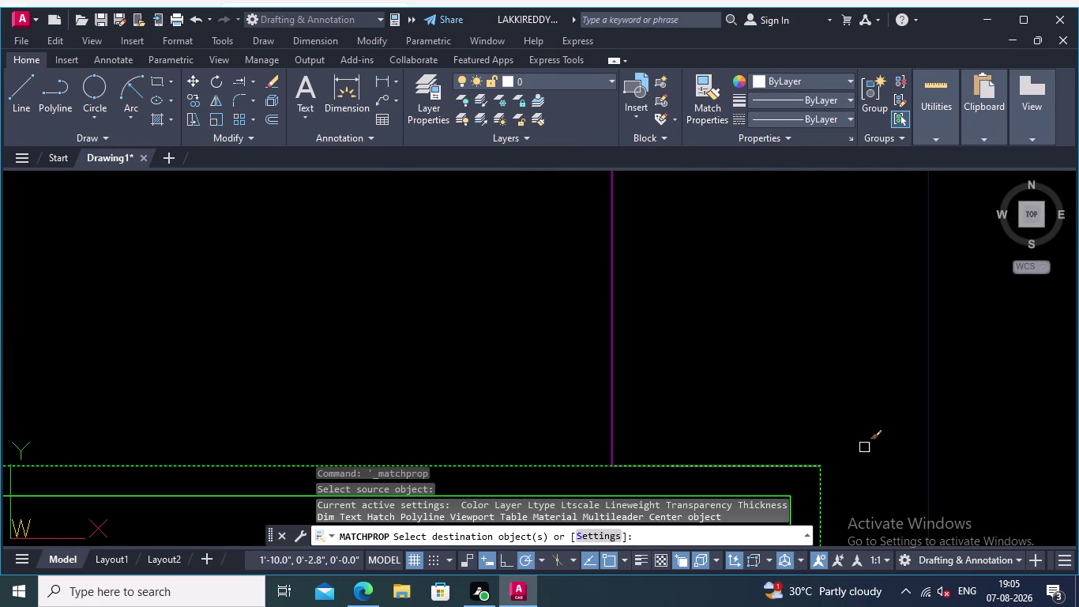
key(Escape)
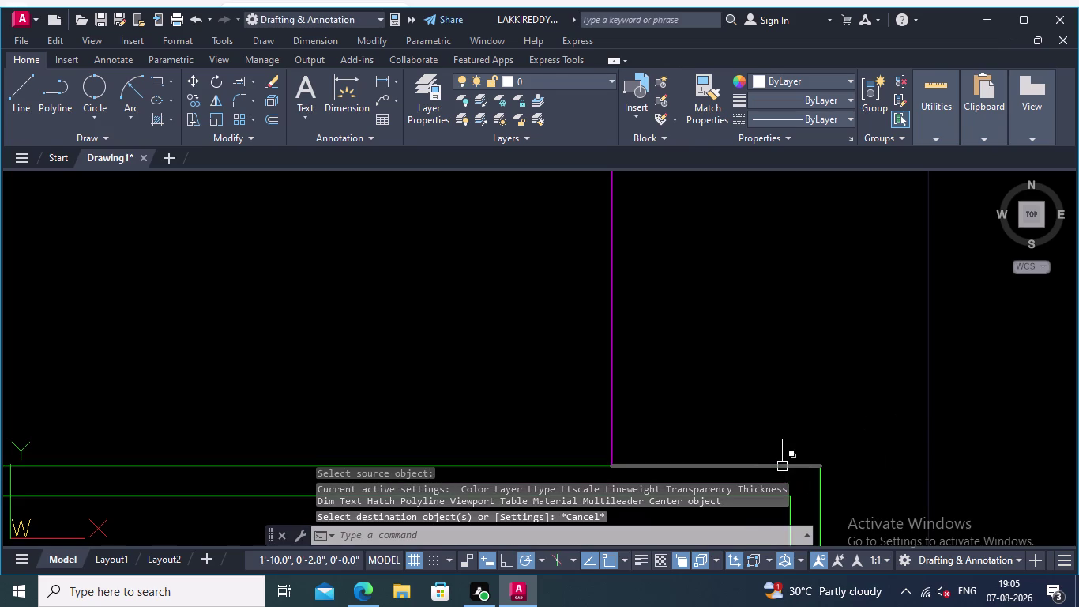
Select the short white line atop the right capital via selection cycling and delete it.
click(783, 466)
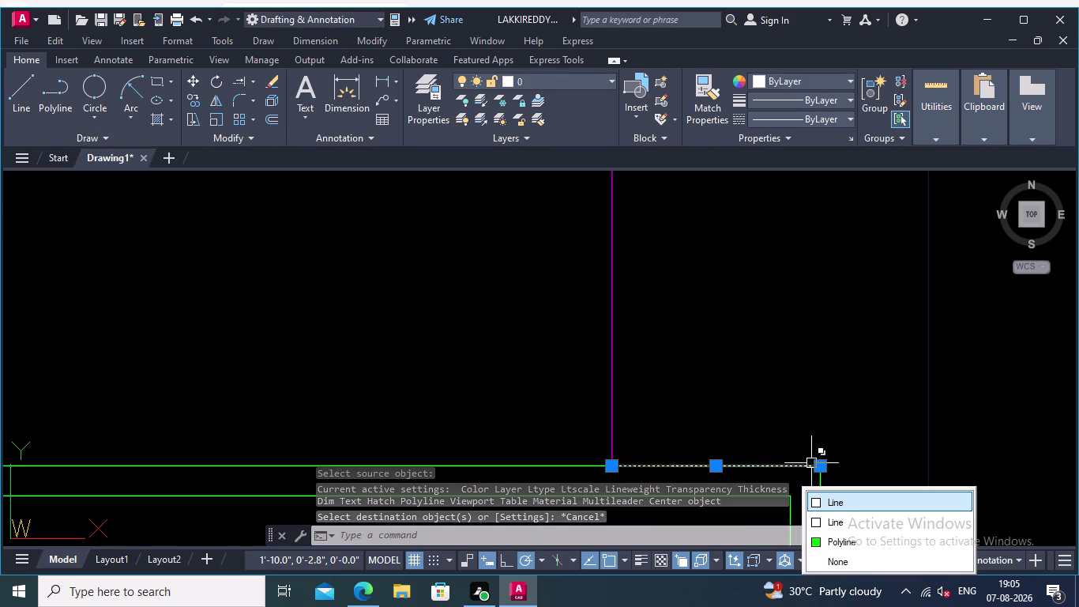
click(818, 503)
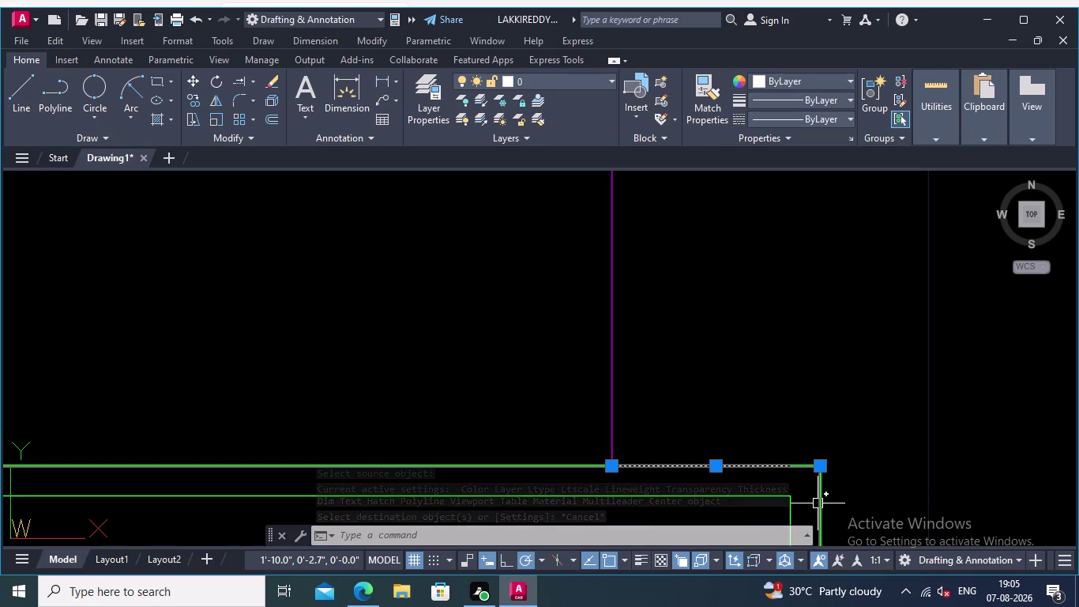
key(Delete)
scroll(down, 3)
middle_drag(973, 394, 949, 438)
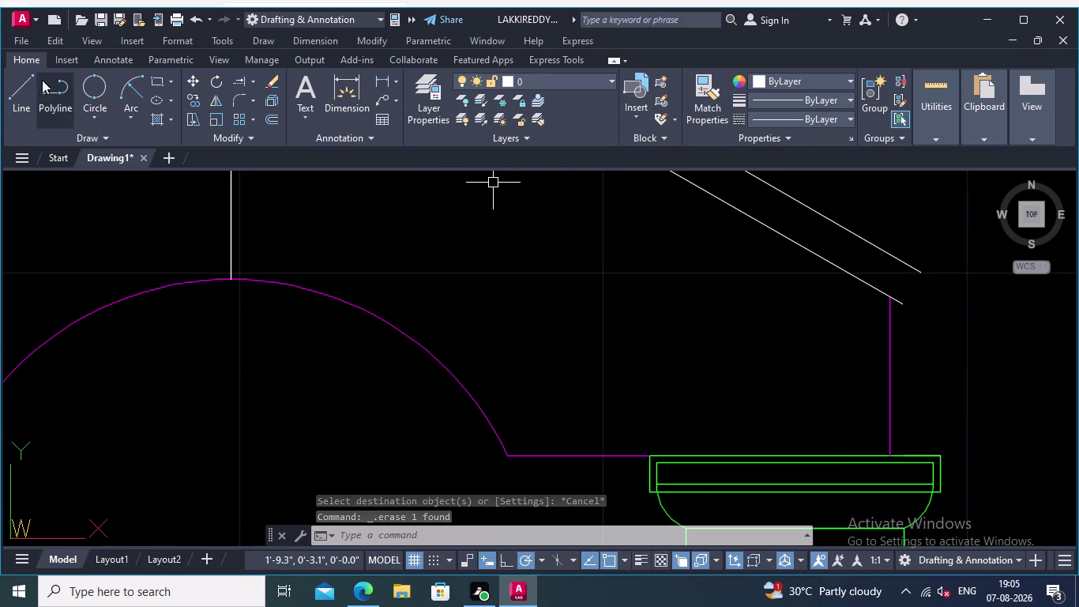
Draw a short line from the inner to the outer rafter endpoint at the lower right end.
click(24, 79)
middle_drag(896, 275, 618, 301)
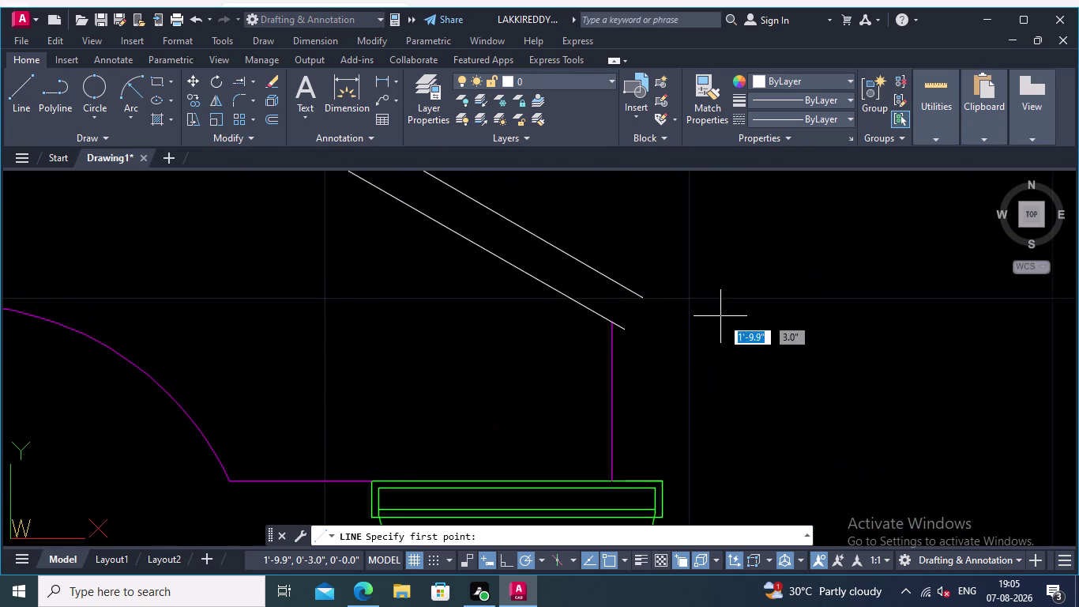
scroll(up, 3)
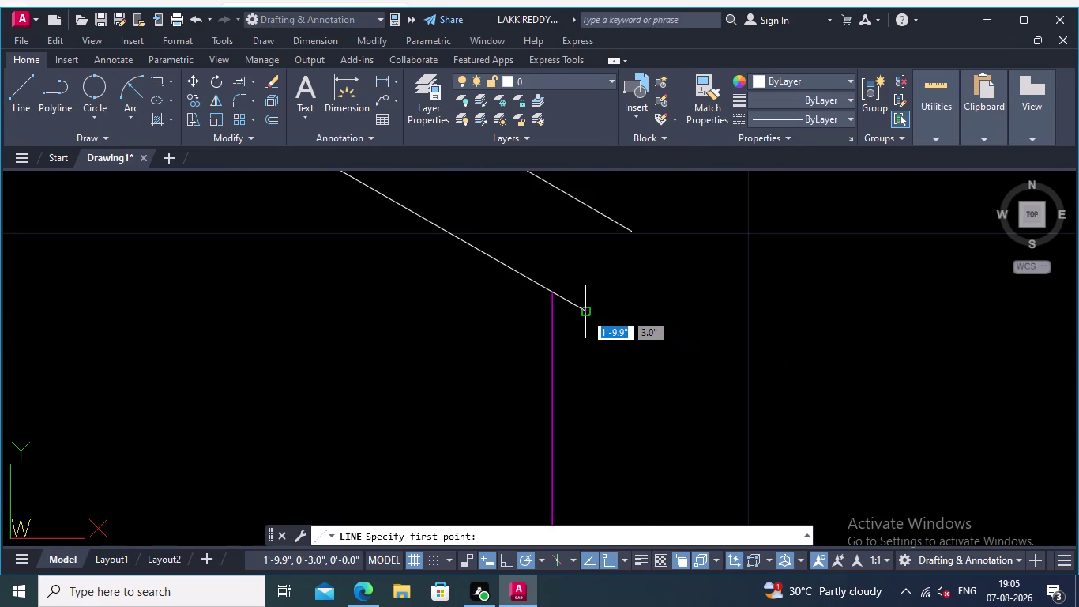
click(584, 312)
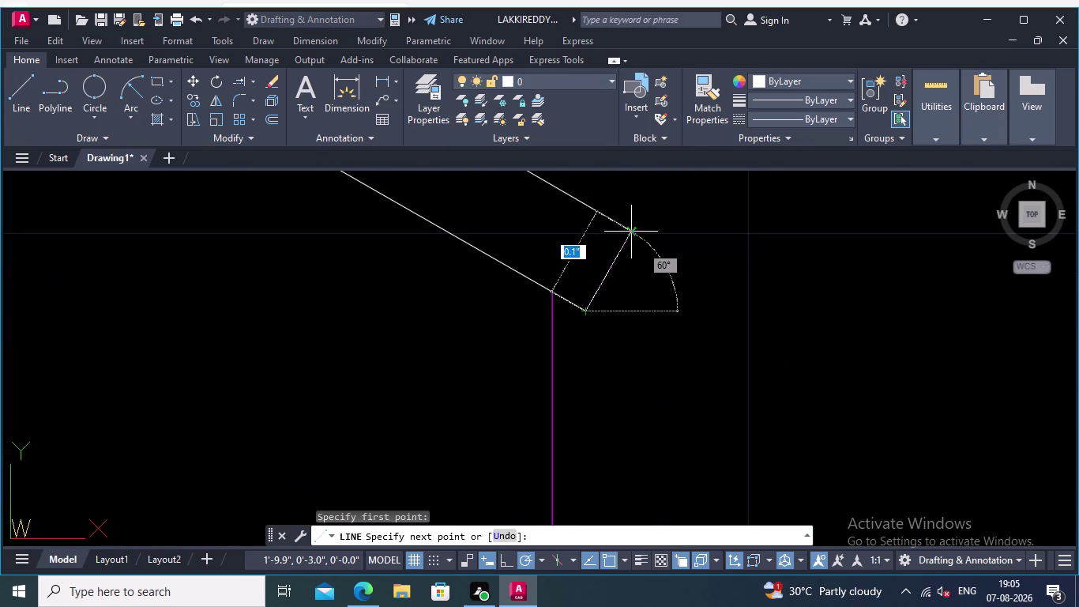
click(629, 232)
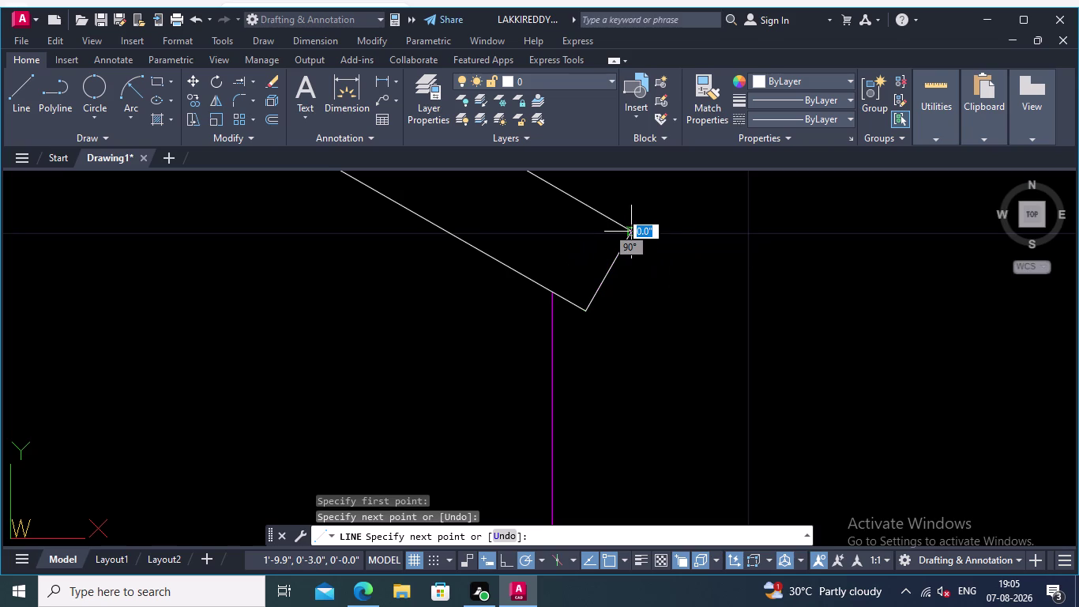
key(Return)
scroll(down, 3)
scroll(up, 3)
middle_drag(650, 270, 670, 284)
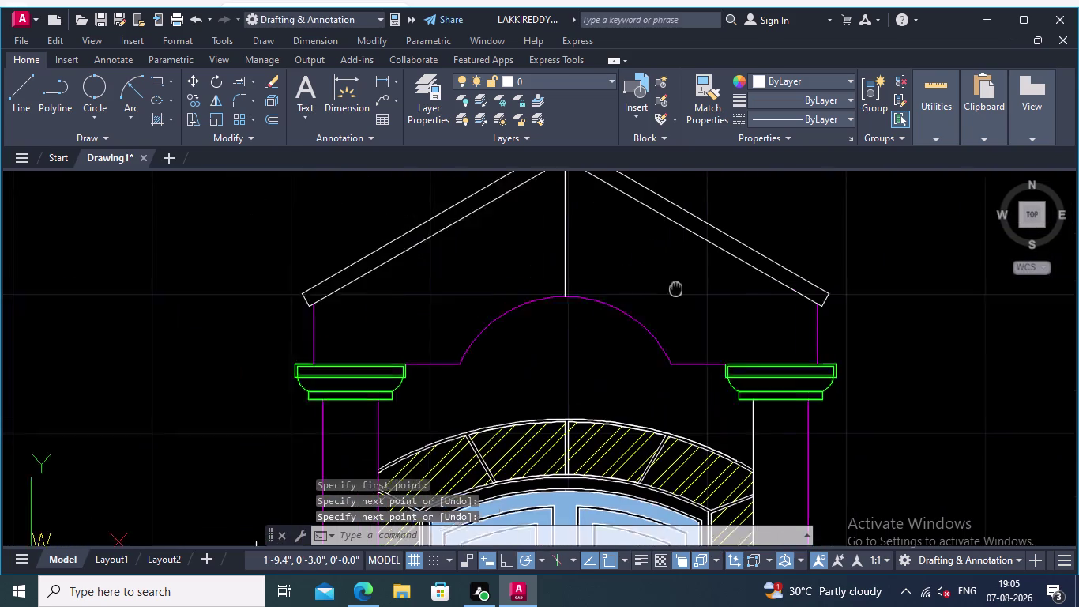
middle_drag(670, 284, 767, 370)
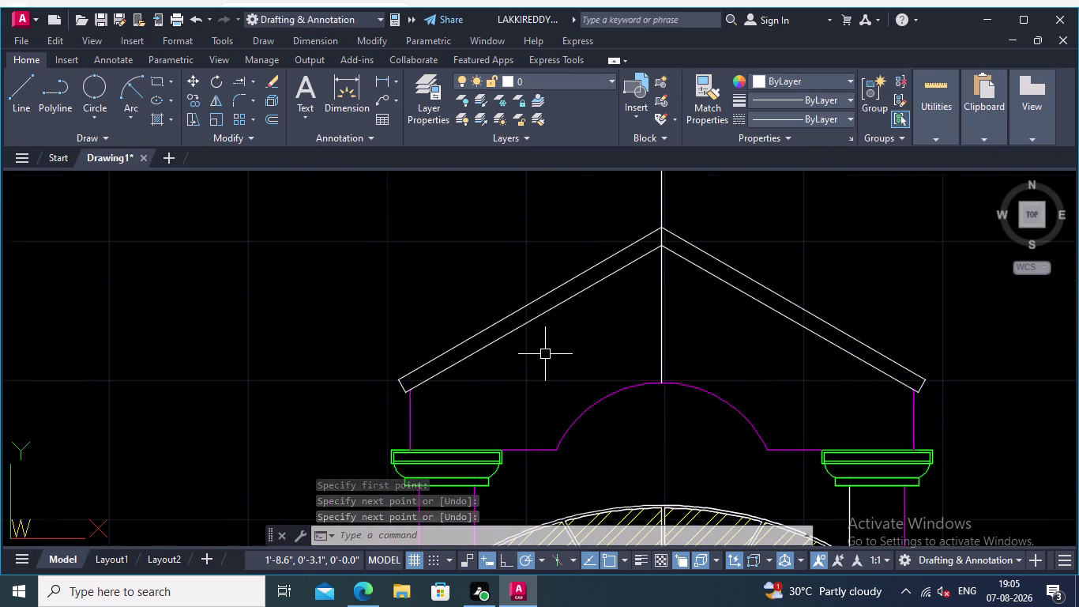
scroll(up, 3)
middle_drag(544, 358, 648, 361)
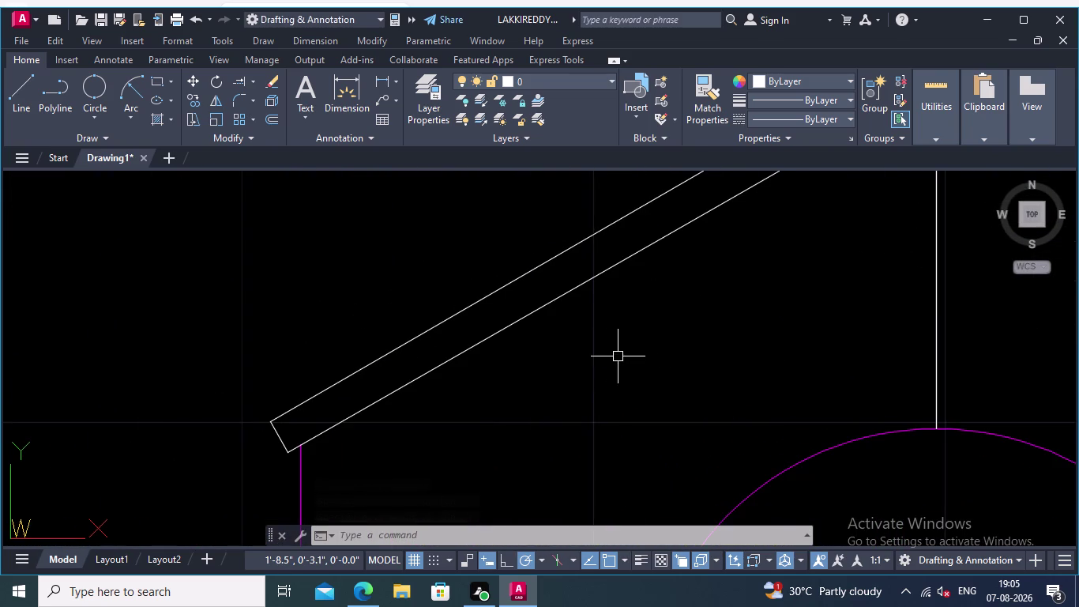
scroll(down, 3)
middle_drag(629, 363, 550, 379)
scroll(up, 3)
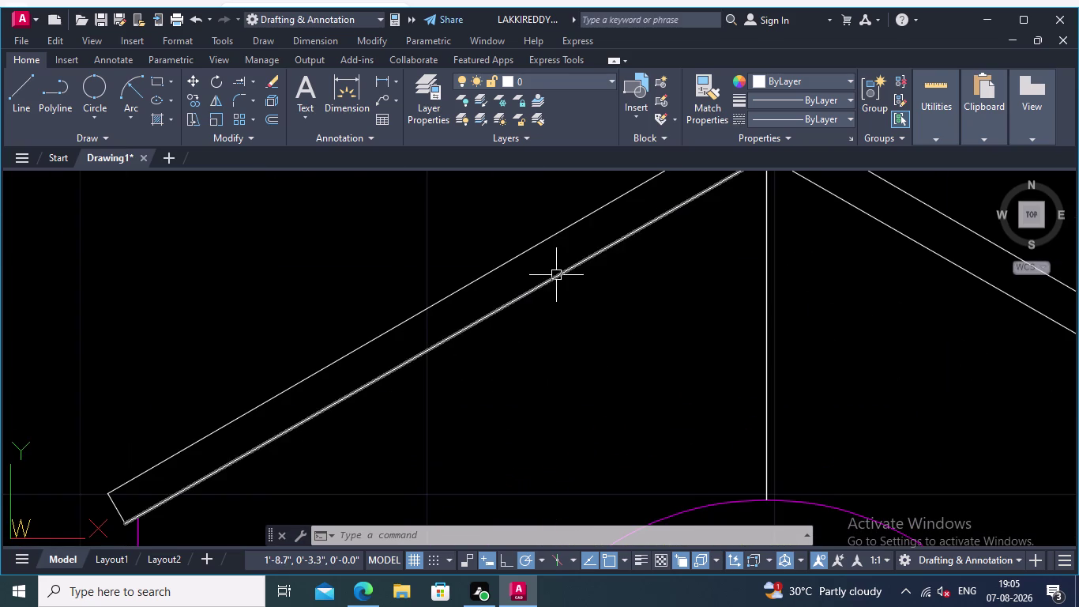
Run JOIN and pick the two left rafter lines and the left end line.
text(joi)
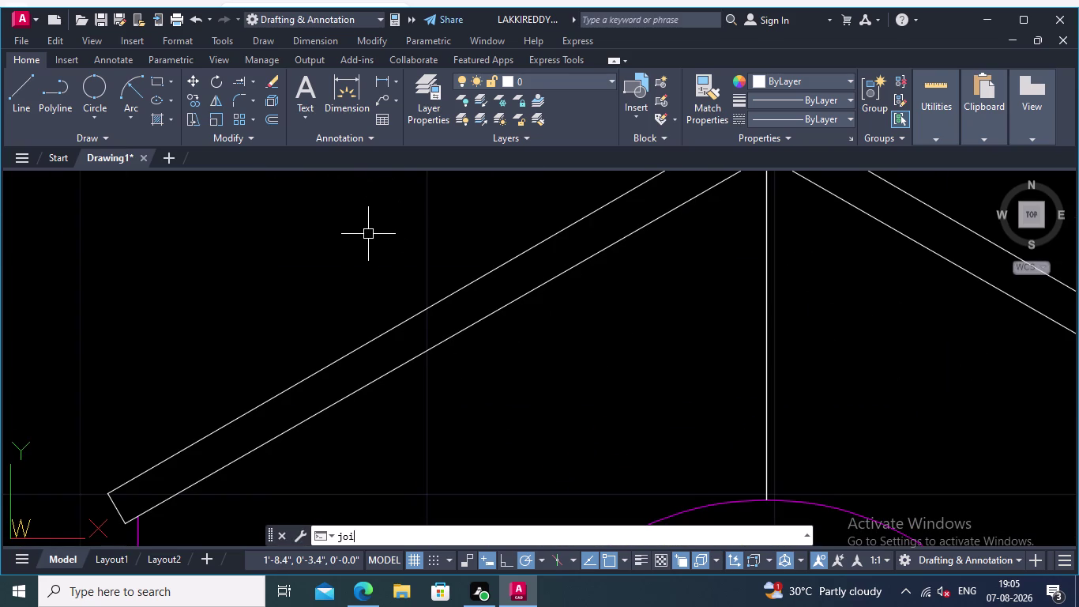
text(n)
key(Return)
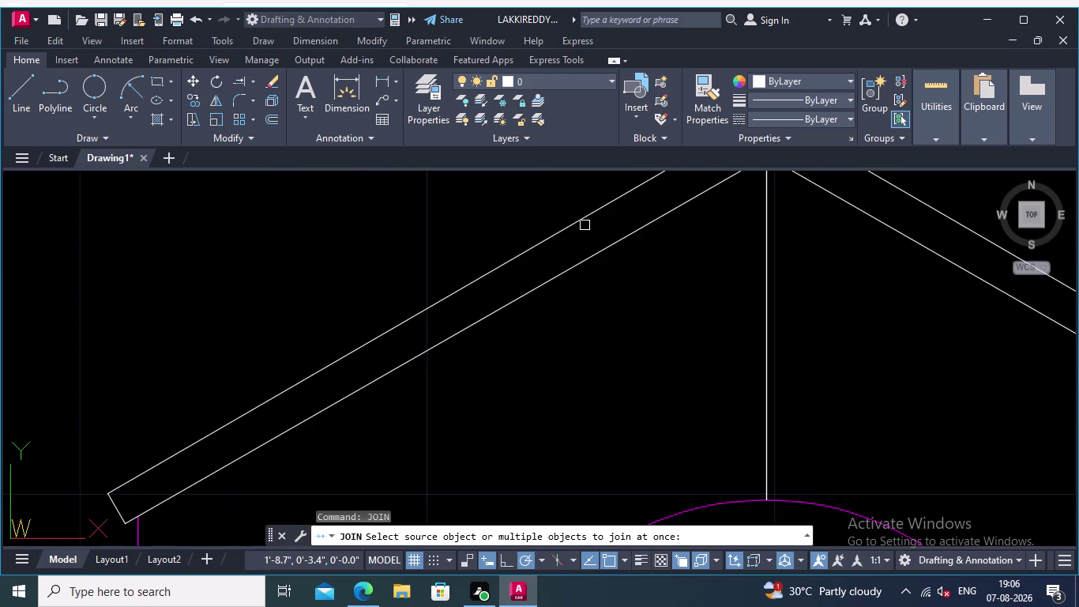
click(580, 216)
click(606, 246)
middle_drag(561, 266, 683, 234)
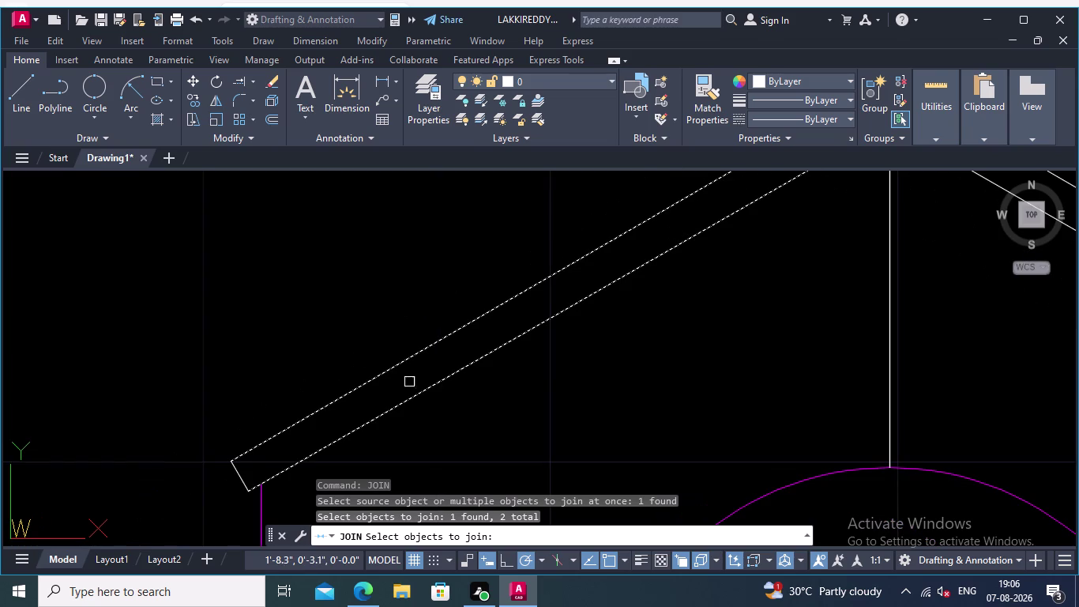
middle_drag(419, 437, 639, 376)
scroll(up, 3)
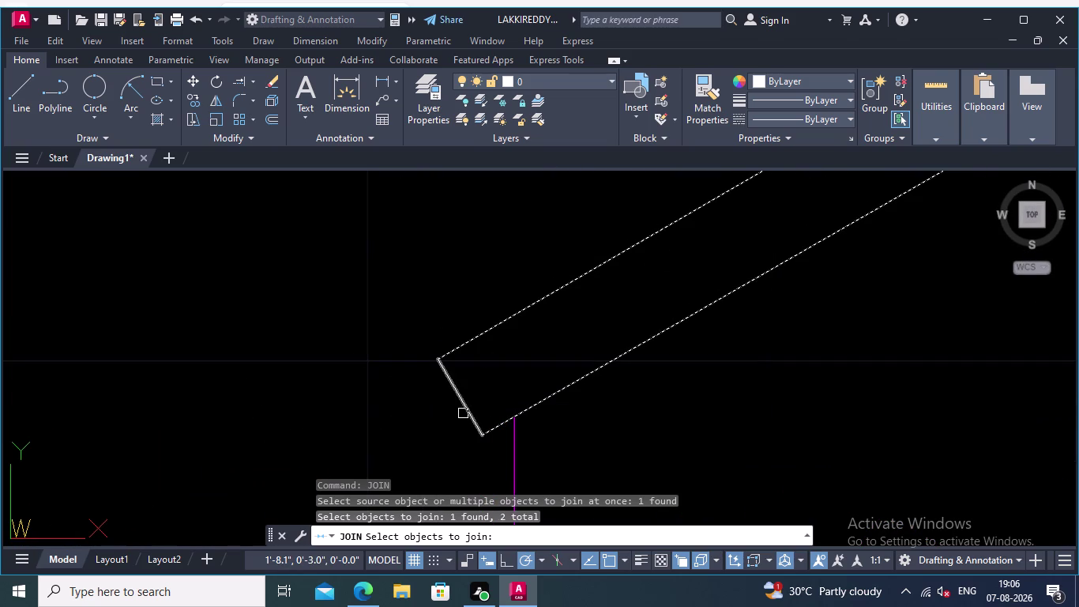
click(467, 406)
Add the apex, right rafter and end segments, then merge them into one polyline.
scroll(down, 3)
middle_drag(738, 412, 377, 422)
scroll(up, 3)
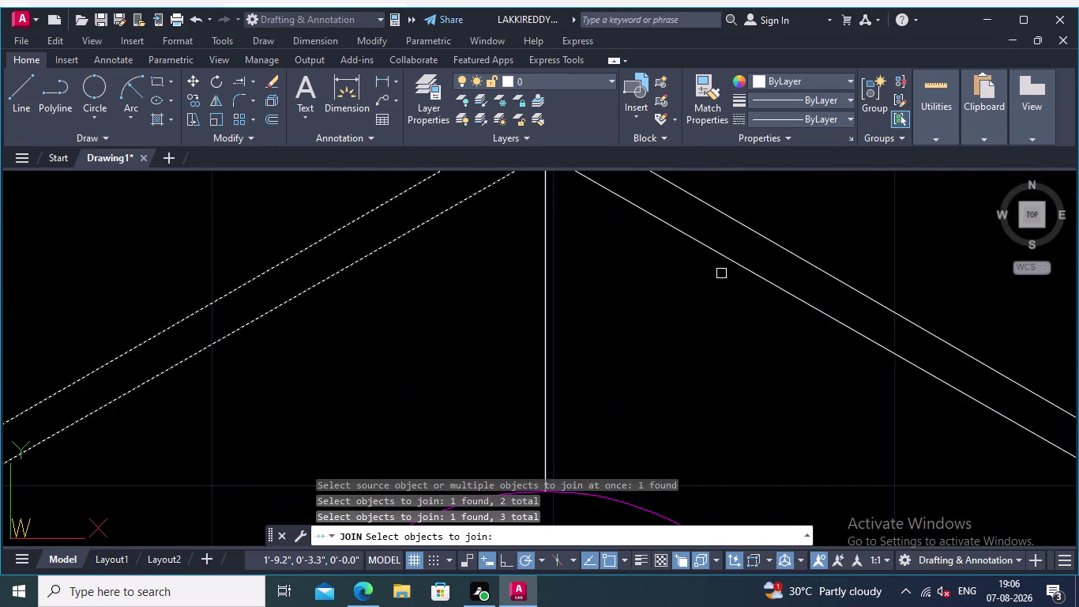
click(737, 270)
click(772, 244)
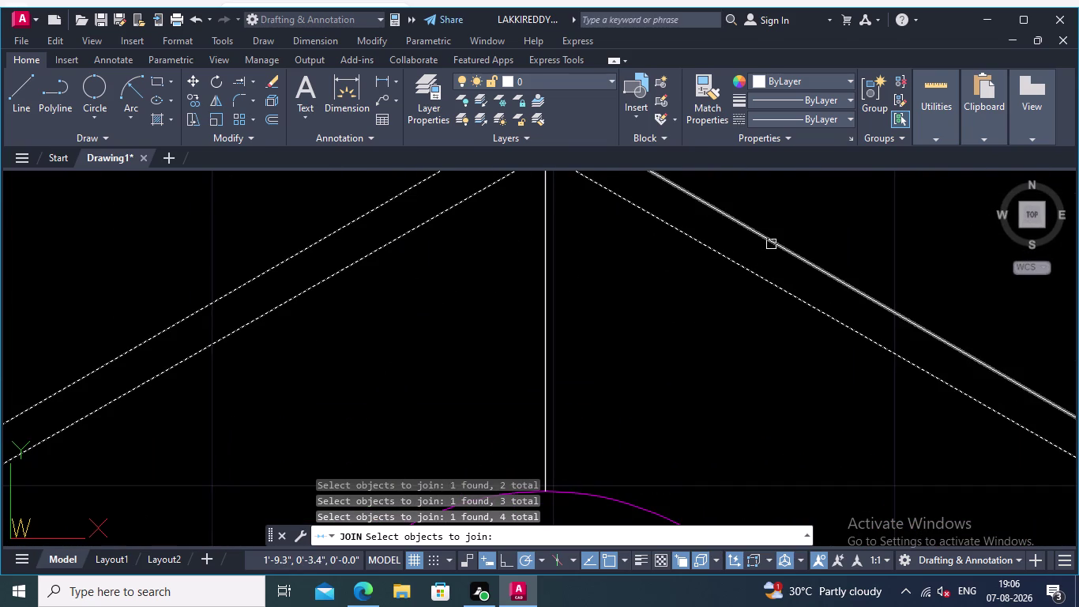
middle_drag(729, 307, 550, 393)
scroll(down, 3)
middle_drag(748, 366, 605, 279)
scroll(up, 3)
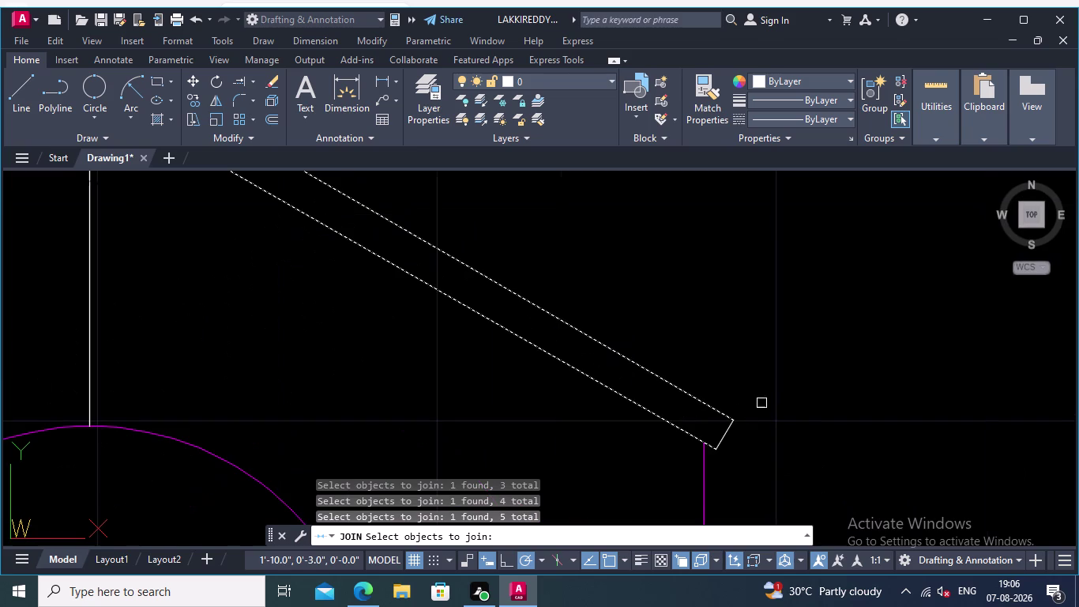
click(728, 434)
key(Return)
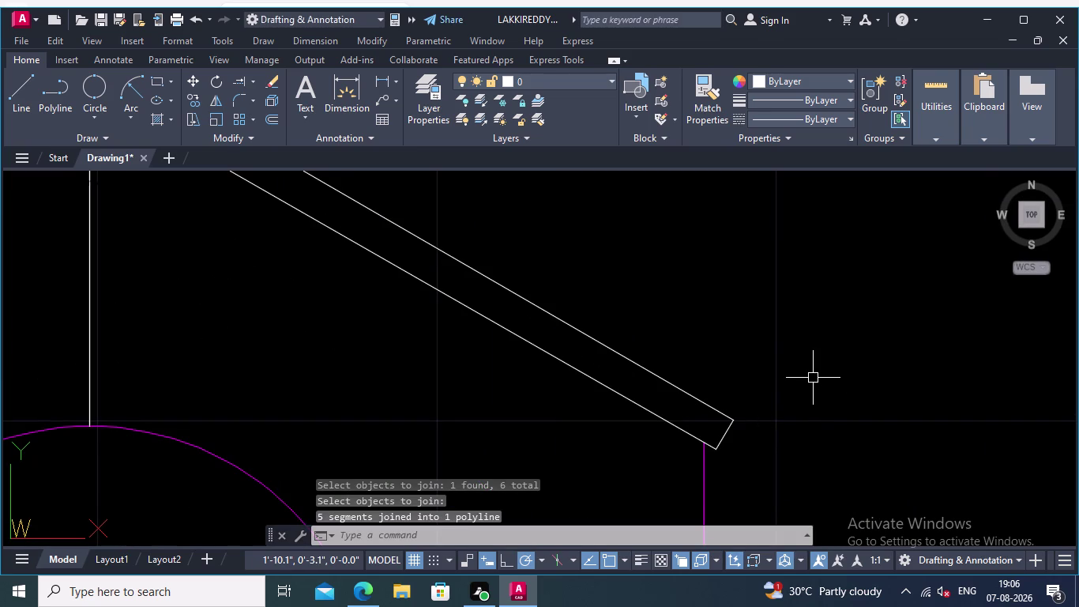
Offset the pediment outline 0.01 to the inner side.
text(off)
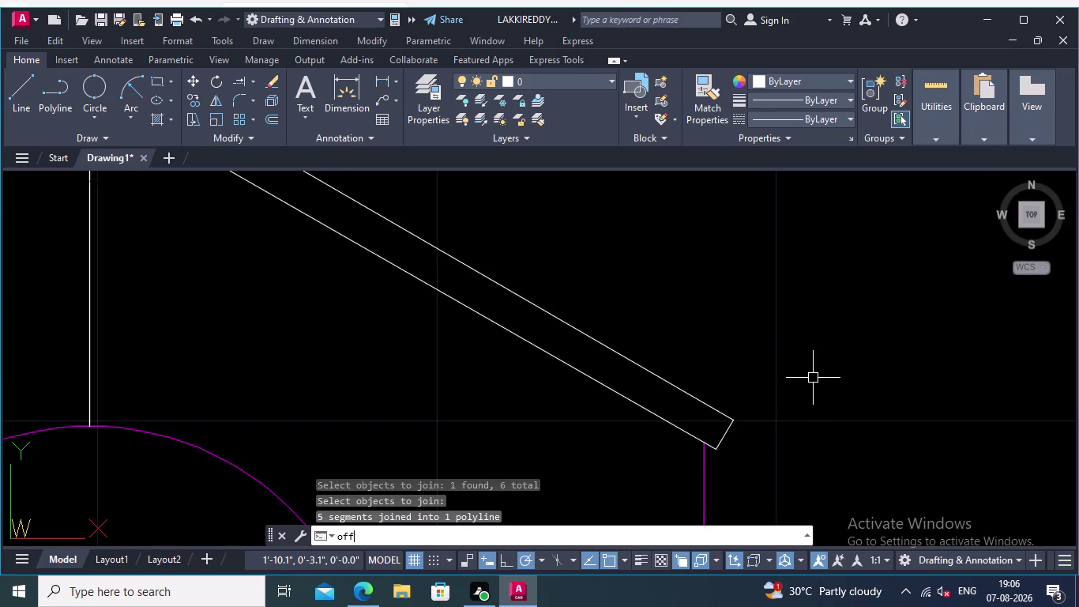
key(Return)
text(0.)
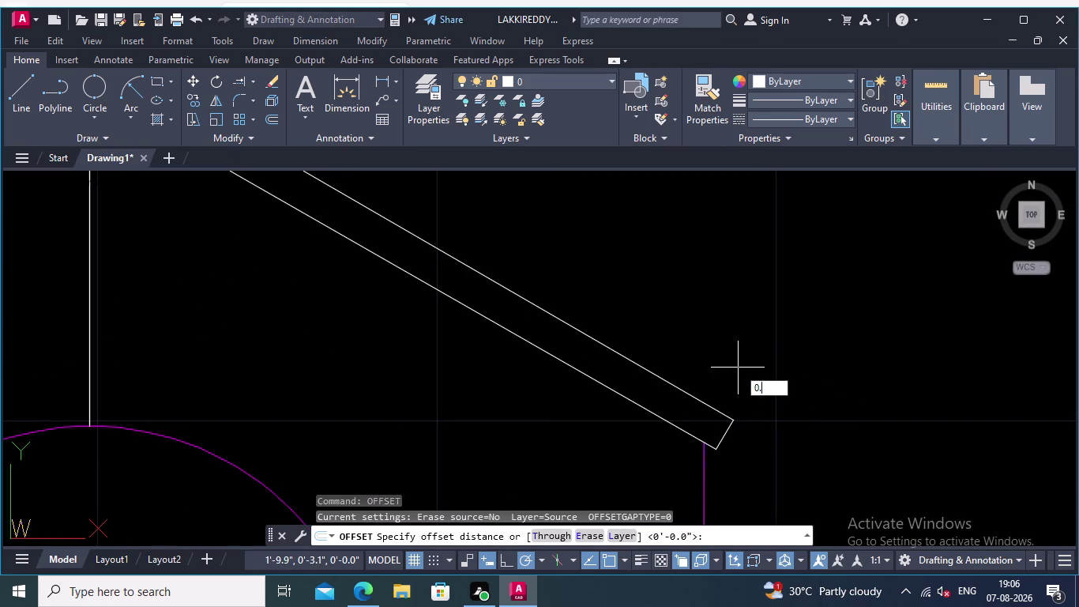
text(01)
key(Return)
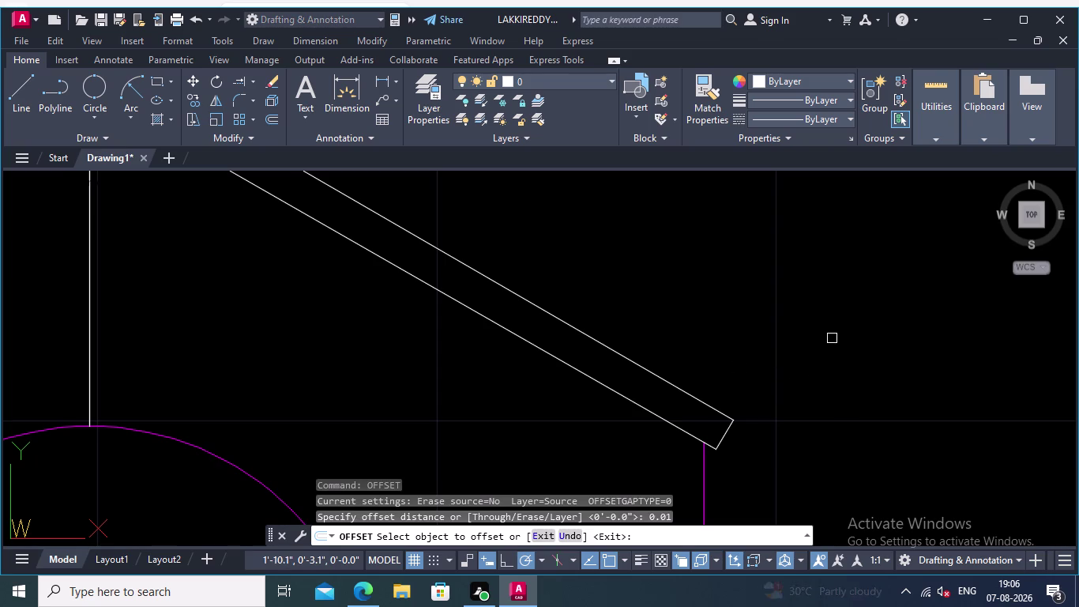
click(713, 410)
click(708, 418)
scroll(down, 3)
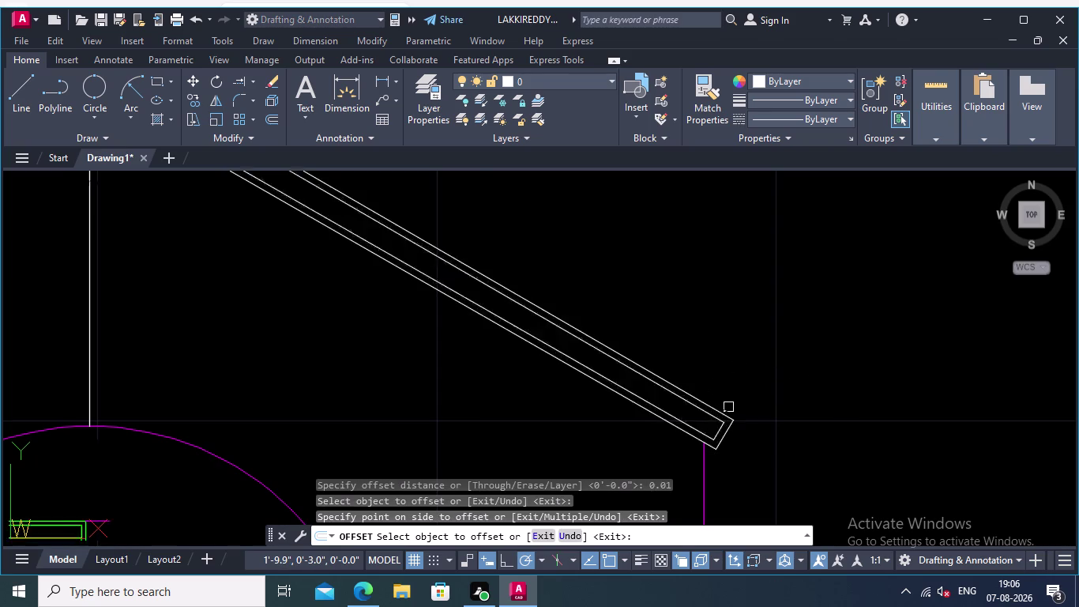
scroll(down, 3)
middle_drag(733, 405, 868, 436)
scroll(up, 3)
middle_drag(717, 312, 770, 330)
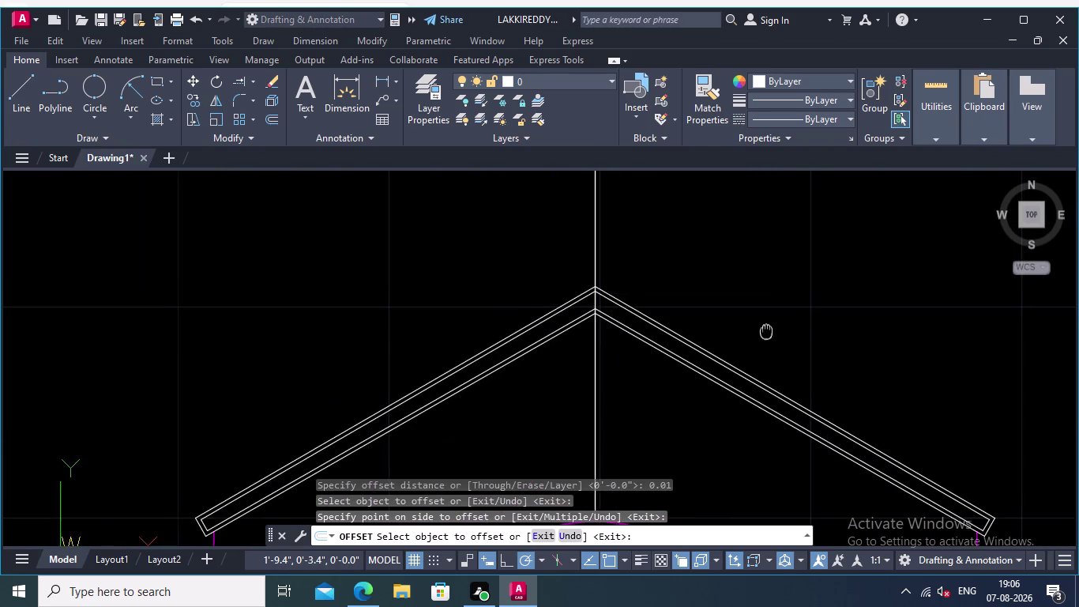
middle_drag(770, 330, 764, 330)
scroll(up, 3)
key(Return)
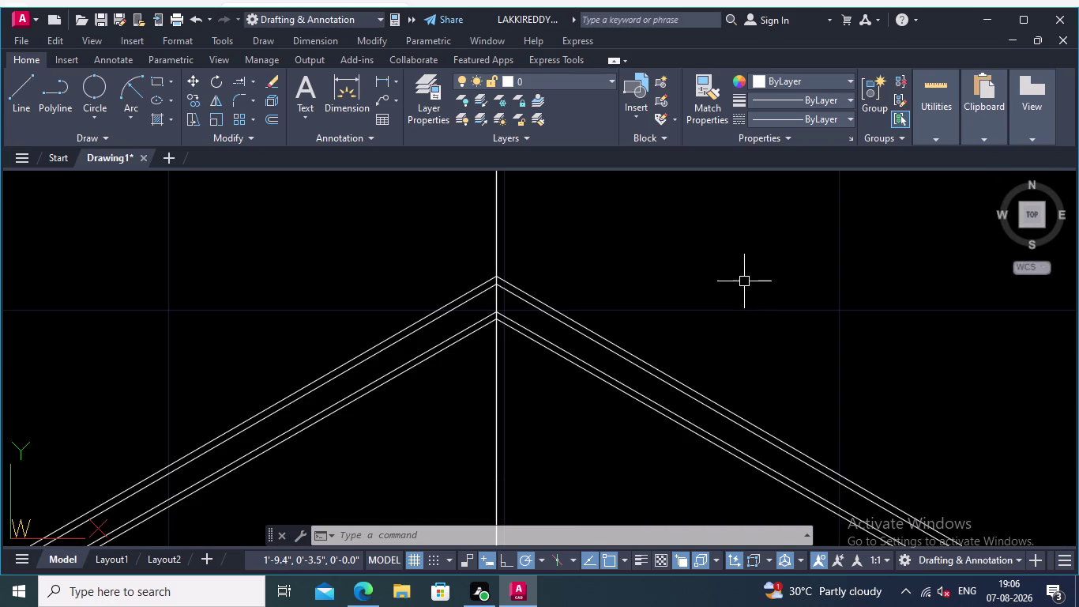
Delete the vertical centre line through the apex.
middle_drag(843, 283, 915, 290)
scroll(down, 3)
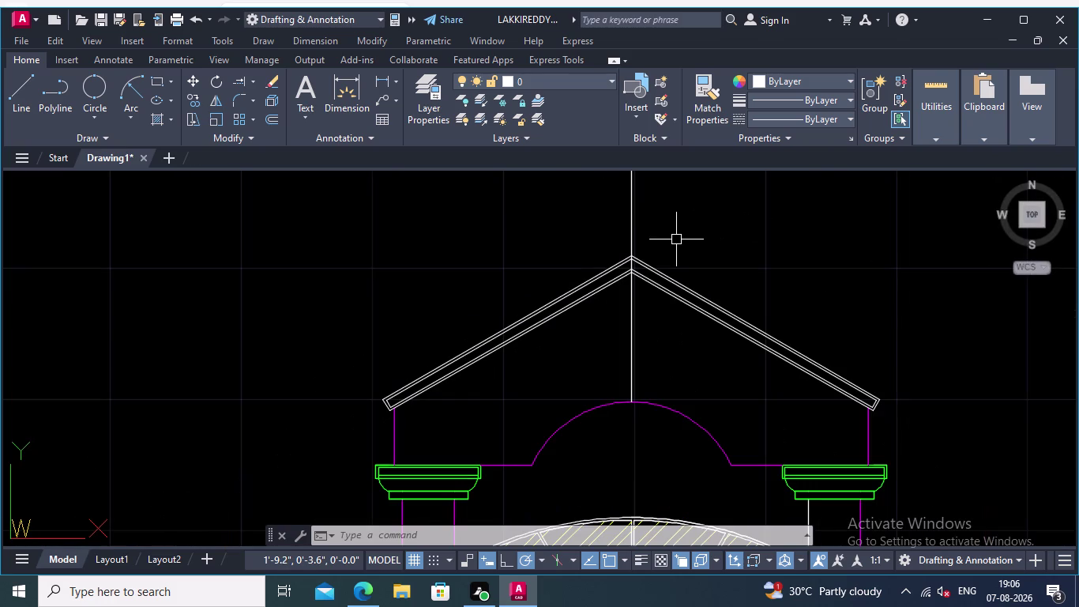
click(630, 232)
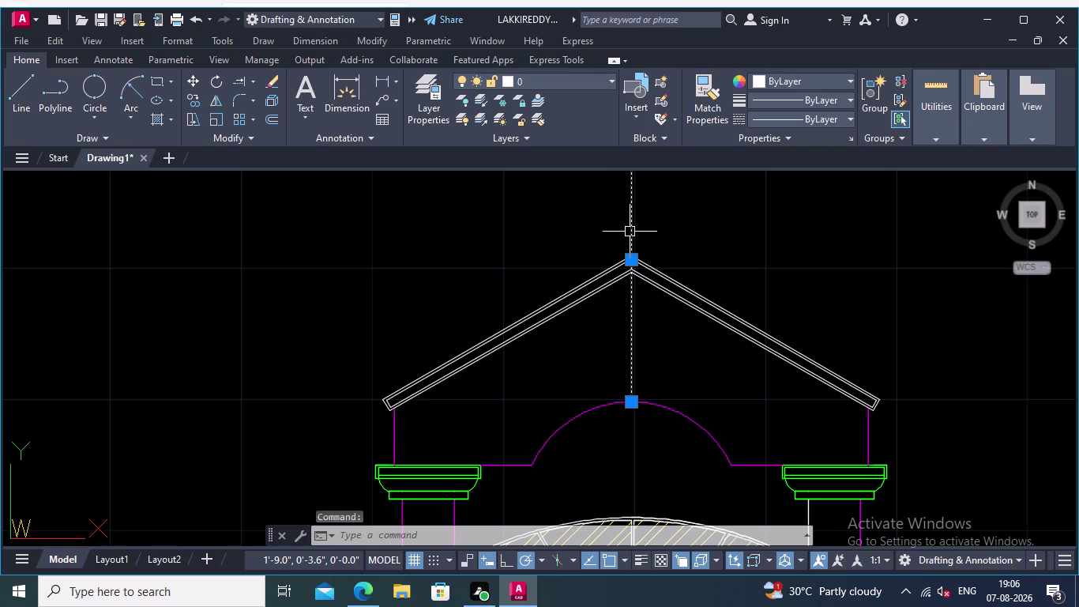
key(Delete)
Draw a horizontal line from the pediment apex out to the left.
scroll(up, 3)
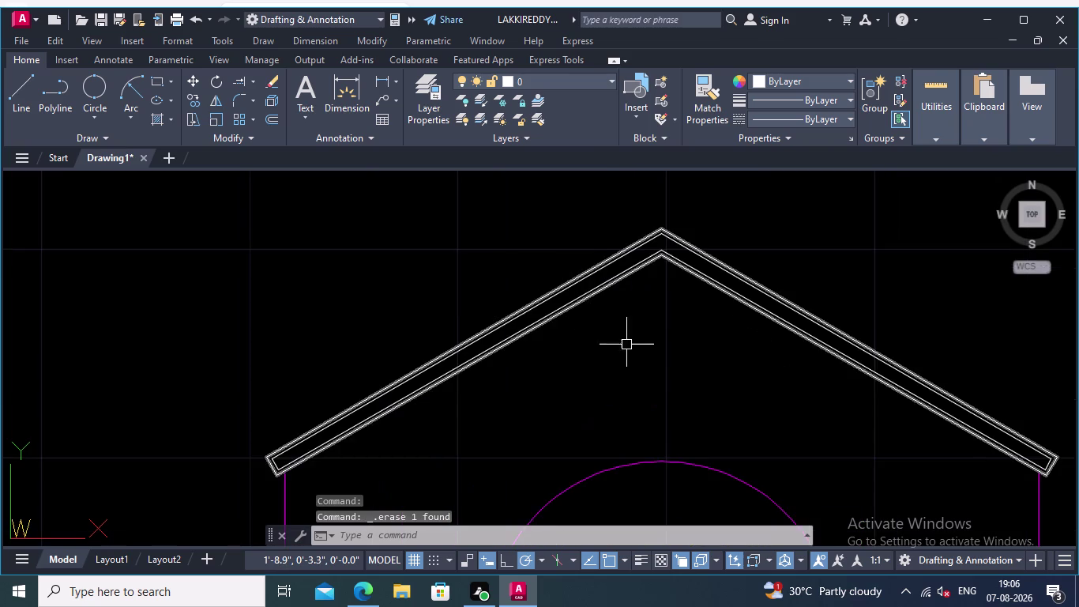
middle_drag(663, 362, 671, 366)
middle_drag(444, 292, 521, 234)
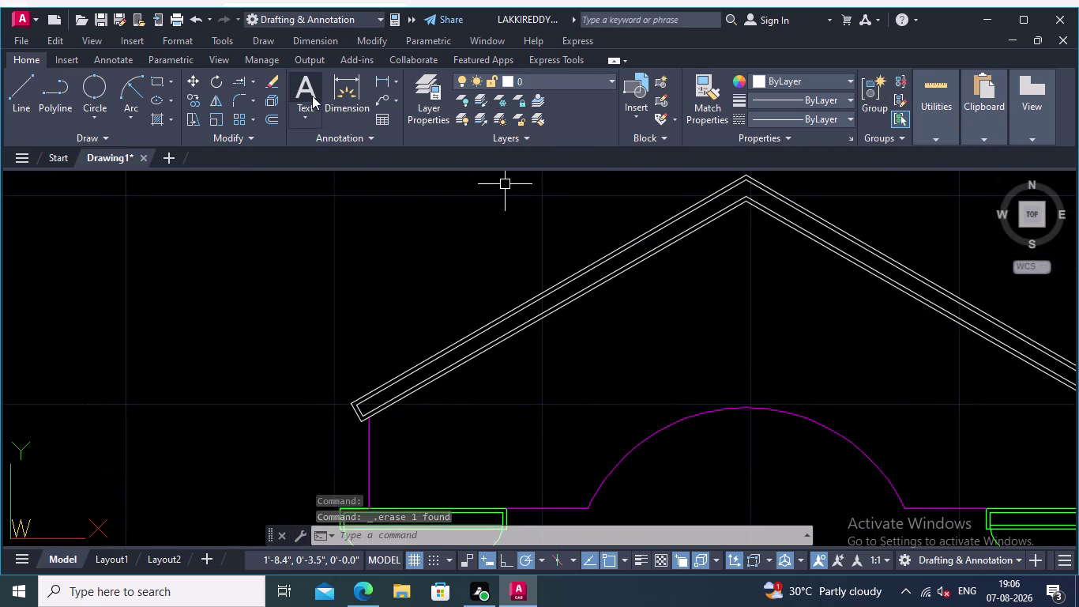
click(25, 78)
middle_drag(347, 163, 355, 300)
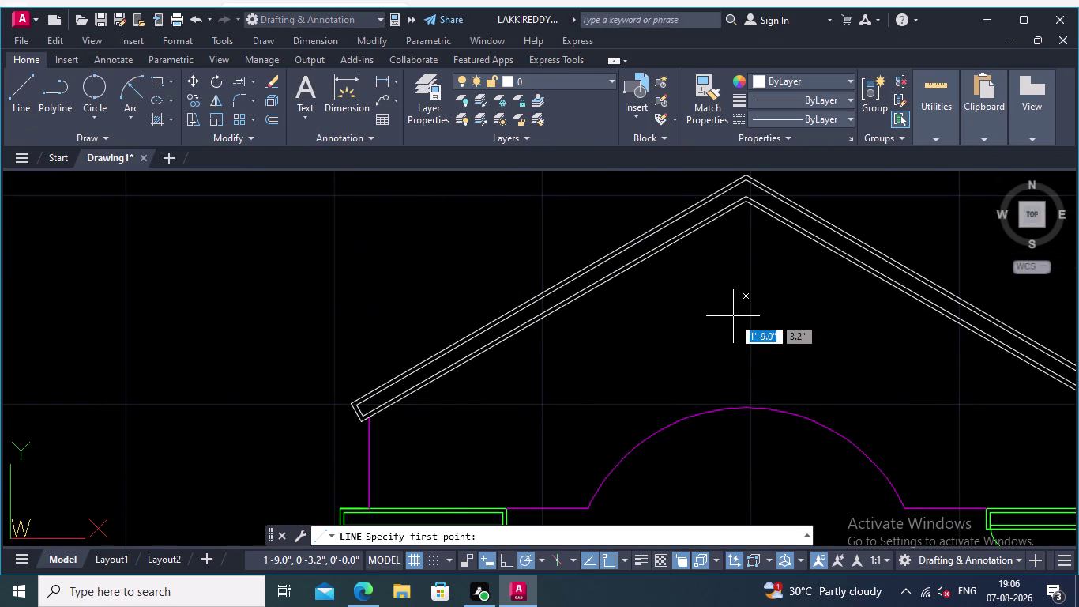
middle_drag(734, 324, 743, 401)
scroll(up, 3)
click(755, 257)
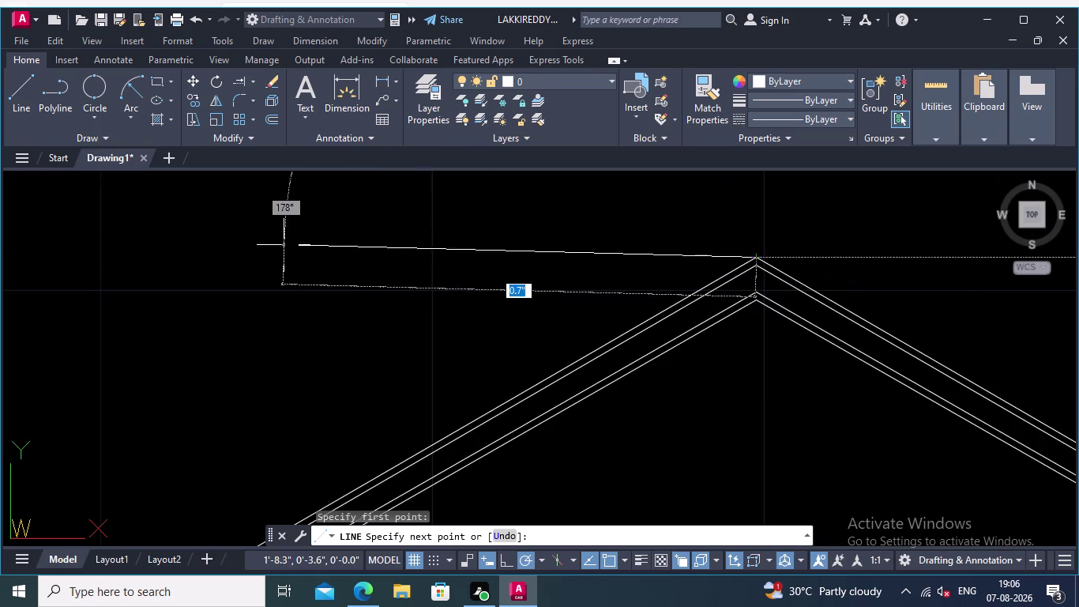
click(101, 257)
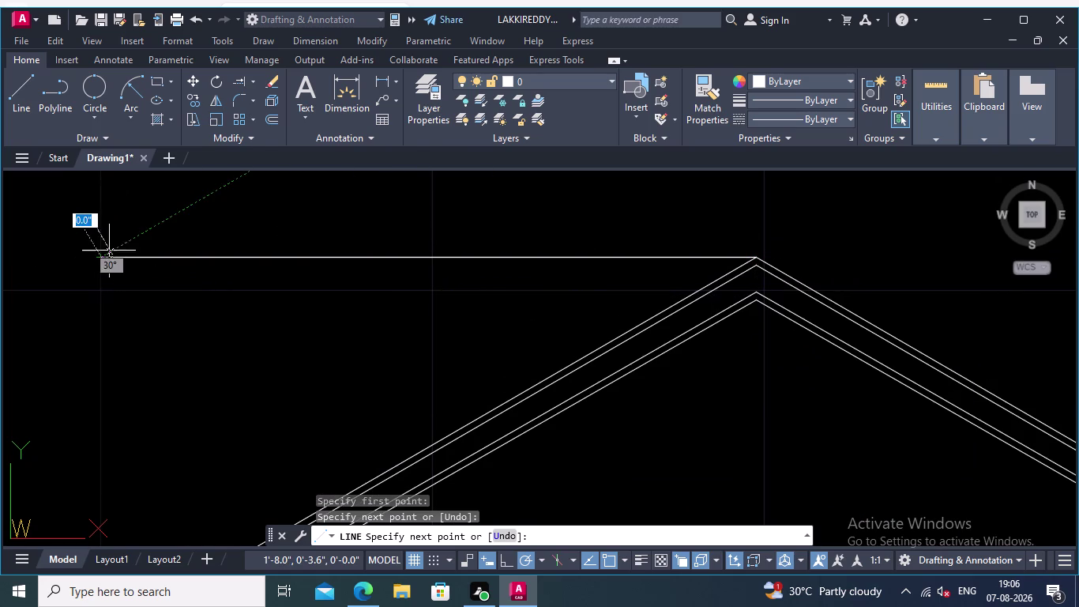
key(Return)
Switch the Trim/Extend tool to Extend and begin a linear dimension.
middle_drag(282, 326, 382, 219)
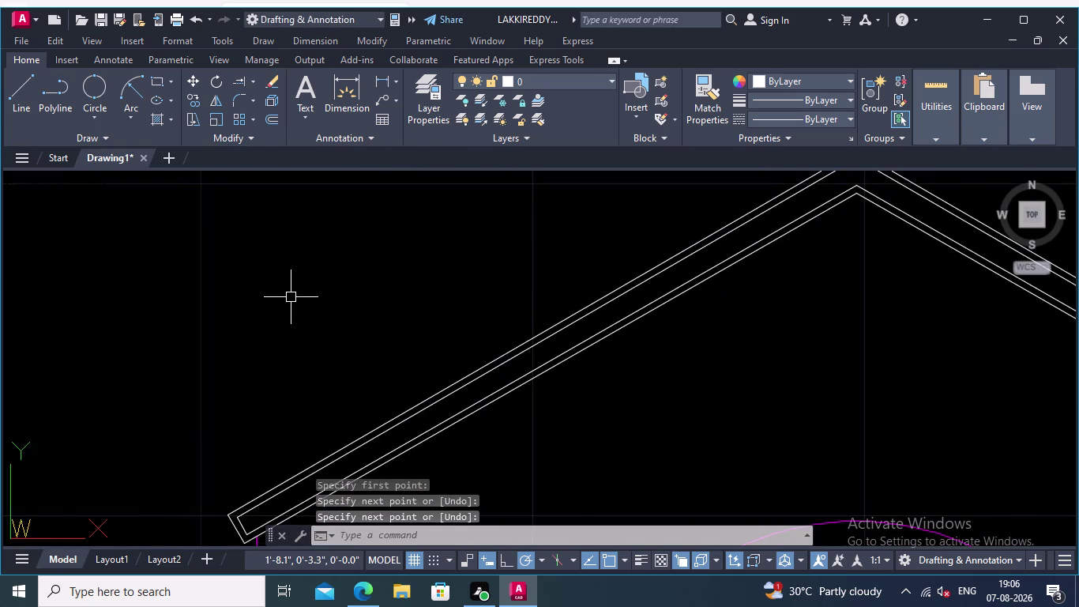
middle_drag(291, 297, 325, 317)
click(240, 80)
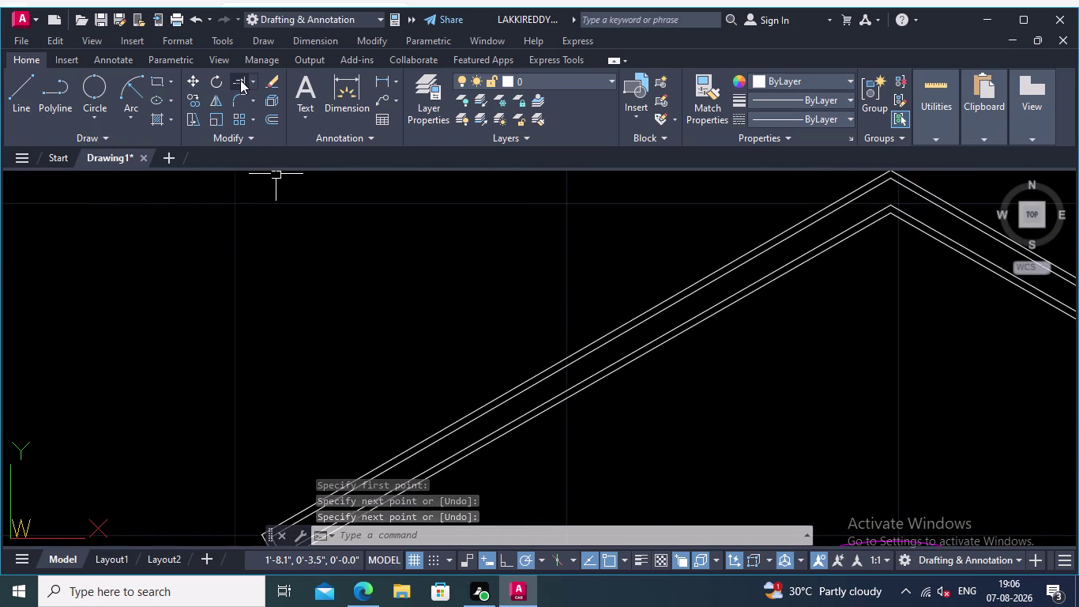
click(375, 72)
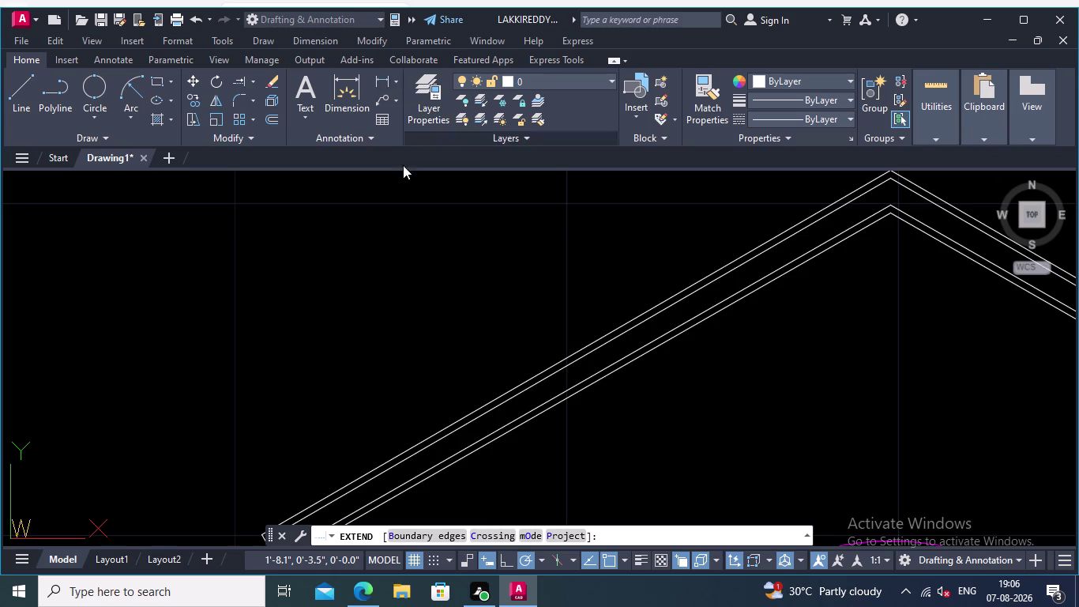
click(385, 79)
middle_drag(389, 278, 484, 210)
scroll(down, 3)
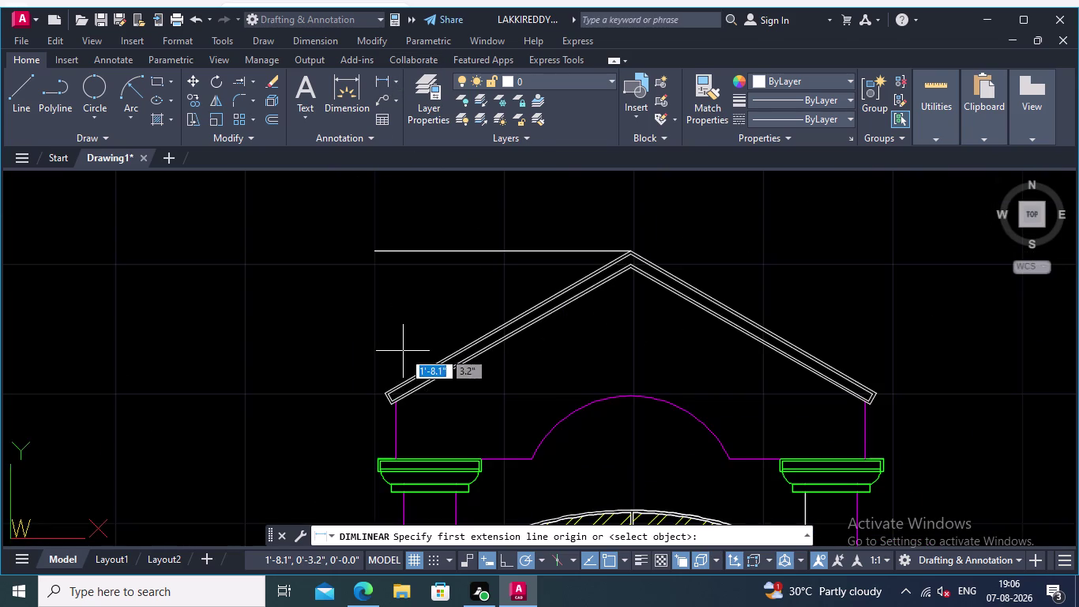
scroll(up, 3)
drag(393, 432, 393, 422)
middle_drag(425, 216, 410, 354)
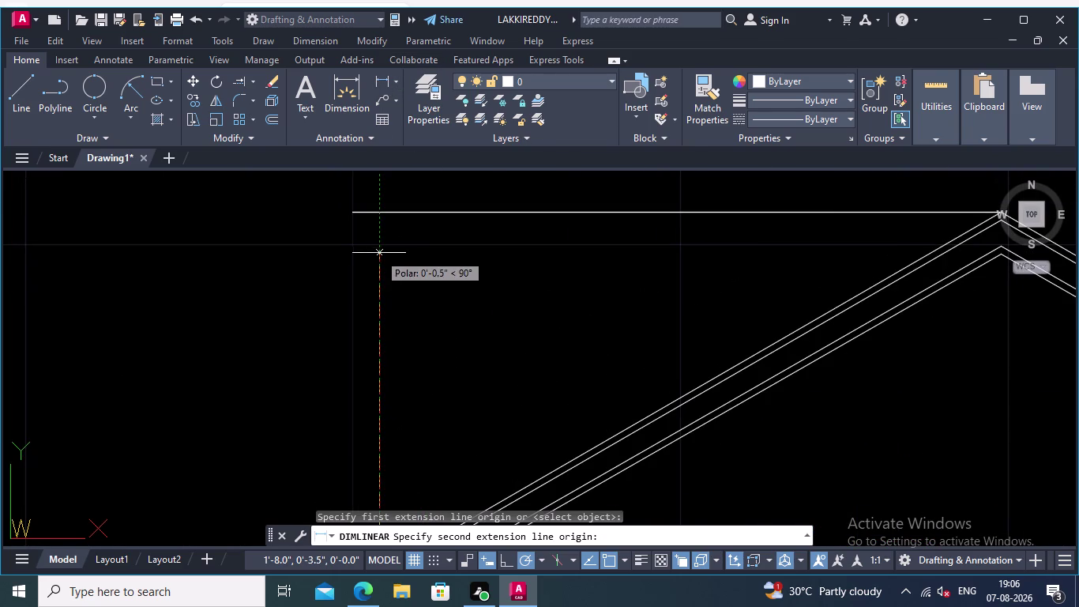
click(380, 211)
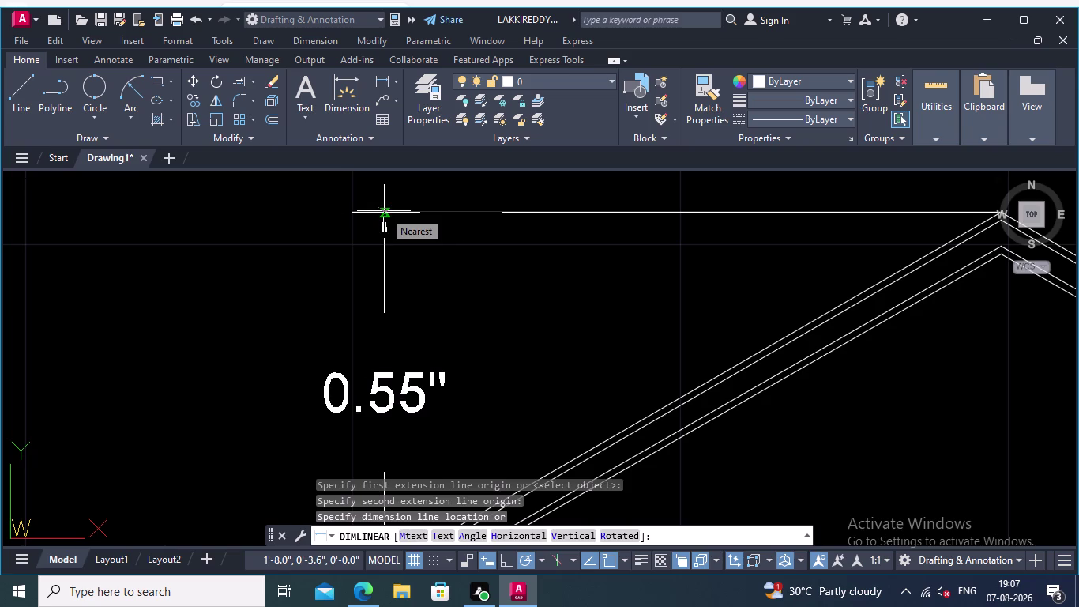
scroll(down, 3)
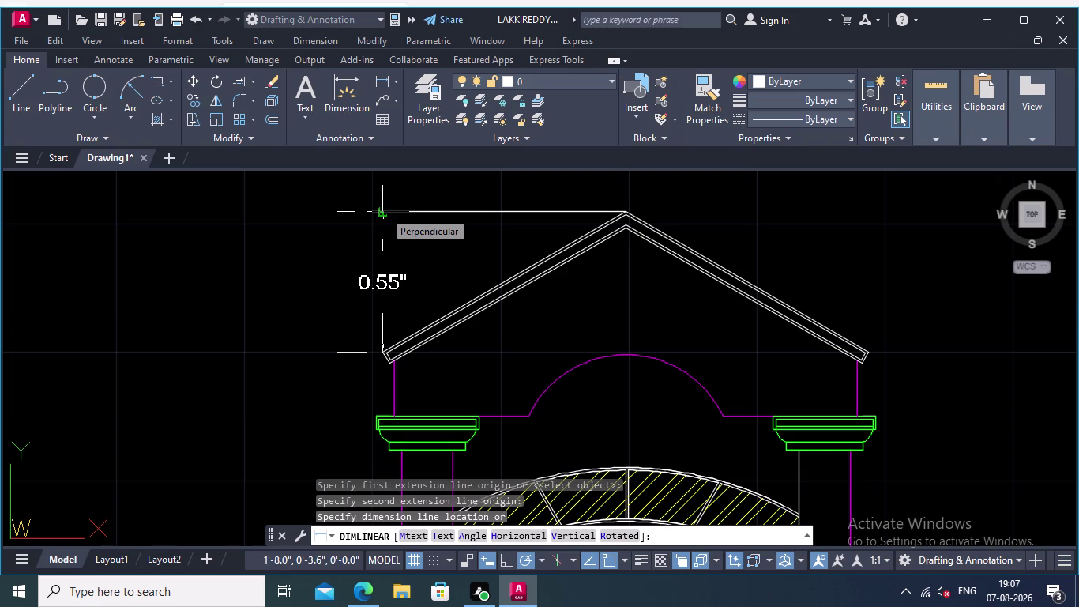
key(Escape)
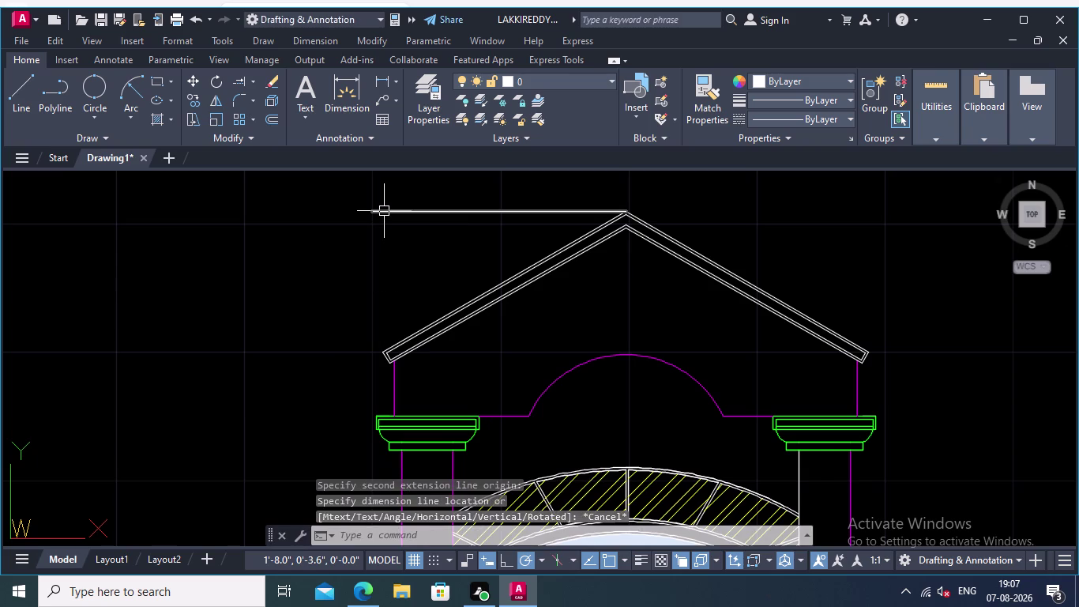
key(Escape)
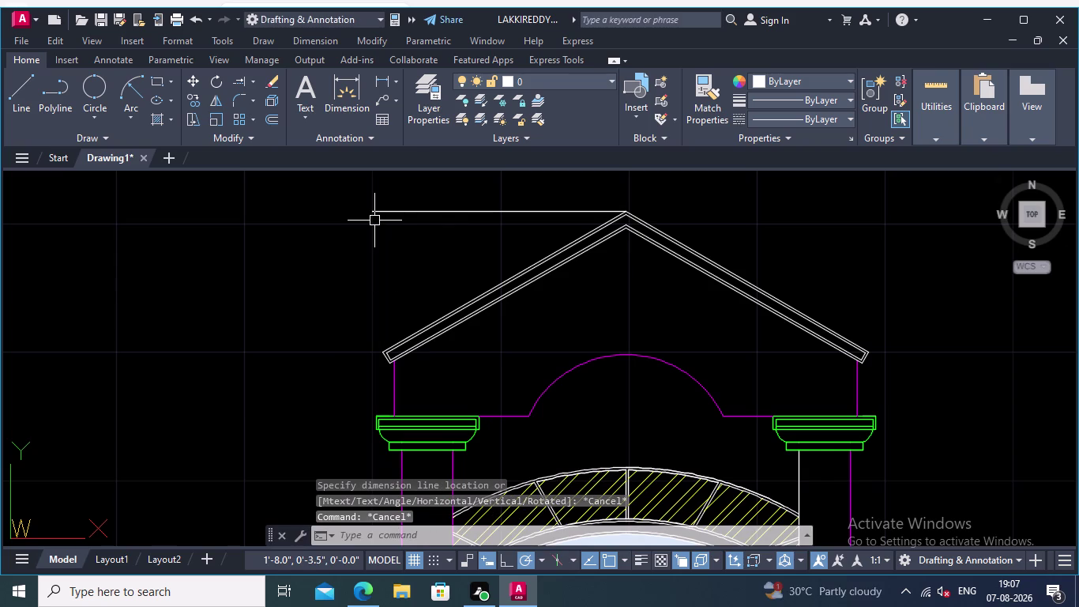
click(456, 211)
right_click(457, 211)
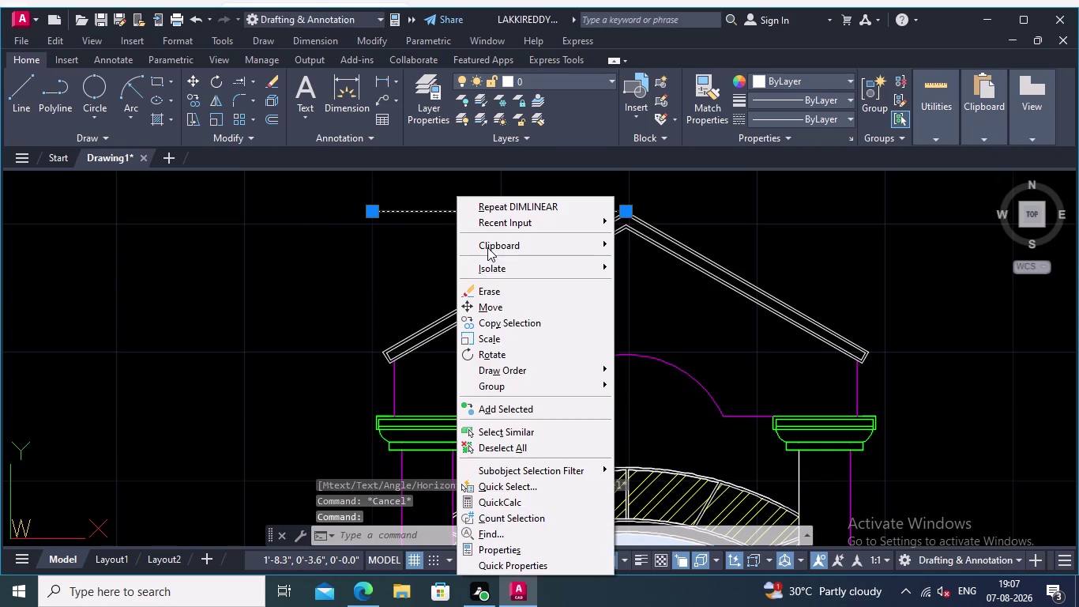
Erase the horizontal helper line running left from the apex.
click(498, 288)
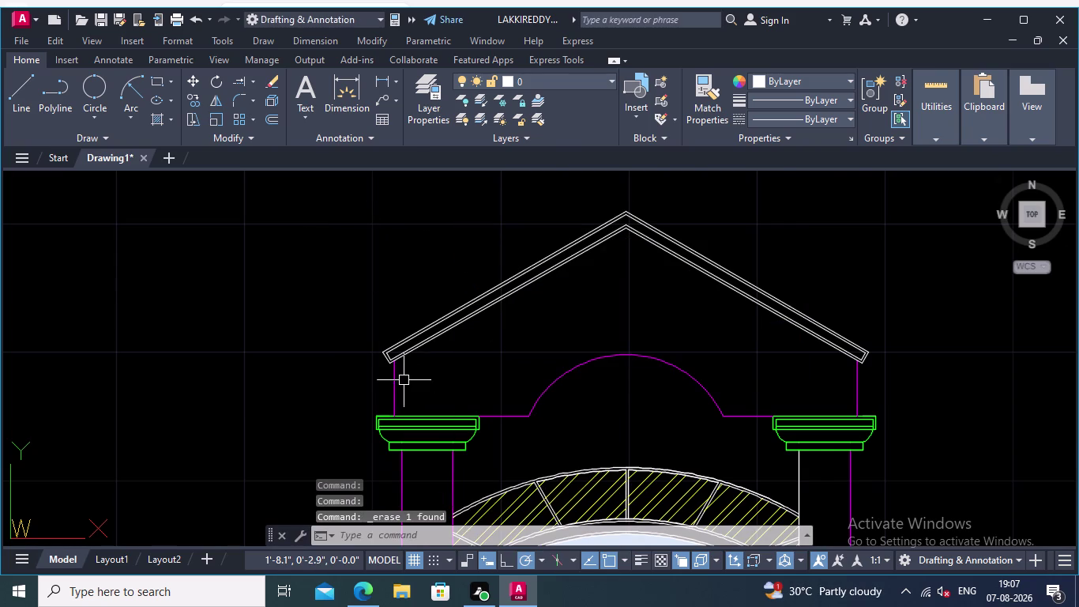
scroll(up, 3)
middle_drag(404, 375, 324, 361)
middle_drag(346, 358, 351, 387)
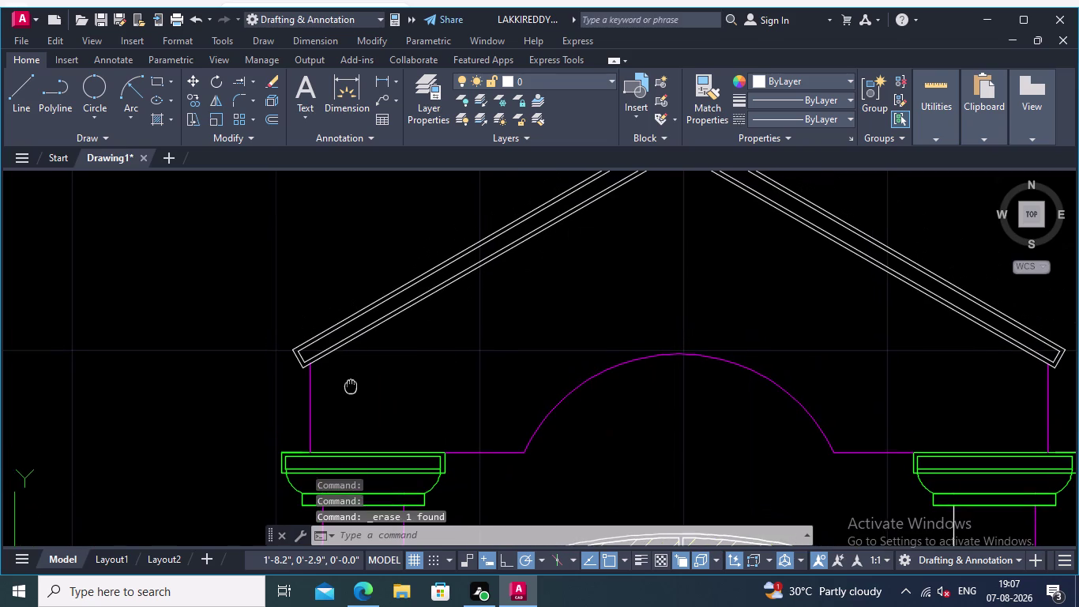
middle_drag(350, 387, 347, 399)
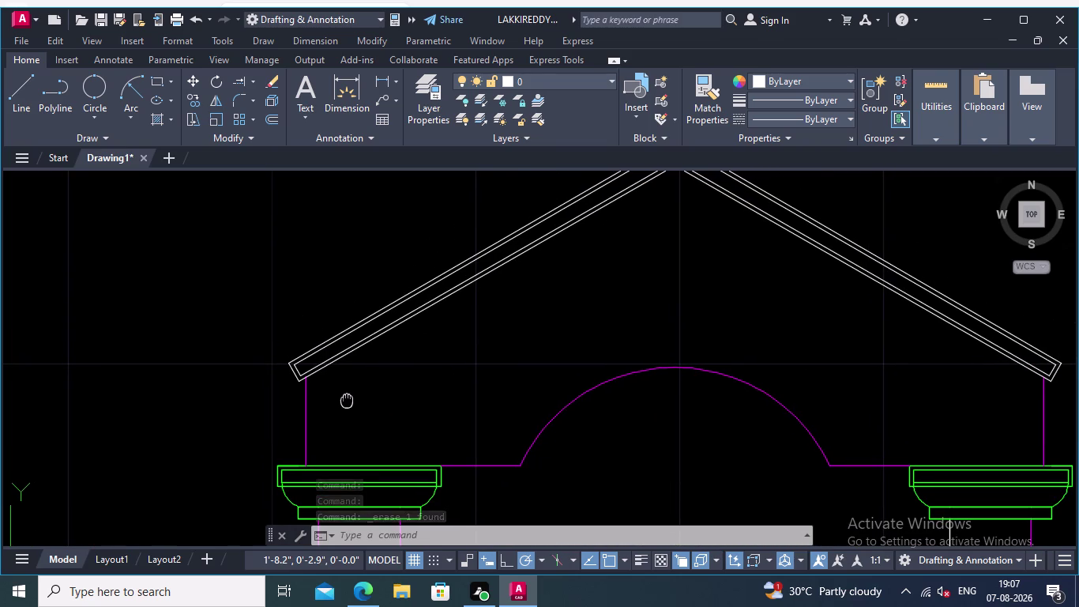
middle_drag(347, 399, 343, 411)
scroll(up, 3)
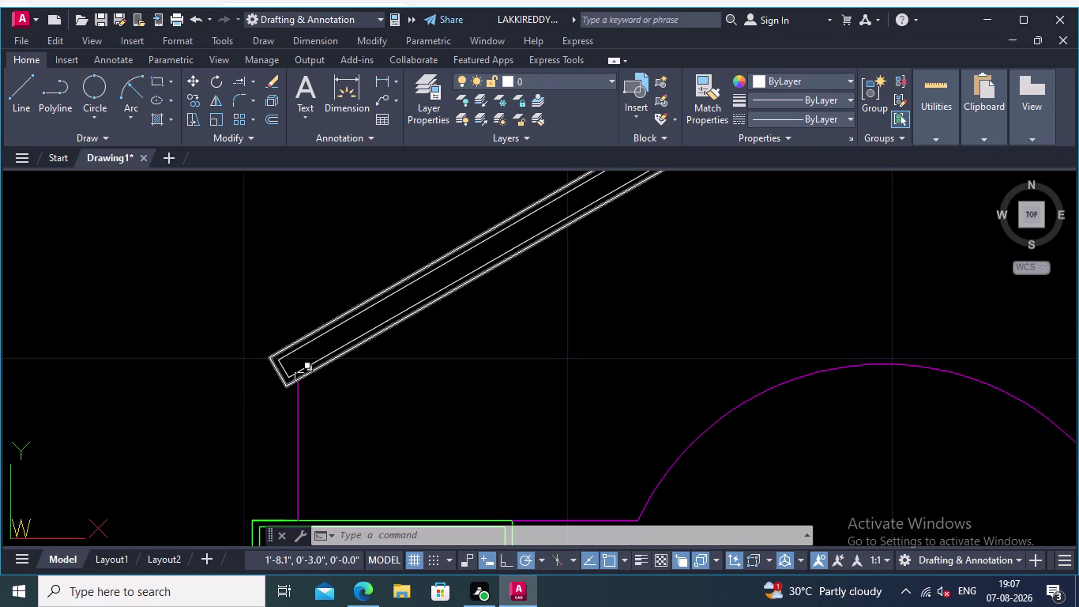
scroll(down, 3)
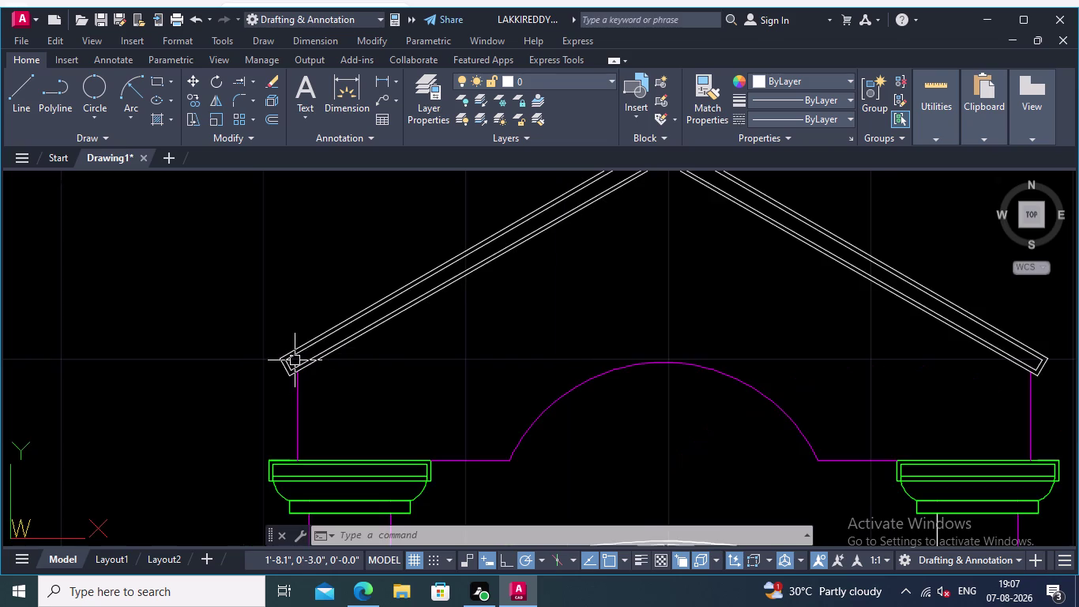
scroll(up, 3)
scroll(up, 3)
Delete the short end piece of the inner offset outline at the left eave.
click(292, 343)
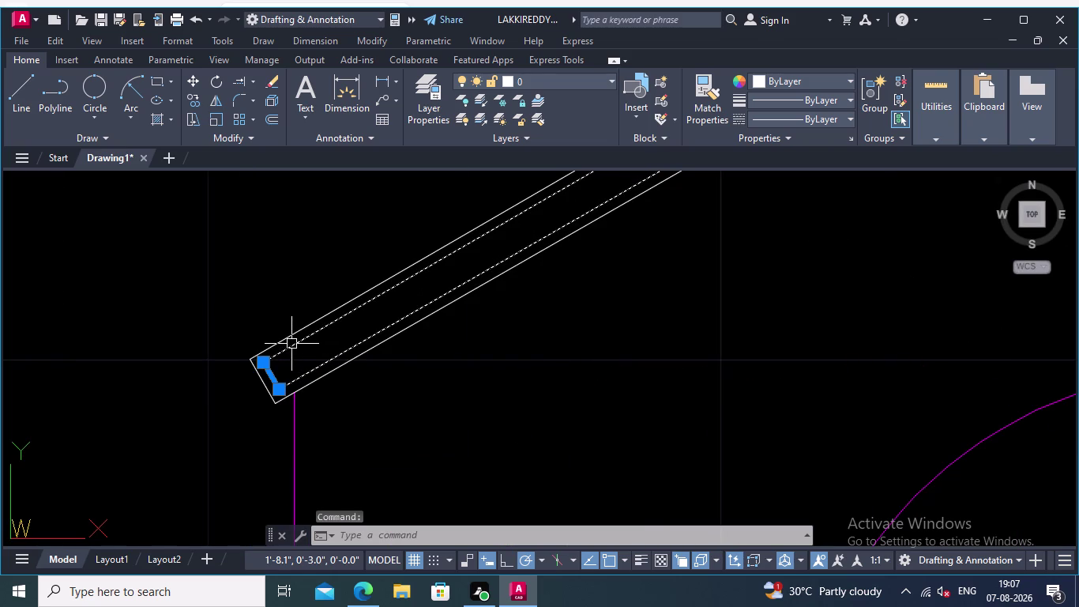
key(Delete)
scroll(down, 3)
scroll(up, 3)
scroll(up, 3)
middle_drag(253, 386, 200, 388)
scroll(up, 3)
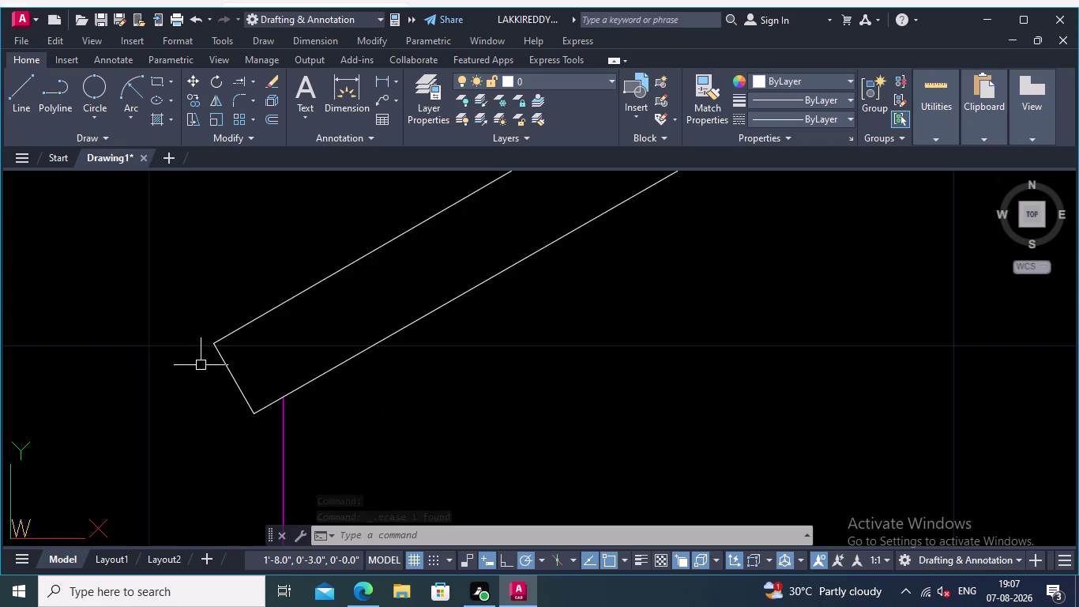
scroll(down, 3)
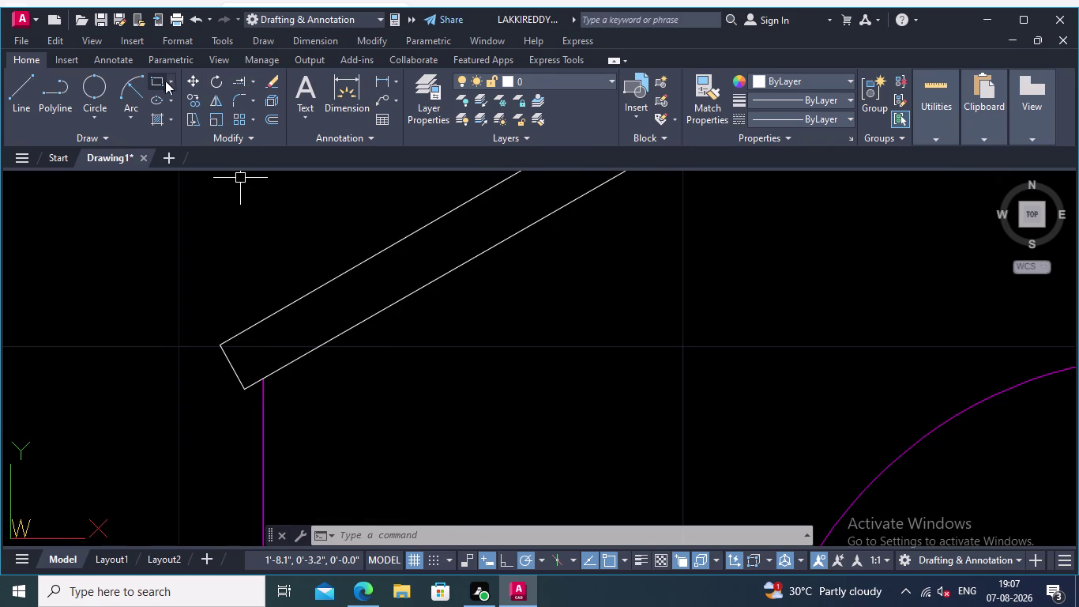
Run TRIM and remove the left eave end cap pieces.
click(255, 75)
click(255, 108)
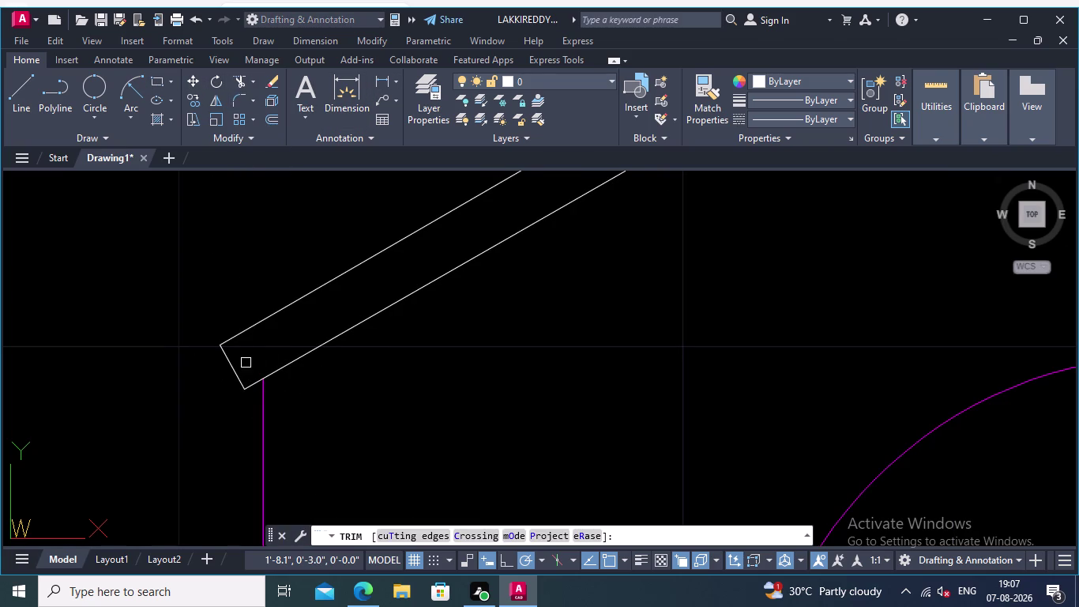
click(246, 362)
click(214, 377)
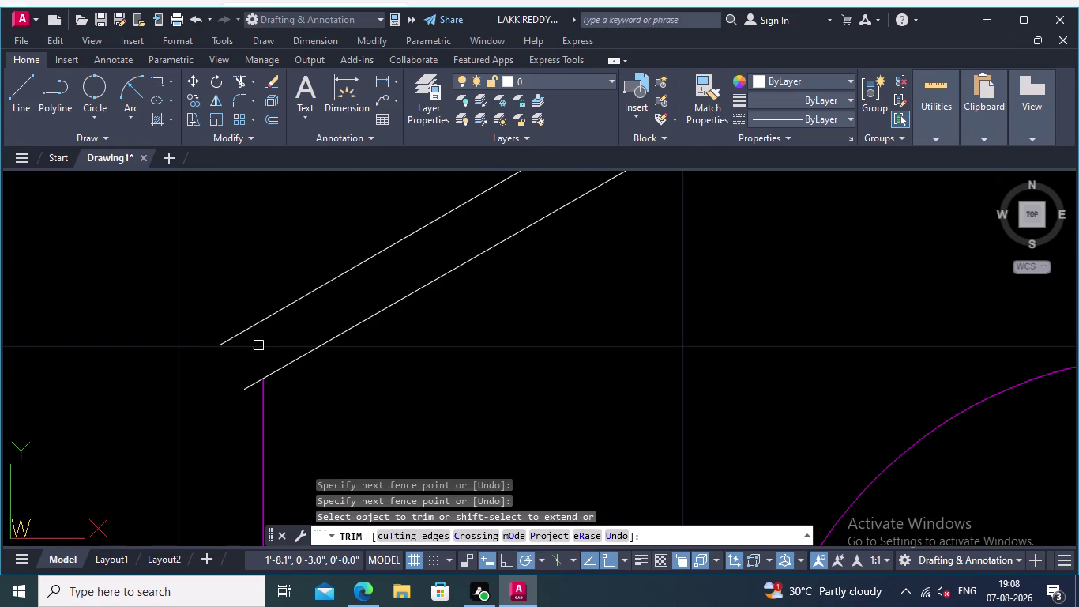
middle_drag(261, 345, 188, 387)
scroll(down, 3)
middle_drag(232, 352, 233, 372)
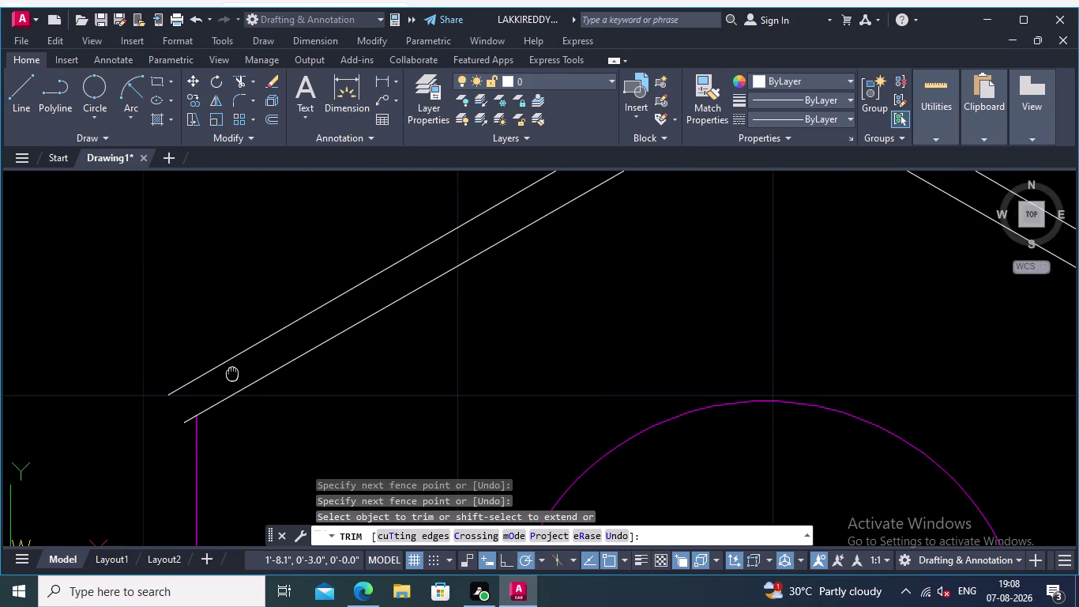
middle_drag(232, 372, 232, 373)
scroll(up, 3)
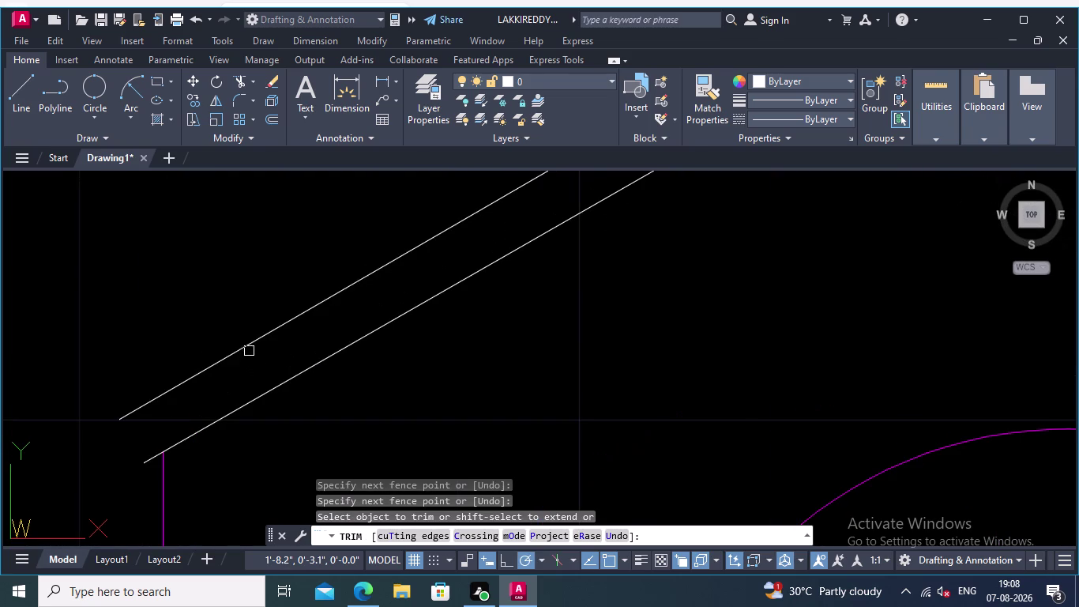
click(247, 344)
scroll(down, 3)
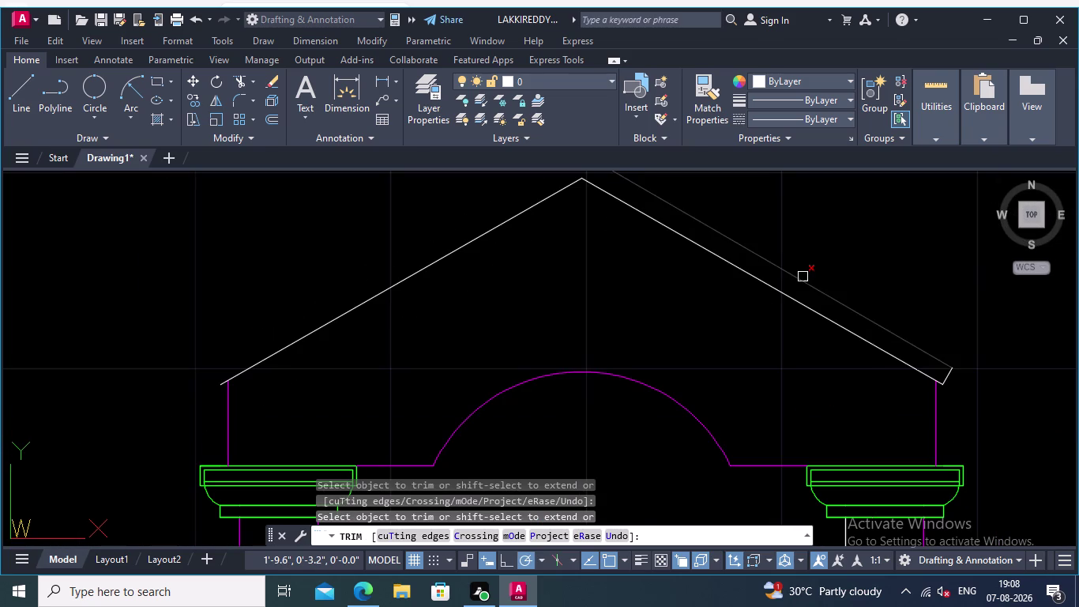
Trim off the outer right slope line and the right eave end piece.
click(813, 277)
click(813, 289)
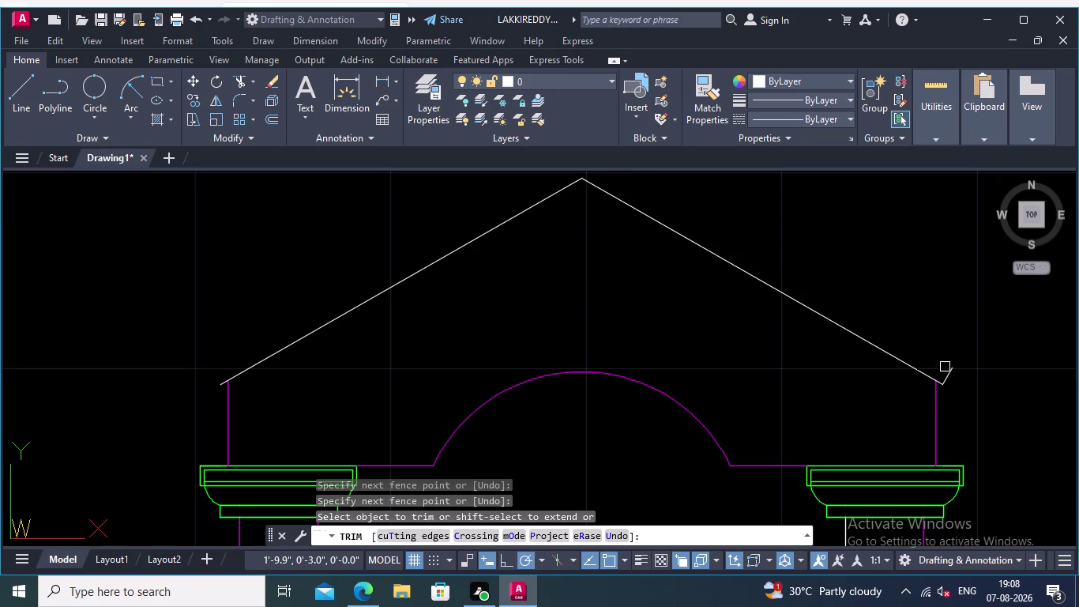
click(945, 371)
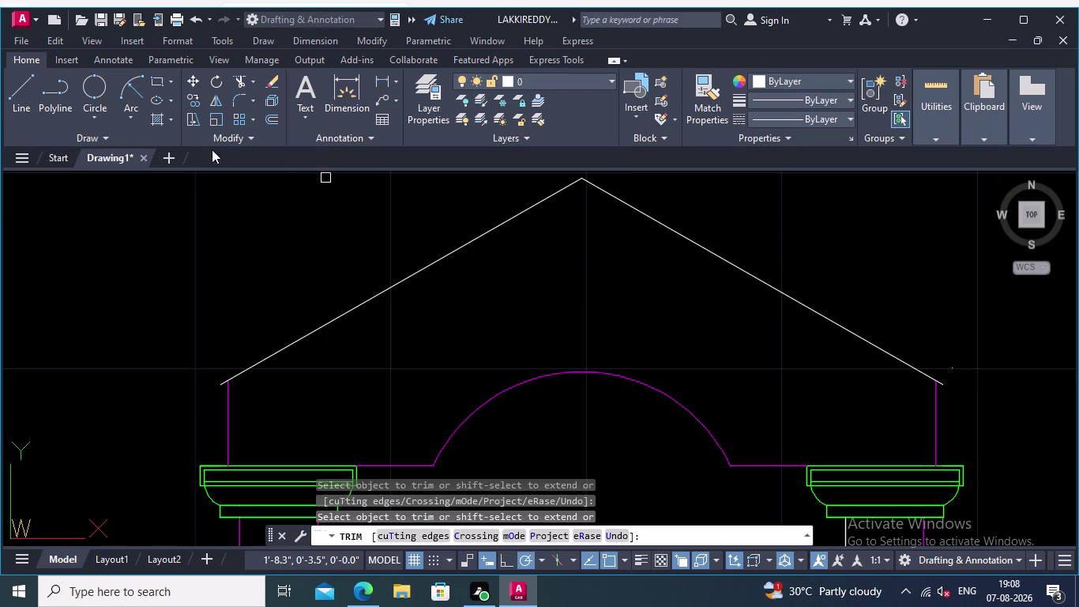
click(18, 83)
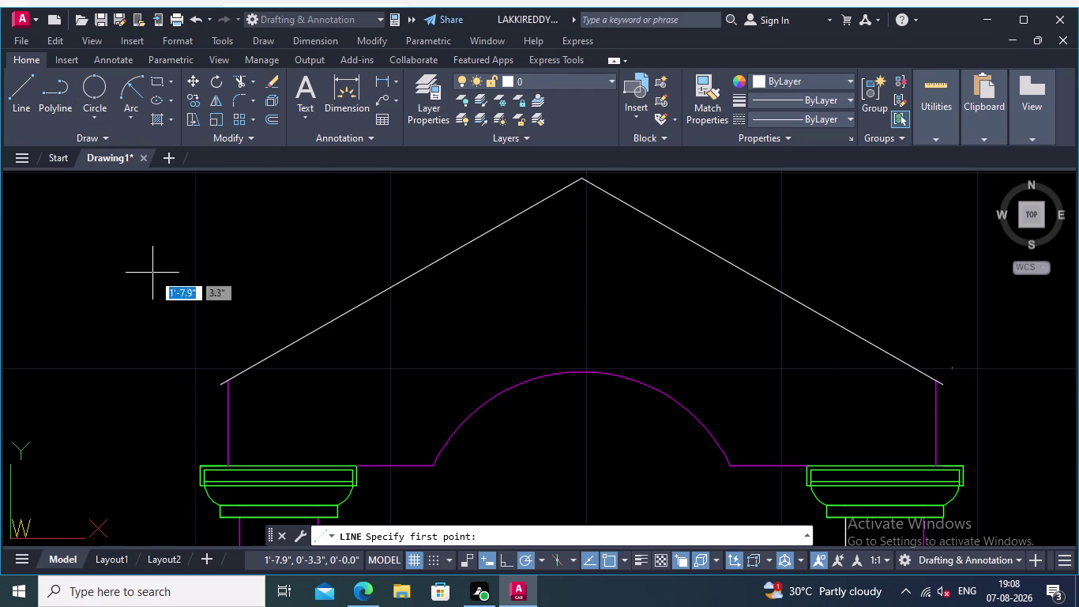
Draw a 0.05-long angled end line from the left end of the pediment roof line.
scroll(up, 3)
click(226, 383)
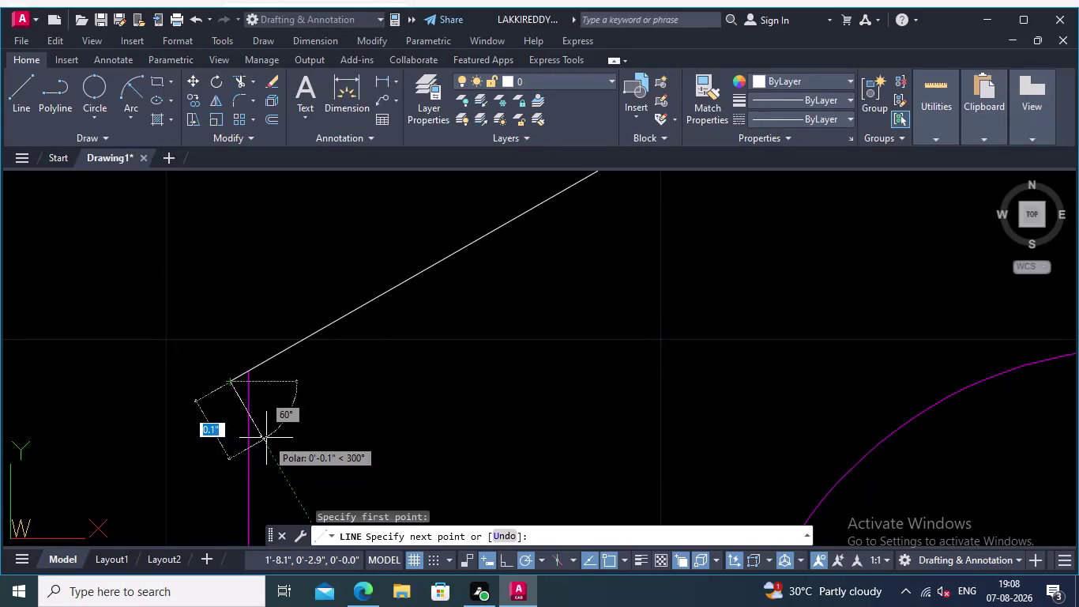
text(0.)
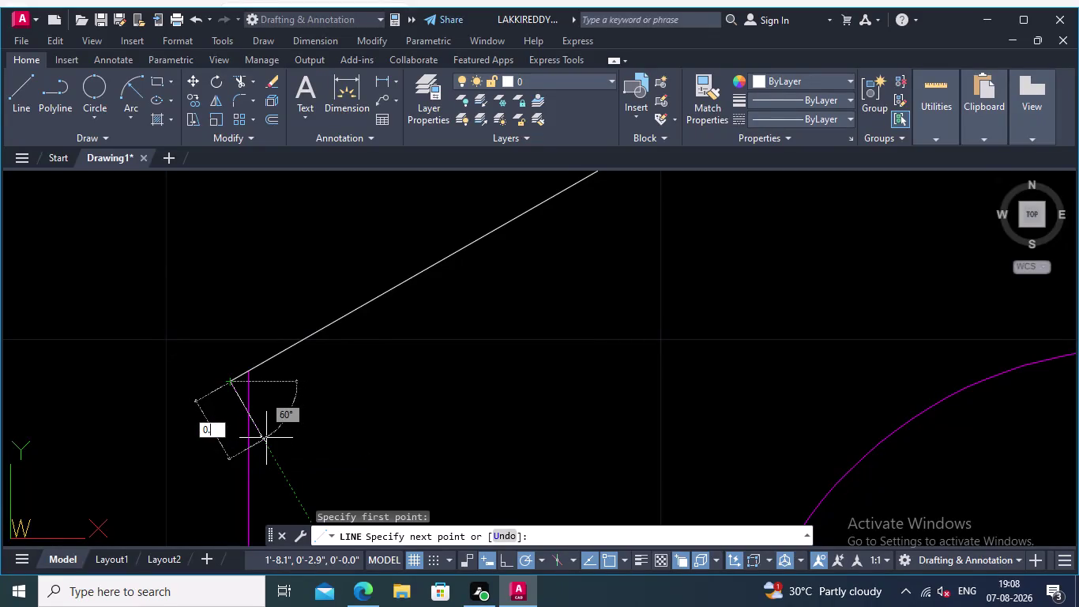
text(05)
key(Return)
key(Return)
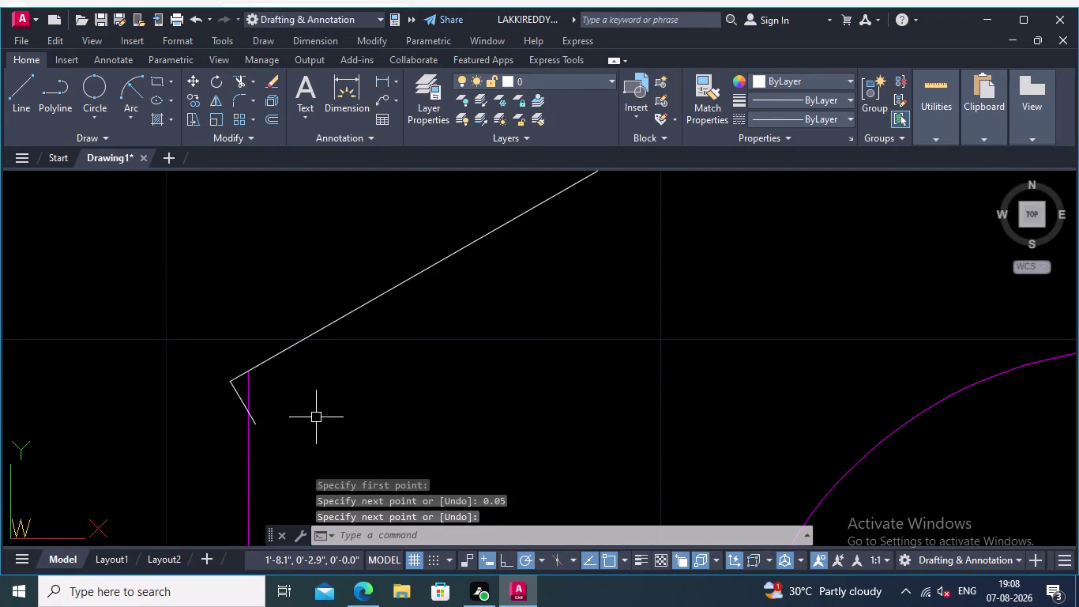
scroll(down, 3)
middle_drag(336, 407, 254, 471)
middle_drag(340, 420, 301, 384)
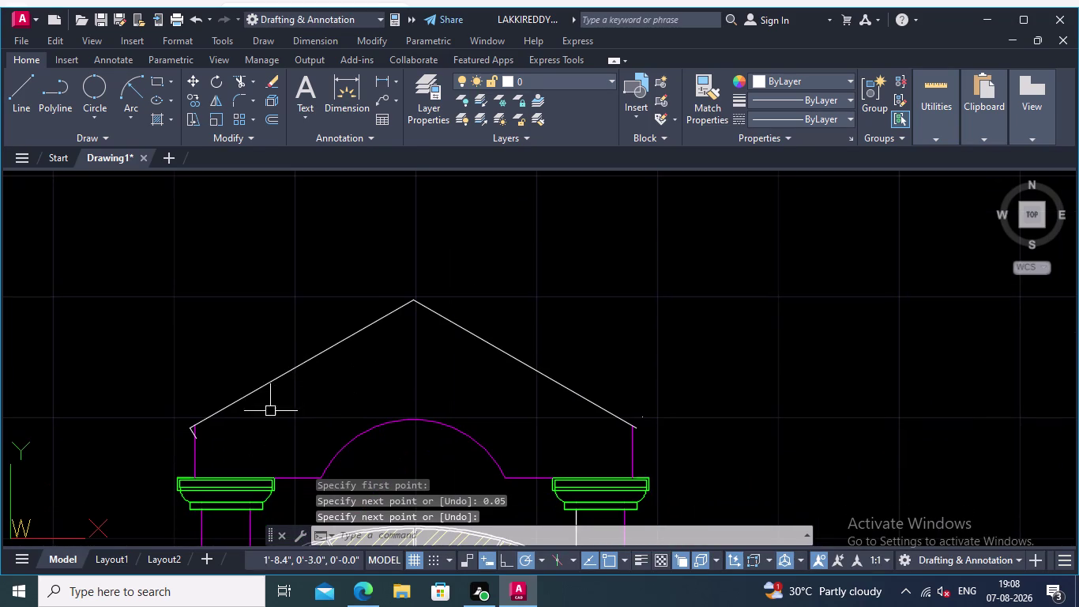
scroll(up, 3)
scroll(up, 3)
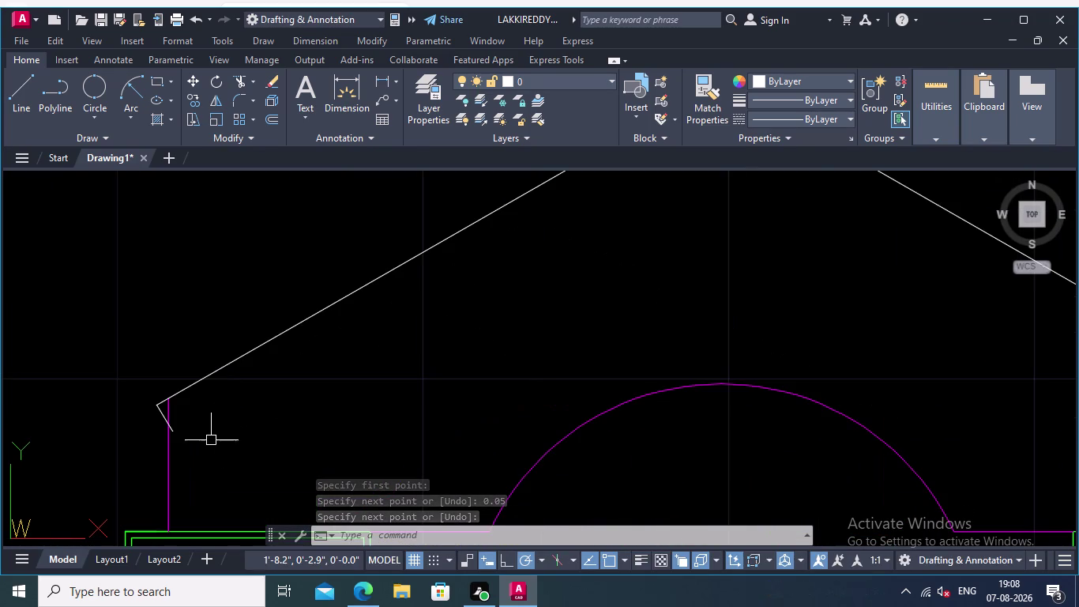
middle_drag(262, 412, 203, 422)
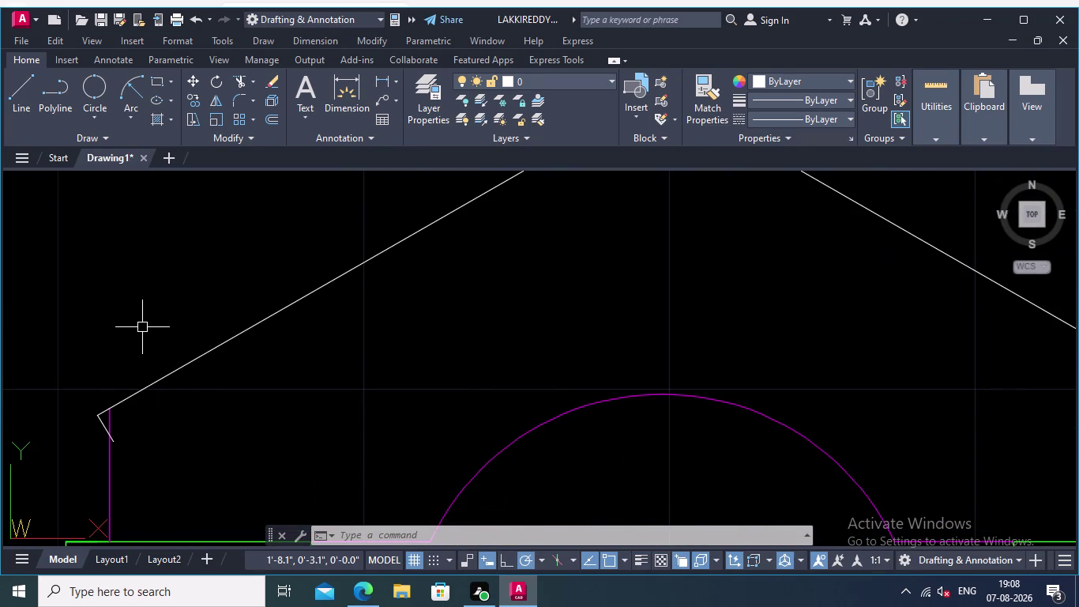
click(269, 116)
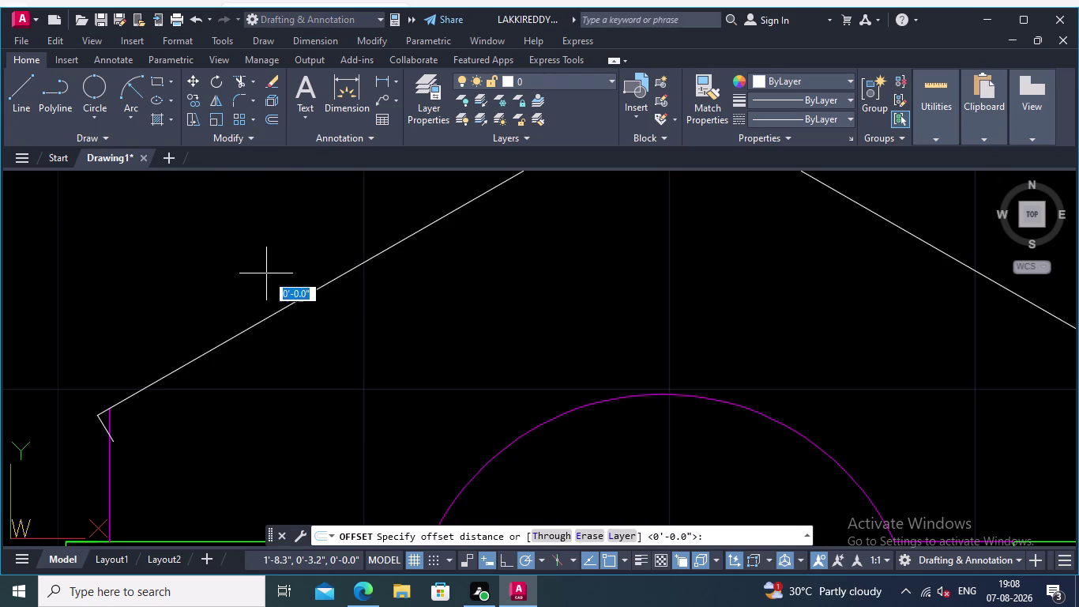
Offset the gable roof line 0.05 to the outer side, doubling the band.
click(276, 308)
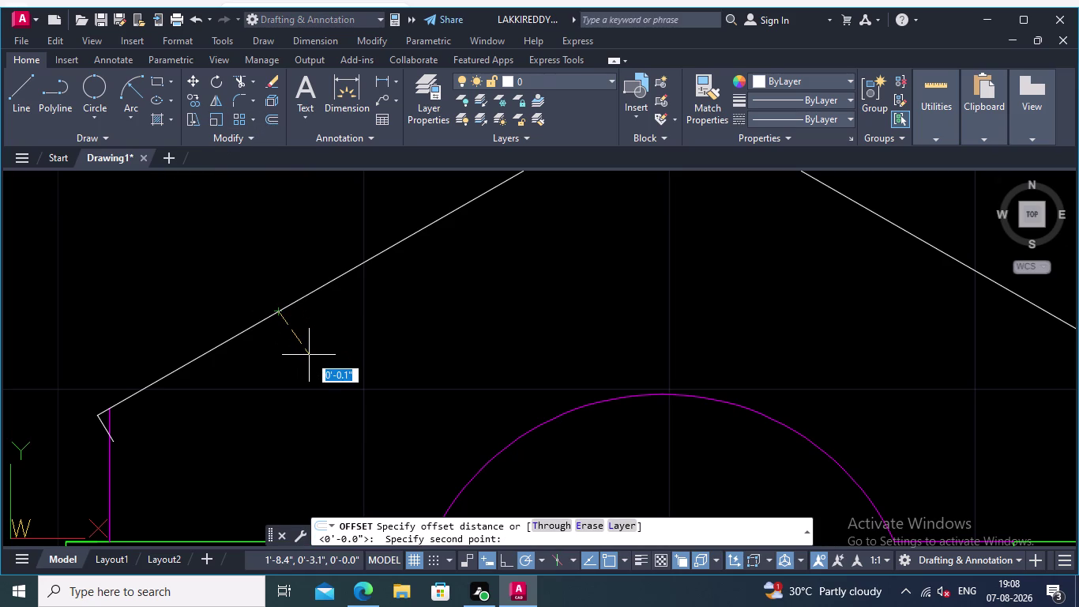
text(0.)
text(05)
key(Return)
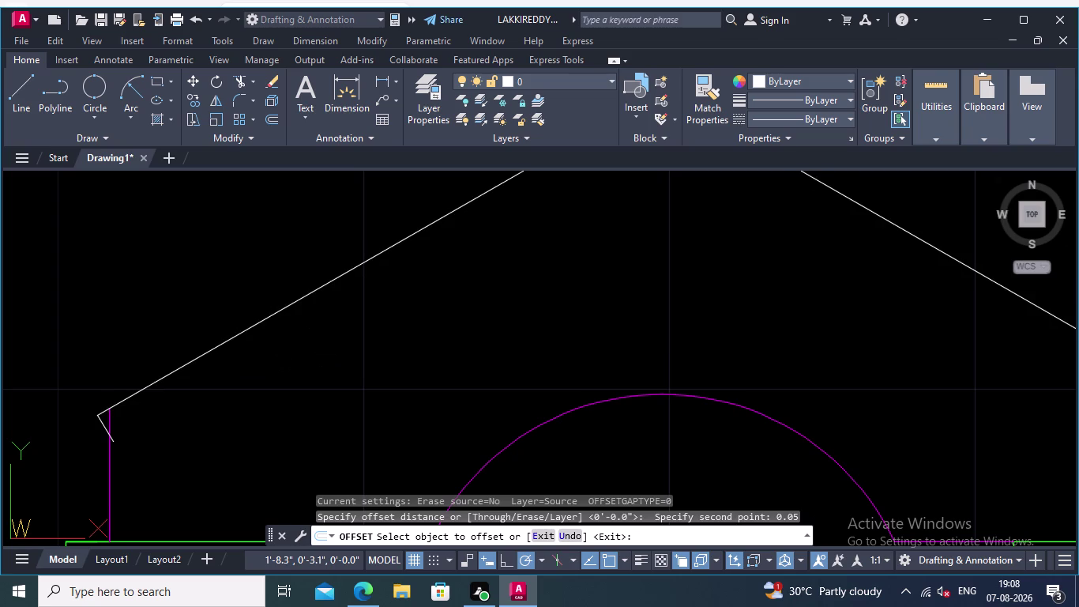
click(269, 318)
click(287, 358)
scroll(down, 3)
middle_drag(375, 389, 374, 392)
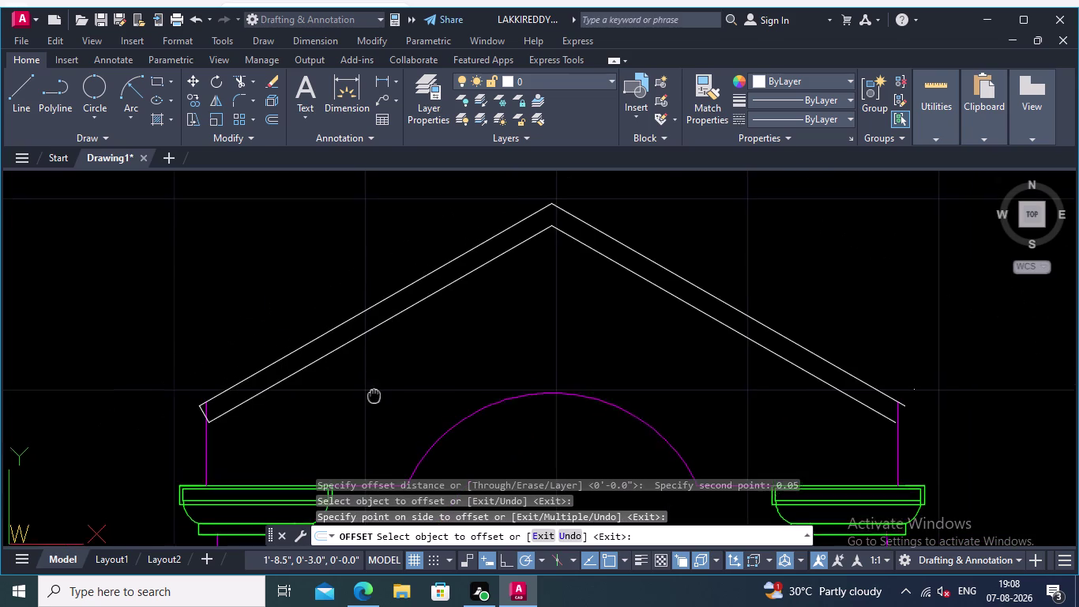
middle_drag(373, 392, 359, 416)
middle_drag(385, 412, 308, 387)
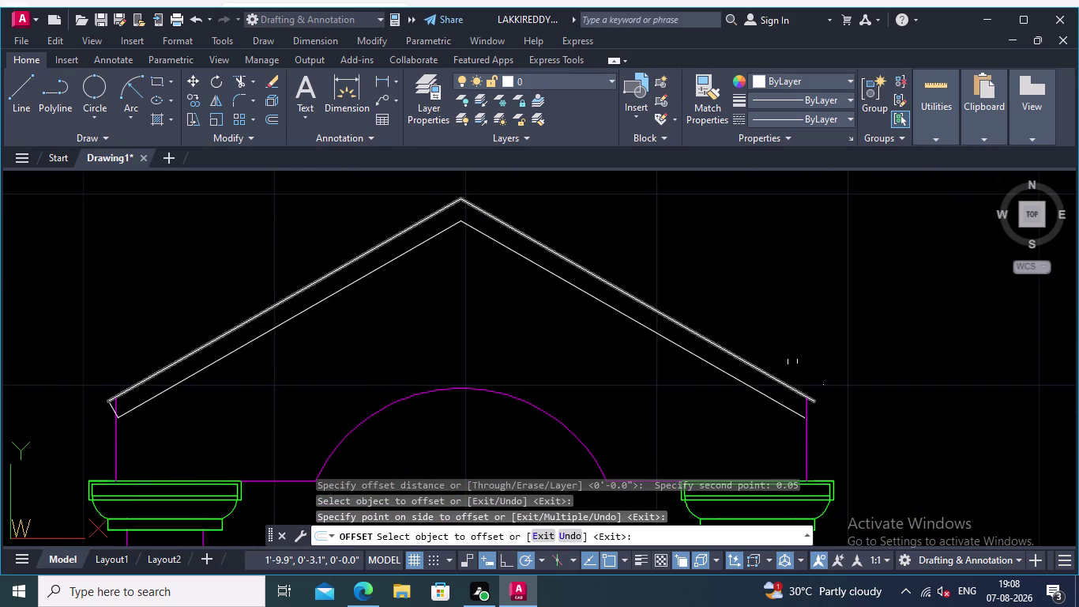
click(17, 85)
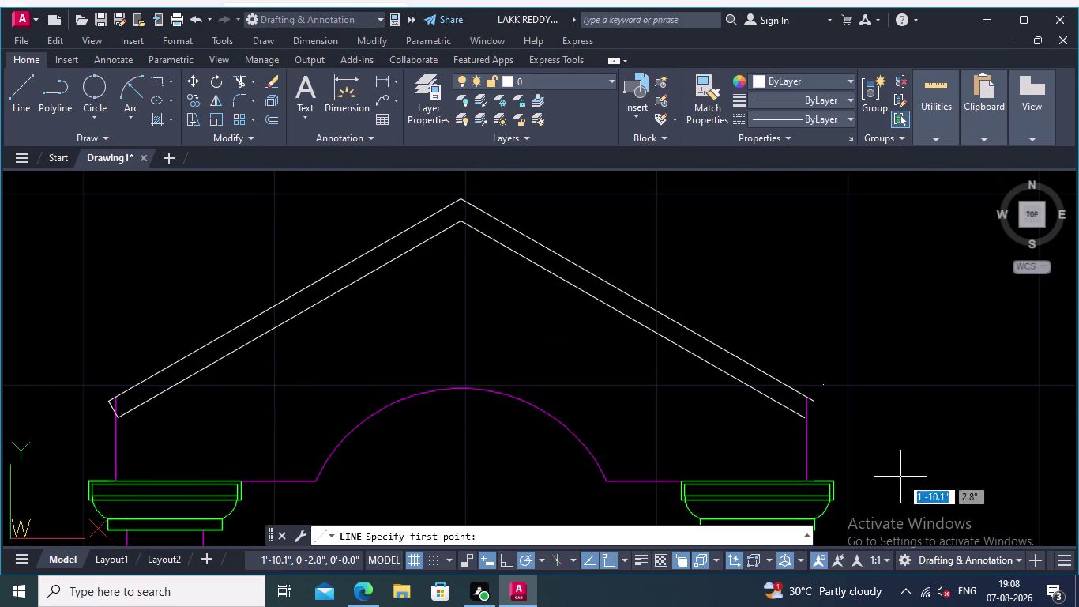
Draw a short end line joining the right ends of the roof line and its offset.
scroll(up, 3)
click(794, 388)
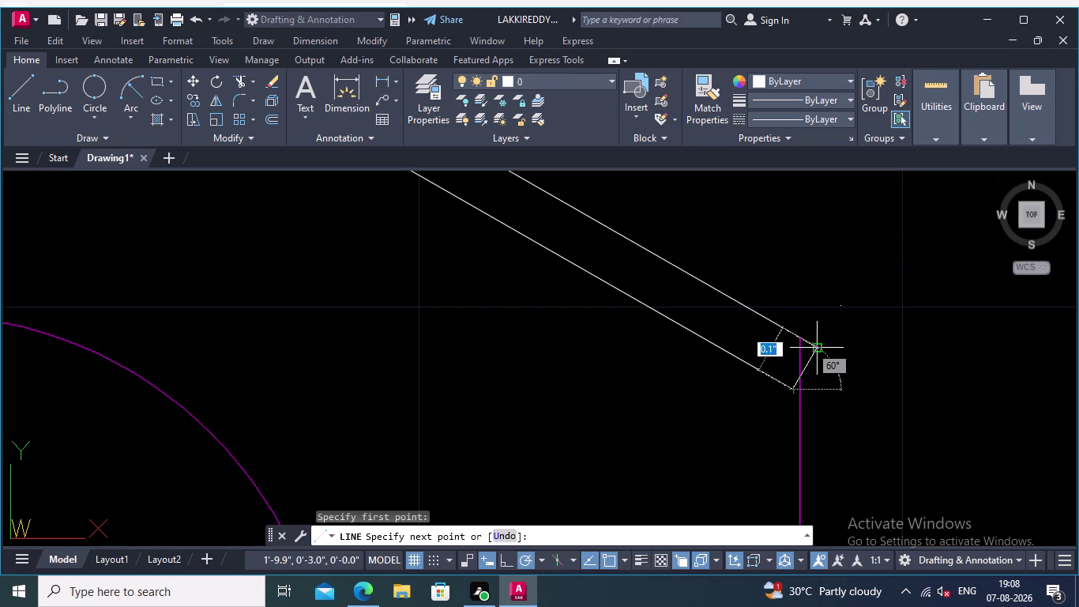
click(814, 351)
key(Return)
scroll(down, 3)
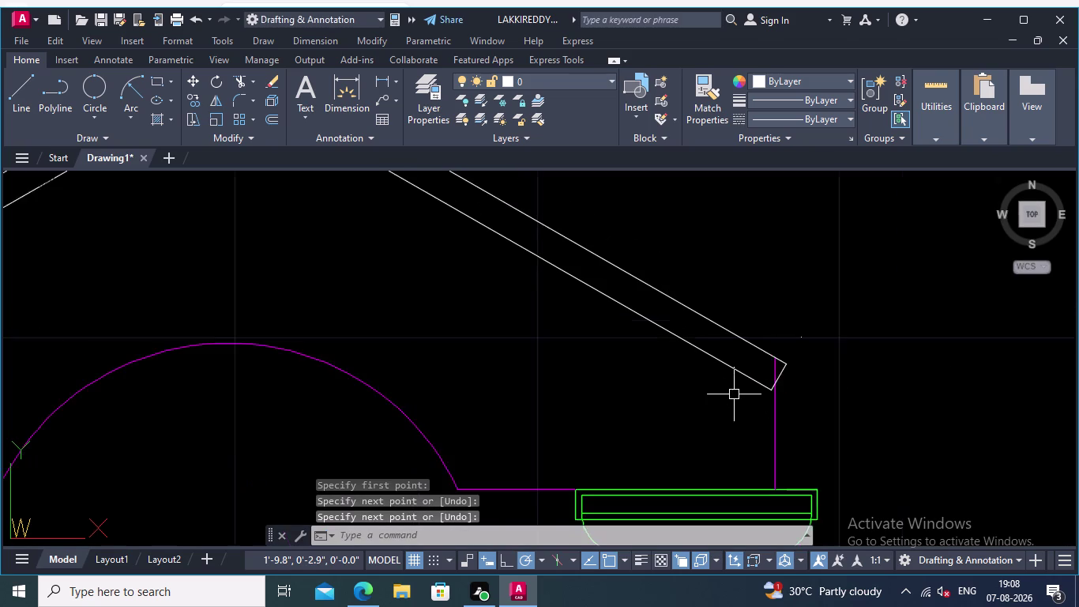
scroll(down, 3)
middle_drag(706, 407, 749, 399)
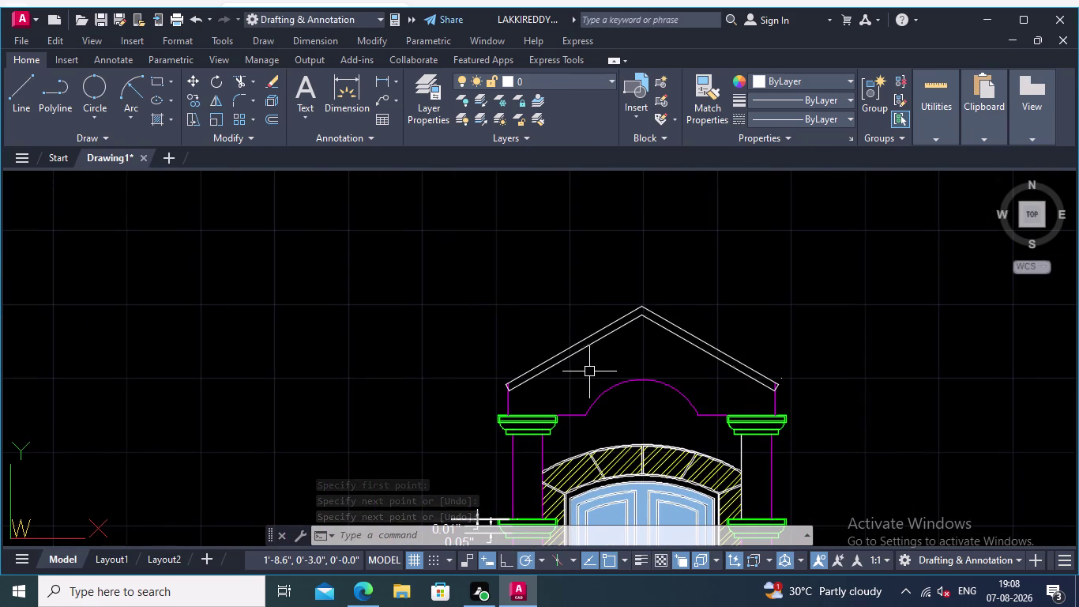
scroll(up, 3)
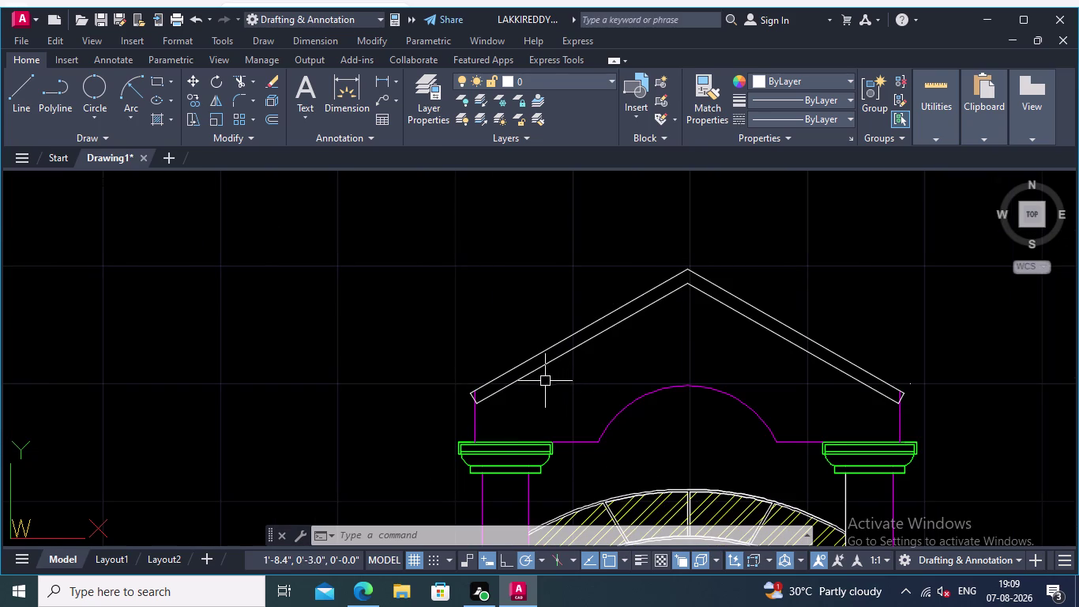
click(657, 351)
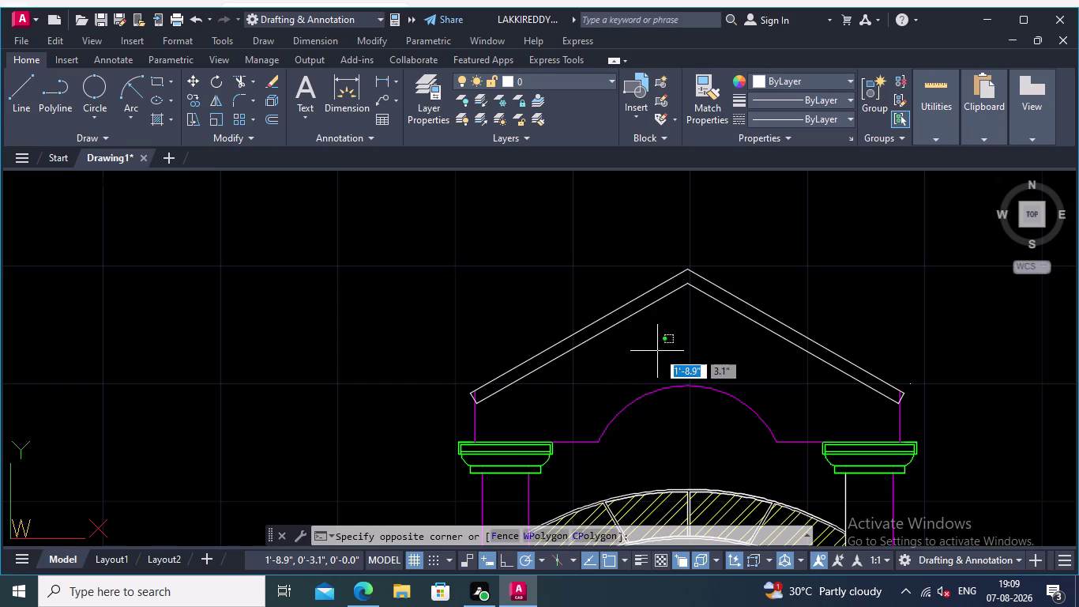
Select the pediment lines and begin a move from the left eave, then cancel it.
click(586, 282)
right_drag(561, 260, 561, 251)
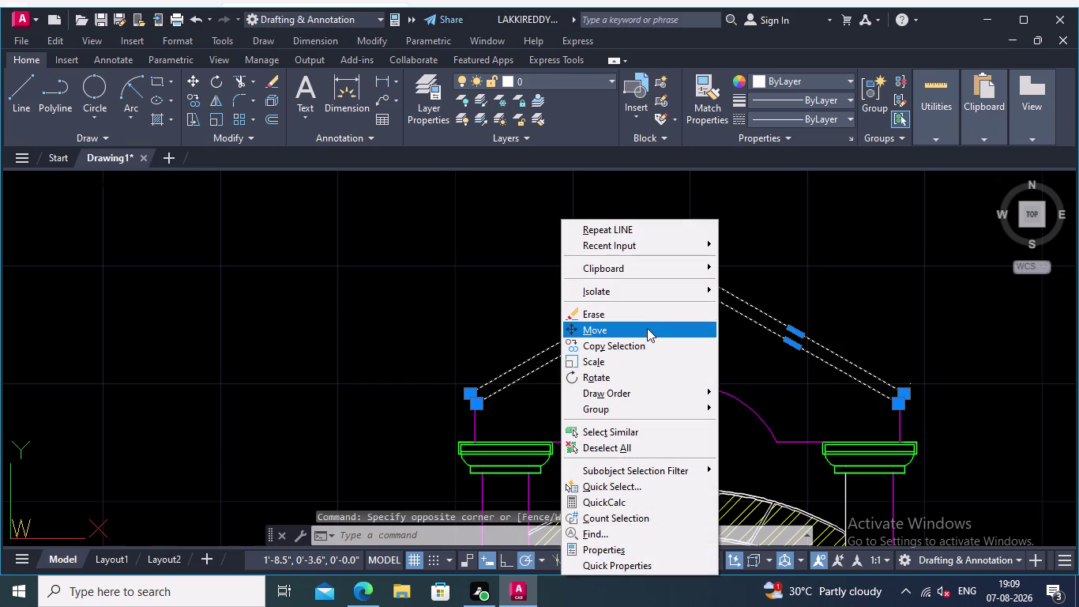
click(648, 328)
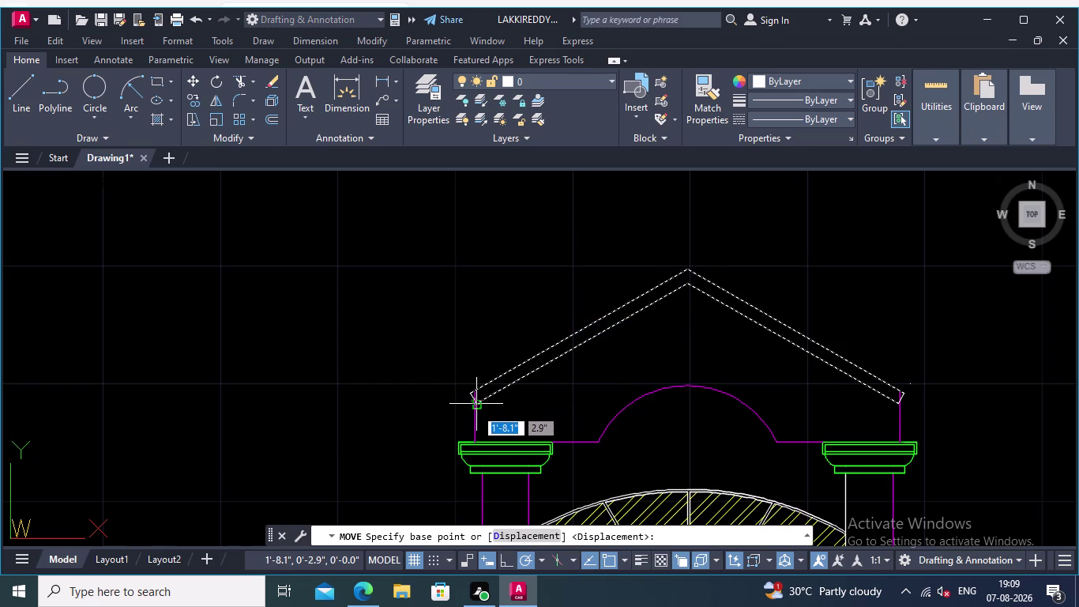
click(475, 408)
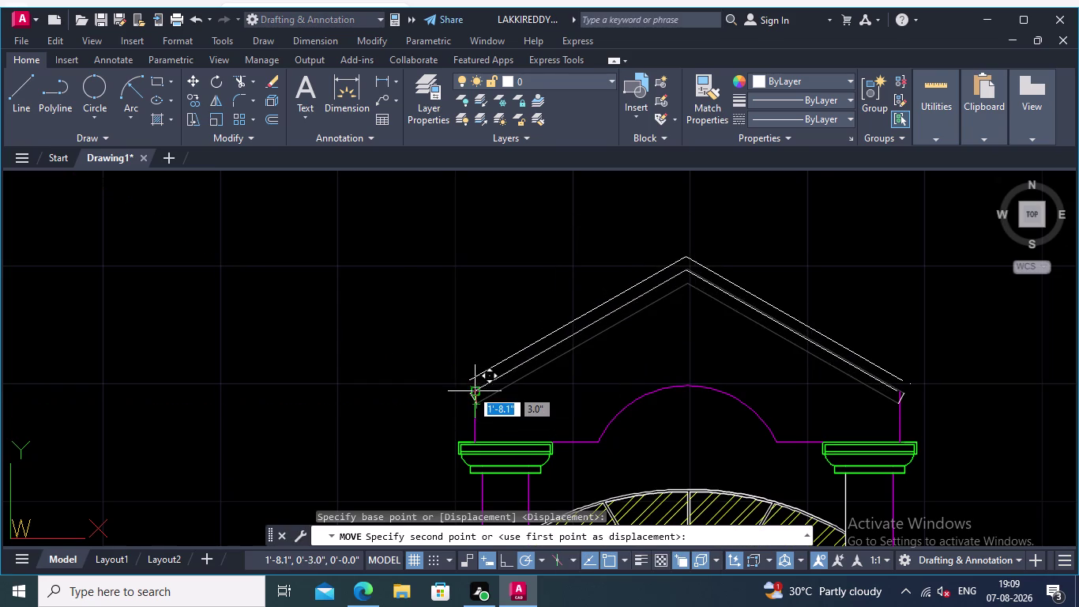
key(Escape)
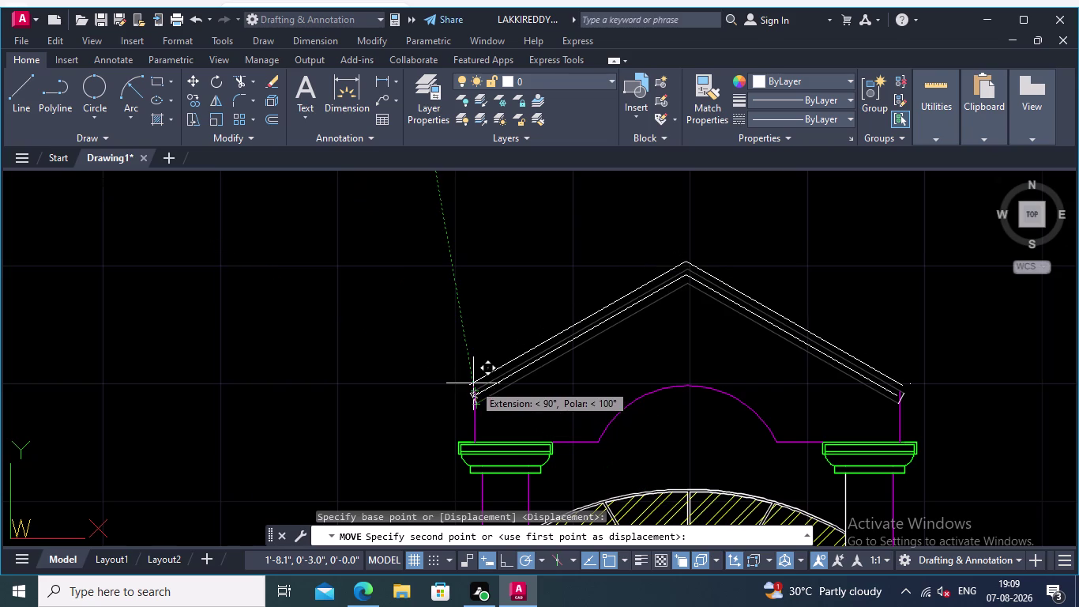
Select the pediment outline lines along with their end lines.
scroll(up, 3)
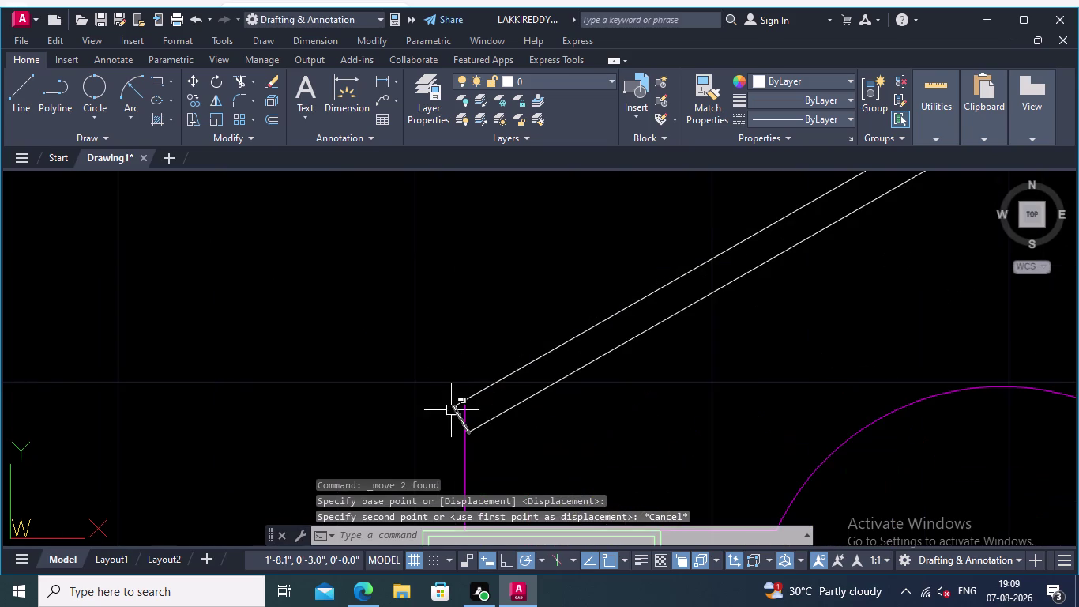
scroll(up, 3)
click(455, 420)
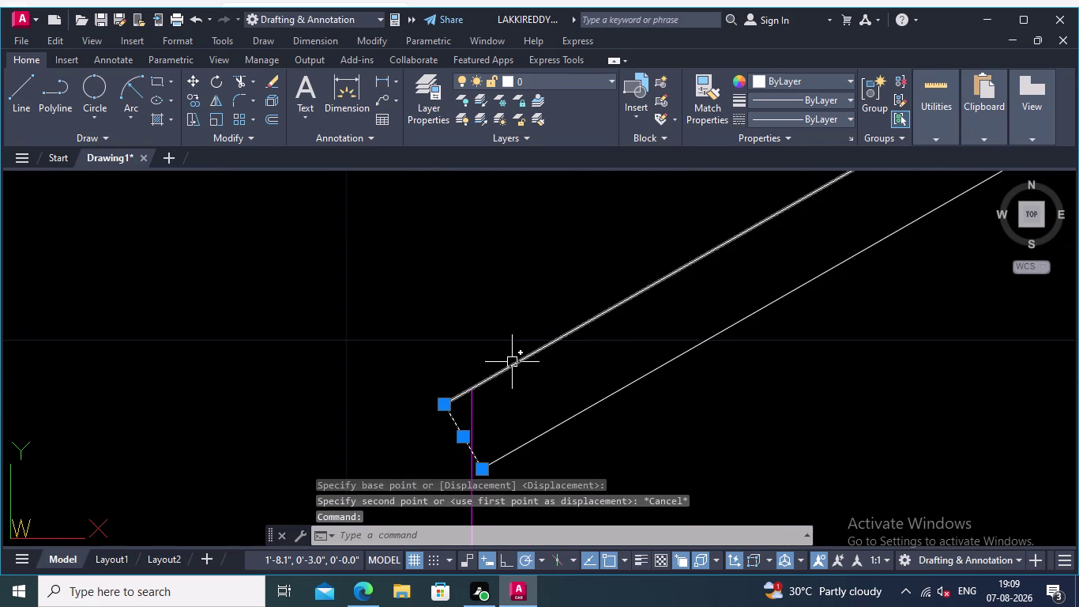
click(512, 362)
click(591, 410)
scroll(down, 3)
middle_drag(677, 405, 599, 410)
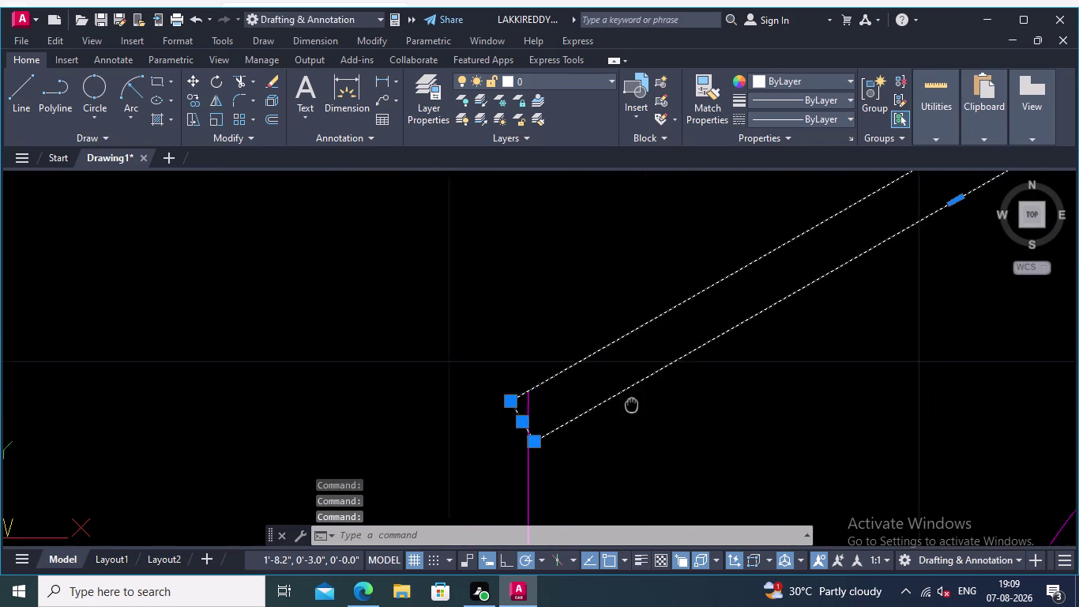
middle_drag(598, 410, 348, 427)
scroll(down, 3)
middle_drag(612, 382, 351, 428)
scroll(up, 3)
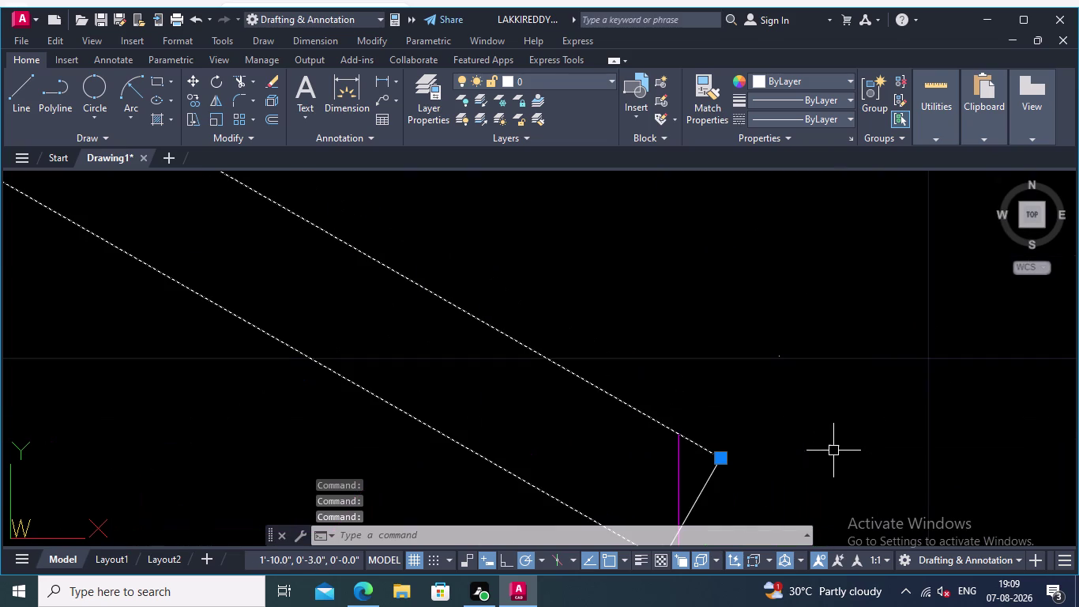
click(701, 491)
Move the pediment from its apex up to the raised position above the door.
right_click(725, 377)
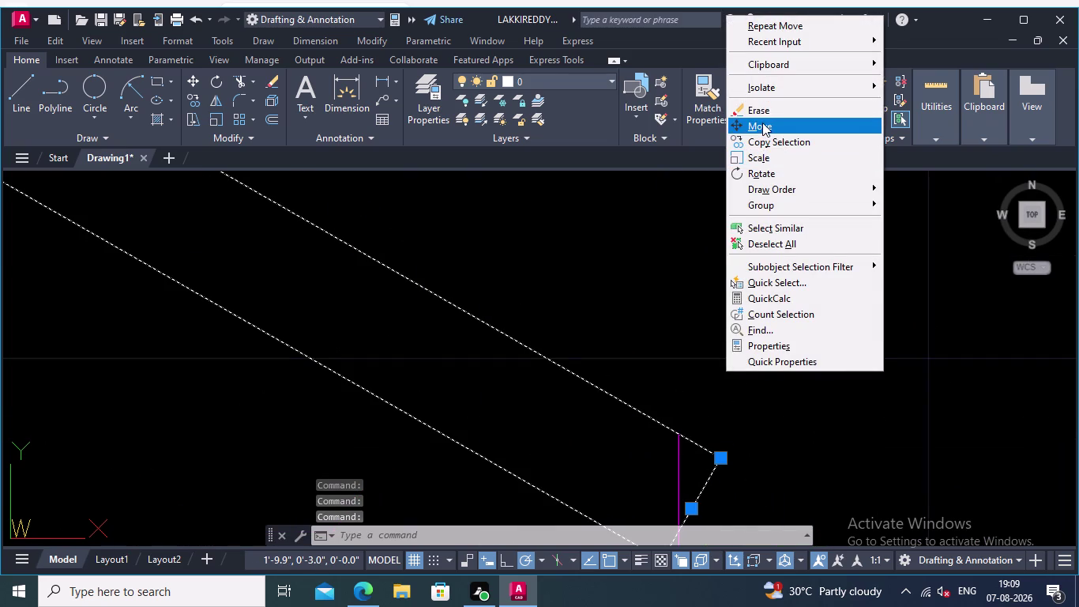
click(763, 123)
middle_drag(657, 306, 759, 313)
scroll(down, 3)
scroll(down, 3)
middle_drag(394, 414, 412, 414)
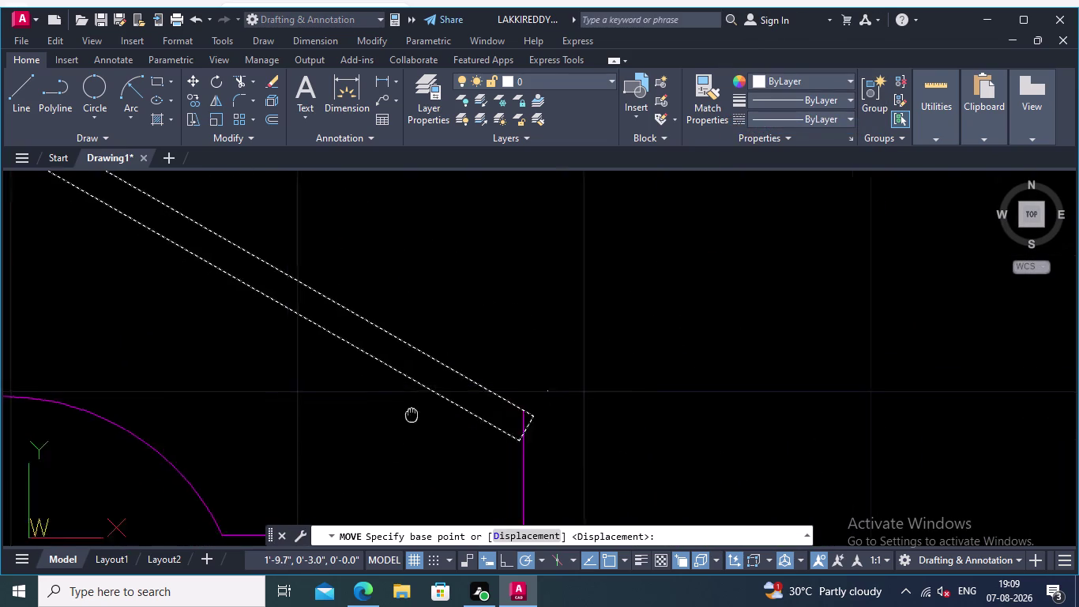
middle_drag(411, 414, 753, 418)
scroll(down, 3)
middle_drag(553, 373, 647, 484)
scroll(up, 3)
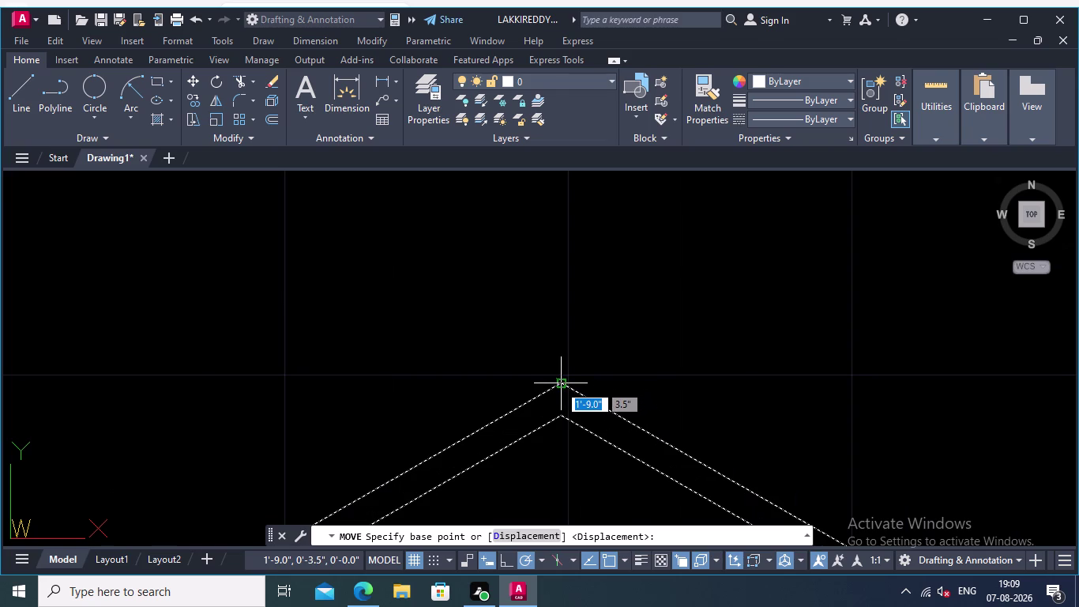
click(559, 384)
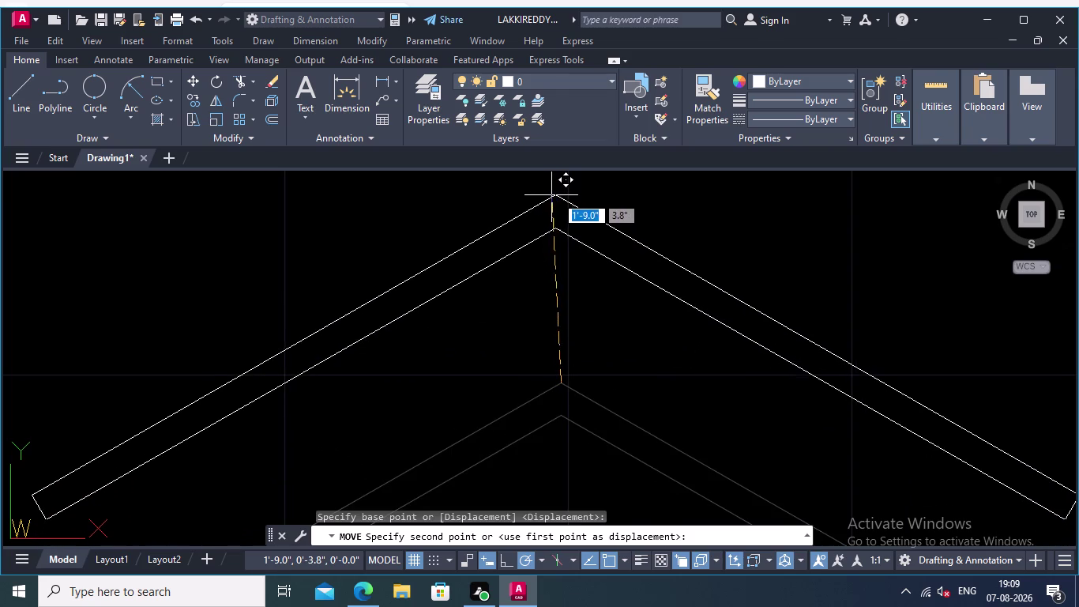
click(561, 196)
Window-select the leftover pediment copy on the right and delete it.
scroll(down, 3)
middle_drag(552, 380, 570, 341)
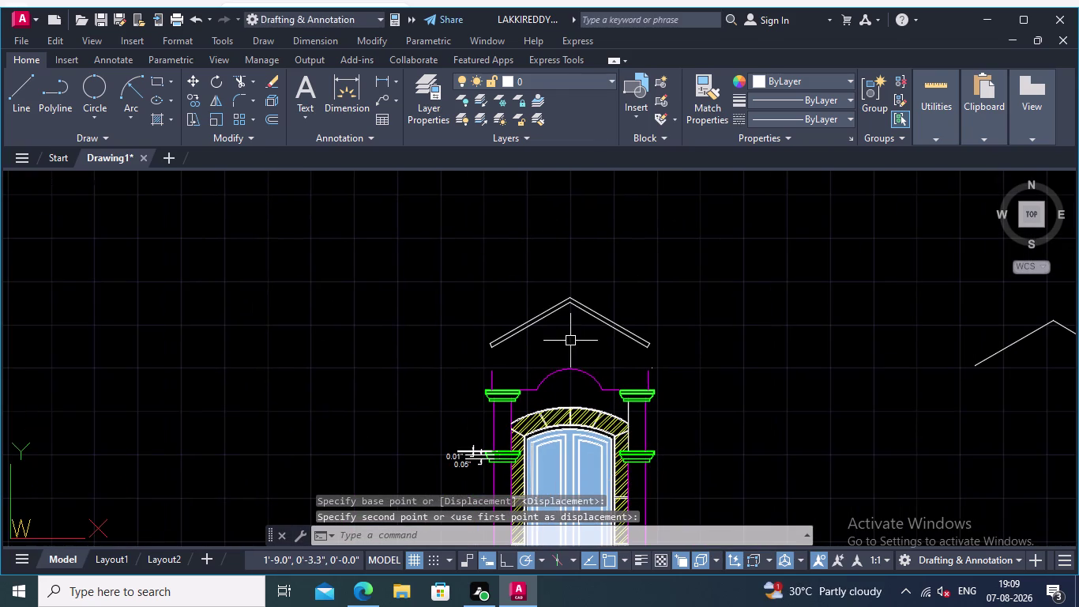
middle_drag(722, 364, 538, 365)
click(951, 412)
click(780, 301)
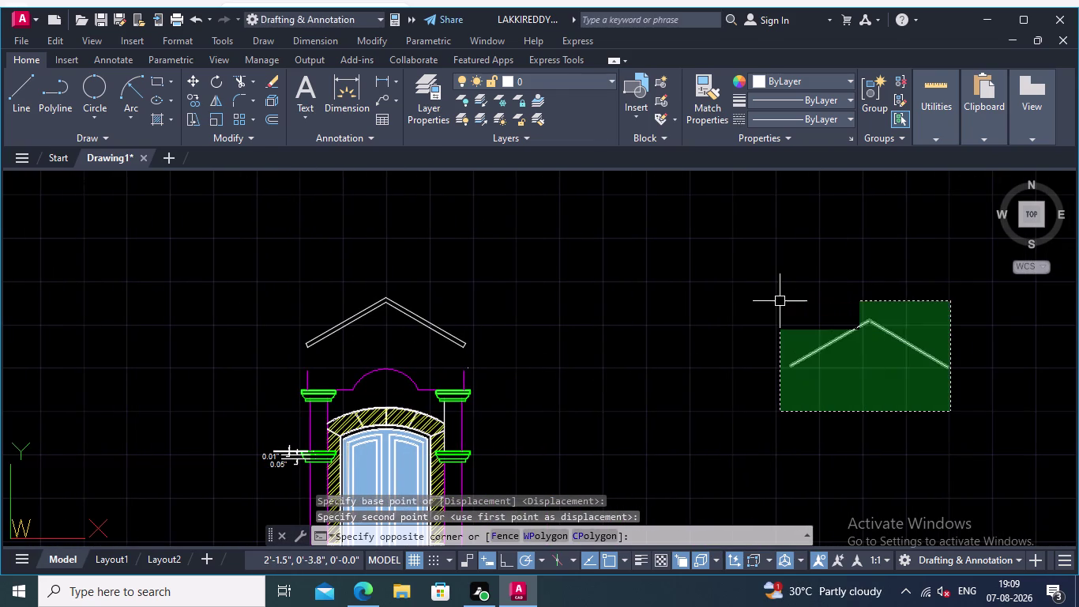
key(Delete)
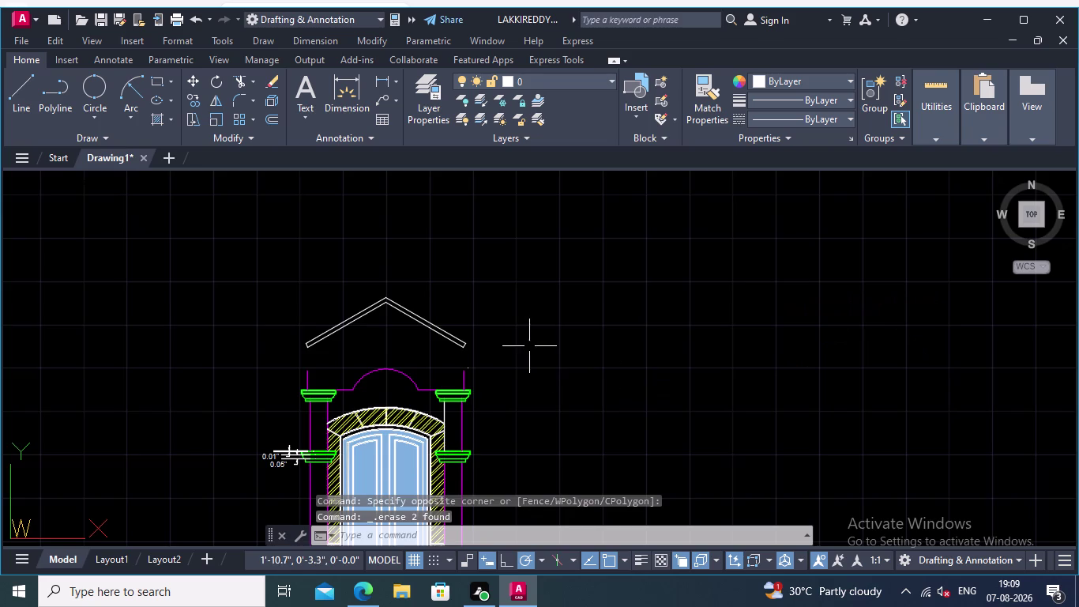
middle_drag(527, 354, 661, 348)
scroll(up, 3)
scroll(up, 3)
middle_drag(460, 351, 520, 343)
middle_click(520, 343)
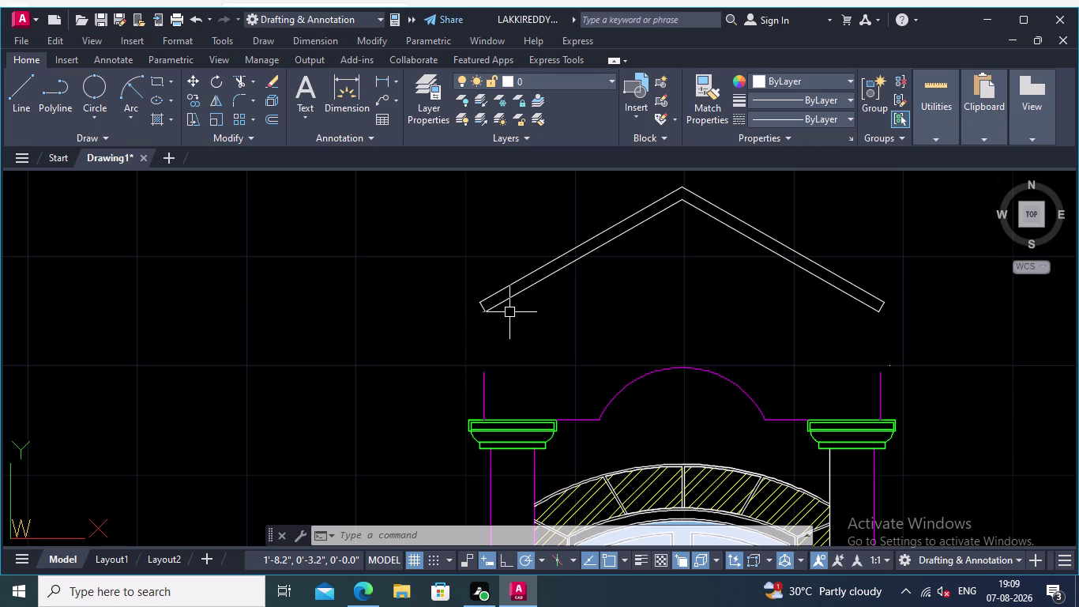
middle_drag(502, 357, 486, 387)
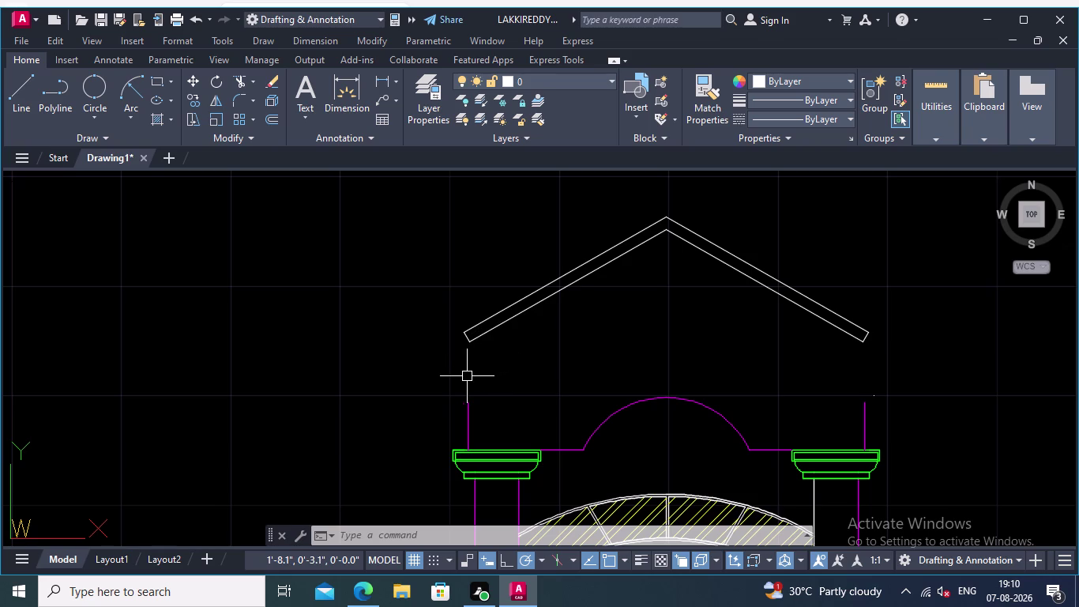
scroll(up, 3)
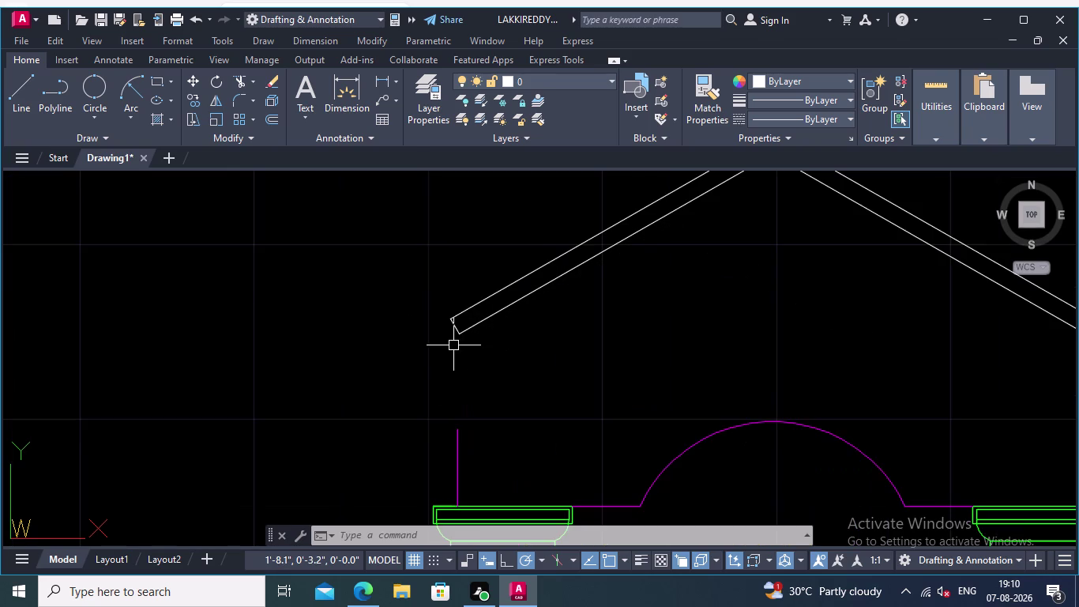
scroll(up, 3)
middle_drag(410, 366, 391, 379)
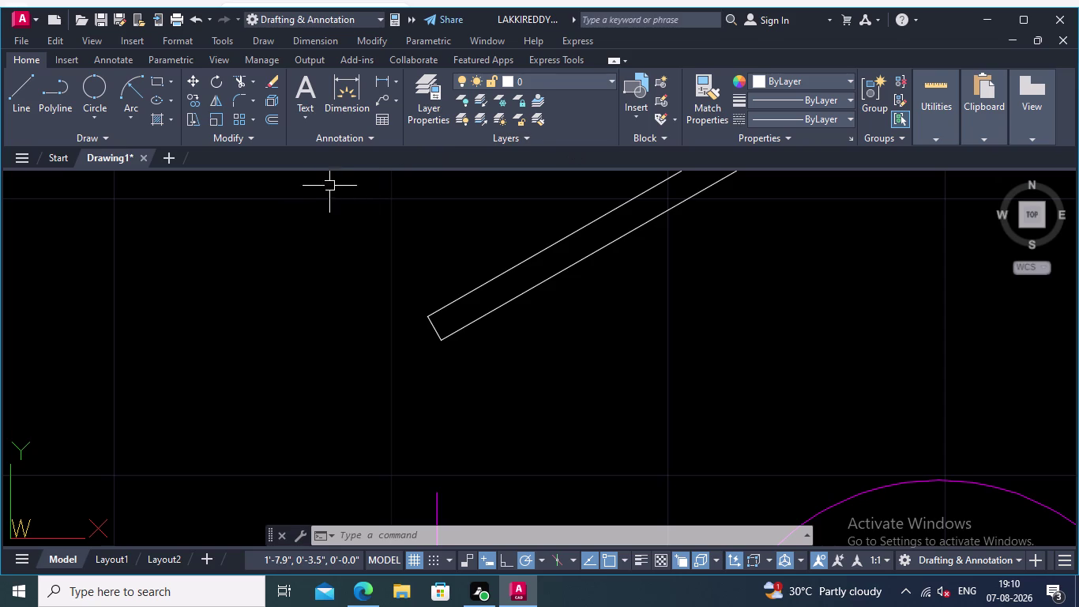
scroll(down, 3)
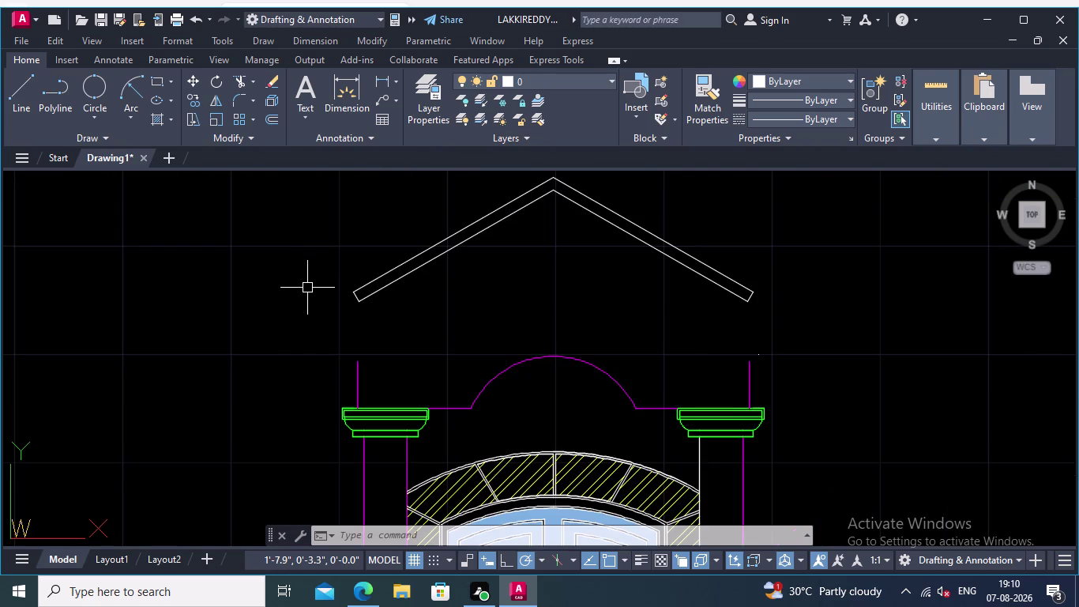
click(20, 77)
scroll(up, 3)
middle_drag(374, 355, 373, 402)
scroll(up, 3)
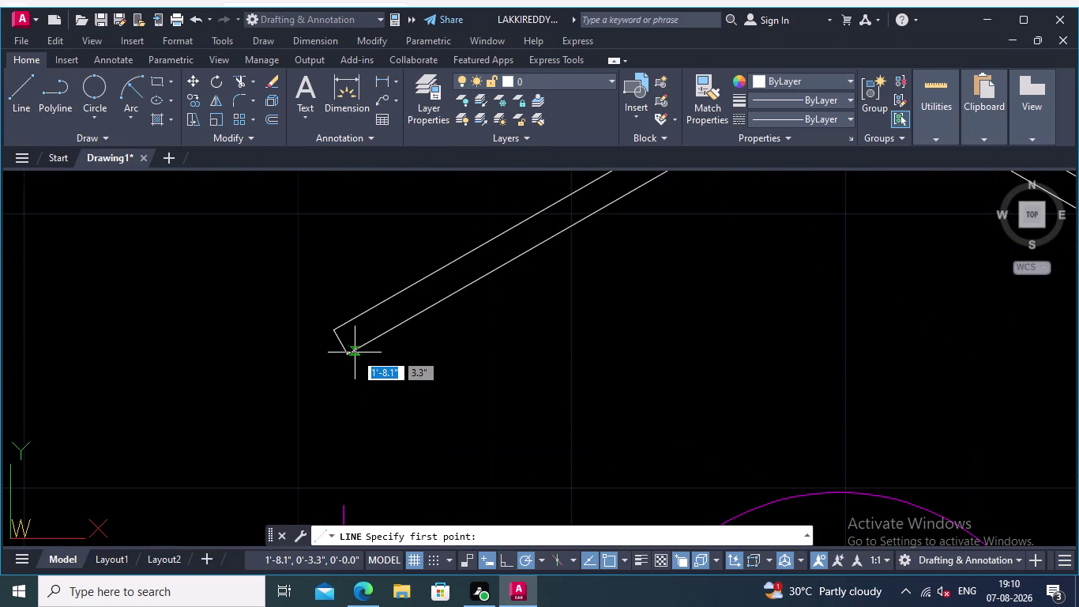
Draw a 0.05 line from the pediment's lower-left corner, then a perpendicular segment.
click(348, 354)
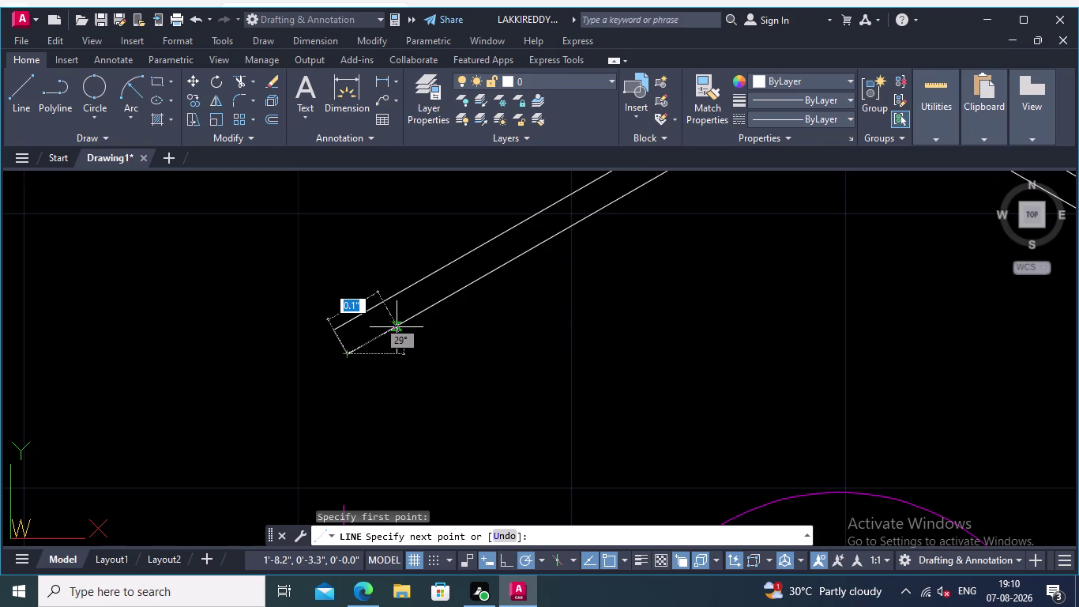
text(0.05)
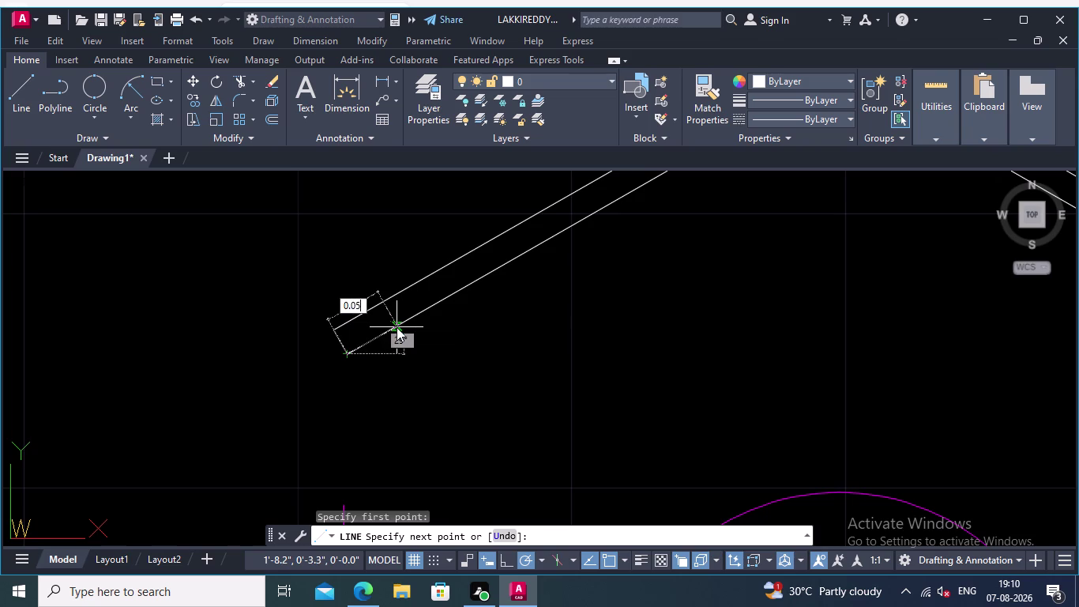
key(Return)
click(397, 327)
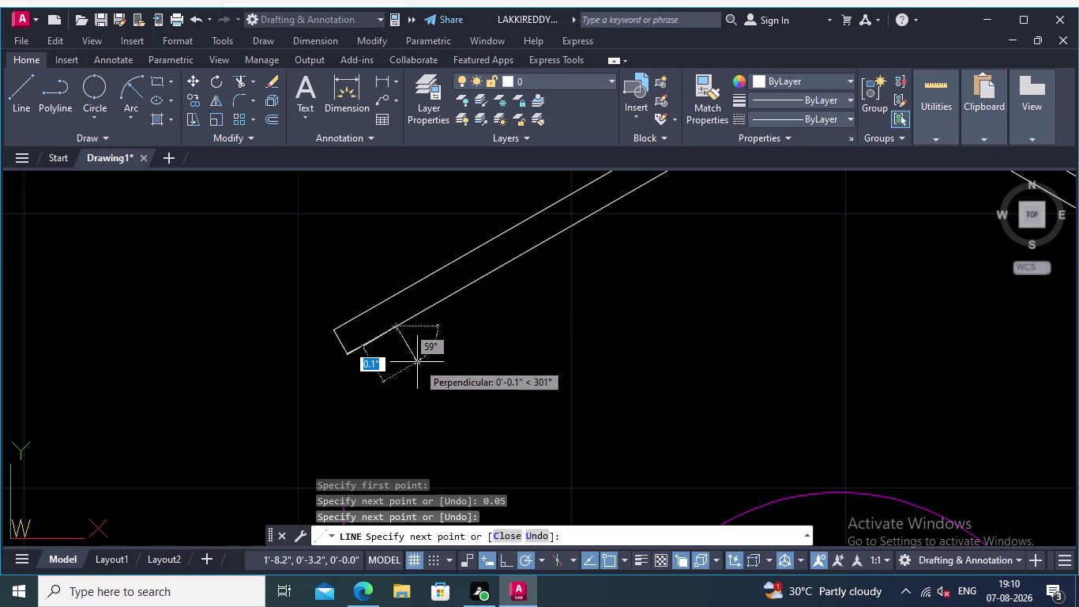
key(Escape)
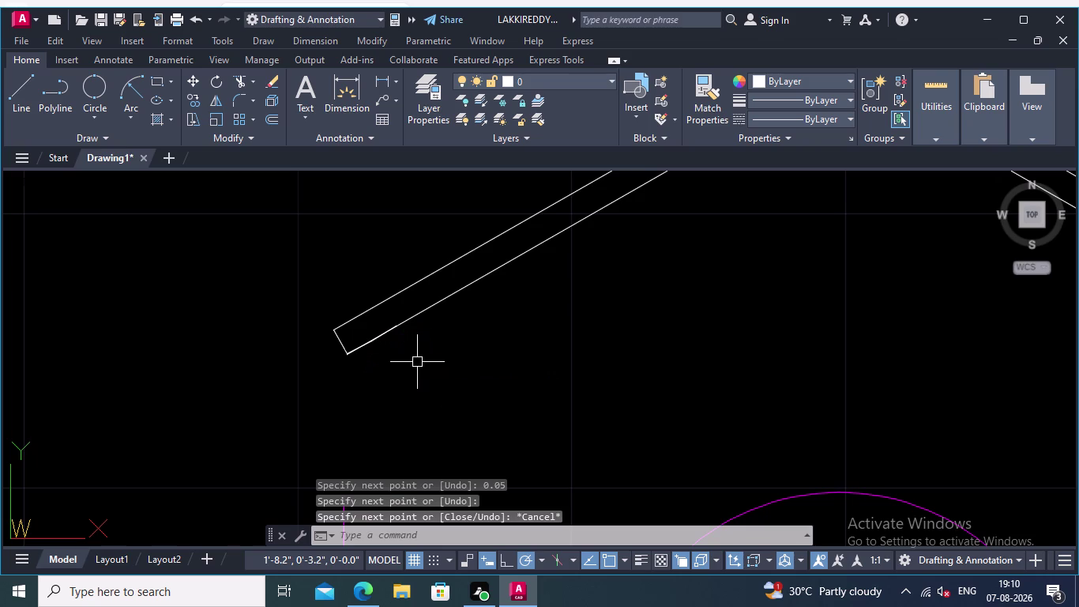
Select the new short line and open the Color dropdown without changing it.
click(374, 340)
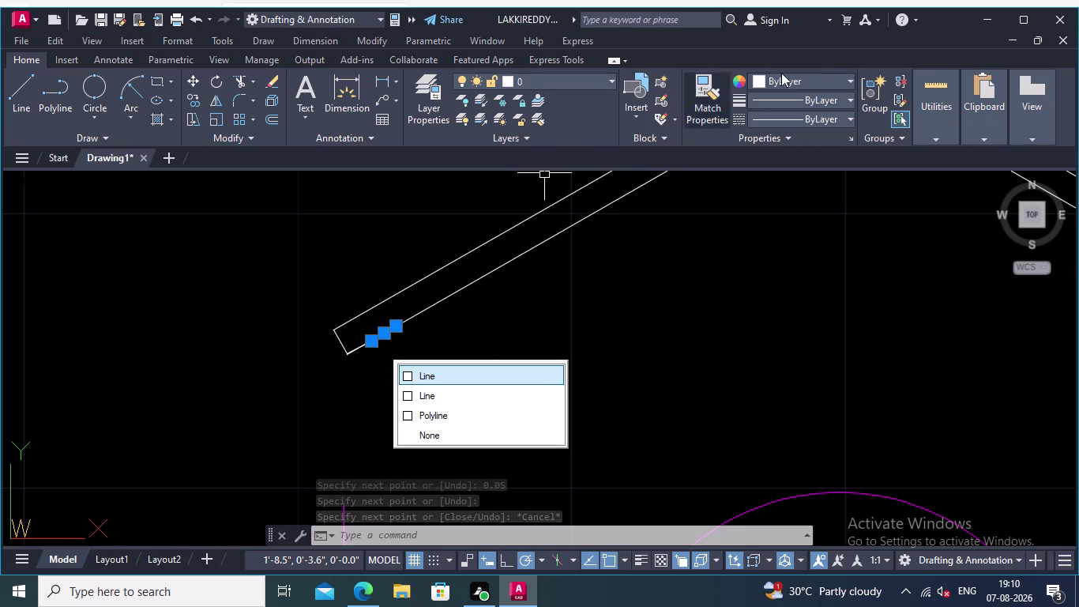
click(850, 78)
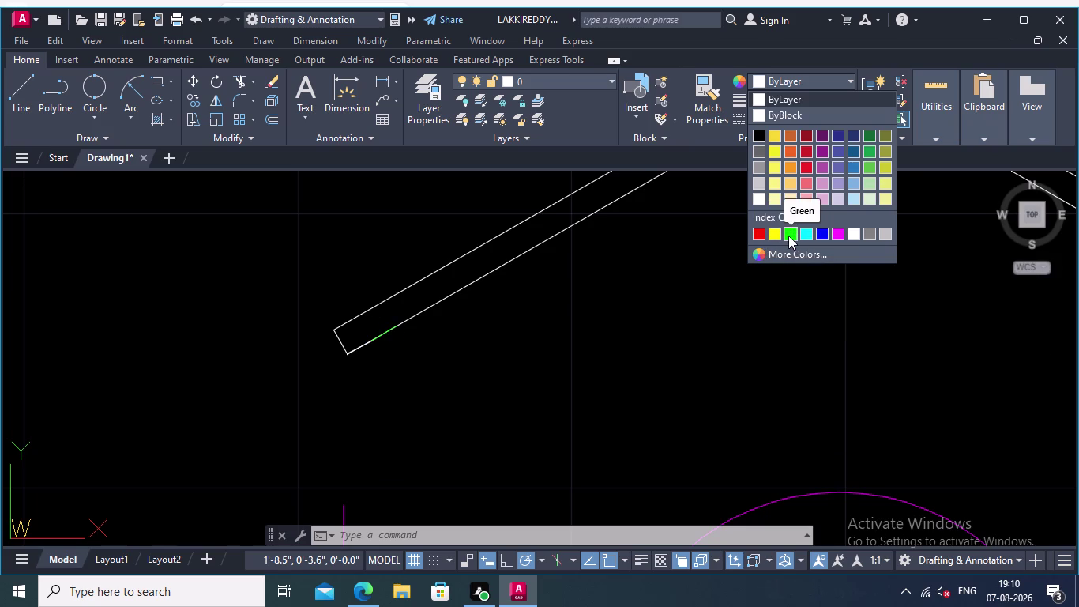
key(Escape)
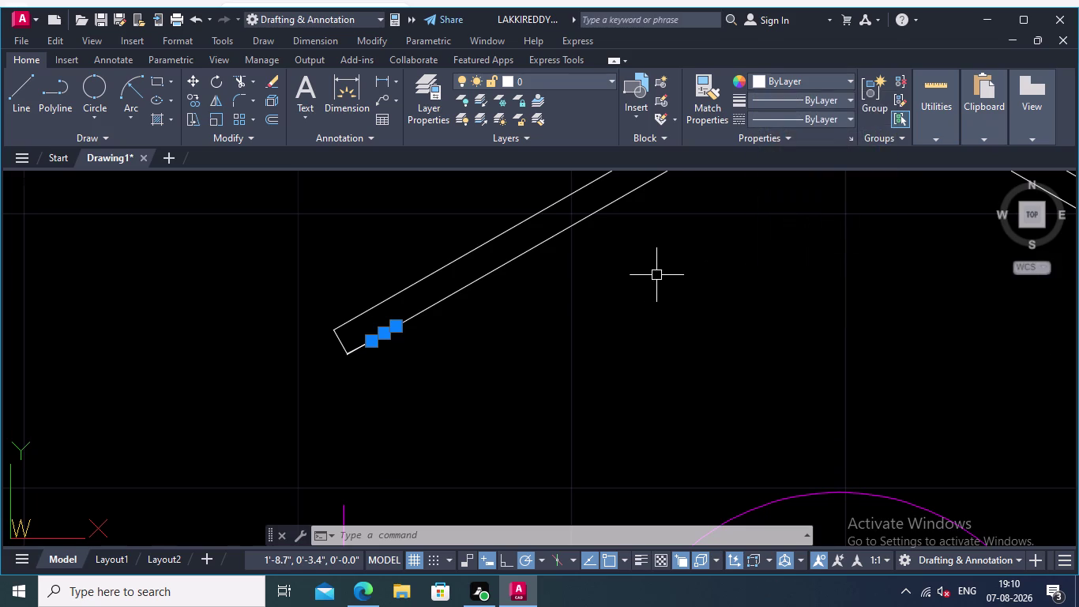
Erase the pediment's inner sloped lines.
scroll(down, 3)
middle_drag(597, 297, 599, 347)
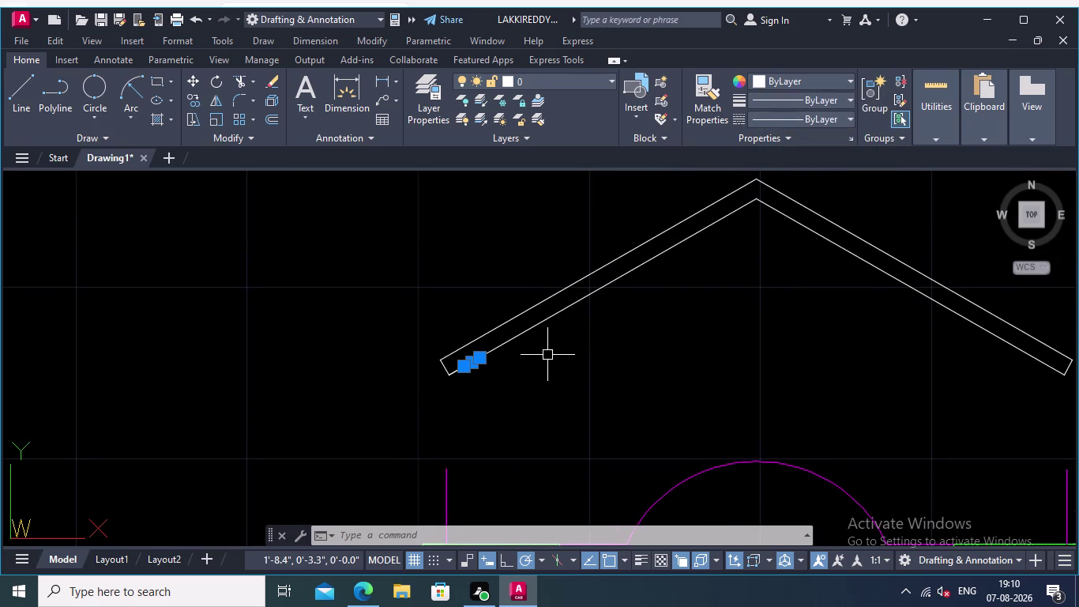
middle_drag(547, 366, 481, 351)
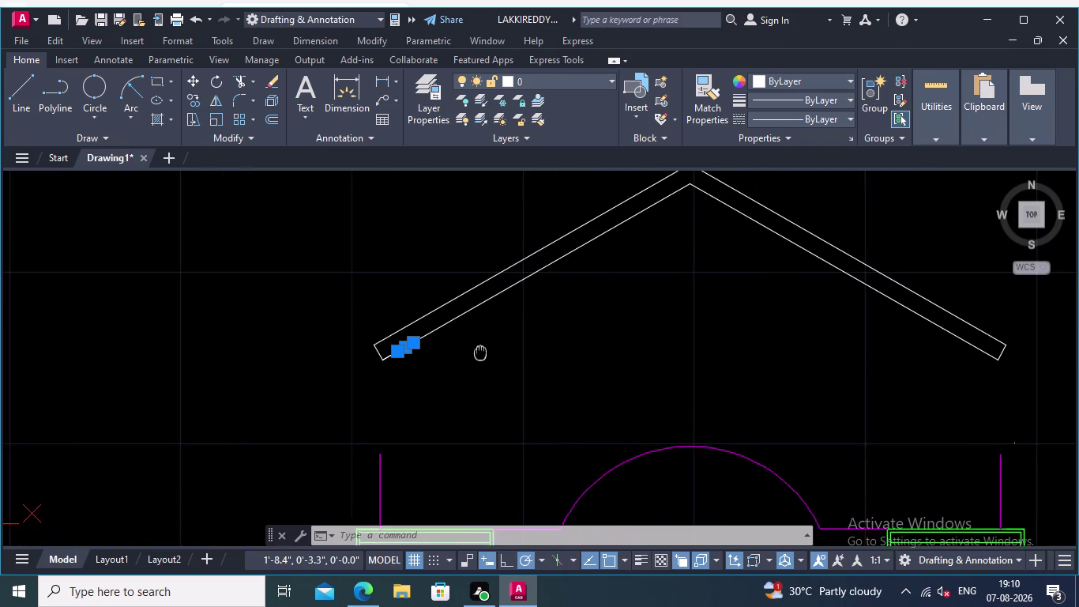
middle_drag(481, 351, 457, 348)
click(440, 313)
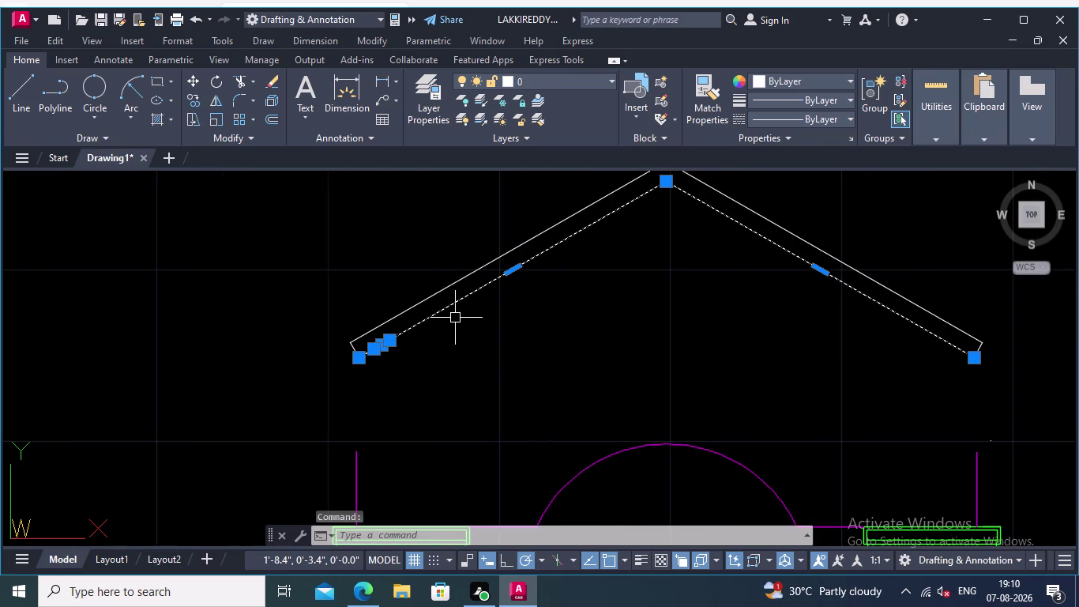
key(Delete)
Window-select the remaining pediment lines, then dismiss the context menu.
middle_drag(497, 387, 510, 378)
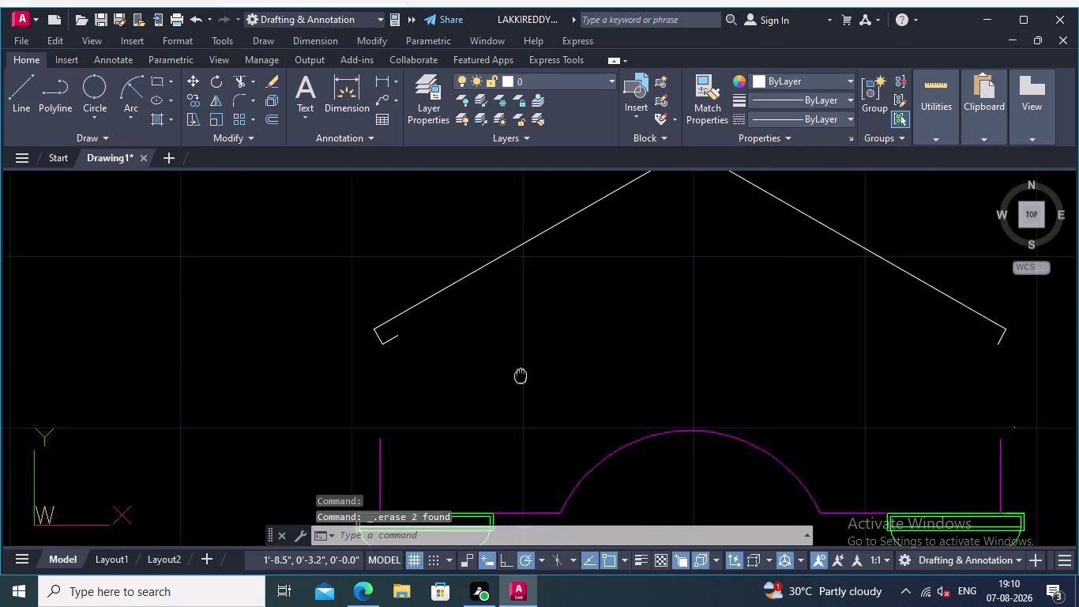
middle_drag(510, 378, 583, 354)
middle_drag(471, 354, 445, 359)
scroll(down, 3)
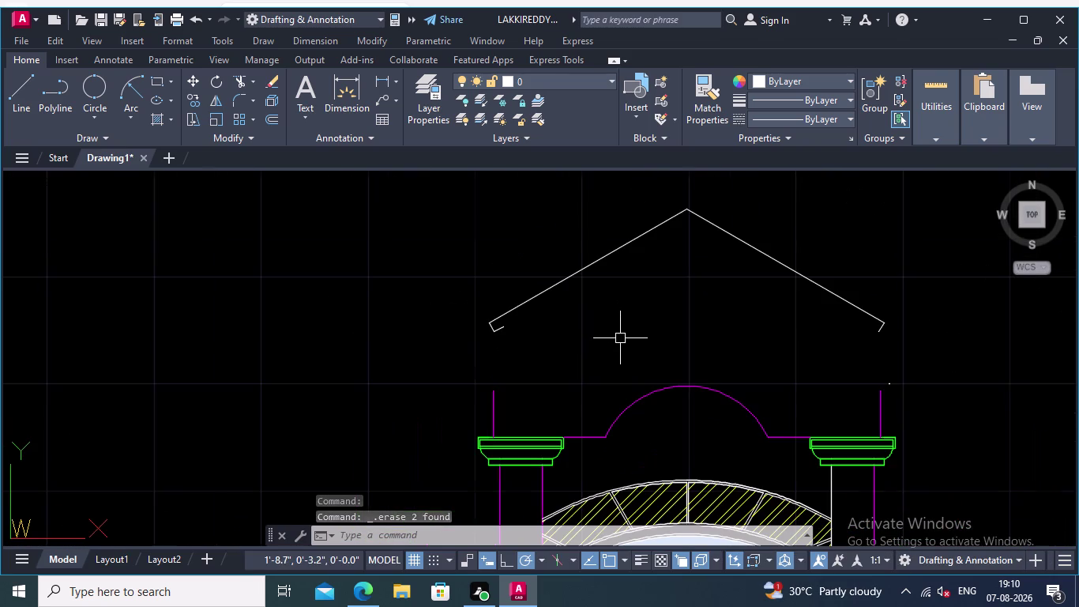
click(912, 357)
click(557, 202)
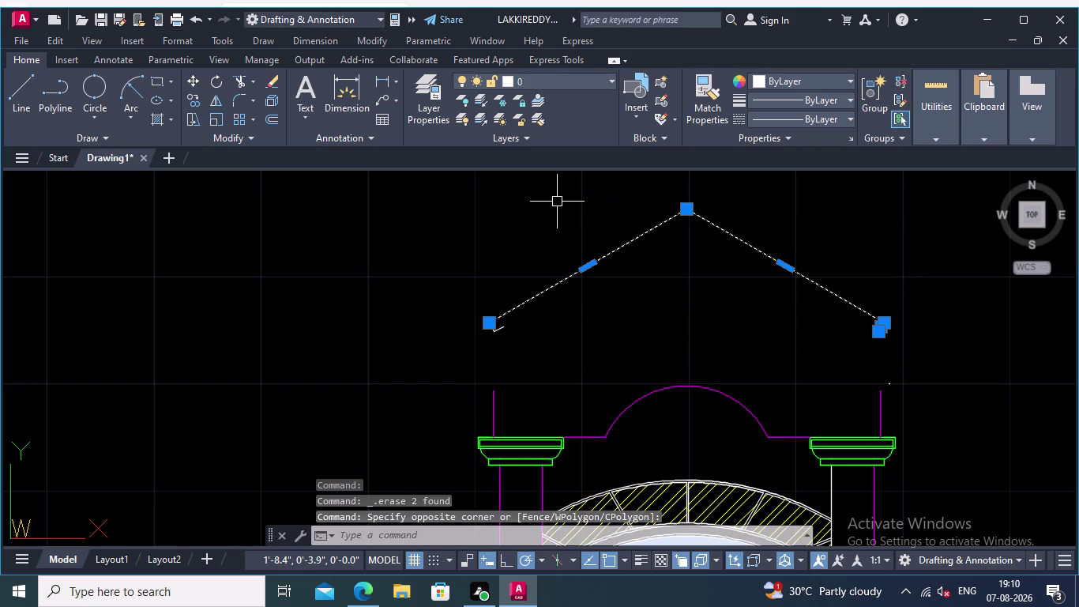
right_click(572, 208)
scroll(up, 3)
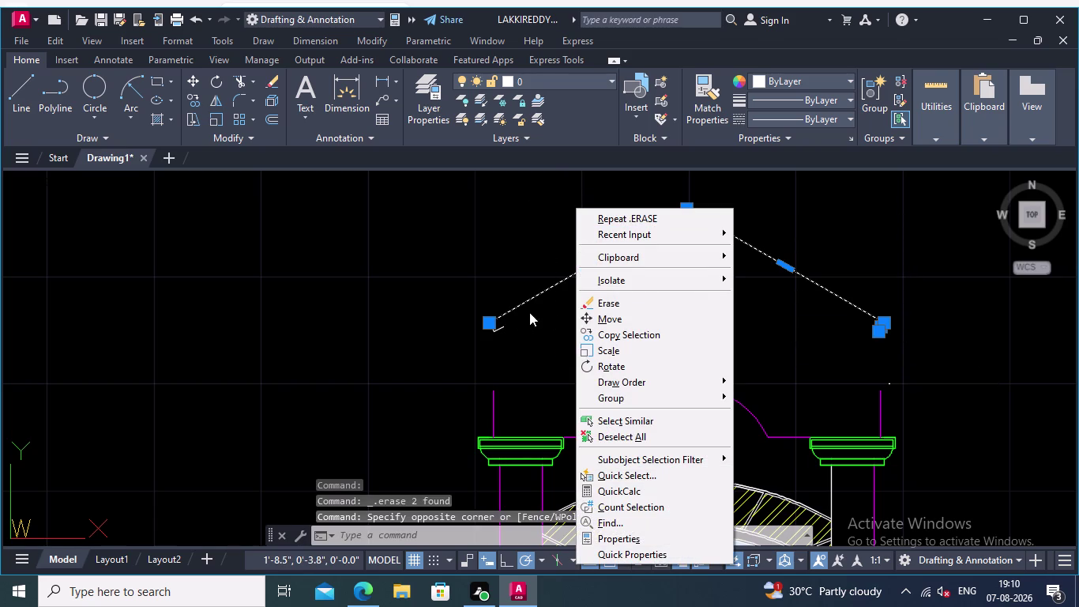
key(Escape)
Add the small end lines at the left eave to the selection.
scroll(up, 3)
middle_drag(478, 315, 588, 465)
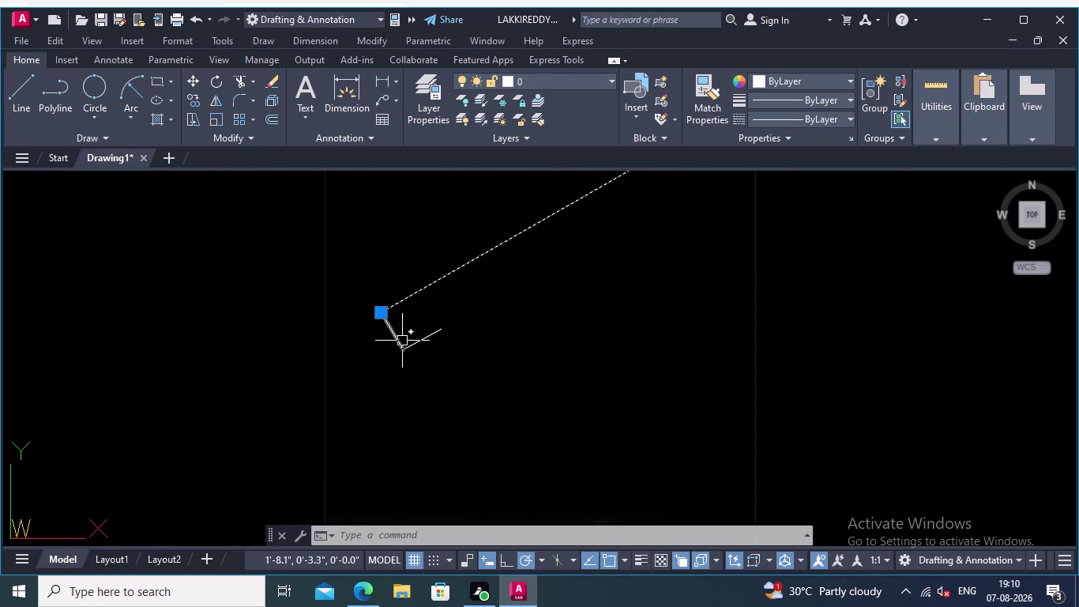
click(402, 340)
click(429, 340)
right_click(679, 271)
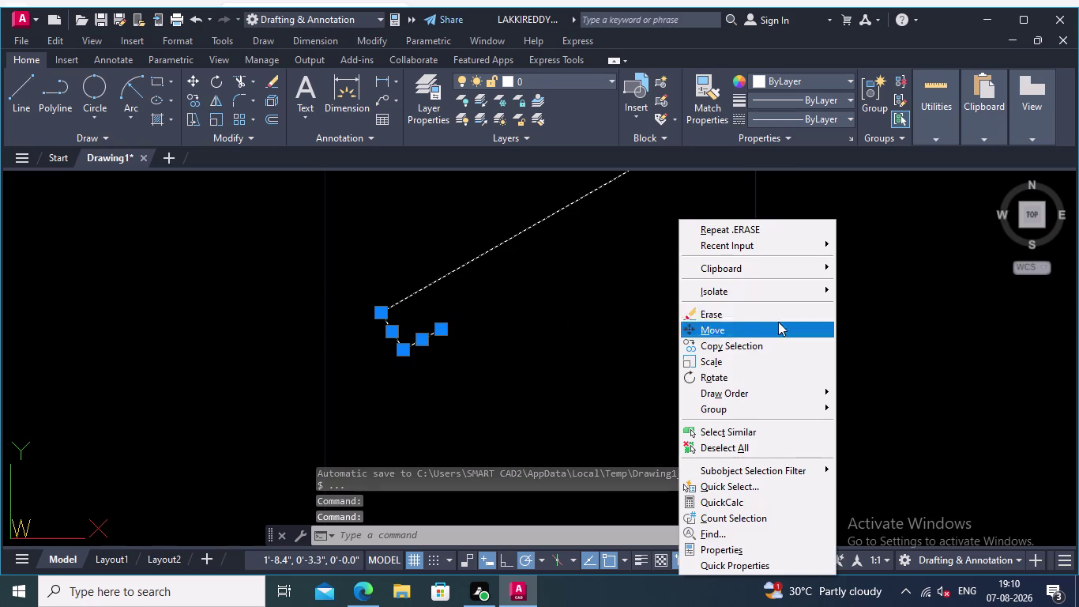
Move the eave return piece from its corner onto the roof line's lower end.
click(715, 328)
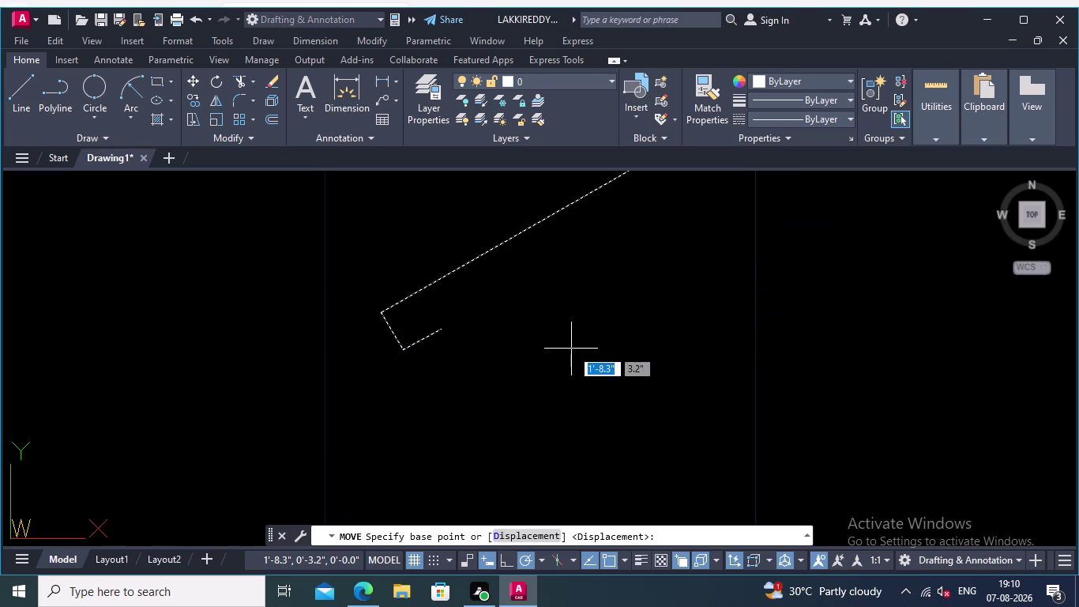
middle_drag(572, 348, 801, 268)
scroll(down, 3)
scroll(up, 3)
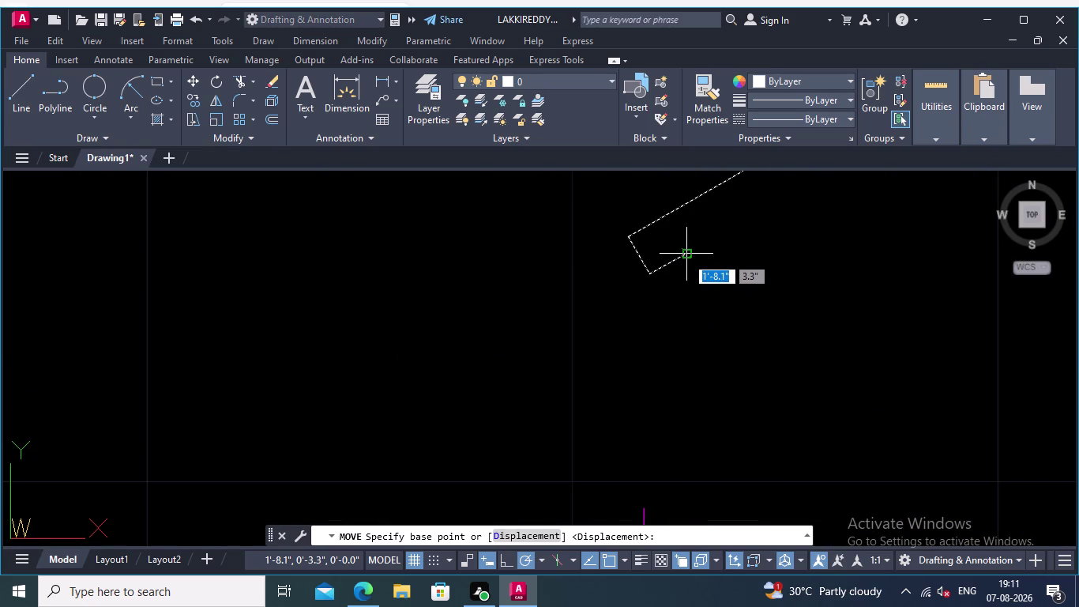
click(686, 255)
middle_drag(615, 373, 618, 296)
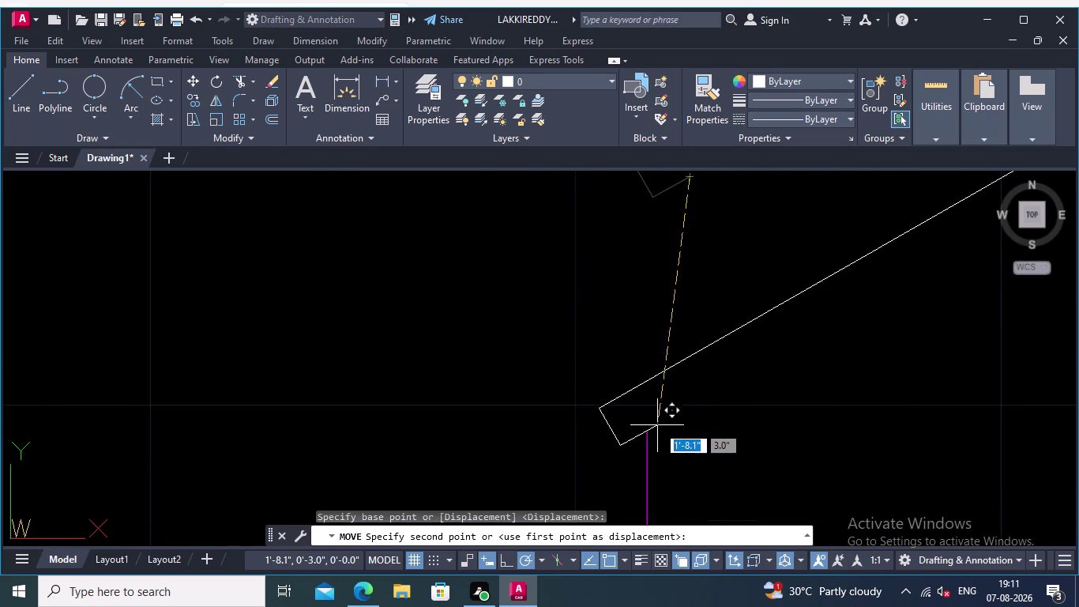
scroll(up, 3)
scroll(up, 3)
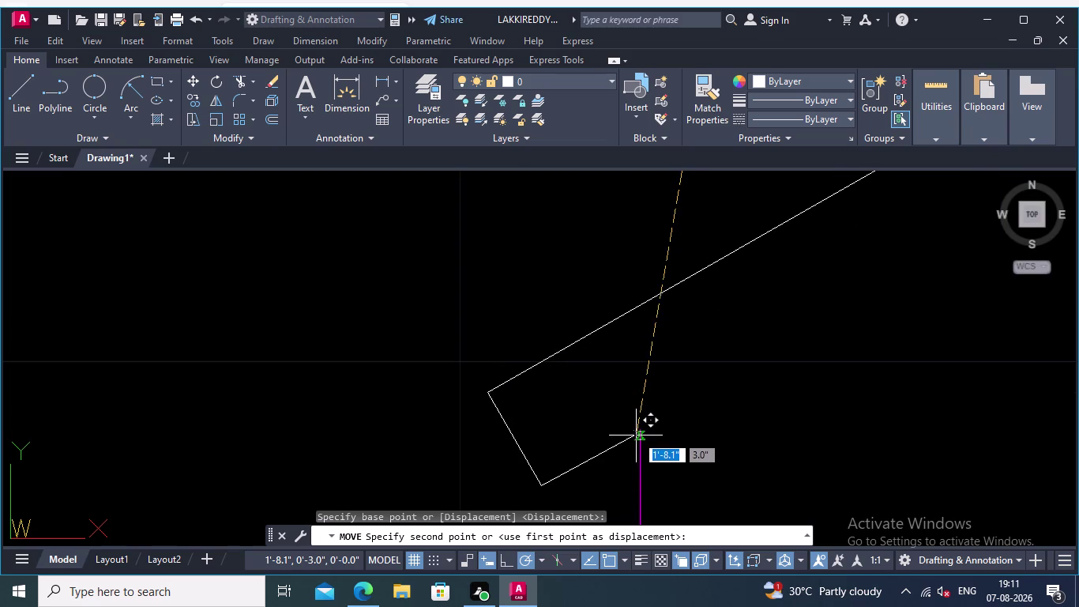
click(638, 426)
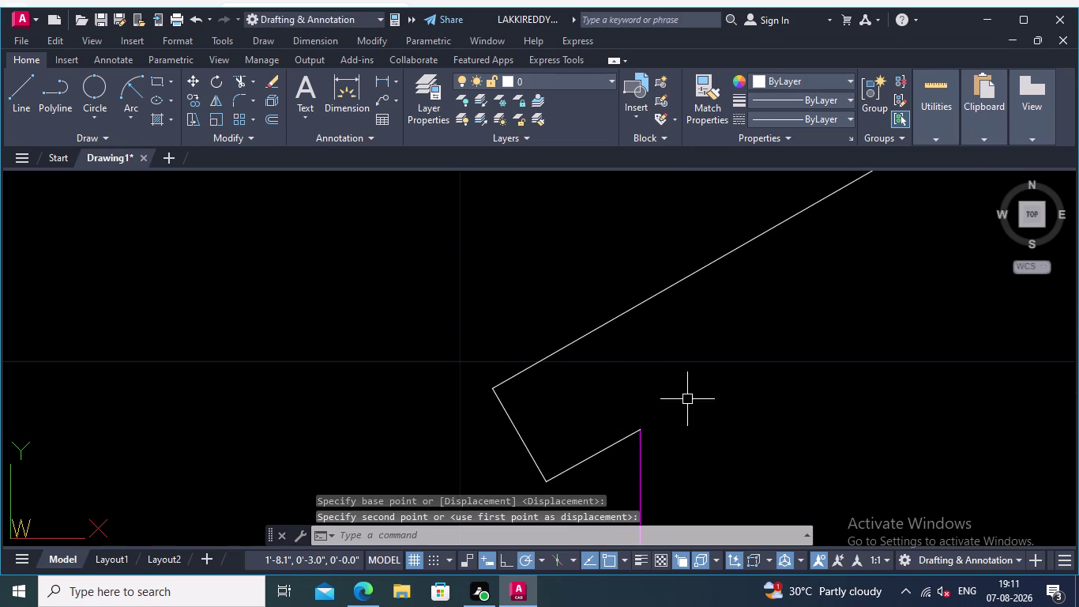
Start a second move on the right eave piece, then cancel it.
key(Return)
scroll(up, 3)
scroll(down, 3)
middle_drag(874, 332, 627, 331)
scroll(down, 3)
middle_drag(762, 358, 520, 331)
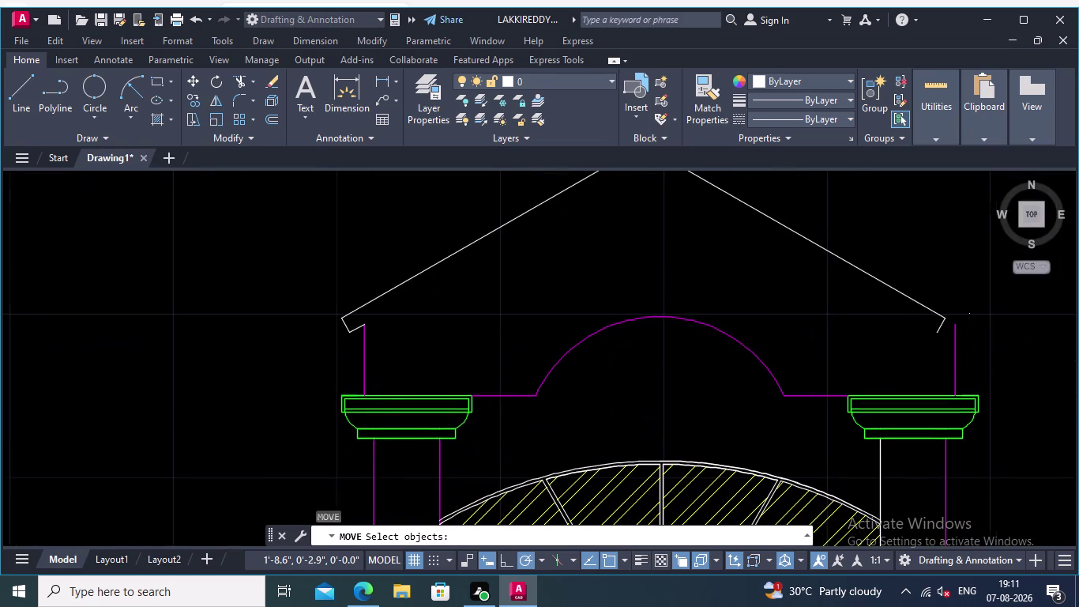
scroll(up, 3)
scroll(up, 3)
scroll(down, 3)
scroll(down, 3)
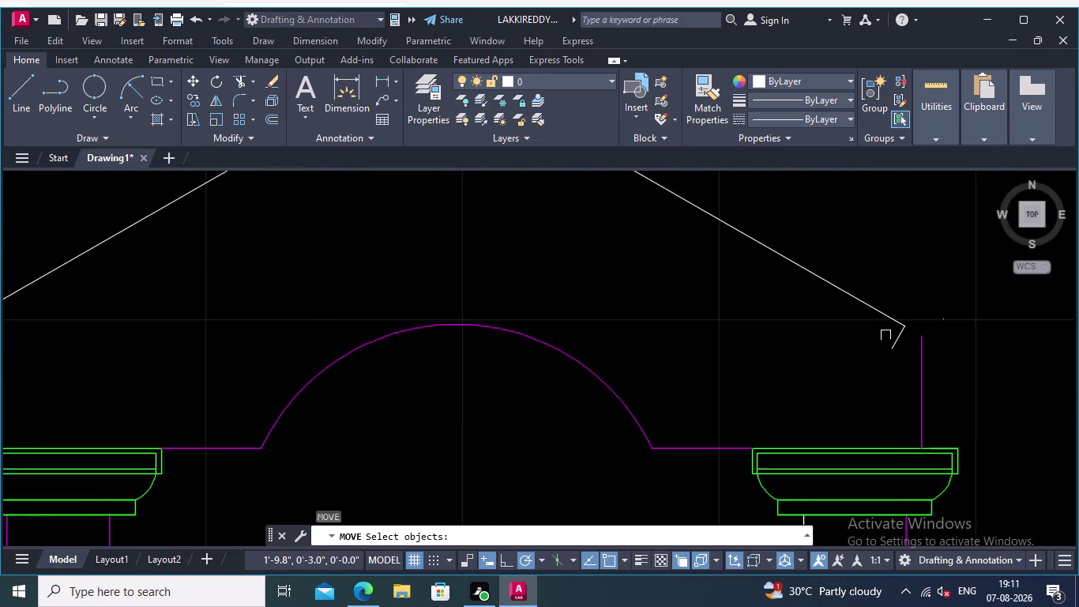
scroll(up, 3)
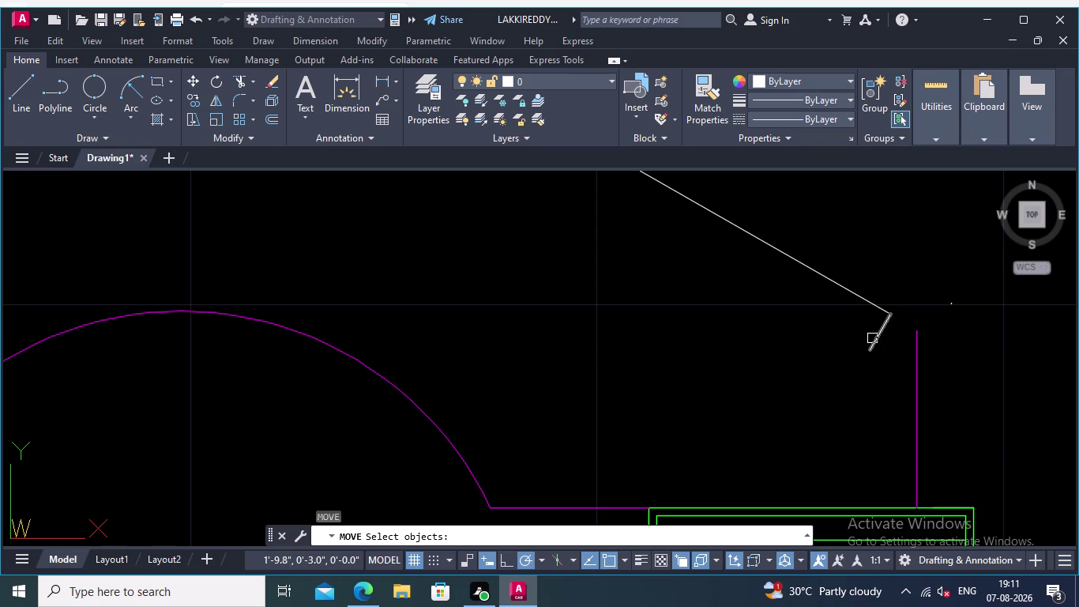
click(874, 339)
key(Delete)
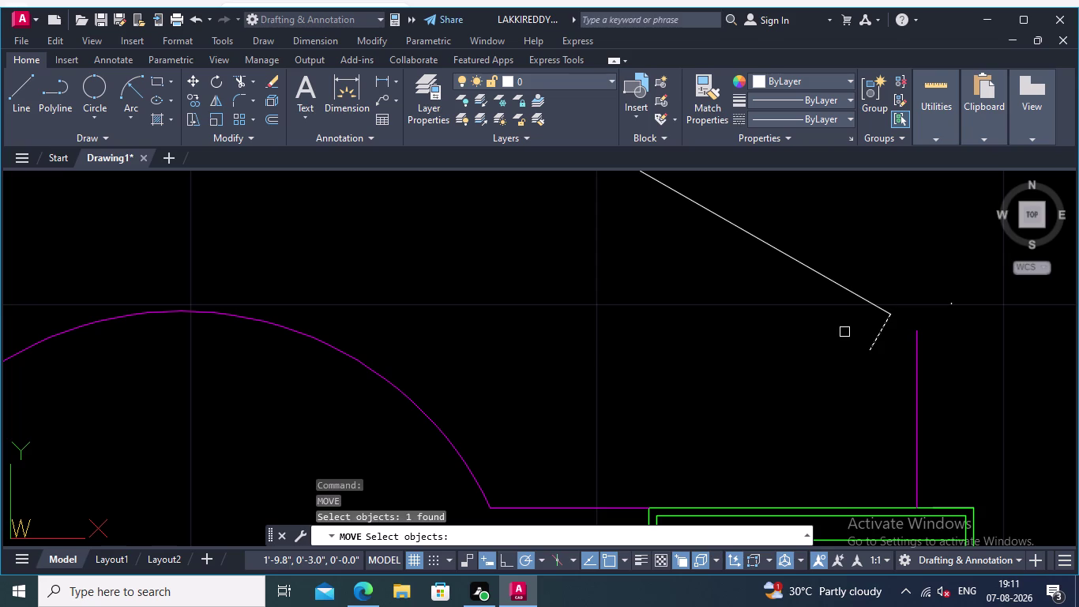
key(Delete)
key(Escape)
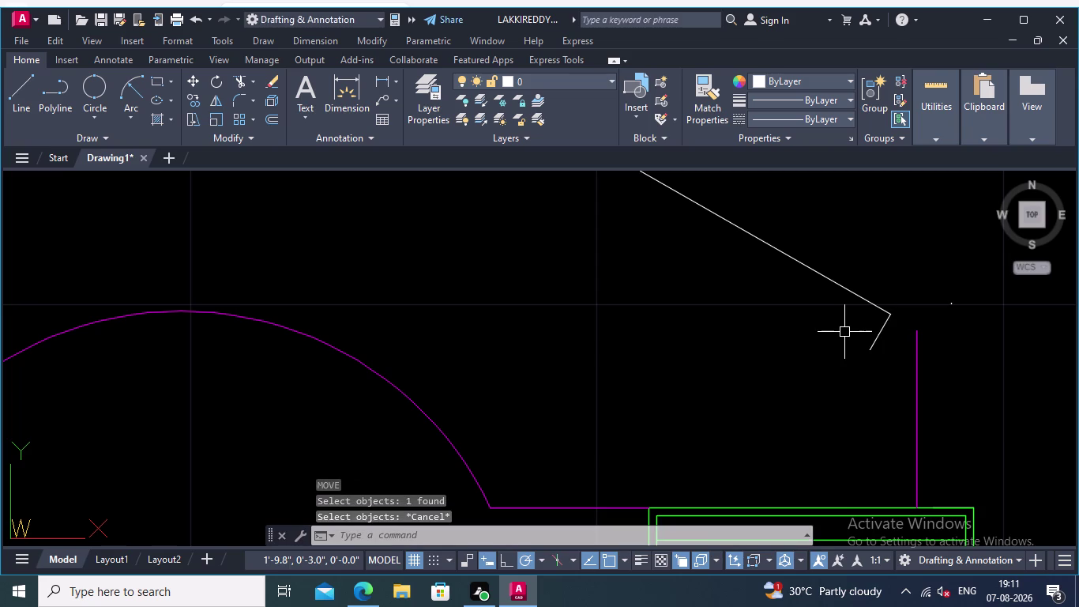
Delete the stray short piece at the right eave and review the pediment.
scroll(up, 3)
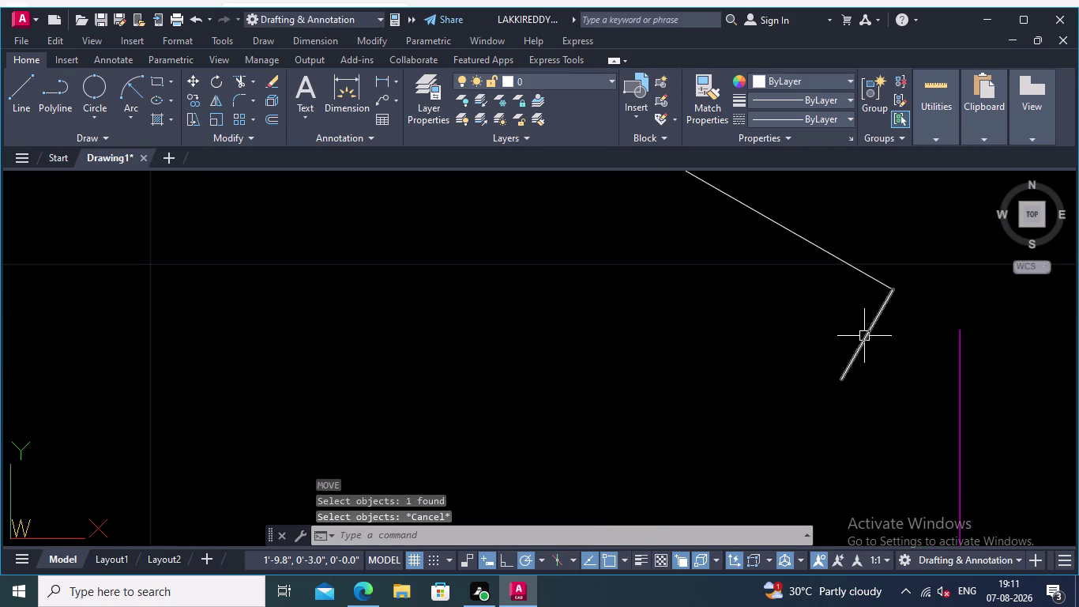
click(865, 336)
key(Delete)
scroll(down, 3)
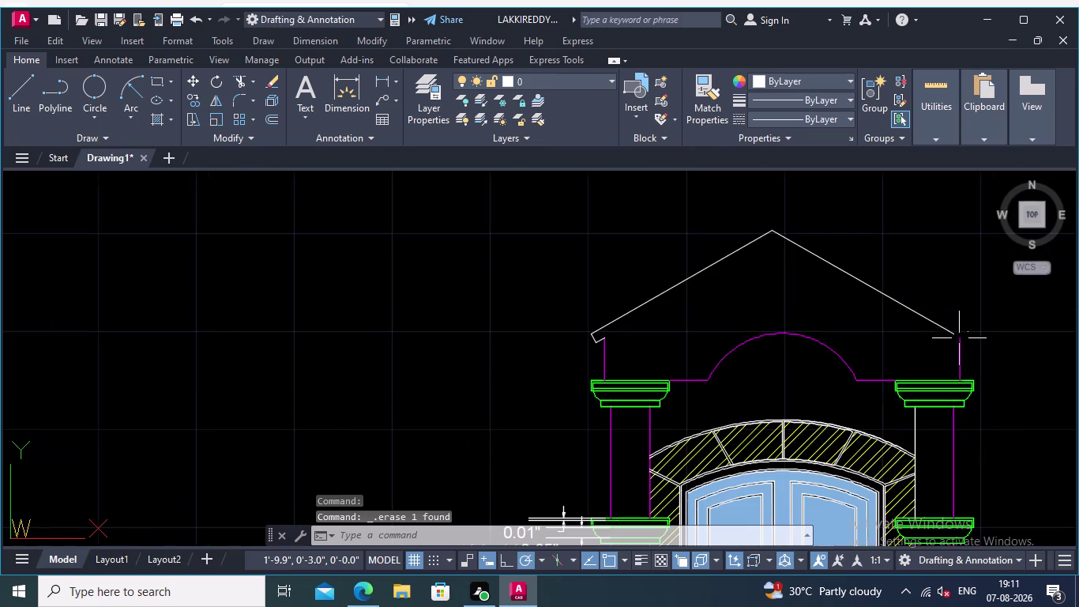
middle_drag(766, 310, 808, 305)
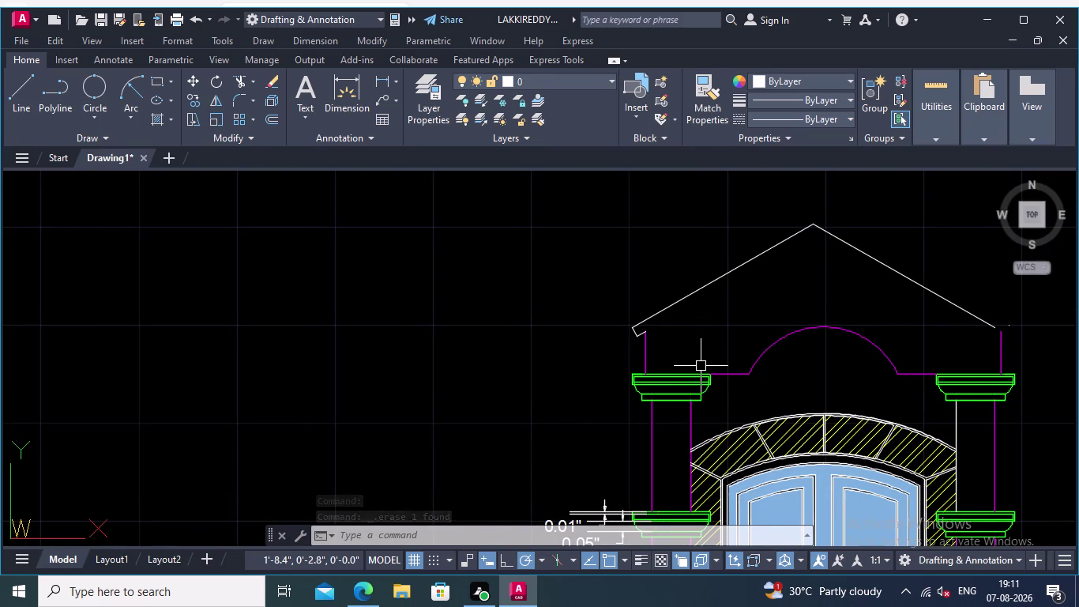
scroll(up, 3)
scroll(down, 3)
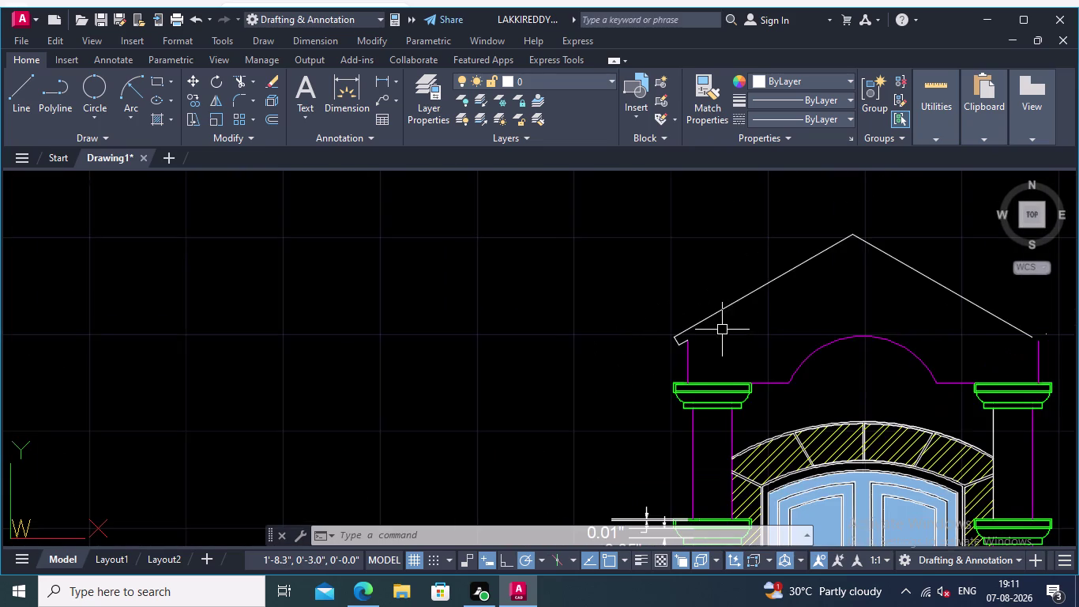
middle_drag(721, 328, 628, 349)
scroll(up, 3)
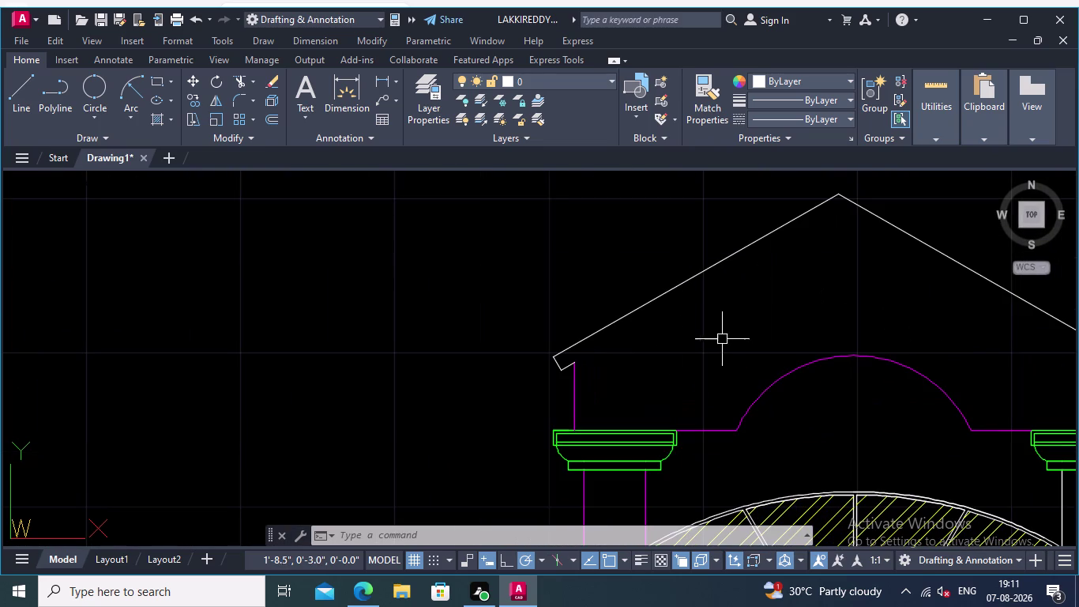
scroll(down, 3)
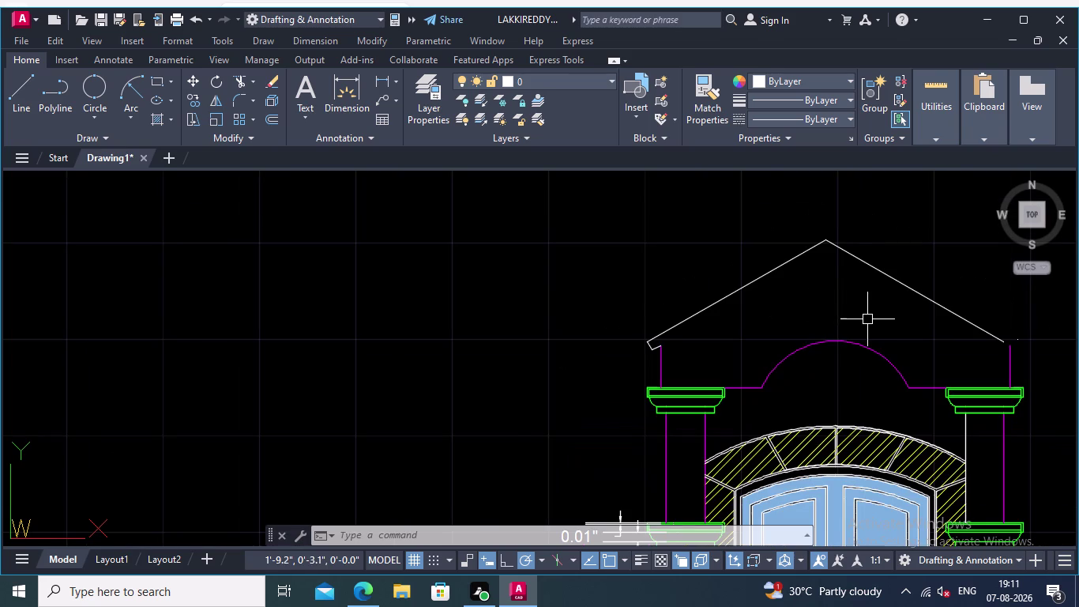
scroll(up, 3)
scroll(down, 3)
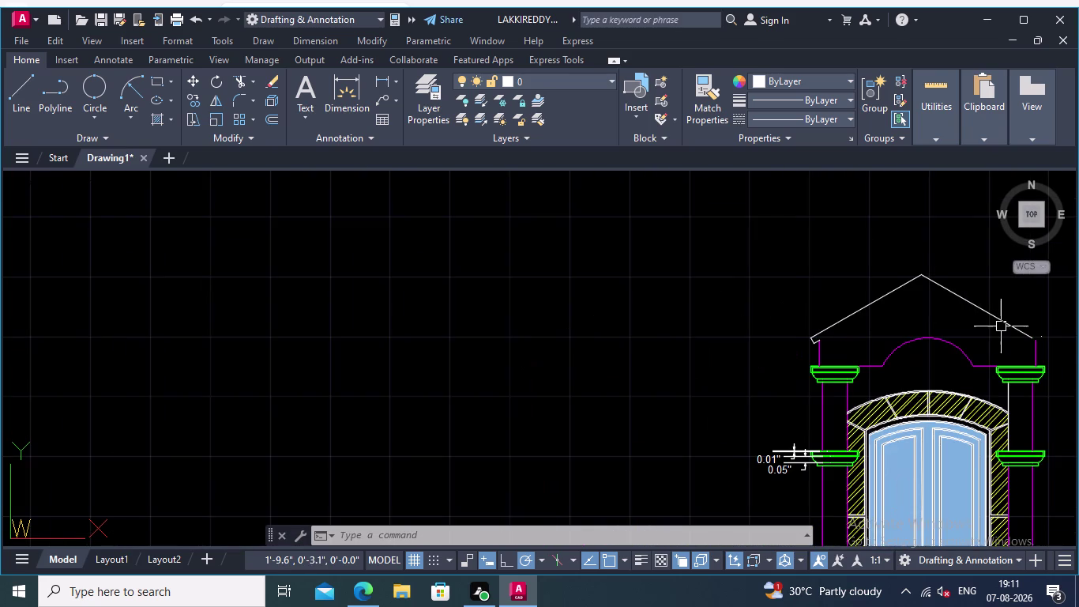
middle_drag(1001, 327, 910, 326)
scroll(up, 3)
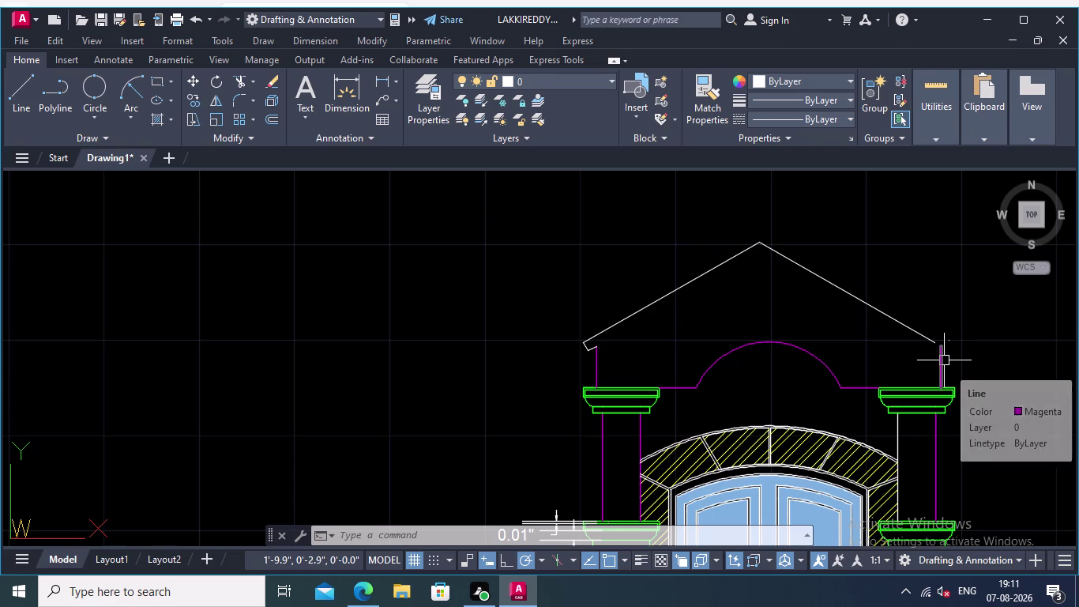
Trim away the right roof slope with a fence across the pediment lines.
click(836, 288)
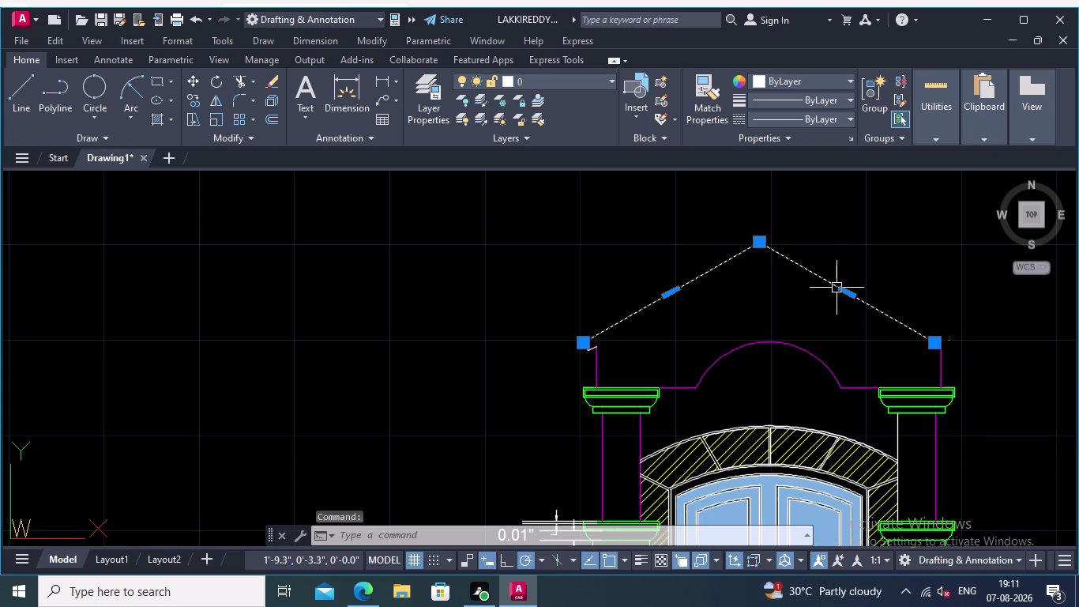
key(Escape)
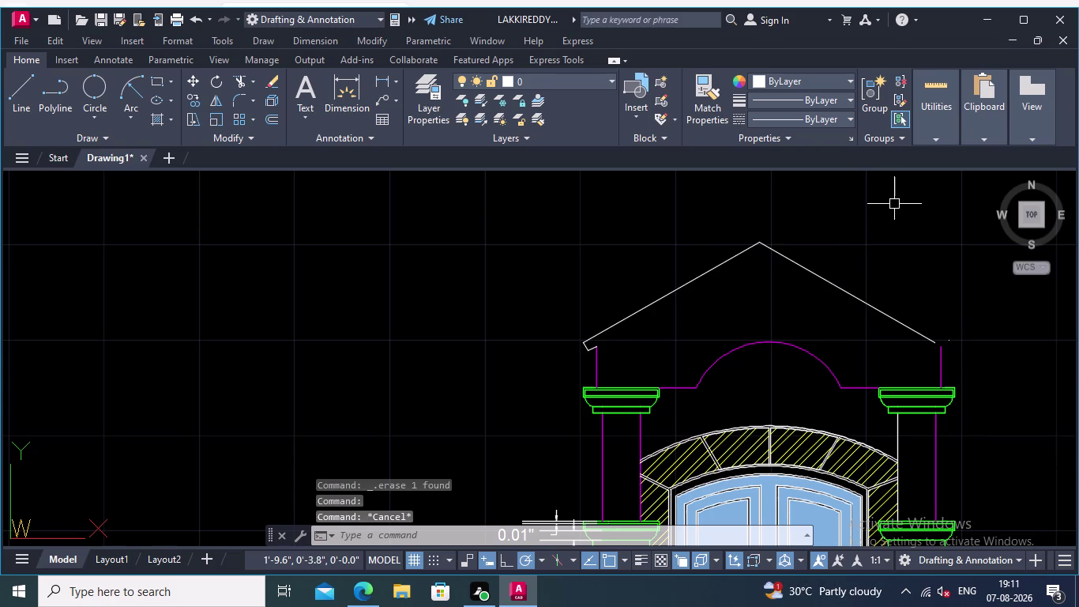
click(243, 77)
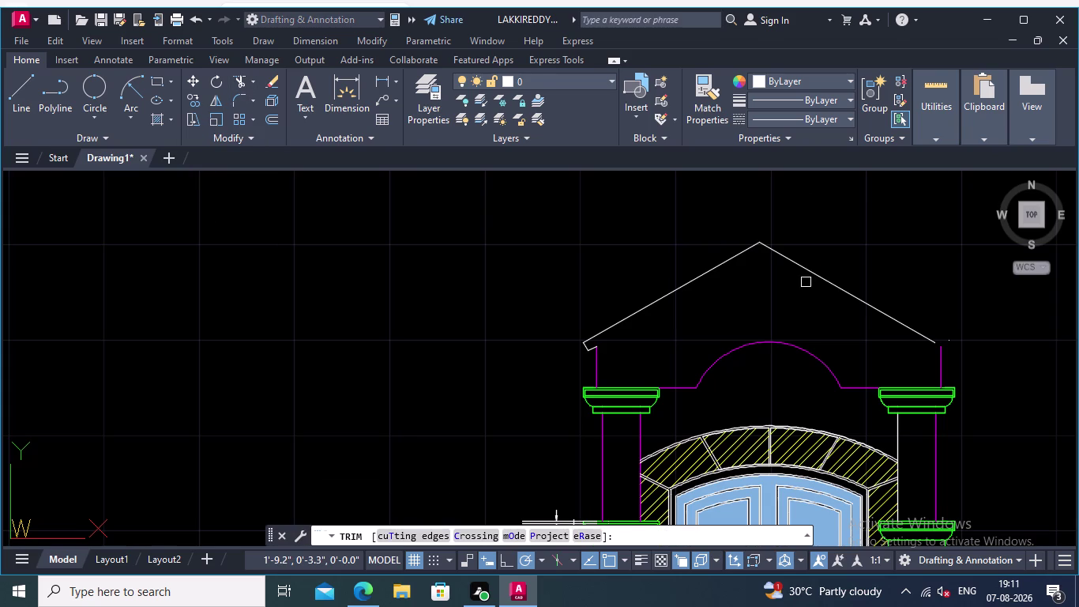
click(804, 245)
click(783, 305)
scroll(up, 3)
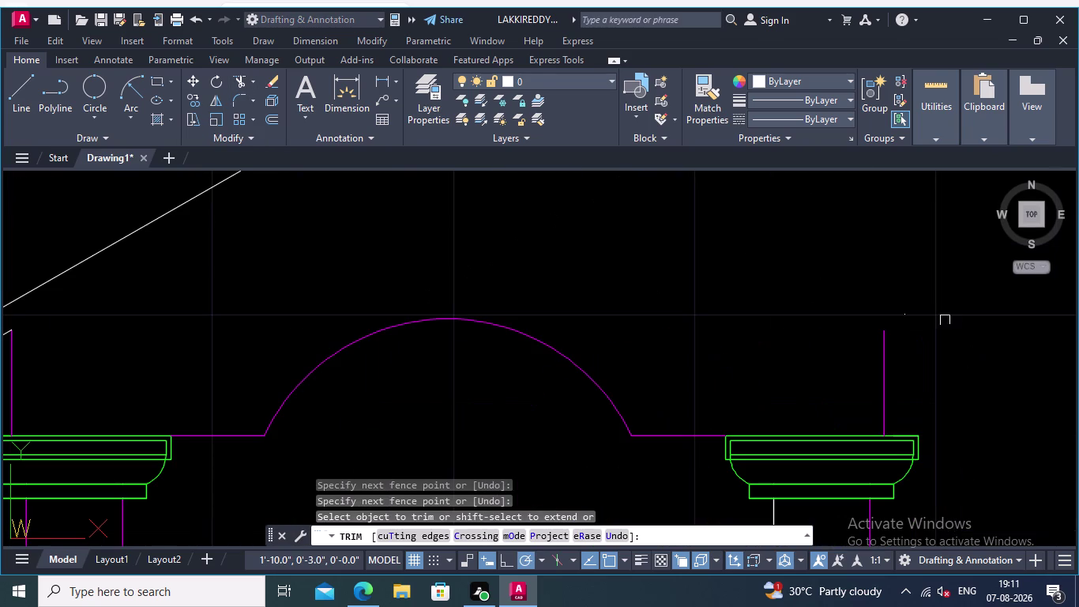
click(906, 317)
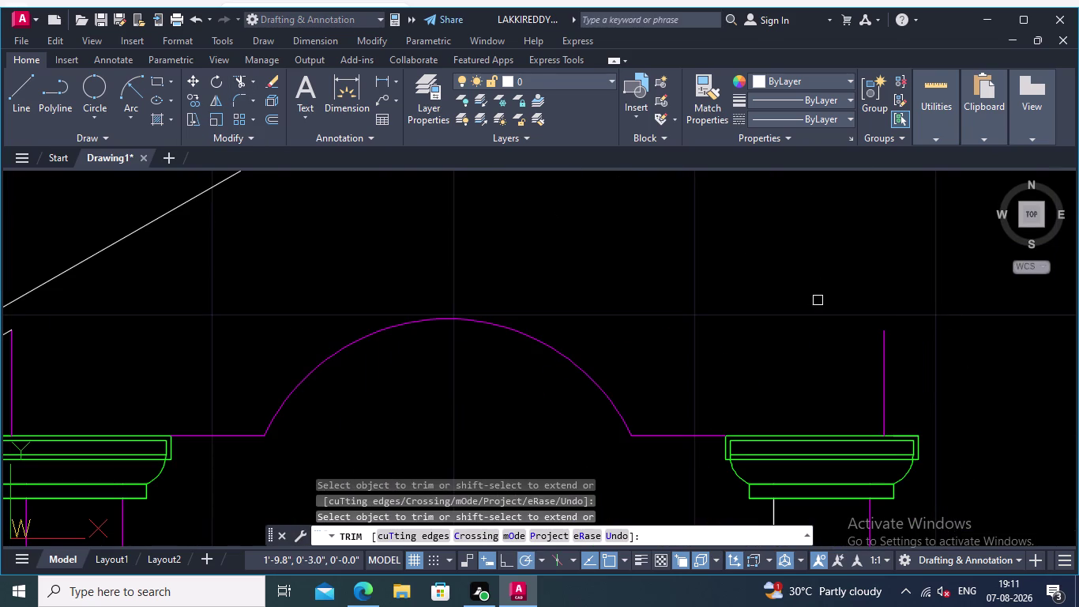
scroll(down, 3)
middle_drag(733, 288, 806, 289)
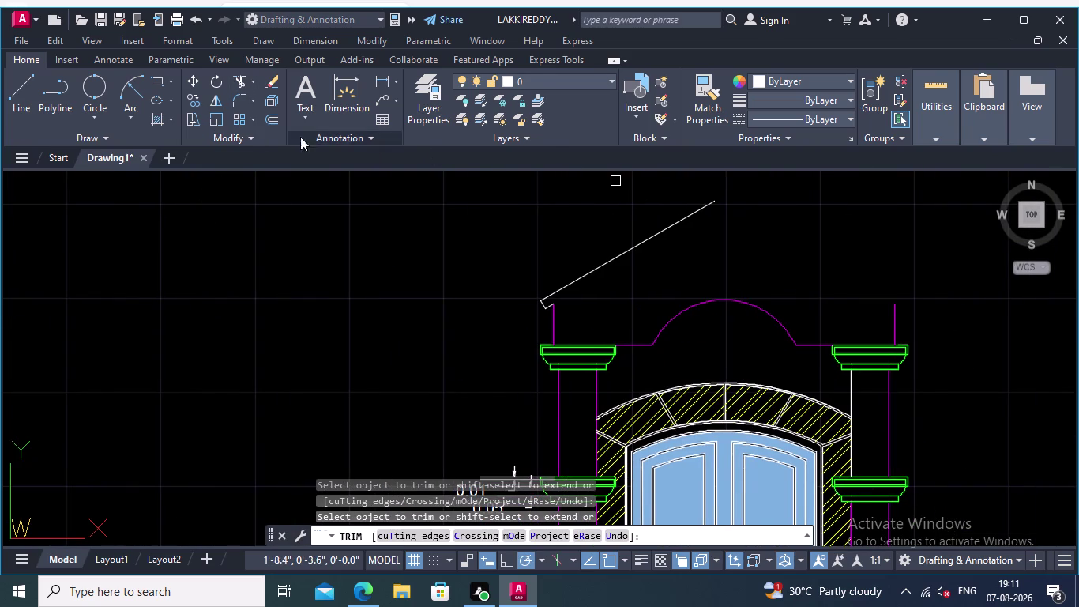
Draw a vertical centre line straight up from the arch top.
click(28, 78)
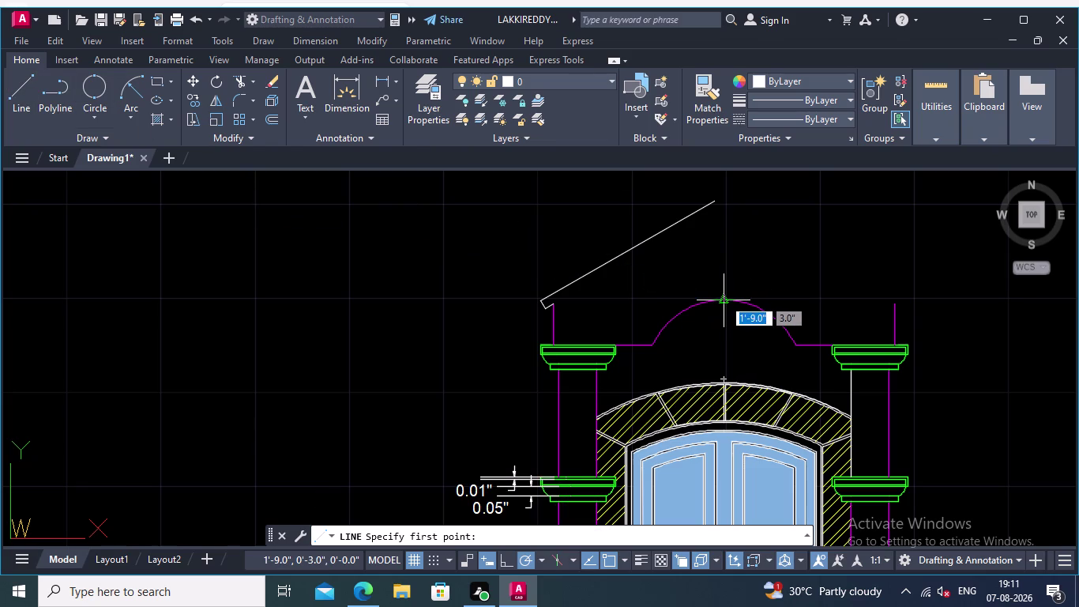
click(723, 298)
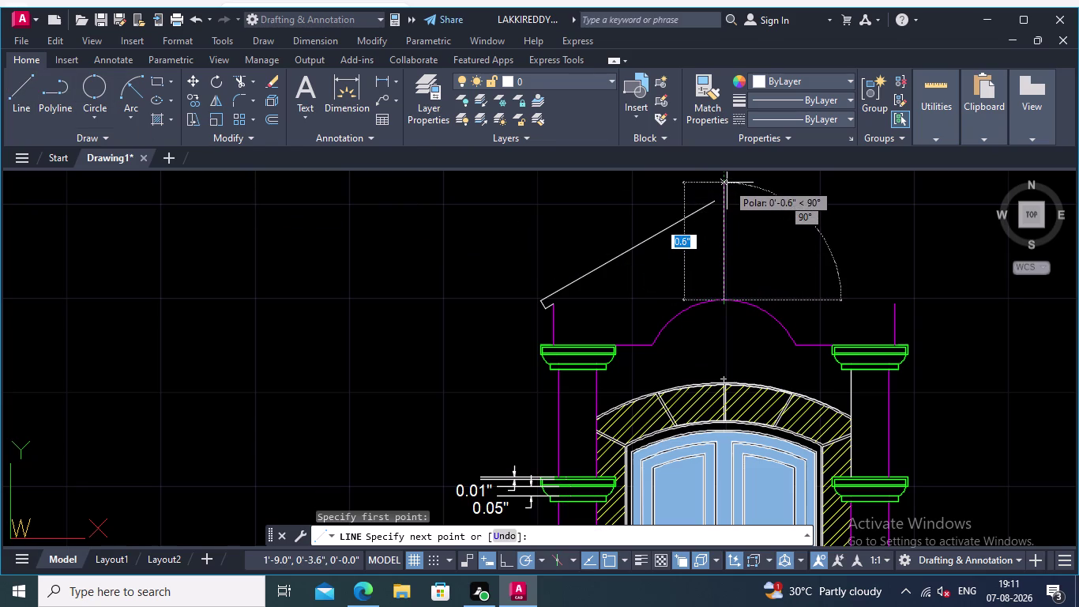
click(727, 182)
key(Return)
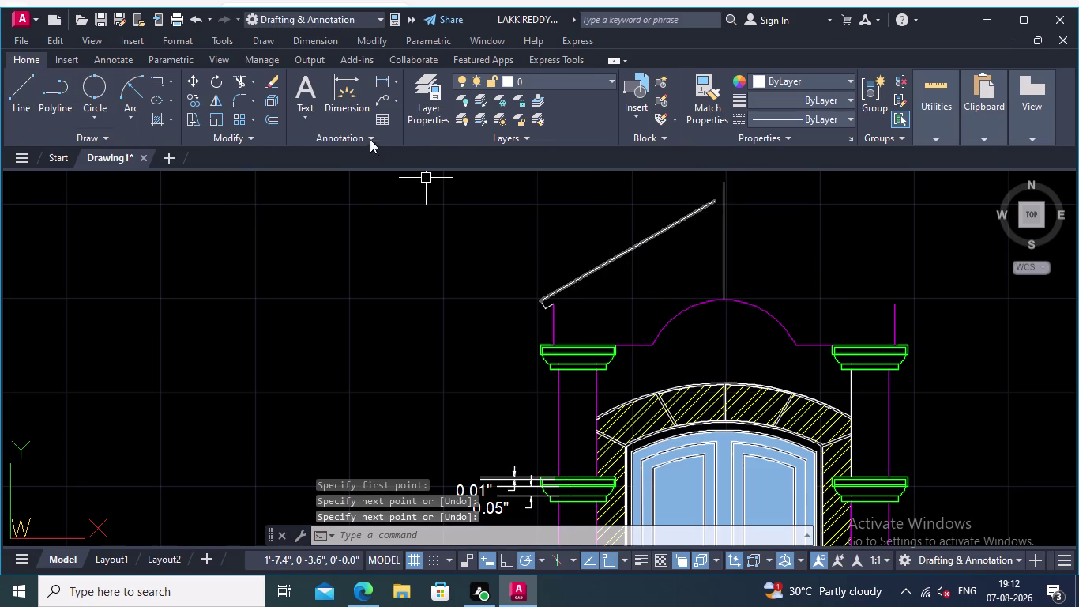
Extend the inner left roof edge to the vertical centre line.
click(251, 76)
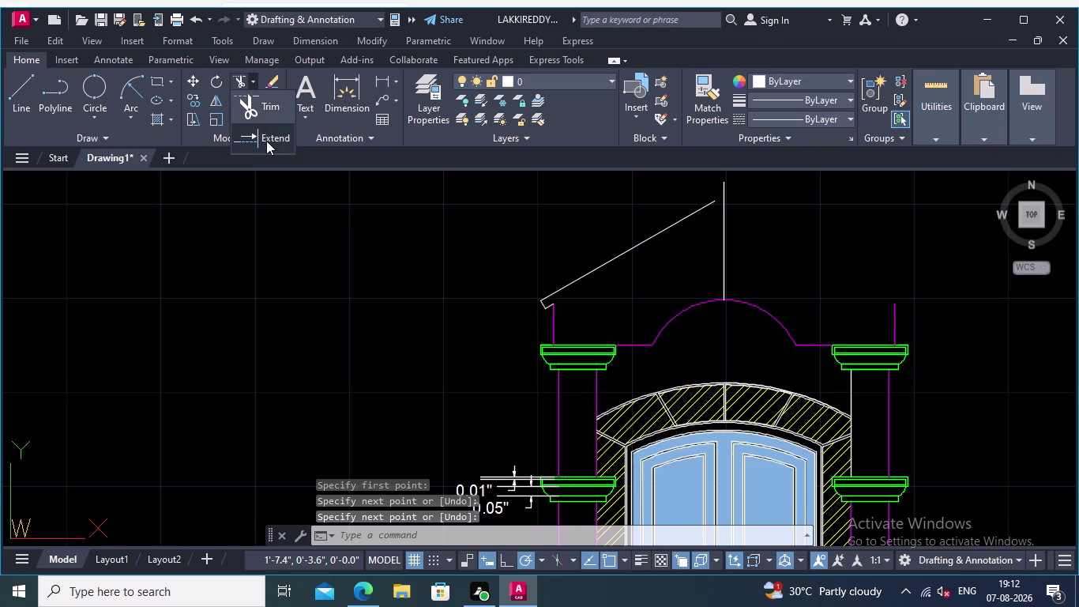
click(267, 136)
click(641, 243)
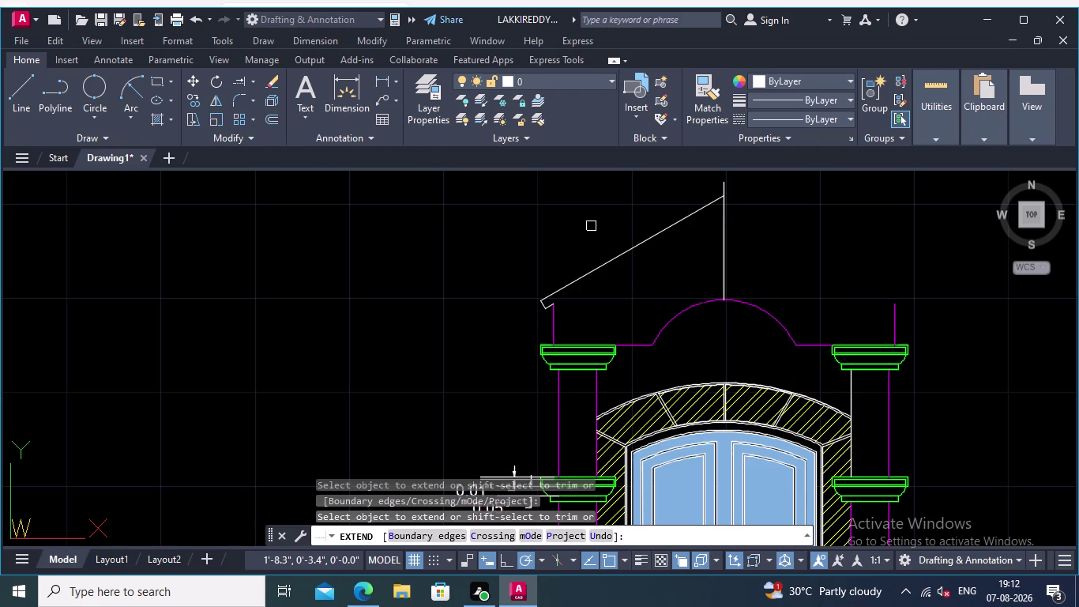
key(Return)
middle_drag(573, 244, 506, 286)
scroll(up, 3)
middle_drag(476, 346, 502, 389)
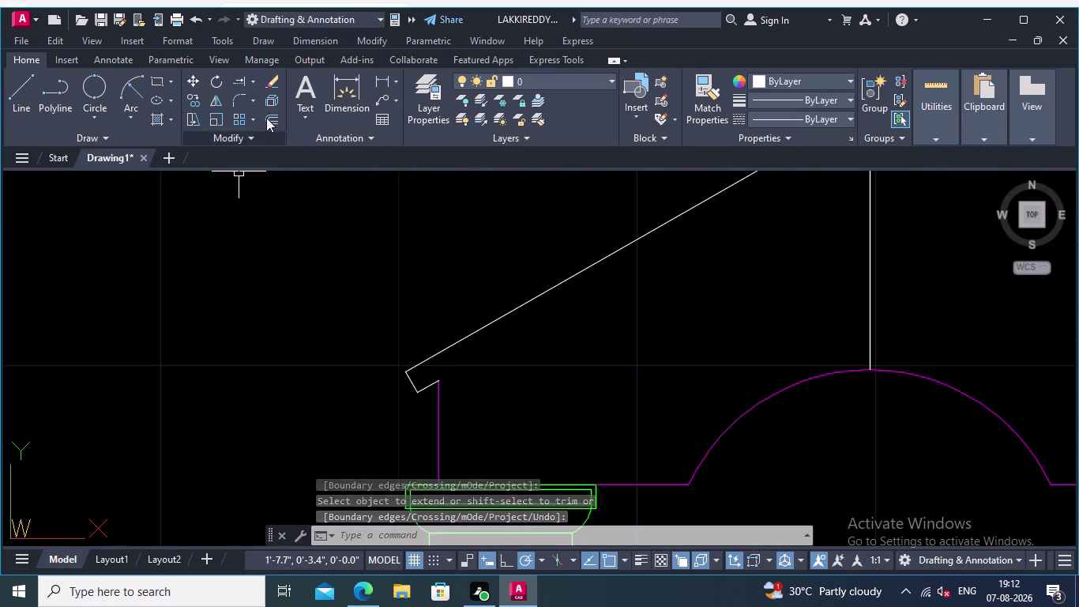
click(241, 76)
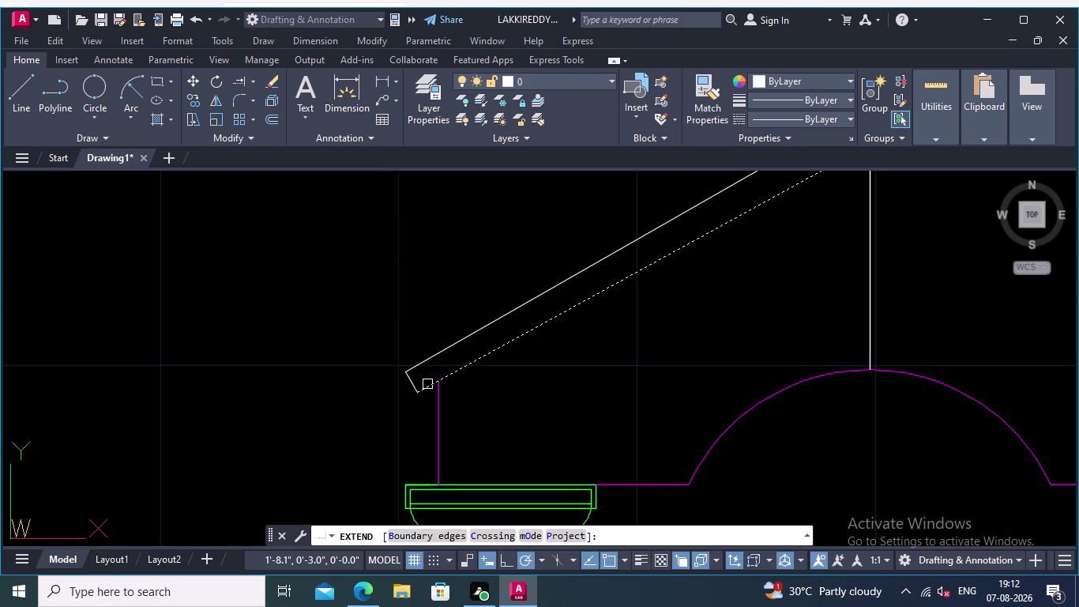
click(431, 383)
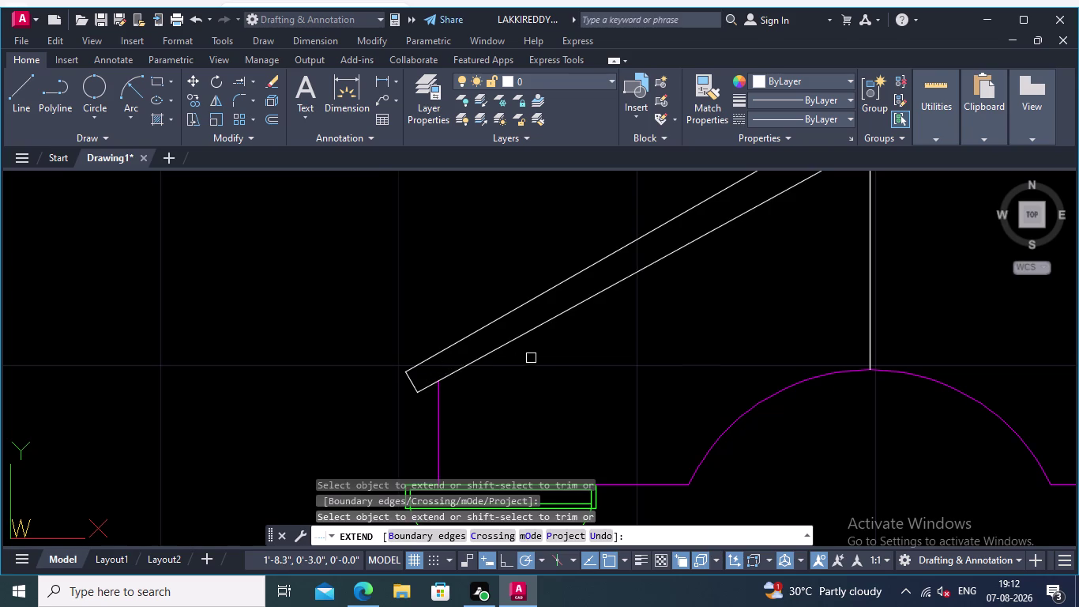
scroll(down, 3)
middle_drag(701, 310, 631, 333)
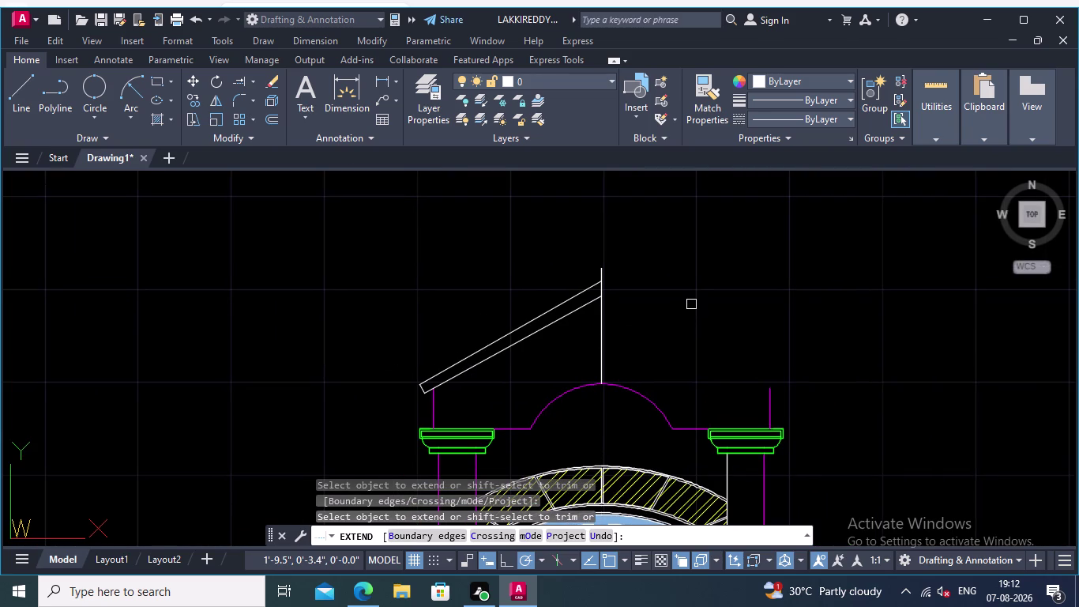
Select both slanted left roof lines, the end cap and the centre line.
key(Return)
middle_drag(668, 342, 759, 371)
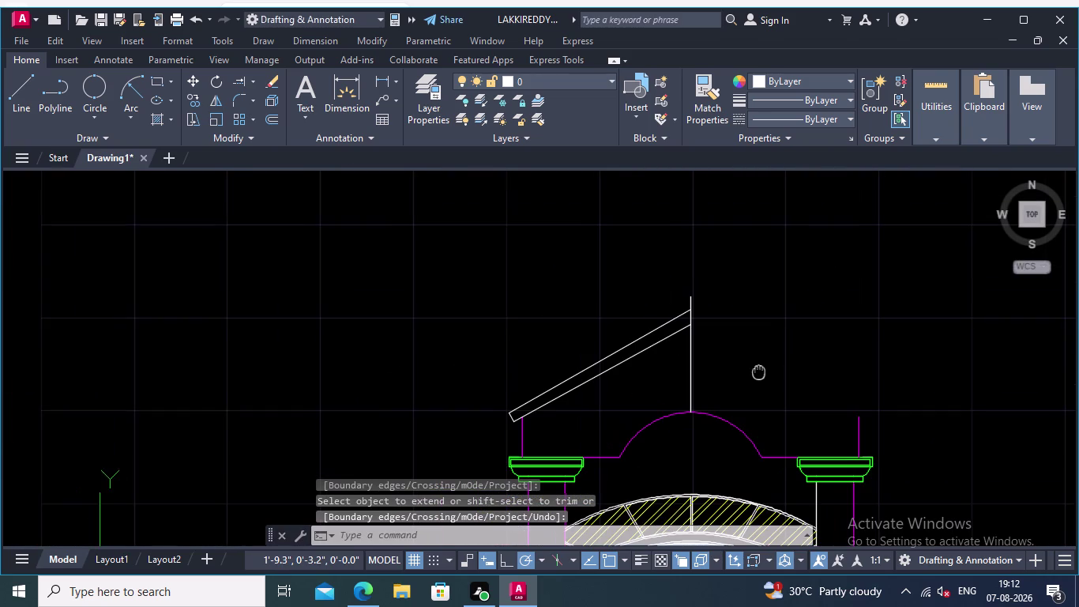
scroll(up, 3)
middle_drag(651, 380, 734, 388)
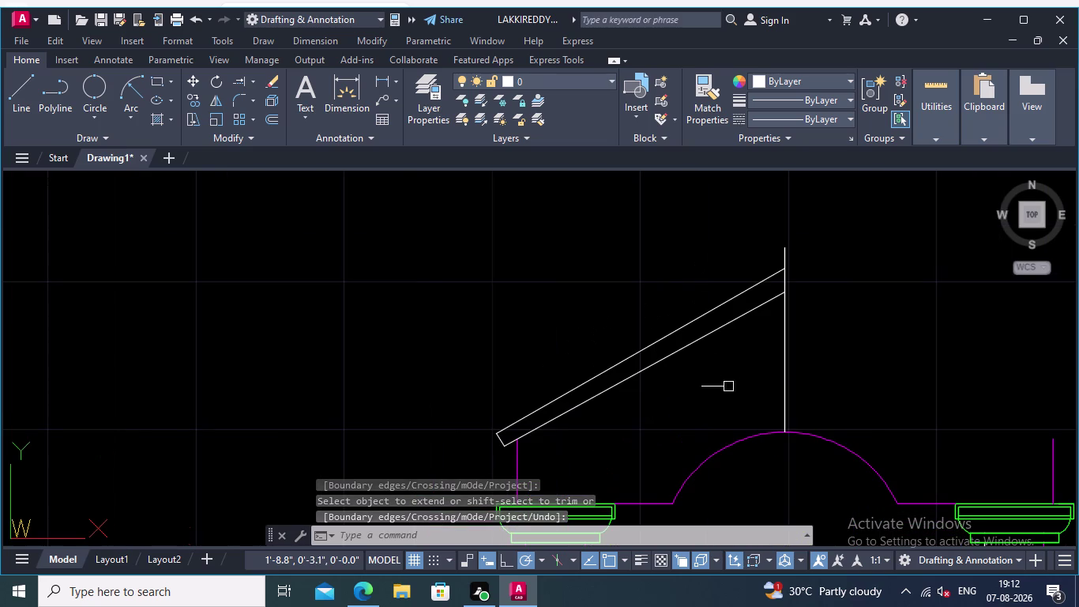
click(704, 377)
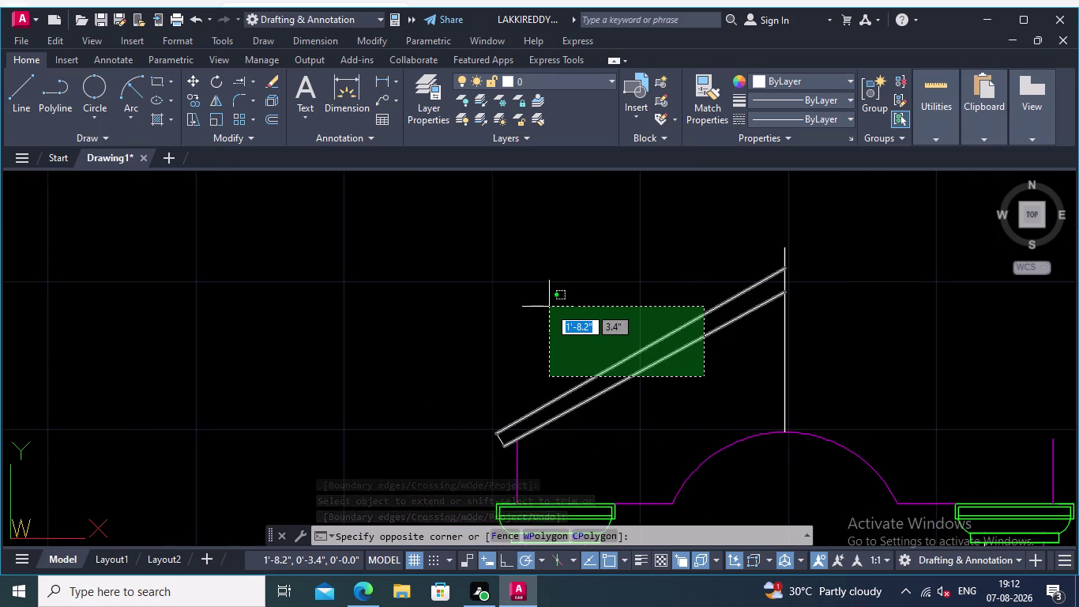
click(549, 306)
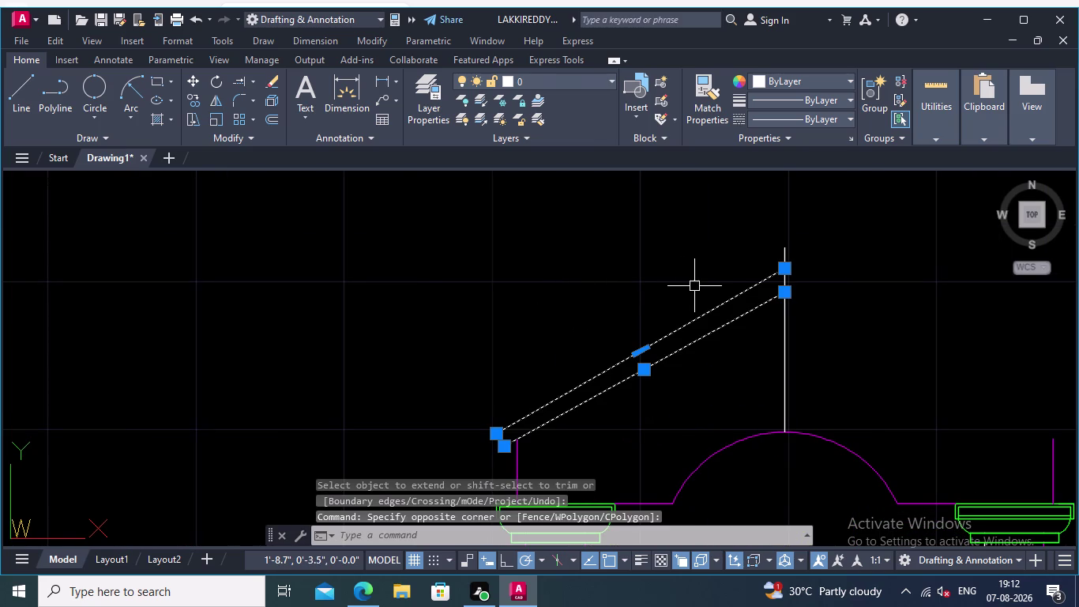
middle_drag(622, 384, 661, 352)
scroll(up, 3)
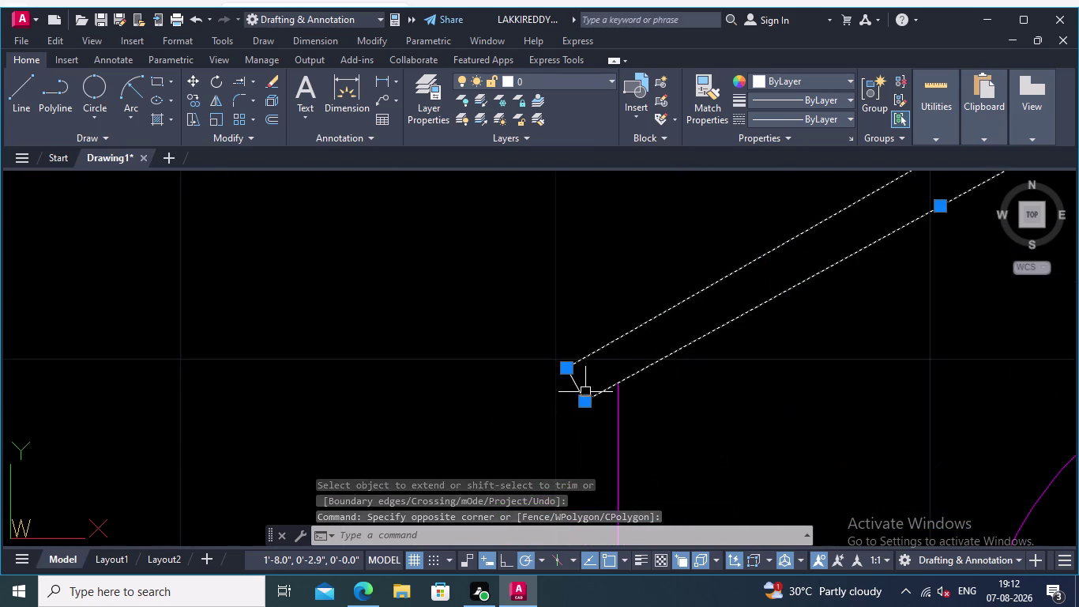
scroll(up, 3)
click(572, 395)
scroll(down, 3)
middle_drag(858, 363, 752, 416)
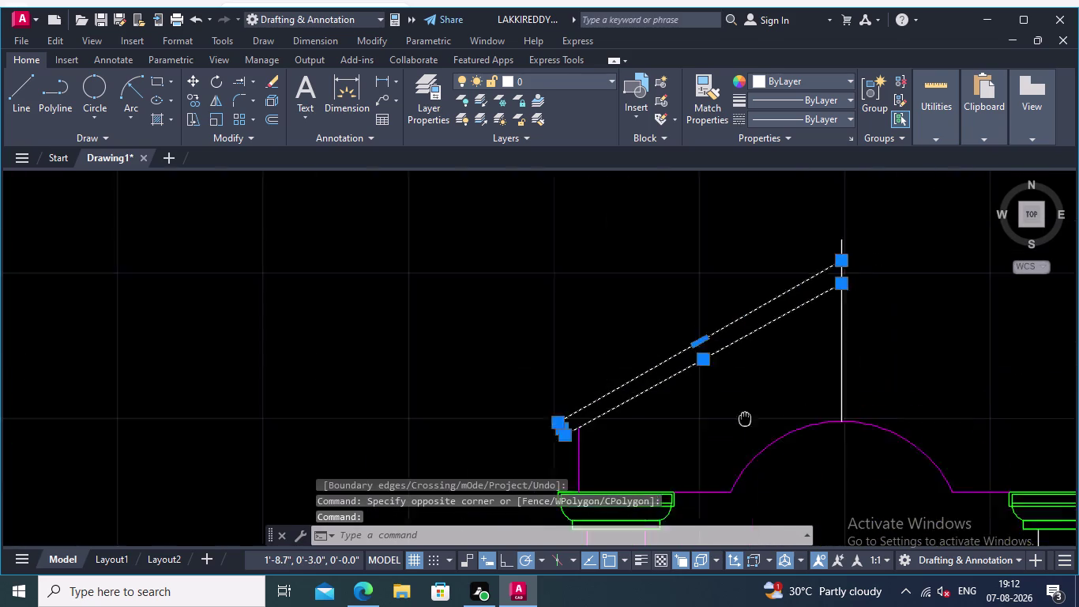
middle_drag(753, 416, 649, 433)
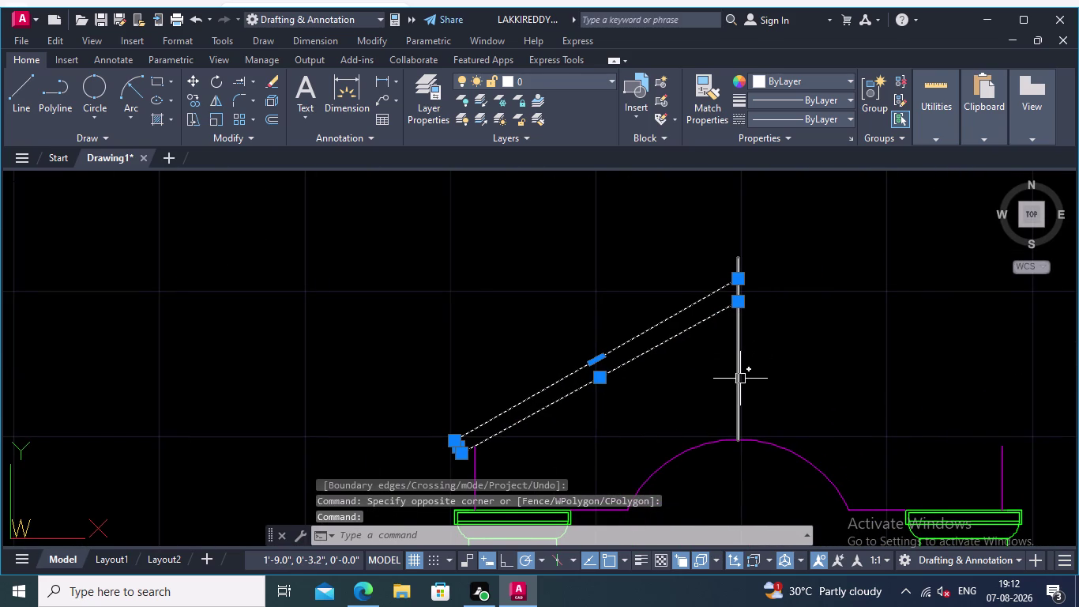
click(741, 382)
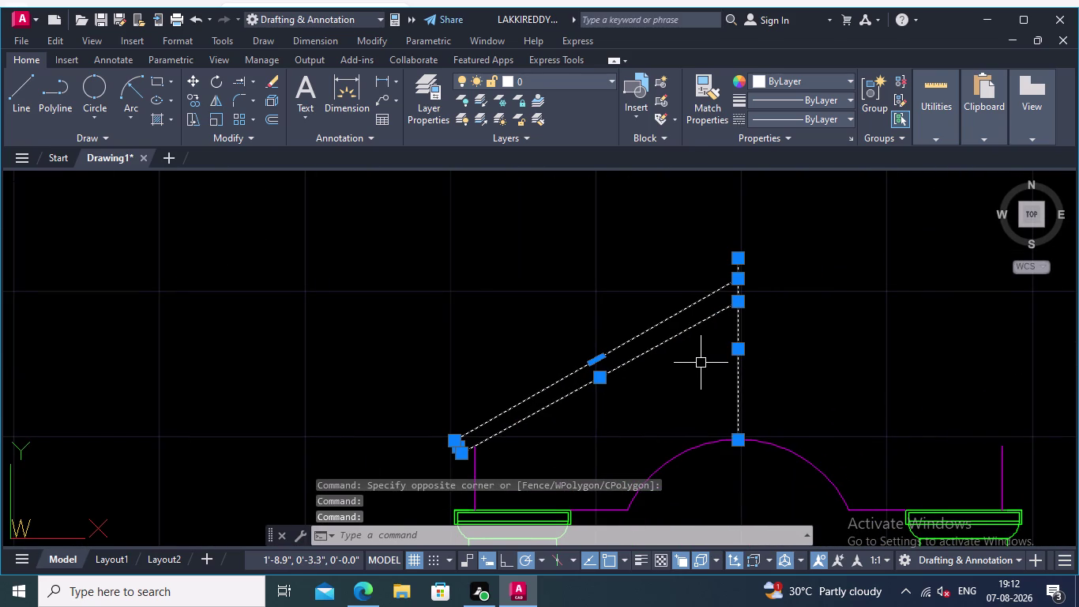
Mirror the selection about the vertical centre line, keeping the originals.
click(214, 99)
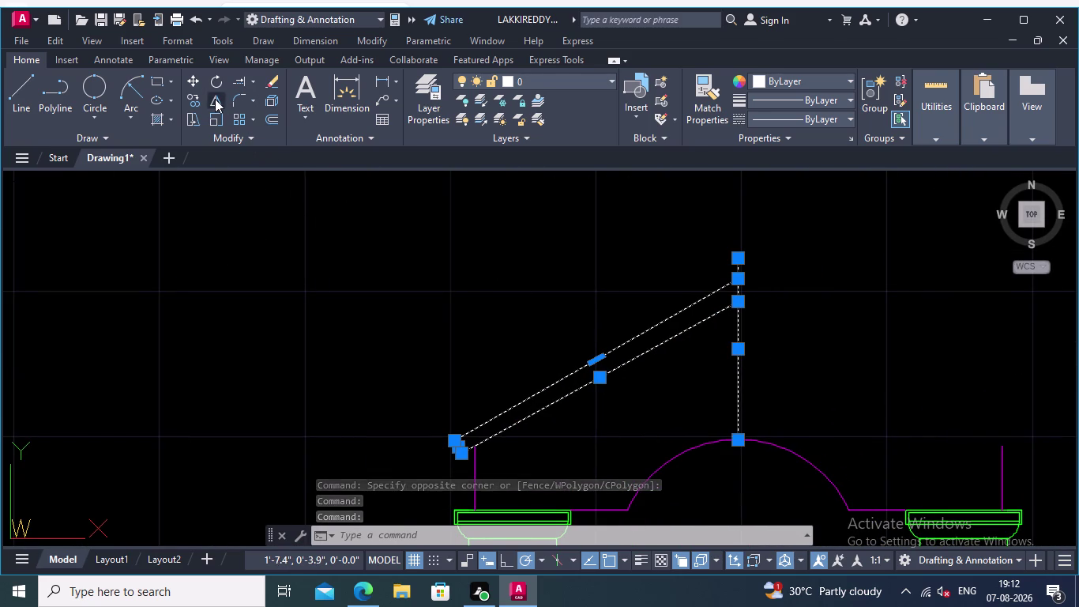
click(739, 439)
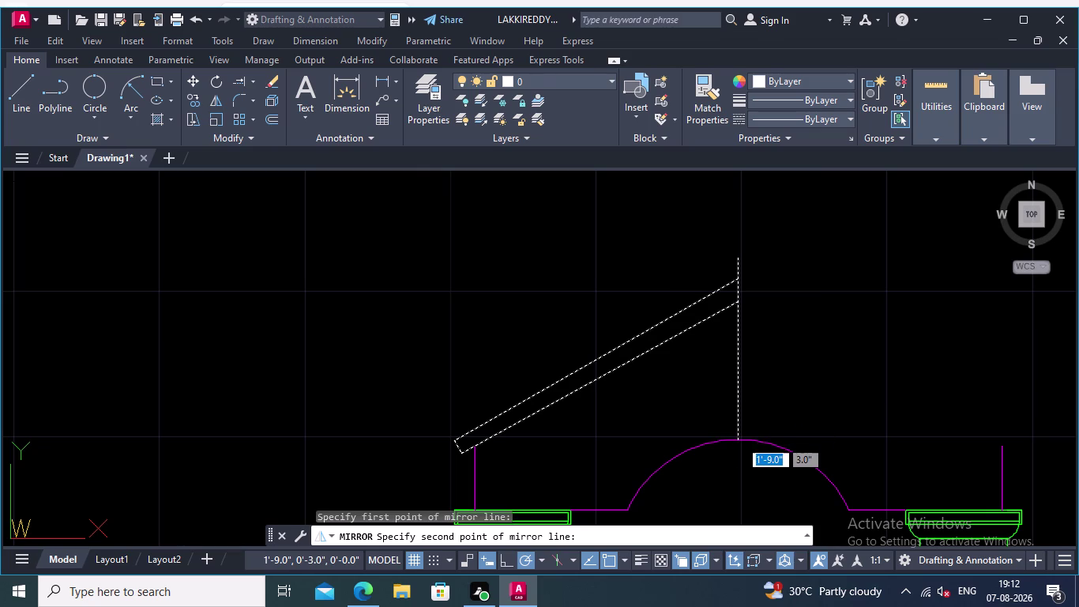
click(736, 276)
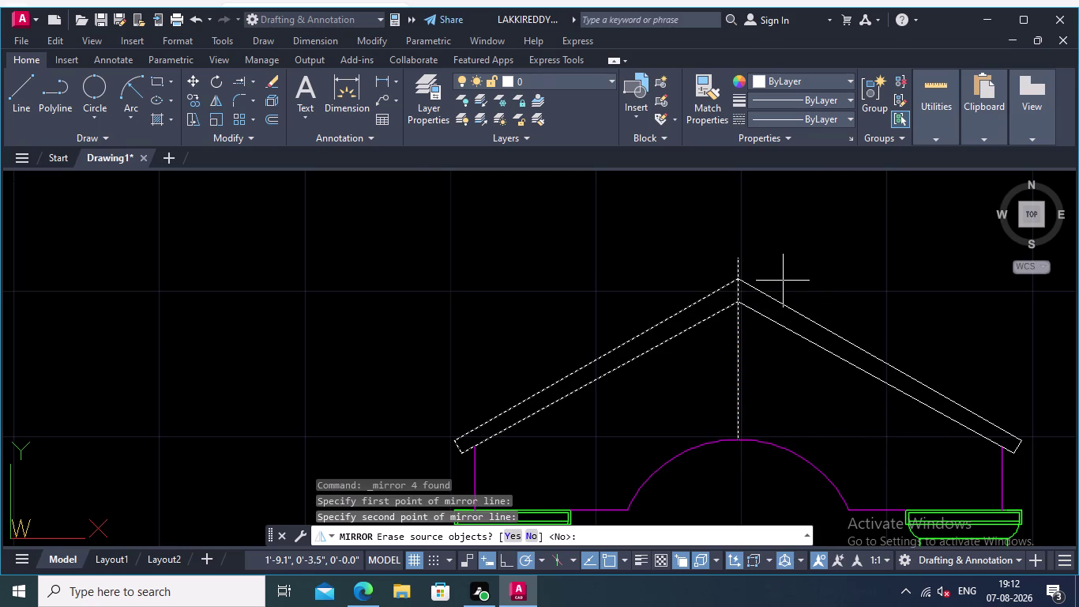
key(Return)
middle_drag(863, 286, 646, 258)
scroll(up, 3)
middle_drag(805, 446, 806, 424)
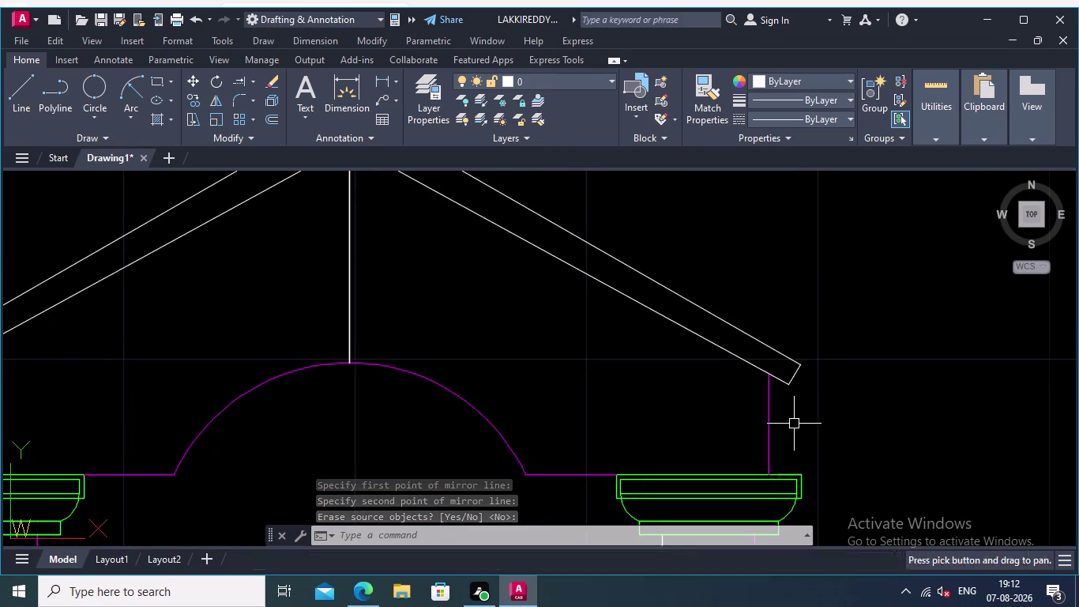
scroll(up, 3)
scroll(down, 3)
scroll(down, 3)
middle_drag(748, 410, 874, 401)
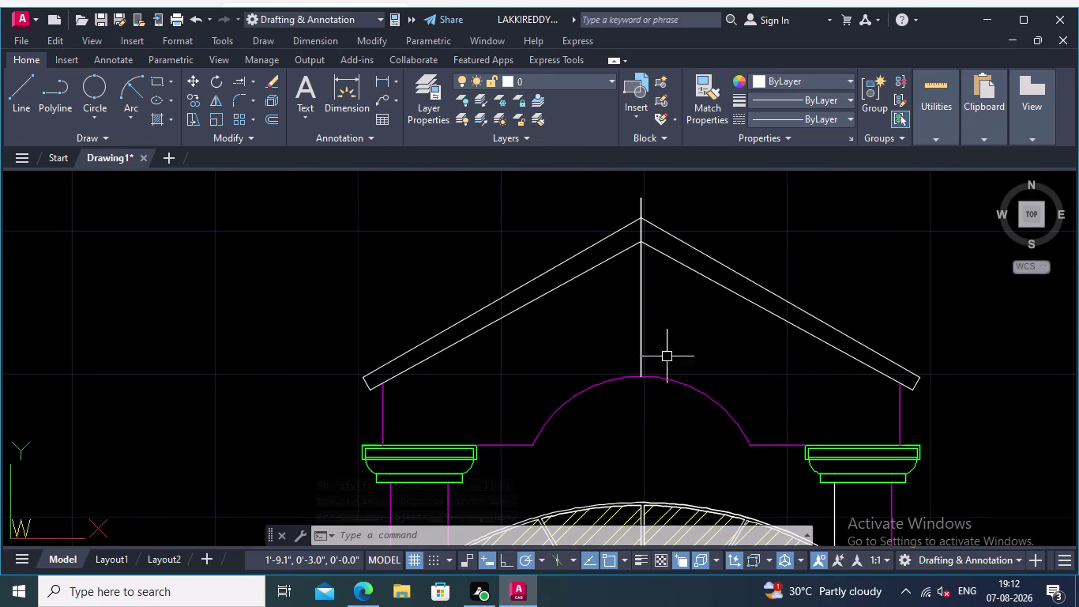
Delete the vertical centre line and its leftover piece.
click(638, 325)
key(Delete)
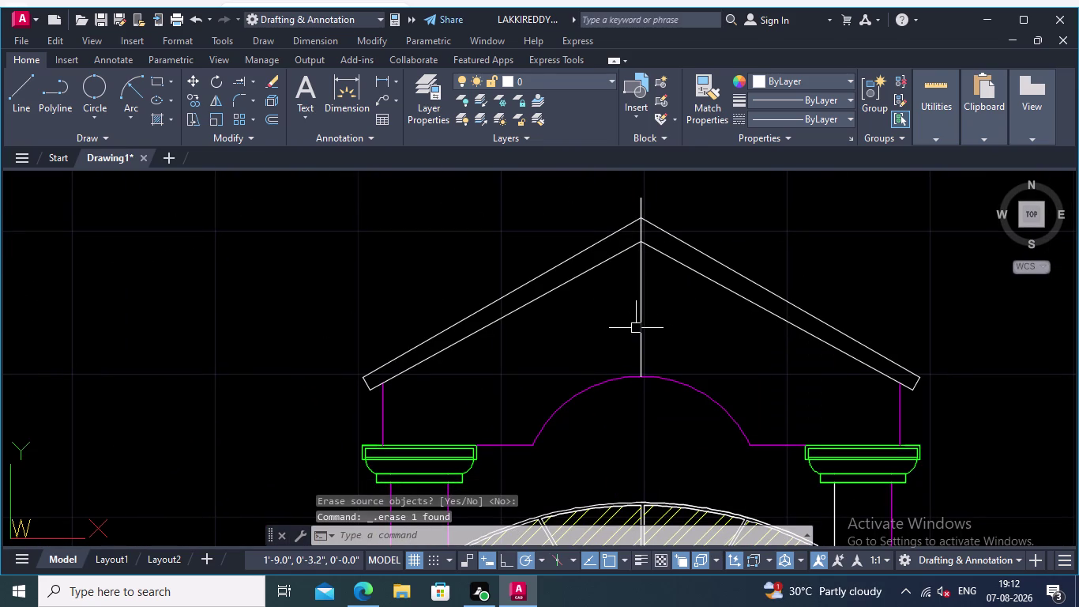
click(644, 328)
key(Delete)
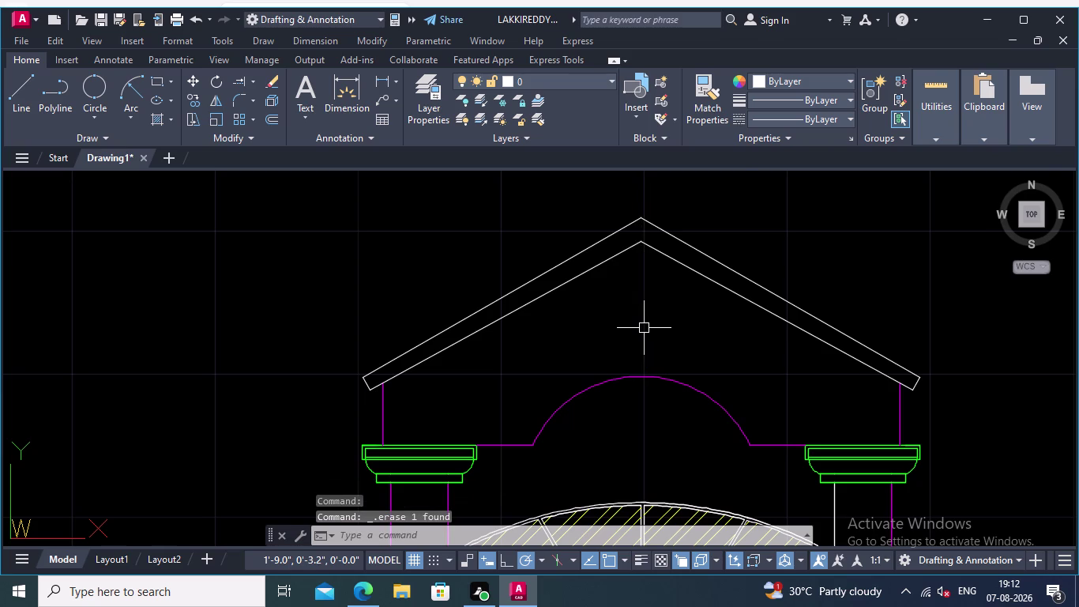
scroll(down, 3)
middle_drag(734, 324, 788, 326)
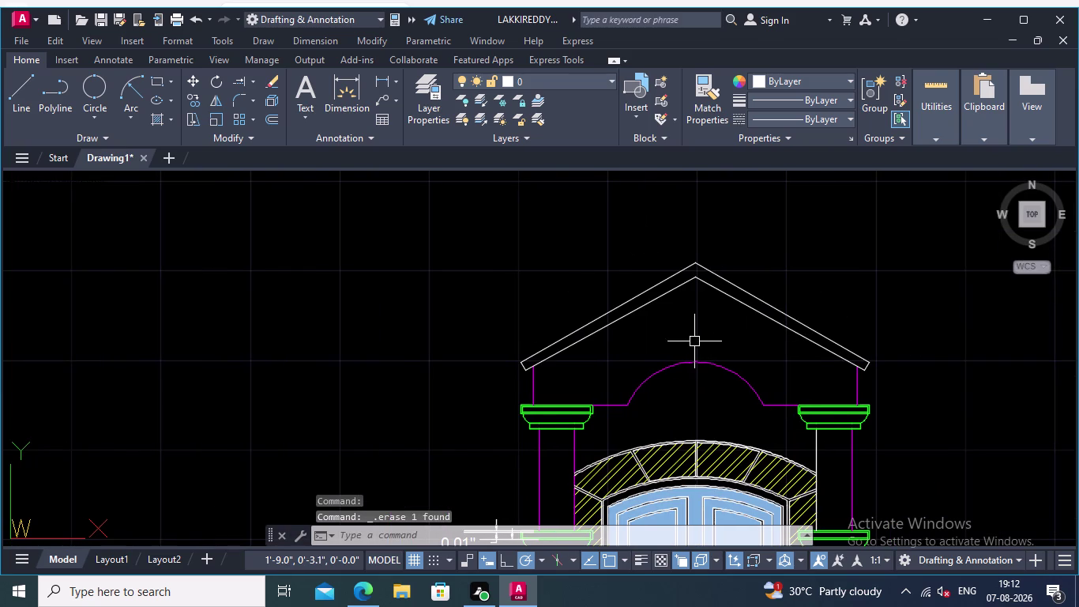
middle_drag(682, 350, 742, 355)
middle_drag(665, 236, 670, 276)
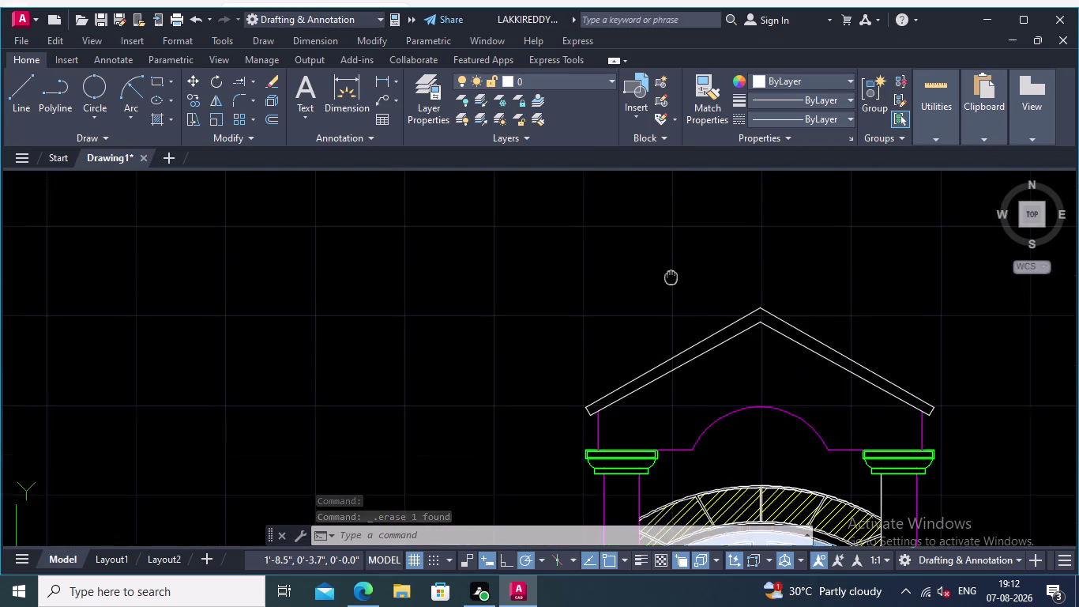
middle_drag(671, 276, 672, 281)
scroll(up, 3)
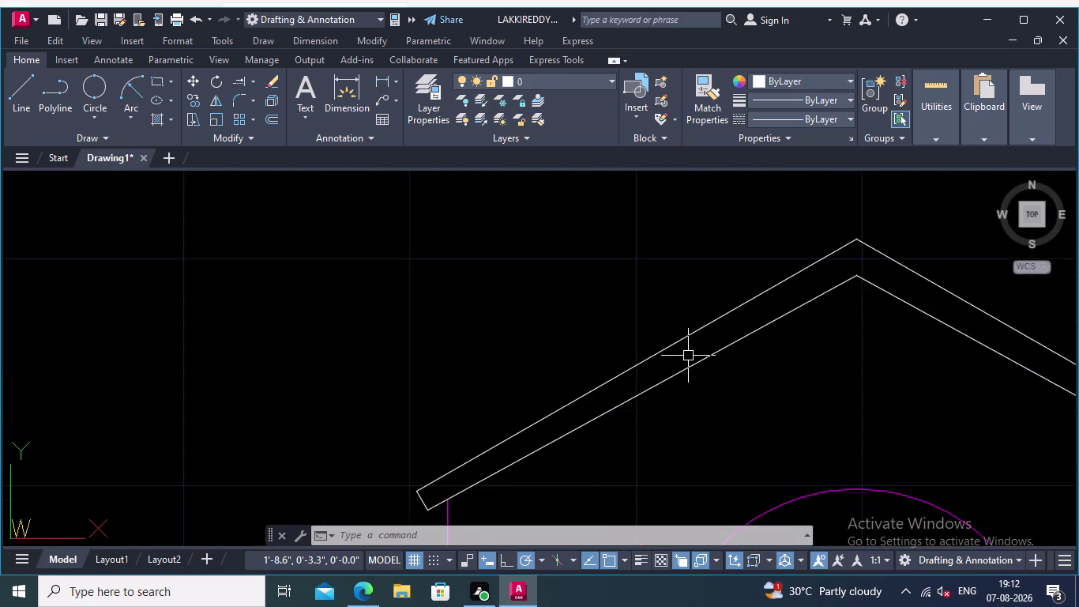
scroll(up, 3)
middle_drag(663, 311, 499, 213)
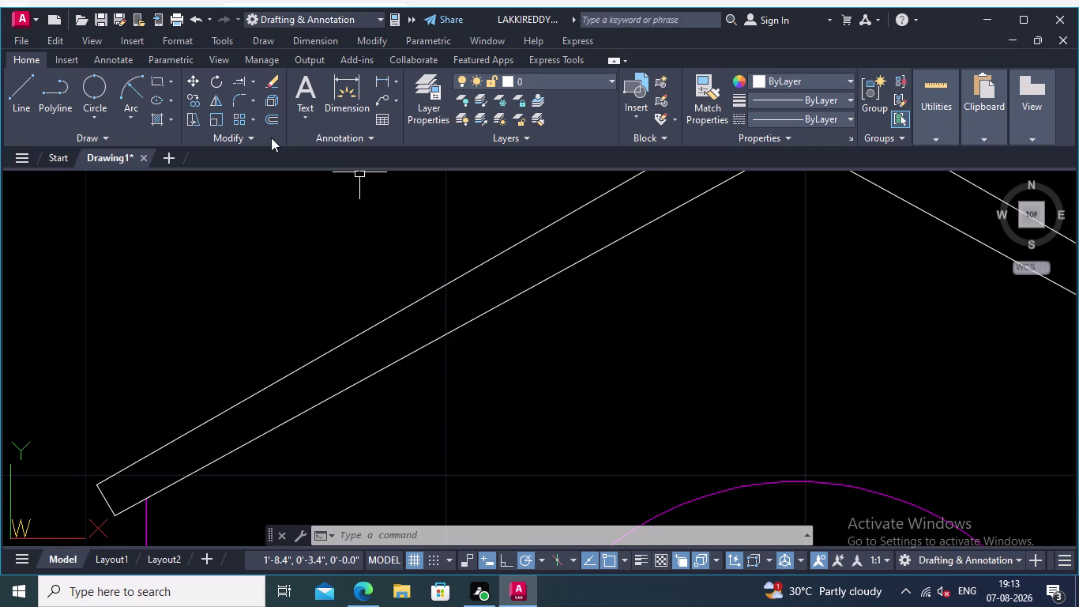
Start JOIN and pick the lower and upper left roof edges plus the left end cap.
middle_drag(442, 284, 460, 295)
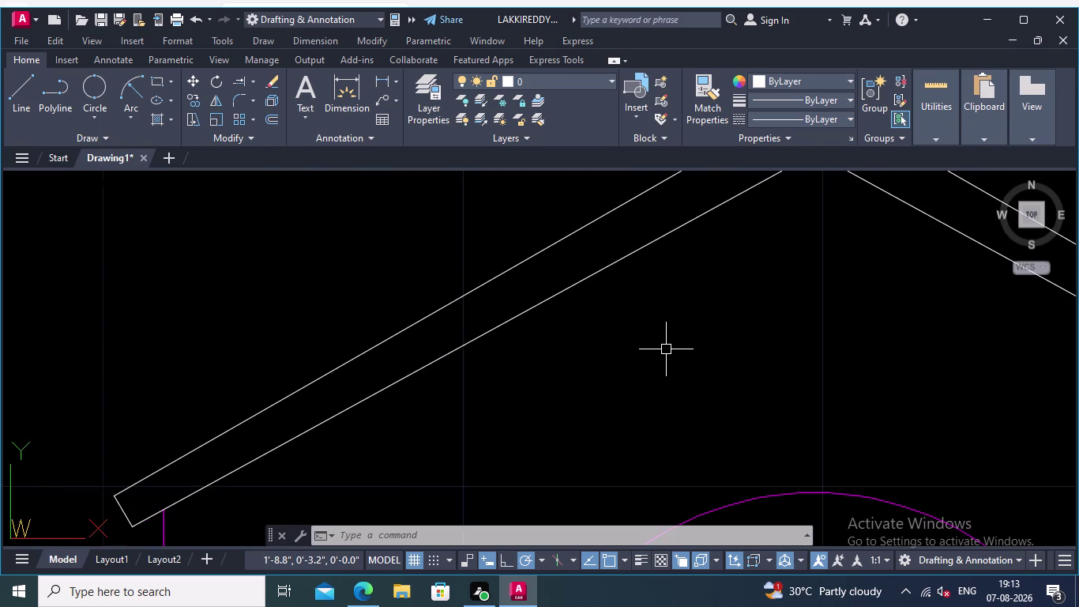
text(join)
key(Return)
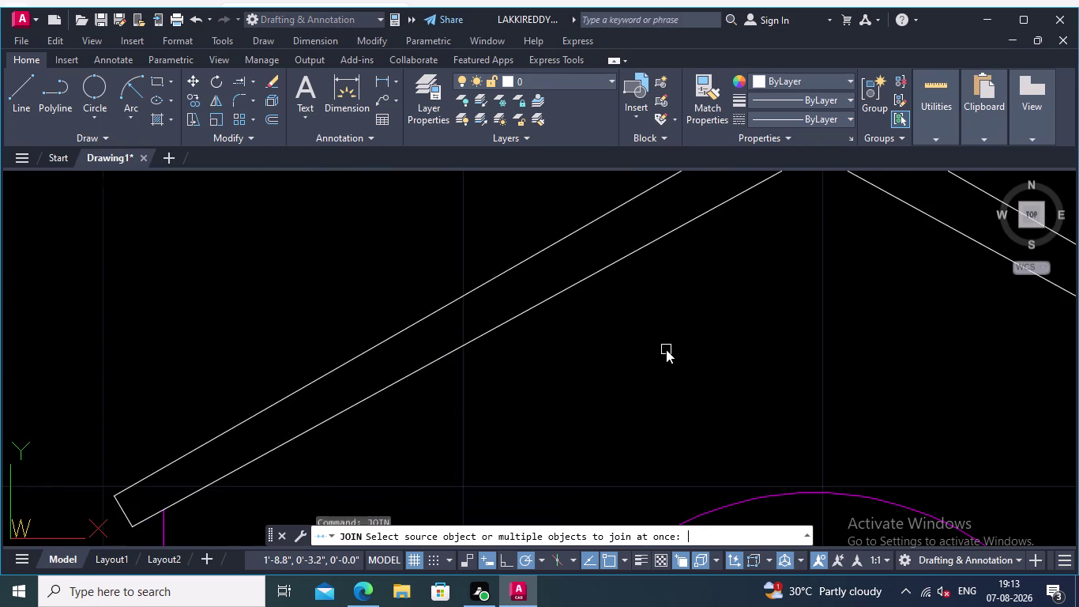
click(590, 275)
middle_drag(617, 282, 729, 303)
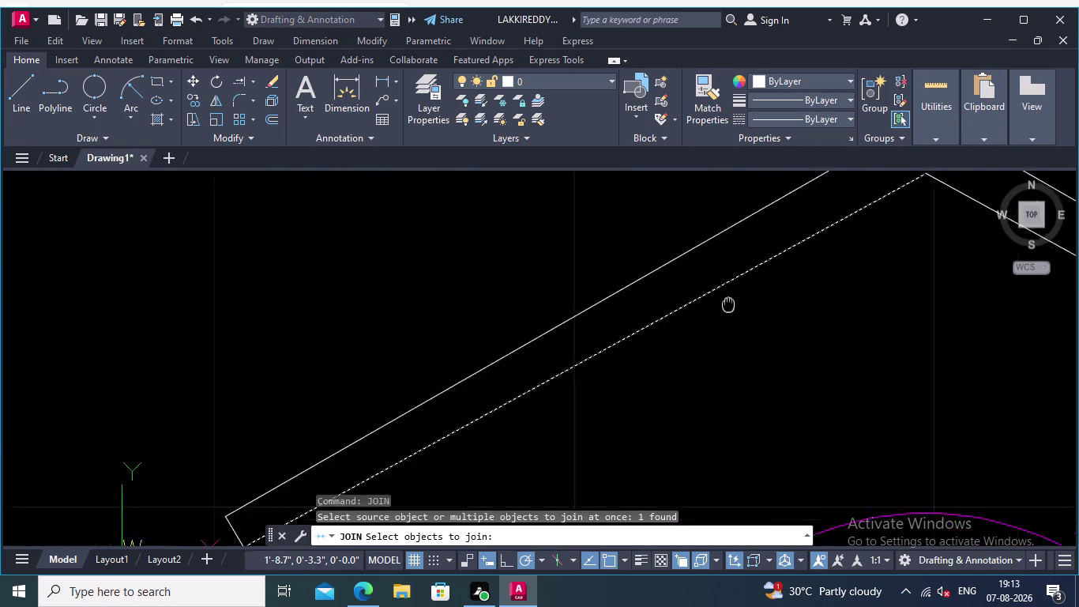
middle_drag(729, 302, 815, 315)
click(707, 304)
scroll(down, 3)
middle_drag(739, 379, 753, 306)
scroll(up, 3)
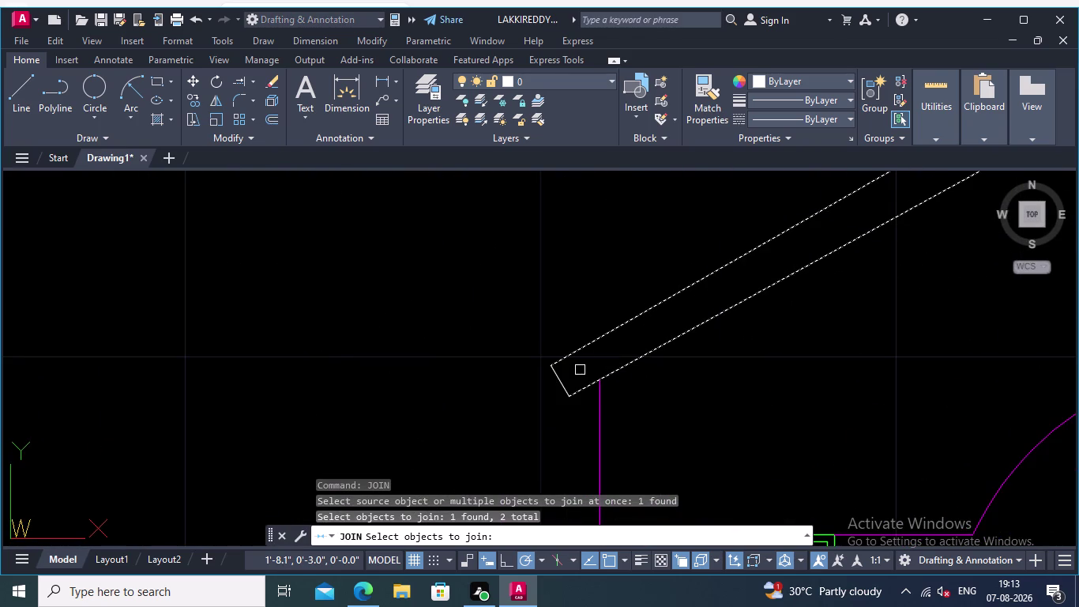
click(560, 381)
Add the right slope edges and right end cap, completing the joined polyline.
scroll(down, 3)
middle_drag(754, 370, 332, 371)
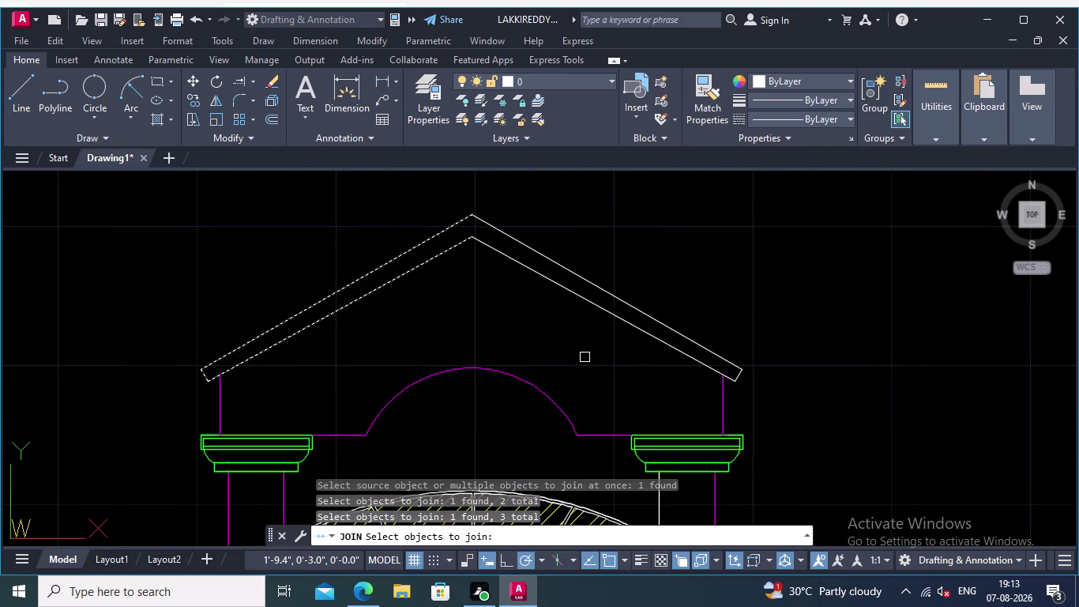
scroll(up, 3)
drag(619, 352, 622, 342)
click(576, 232)
middle_drag(546, 292, 538, 350)
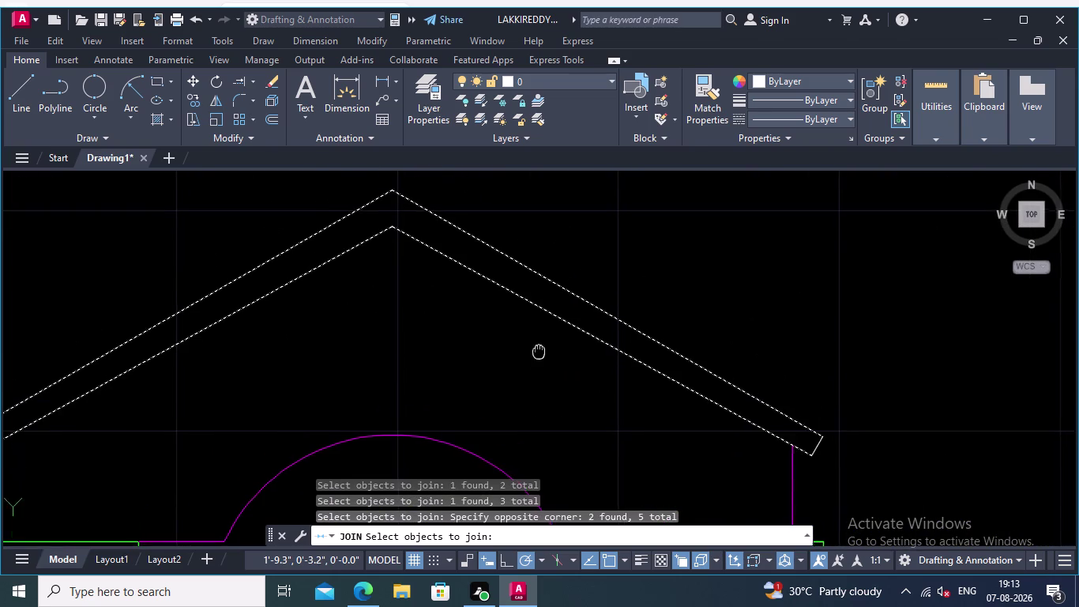
scroll(up, 3)
click(836, 464)
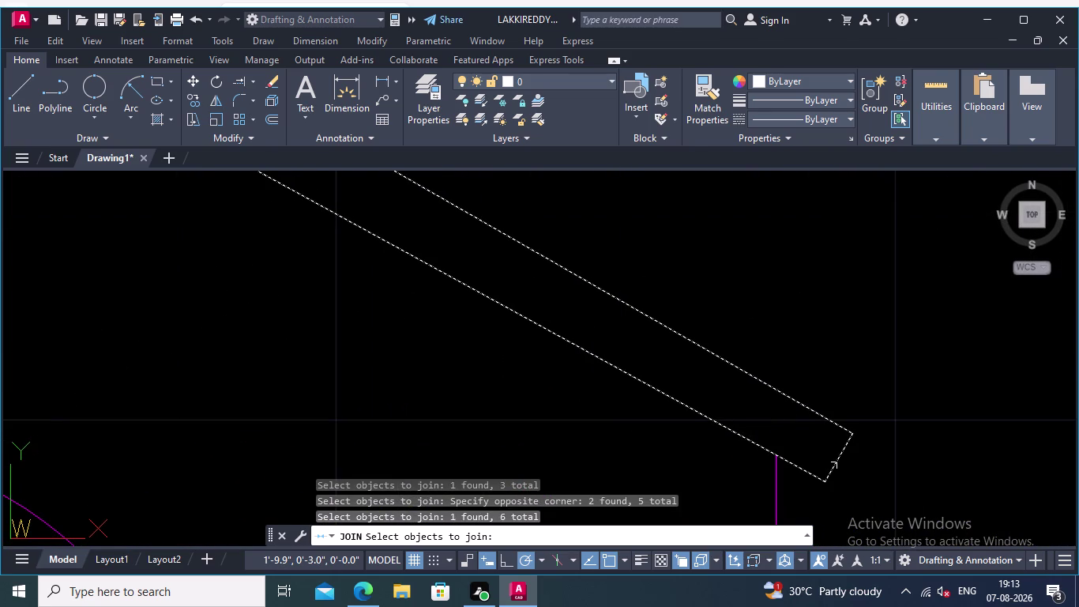
key(Return)
scroll(down, 3)
middle_drag(417, 440, 618, 414)
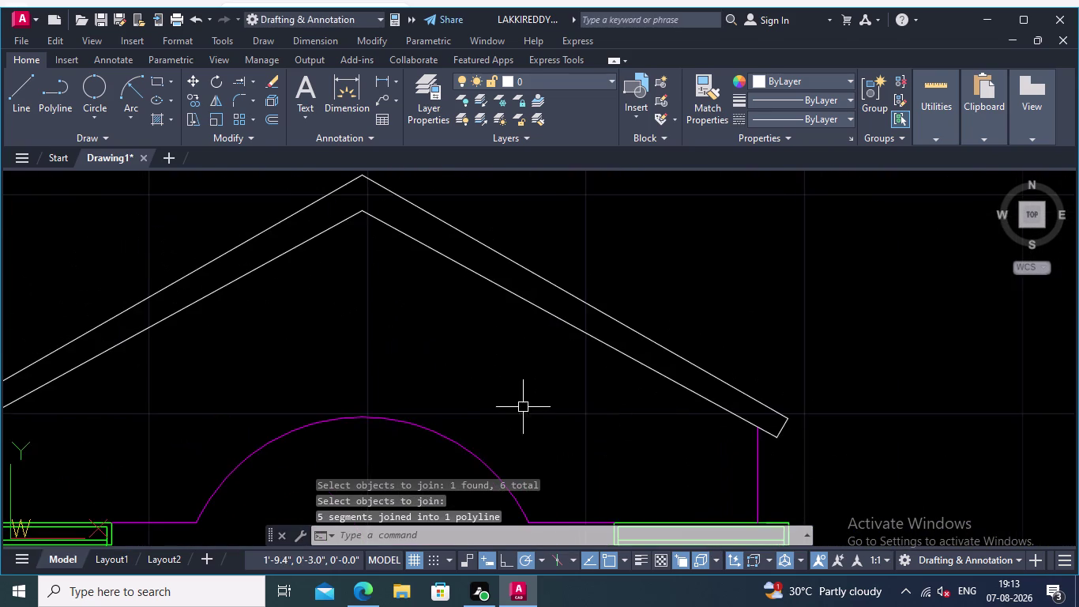
middle_drag(494, 390, 608, 390)
Offset the joined roof outline inward by 0.01.
click(274, 115)
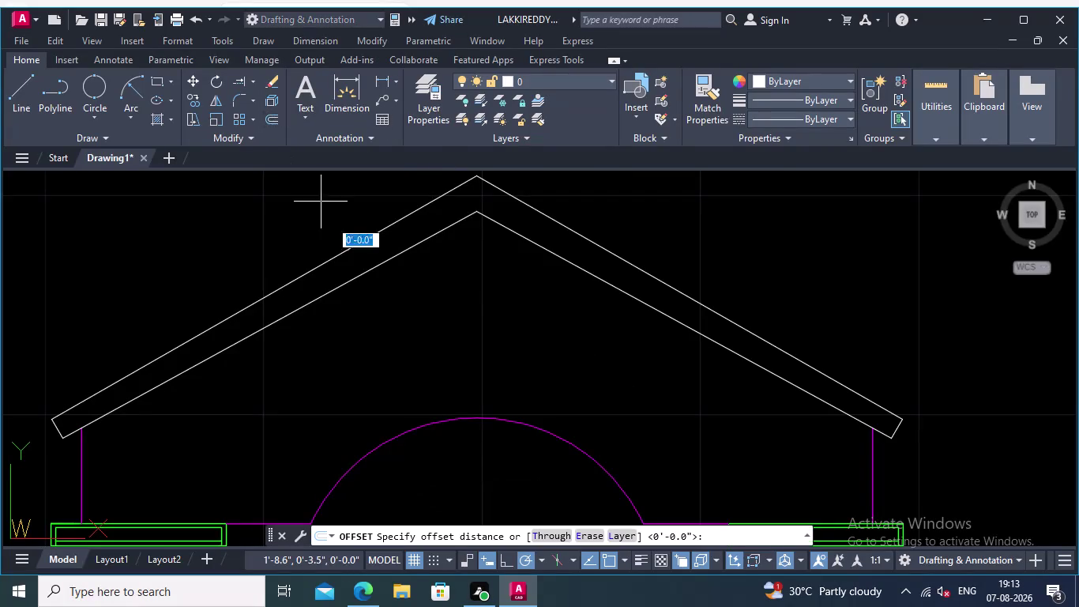
scroll(up, 3)
click(362, 267)
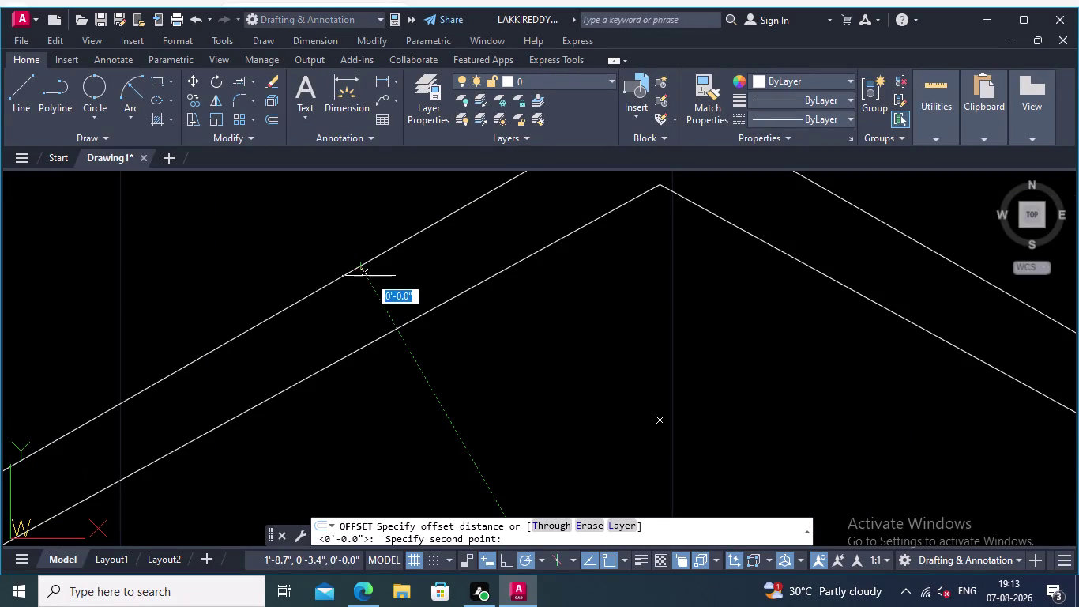
text(0.01)
key(Return)
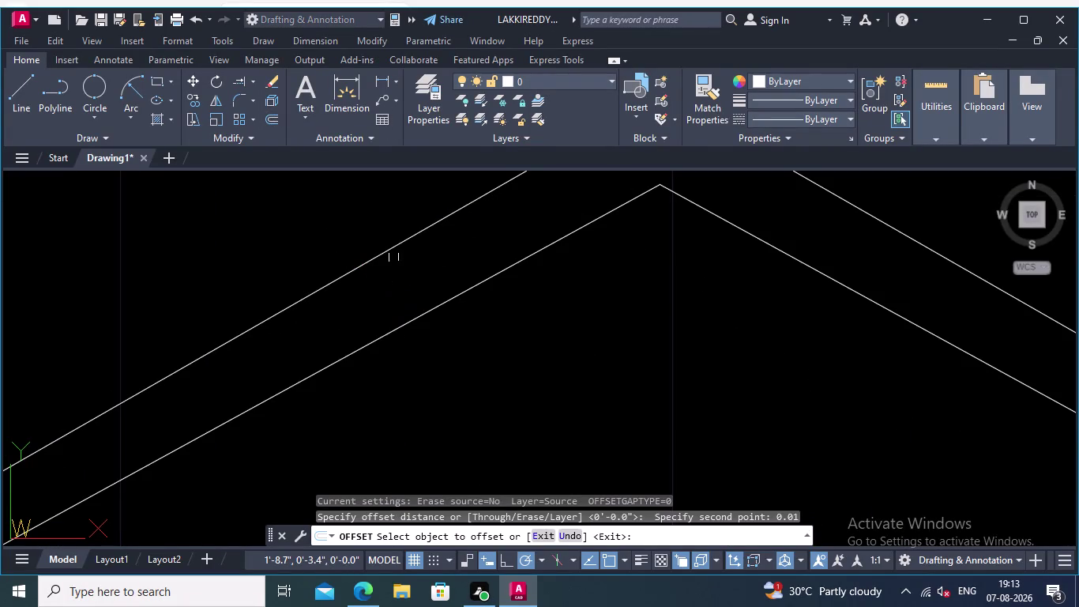
click(389, 246)
click(409, 273)
scroll(down, 3)
middle_drag(484, 341, 724, 333)
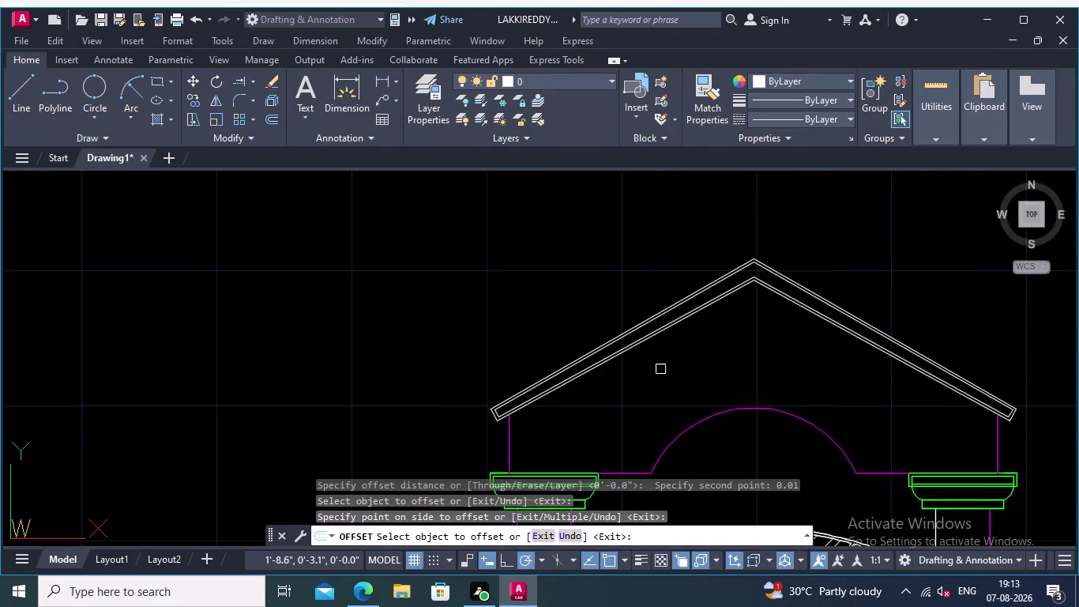
scroll(up, 3)
key(Return)
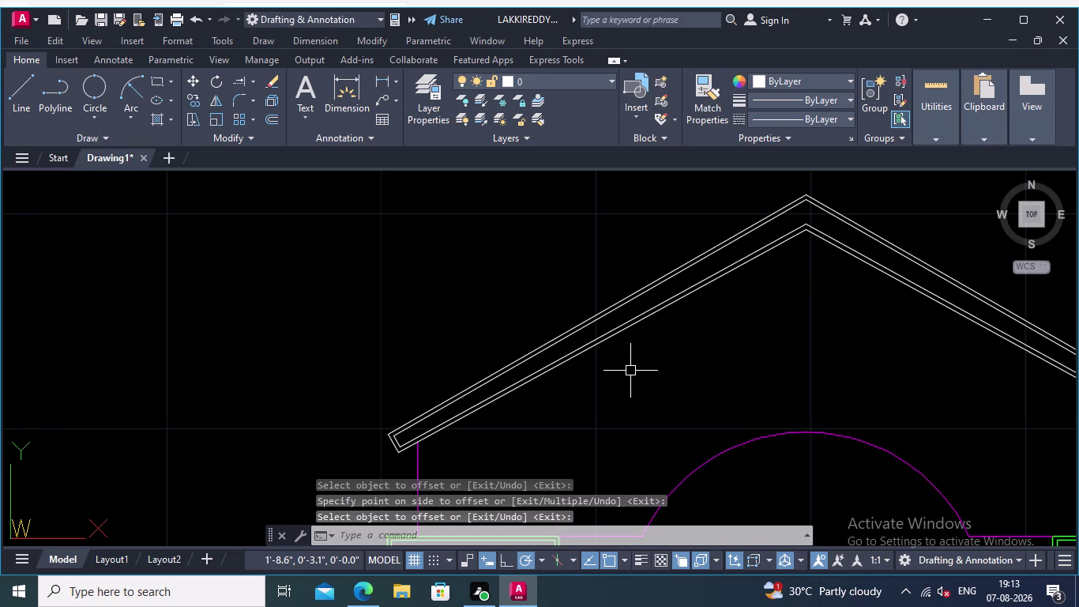
Pan to the pediment apex and start the Line tool.
middle_drag(643, 374, 545, 461)
middle_drag(499, 329, 636, 252)
click(13, 86)
middle_drag(779, 160, 716, 269)
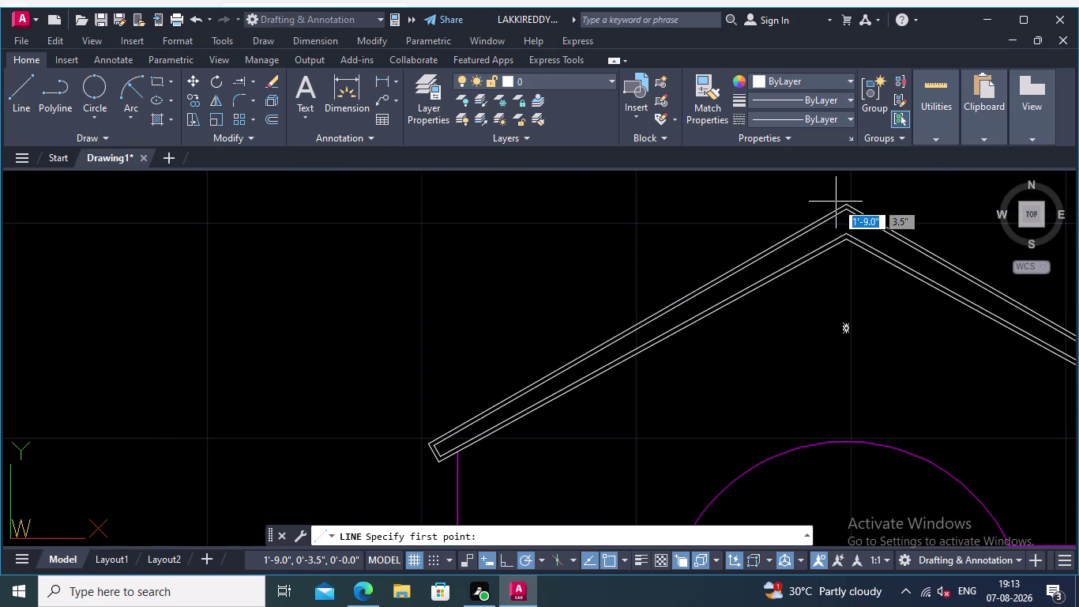
Draw a horizontal line running left from the pediment apex.
scroll(up, 3)
click(832, 207)
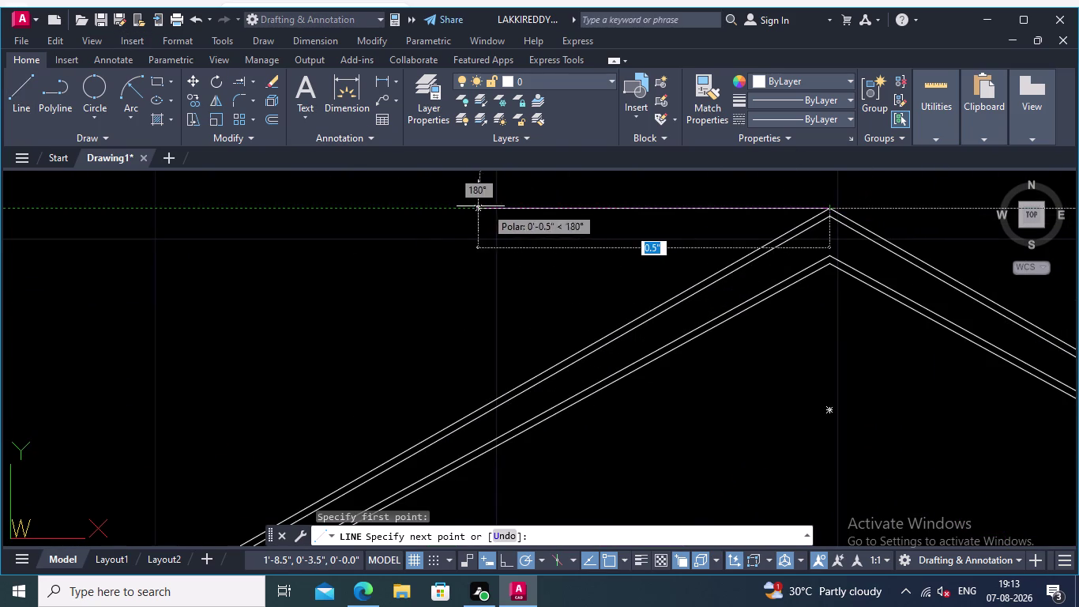
middle_drag(533, 211, 662, 194)
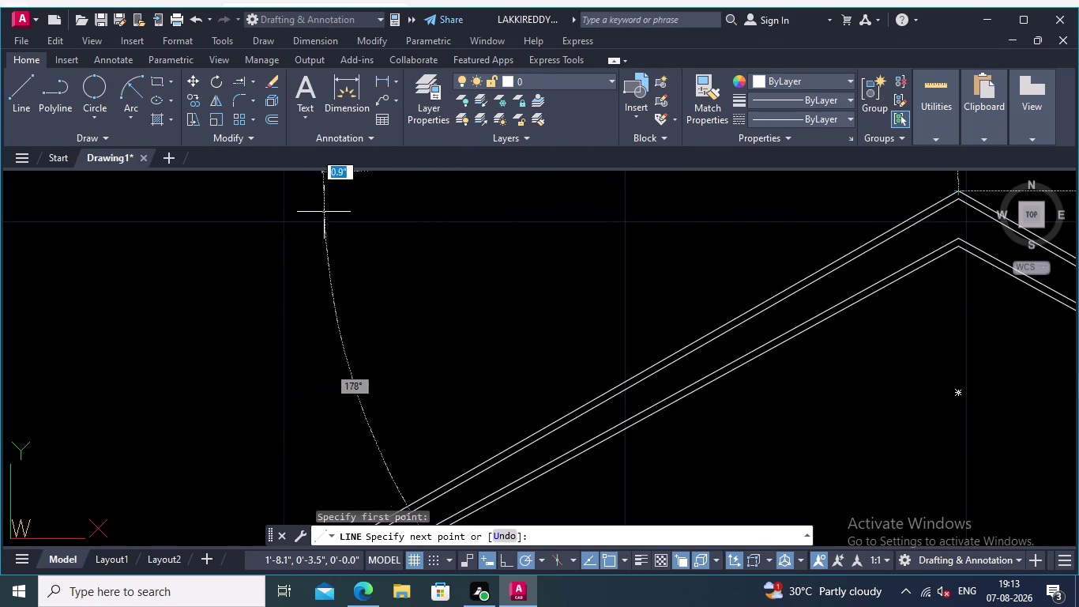
middle_drag(374, 217, 447, 325)
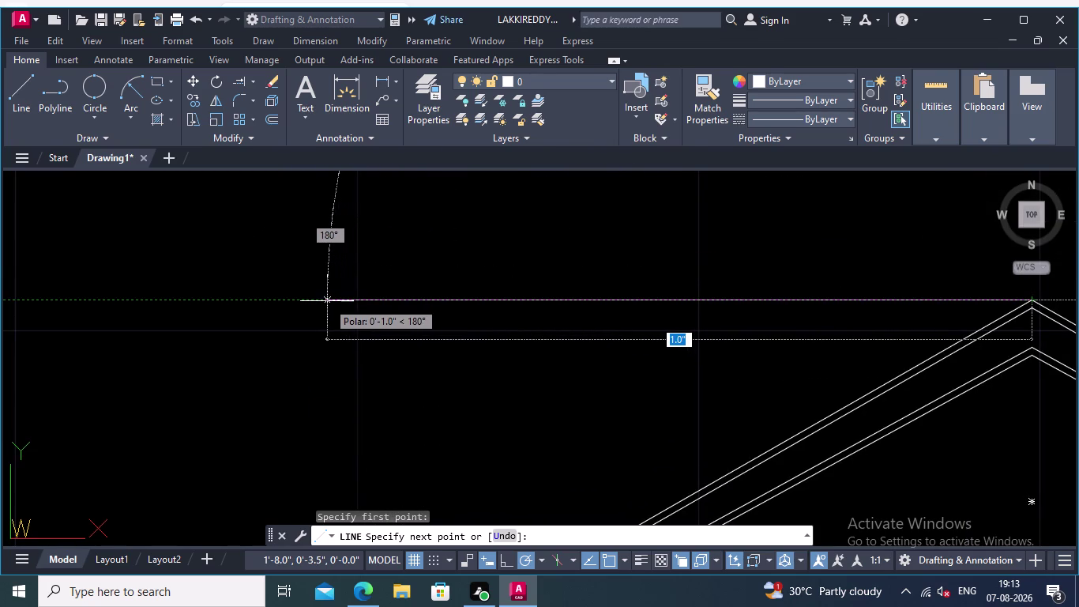
click(199, 298)
key(Return)
scroll(down, 3)
middle_click(648, 273)
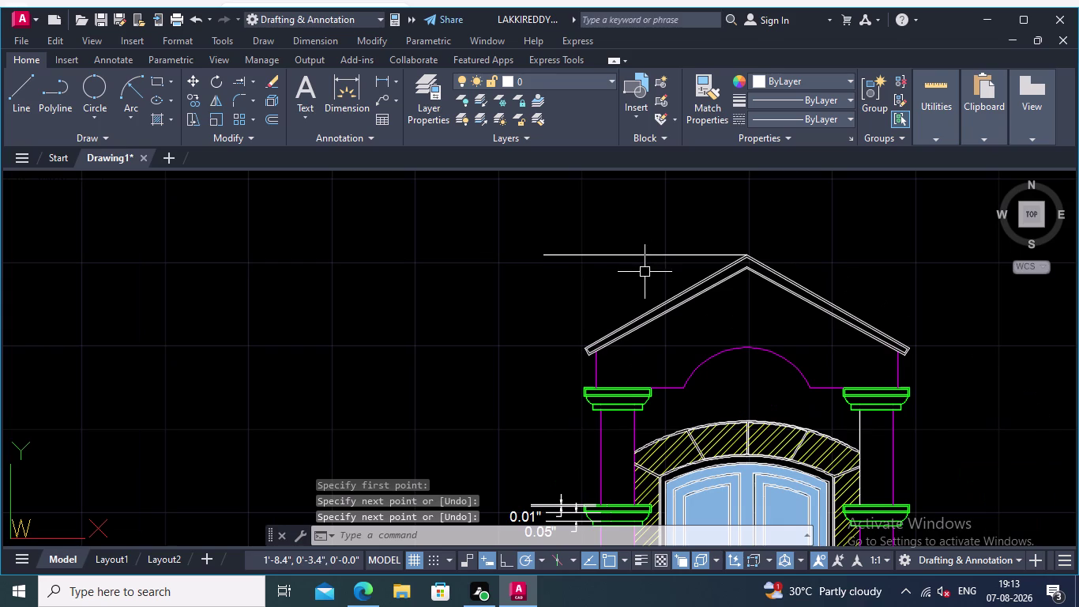
Start a linear dimension and pan to the pediment's left end.
click(386, 76)
scroll(up, 3)
scroll(up, 3)
middle_drag(574, 354, 586, 293)
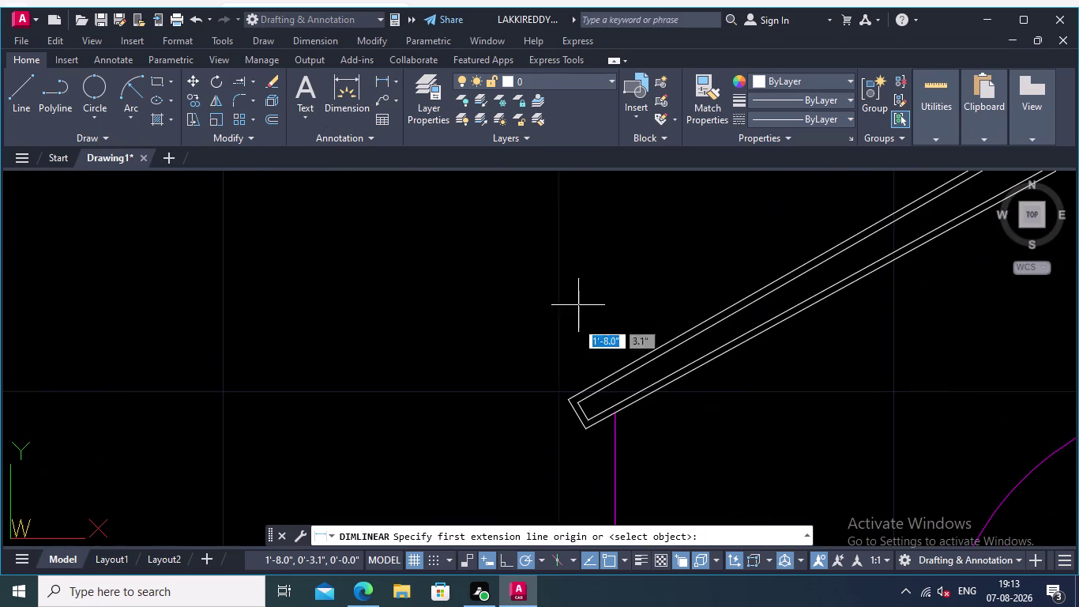
Place a vertical dimension from the pediment's left end up to the apex line.
drag(568, 397, 568, 381)
middle_drag(572, 289, 569, 385)
scroll(down, 3)
middle_drag(563, 265, 561, 381)
scroll(up, 3)
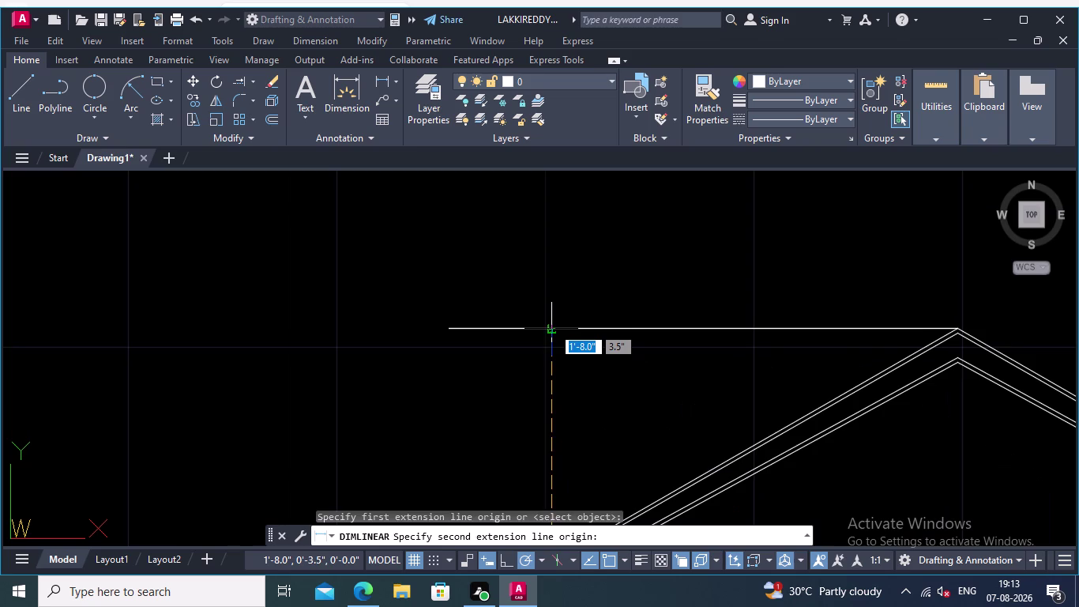
click(553, 326)
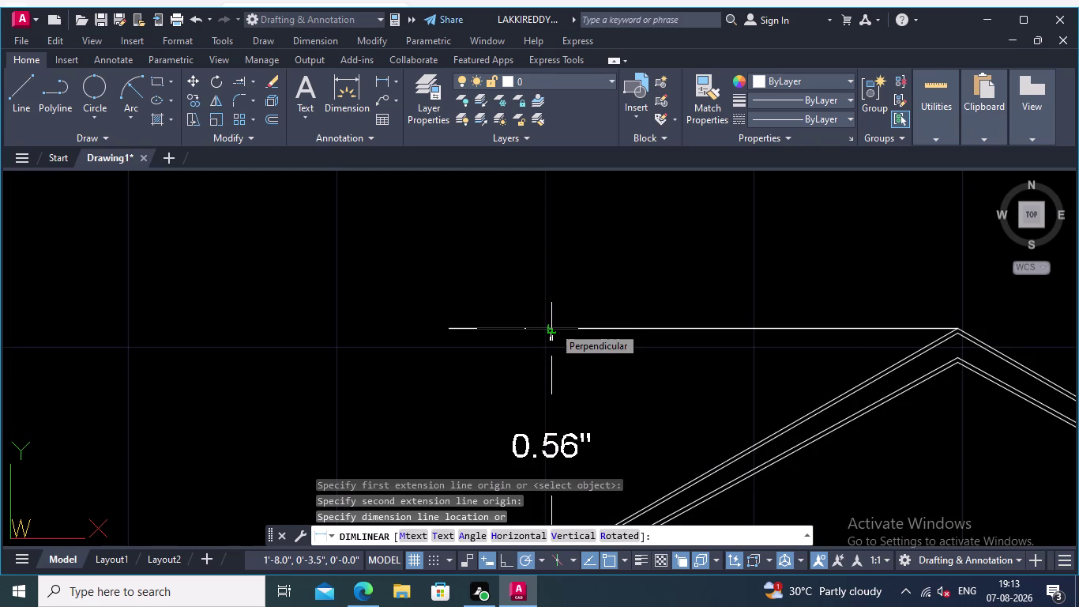
click(553, 325)
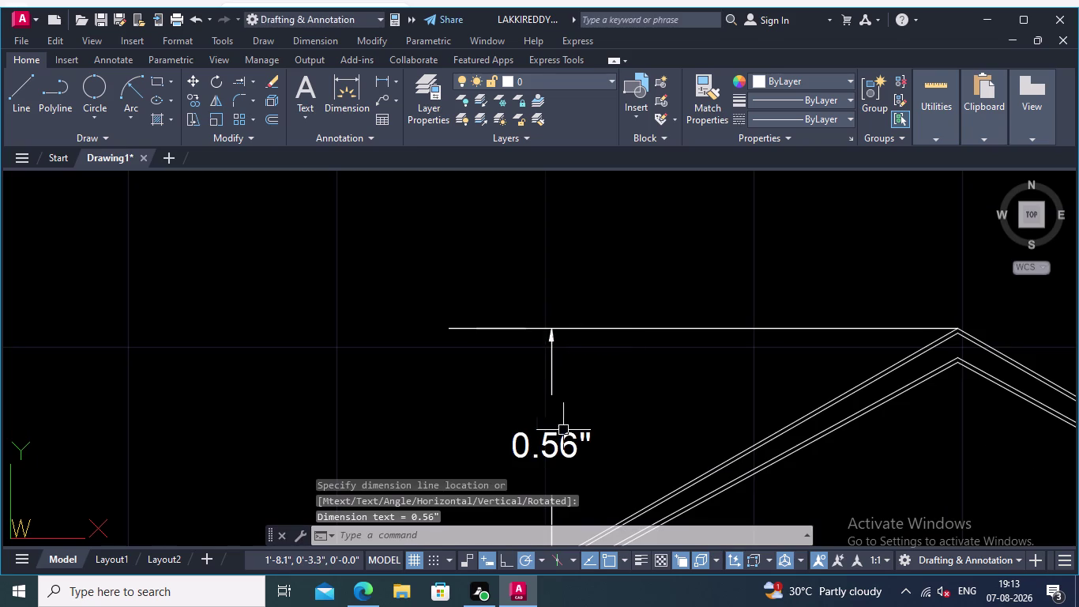
Change the dimension text from 0.56" to 0.61.
click(539, 452)
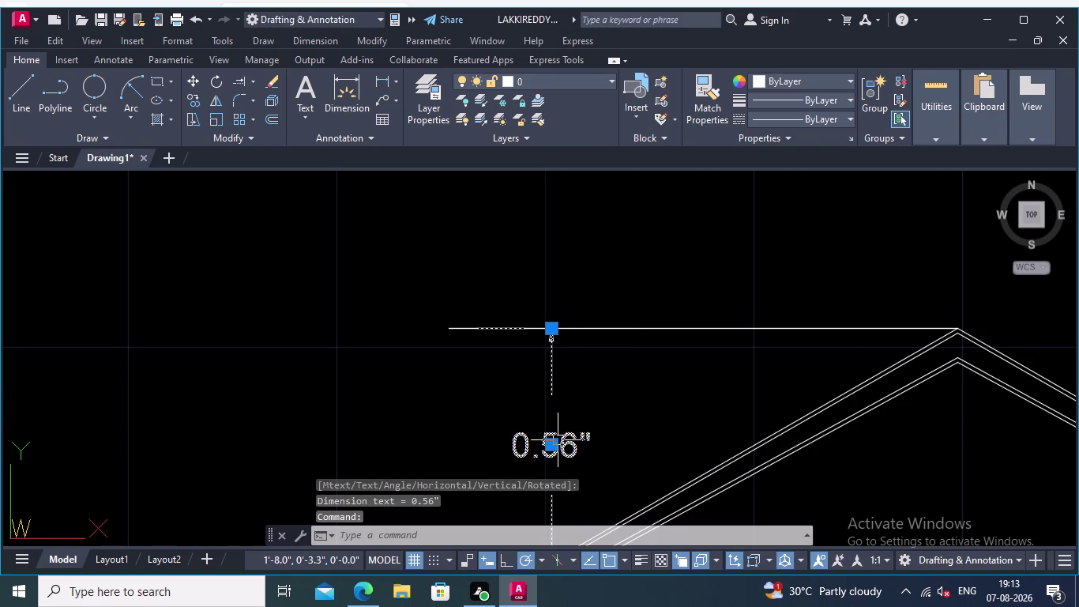
double_click(565, 439)
double_click(572, 445)
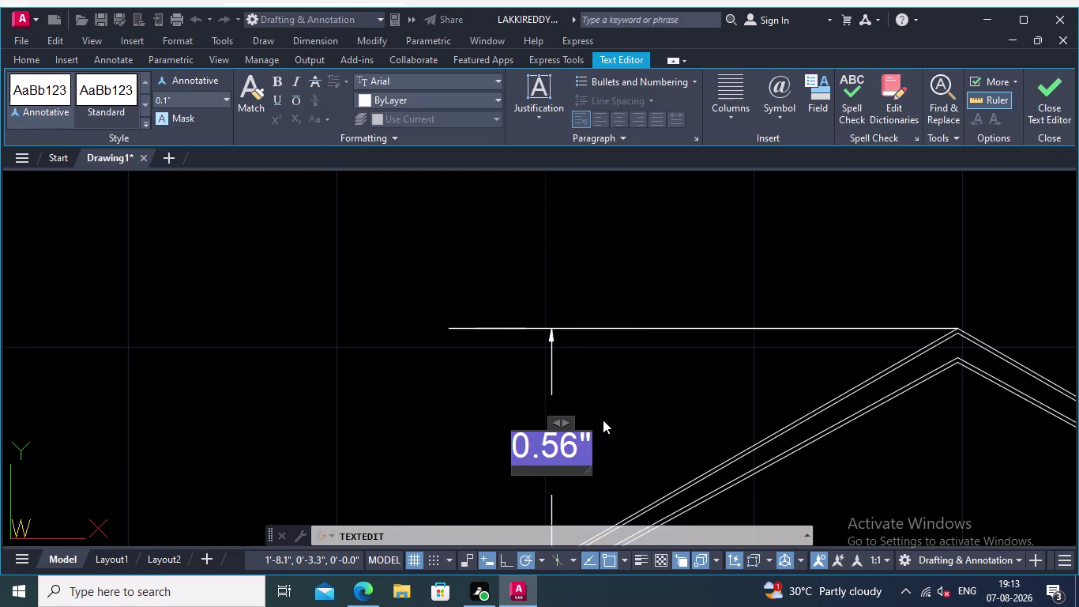
key(BackSpace)
key(BackSpace)
key(Right)
key(Right)
key(Right)
click(580, 447)
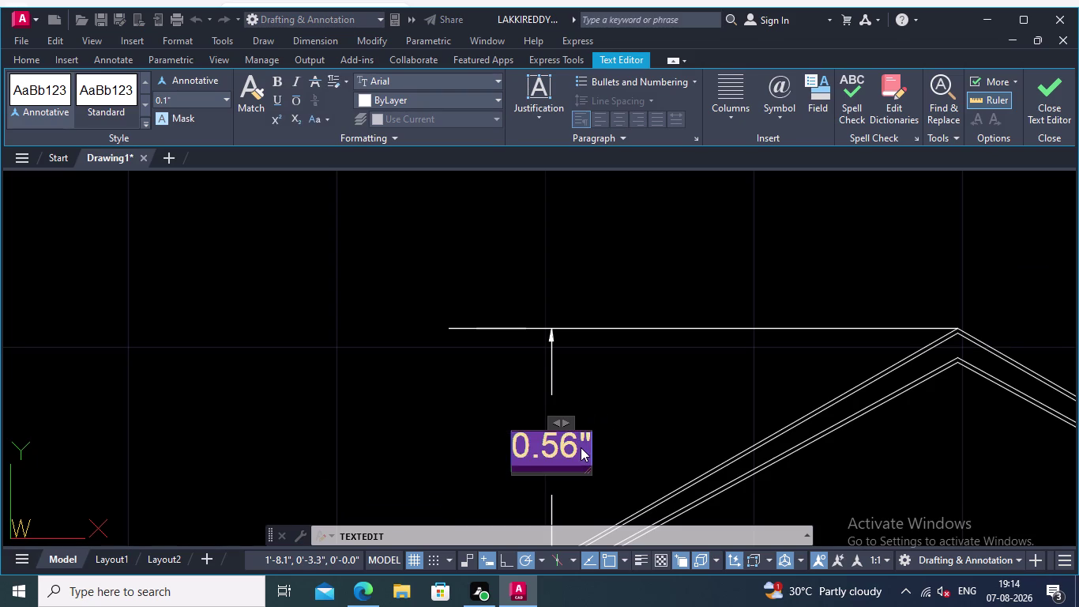
key(Delete)
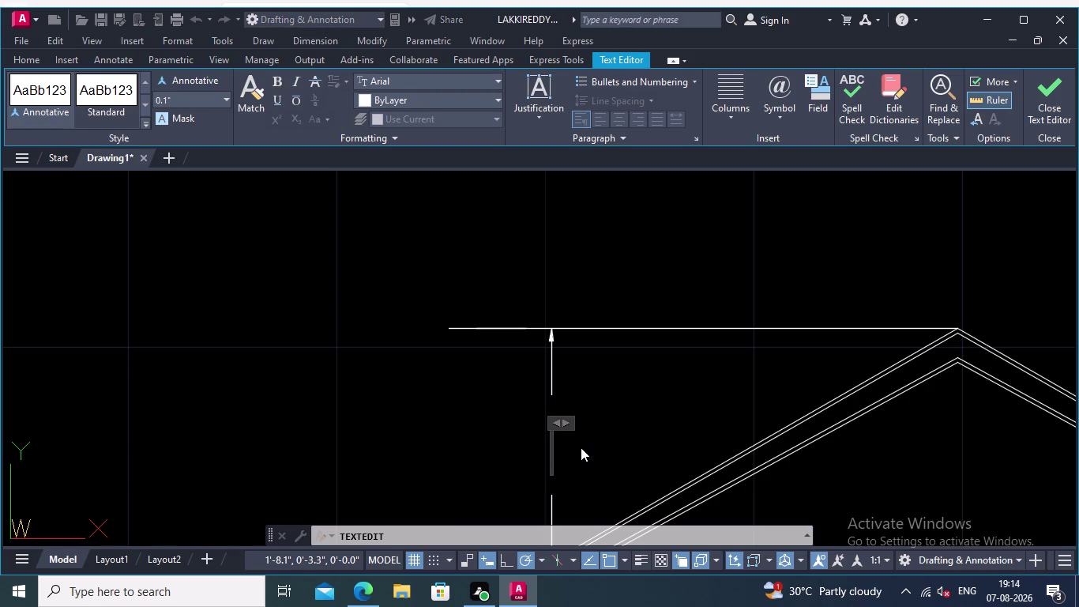
text(0.)
text(61)
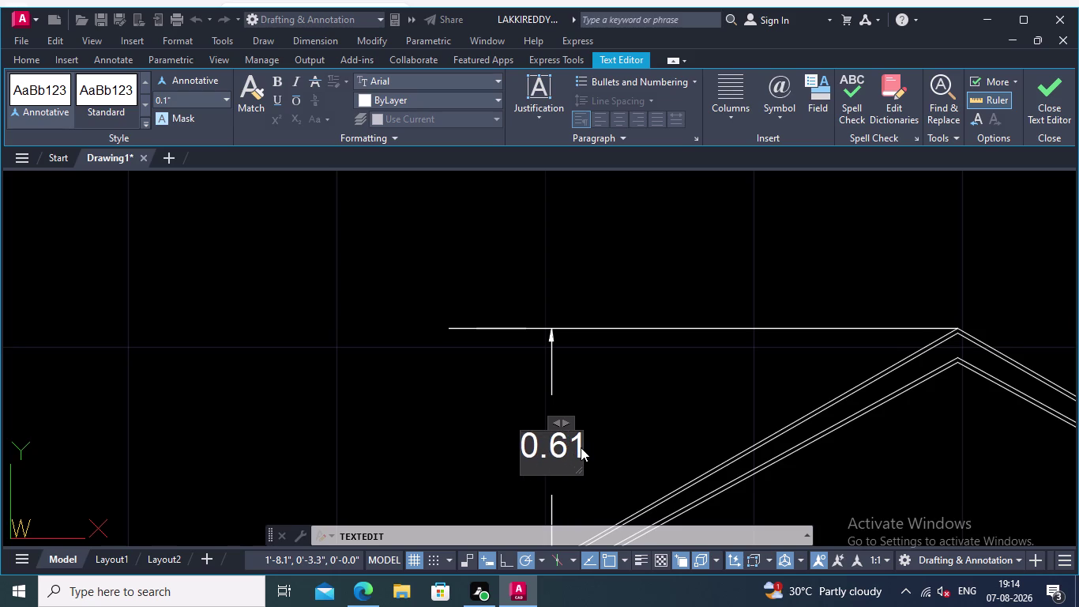
drag(479, 391, 488, 394)
scroll(down, 3)
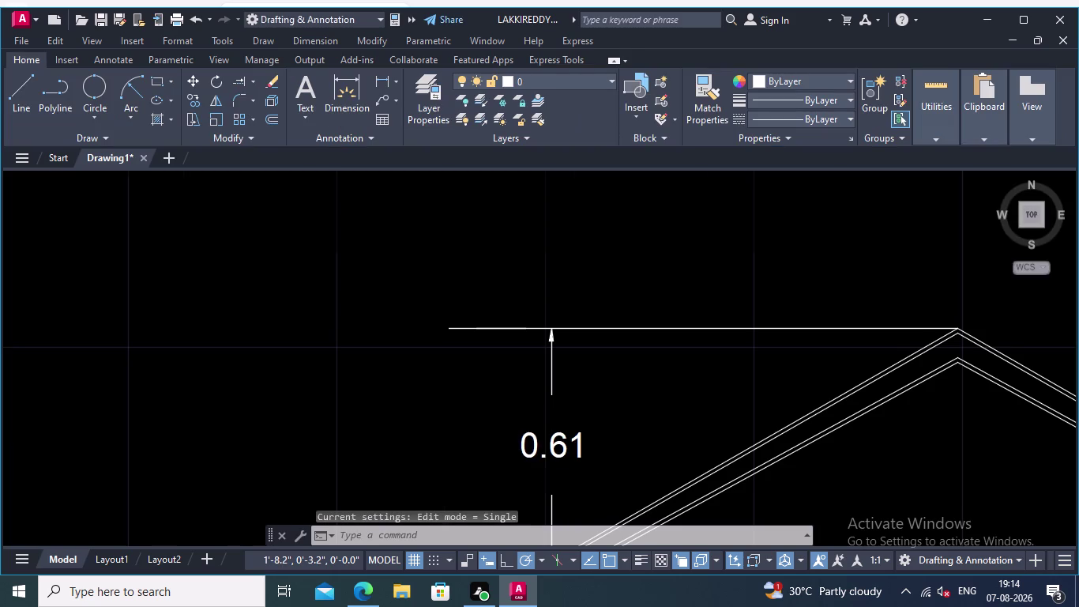
Dimension the 0.07" gap from the upper left capital corner to the pediment's left end.
middle_drag(622, 467, 521, 368)
scroll(down, 3)
middle_drag(584, 415, 542, 413)
scroll(up, 3)
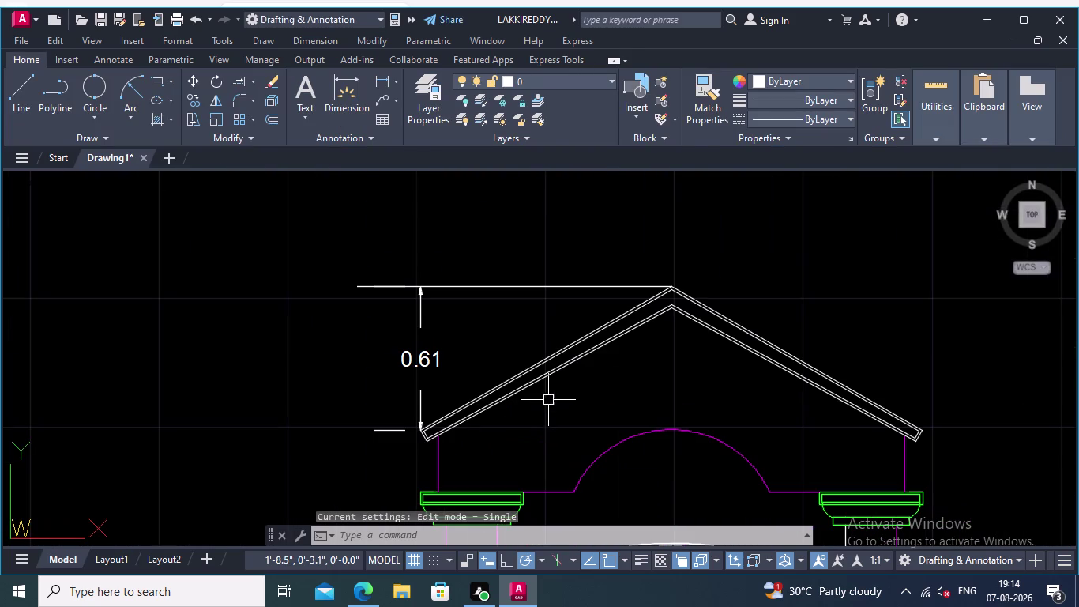
middle_drag(561, 412, 531, 363)
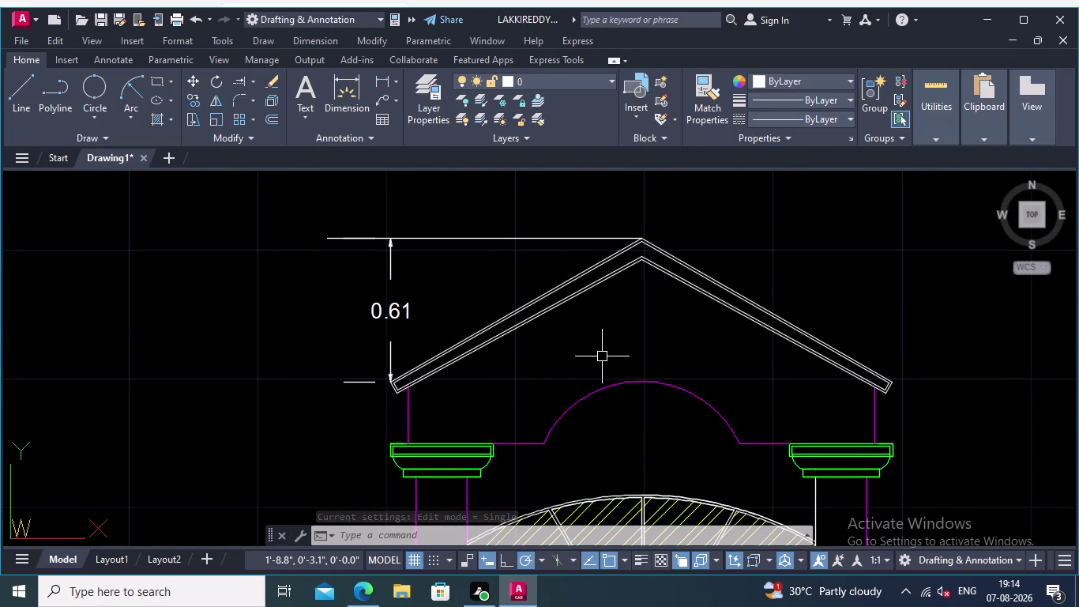
middle_drag(602, 354, 576, 336)
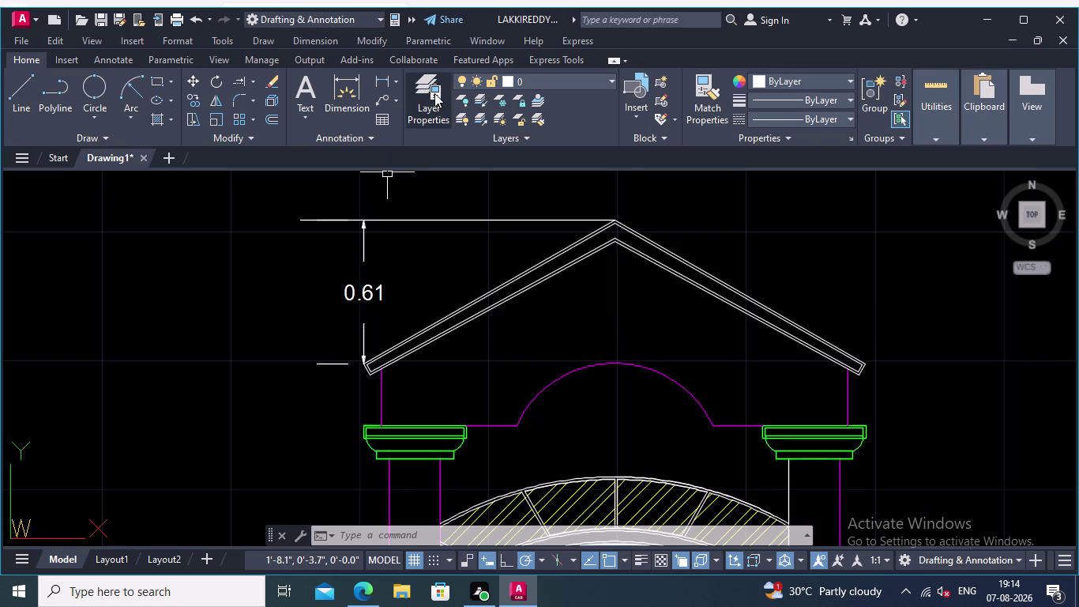
middle_drag(393, 296, 407, 324)
middle_drag(388, 320, 424, 288)
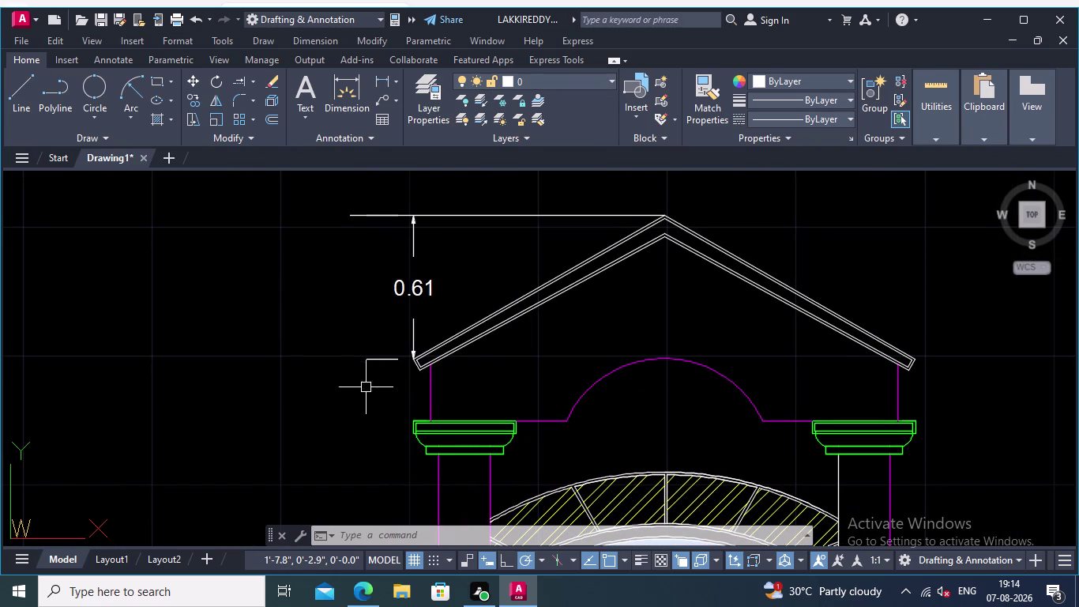
right_click(291, 318)
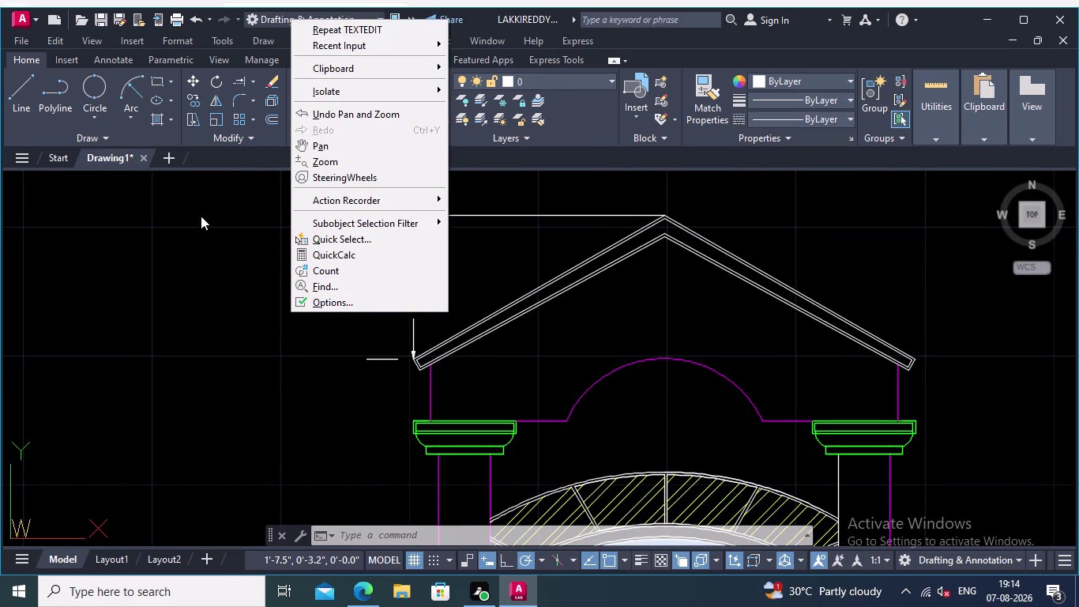
click(175, 270)
click(381, 75)
middle_drag(428, 416, 460, 392)
scroll(up, 3)
click(468, 390)
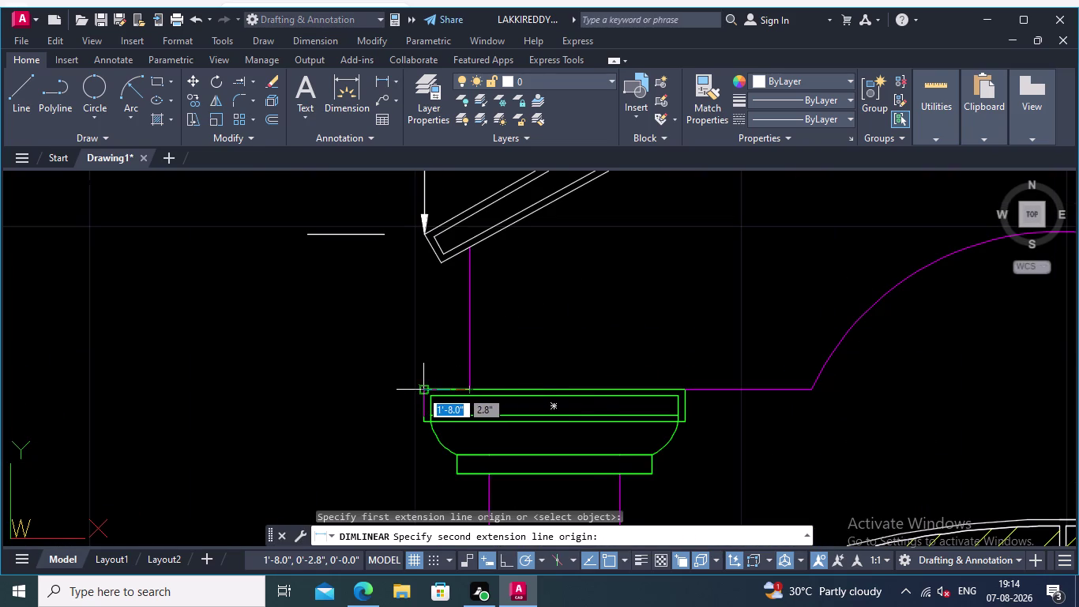
click(420, 389)
click(420, 367)
scroll(down, 3)
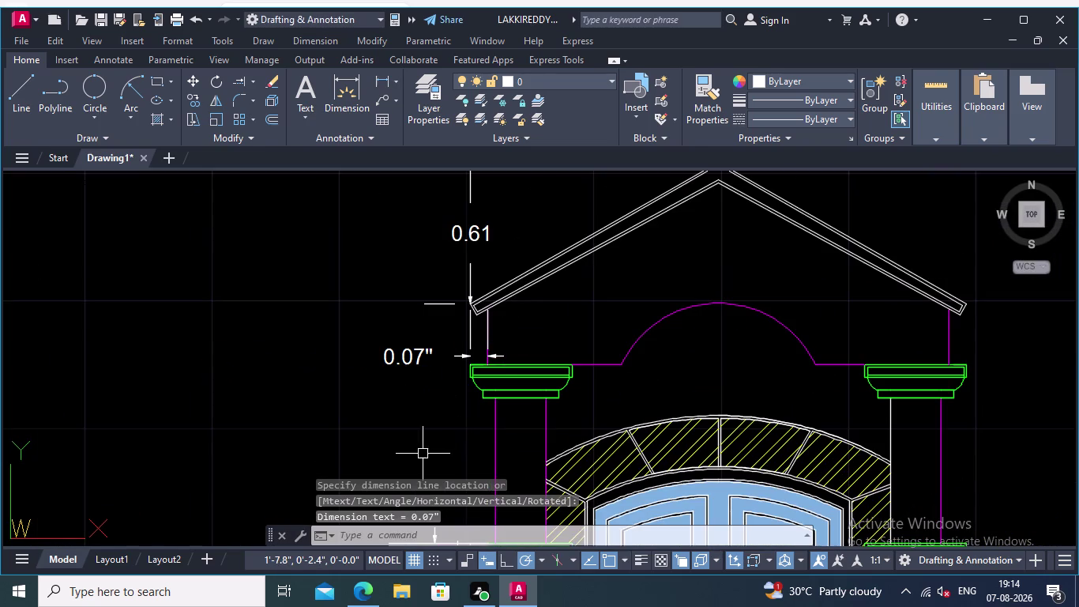
Repeat the linear dimension and zoom in on the hatched arch's top edge.
middle_drag(422, 453, 422, 389)
right_drag(344, 398, 348, 390)
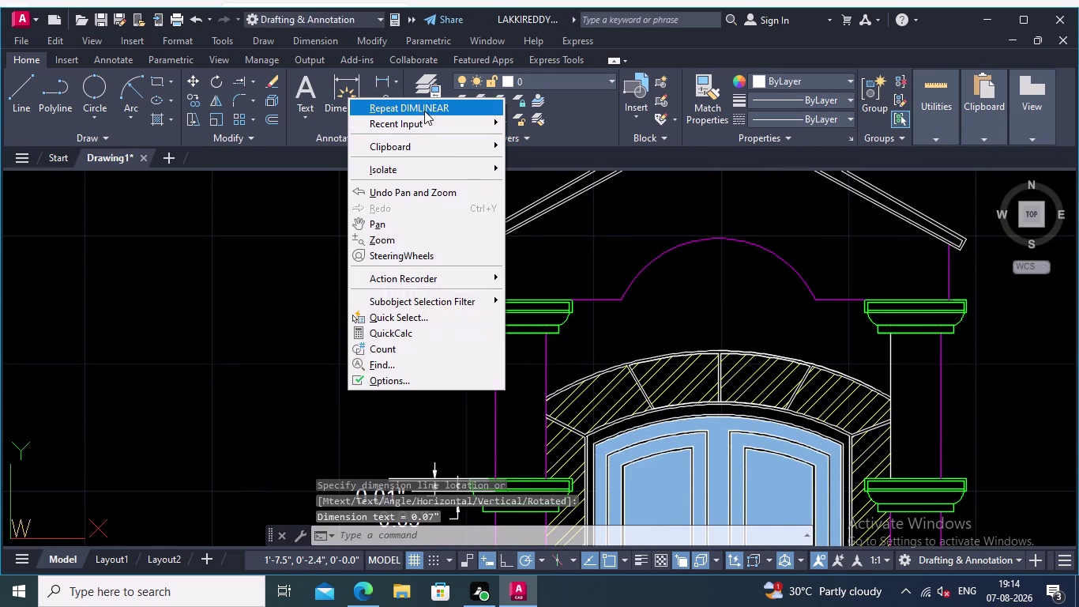
click(424, 107)
scroll(down, 3)
middle_drag(434, 394, 438, 347)
middle_drag(374, 396, 414, 366)
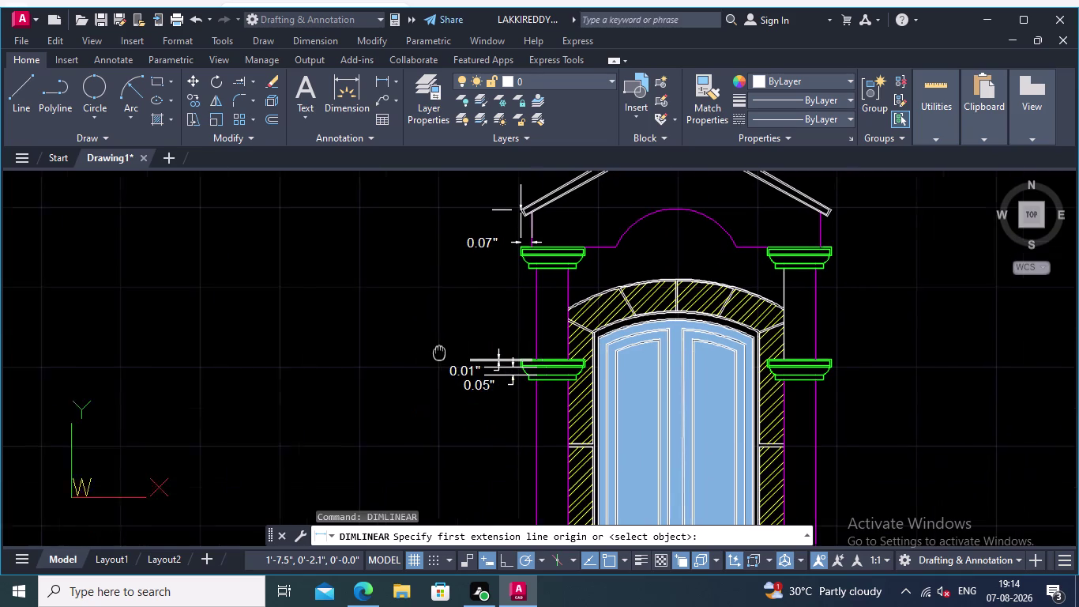
middle_drag(414, 366, 443, 350)
scroll(up, 3)
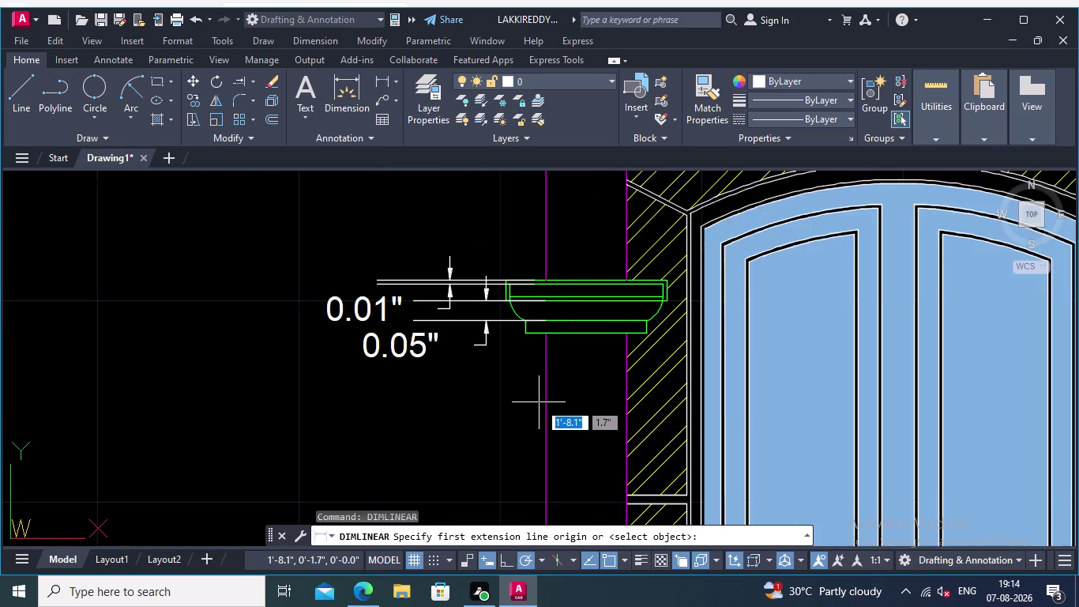
middle_drag(514, 420, 482, 509)
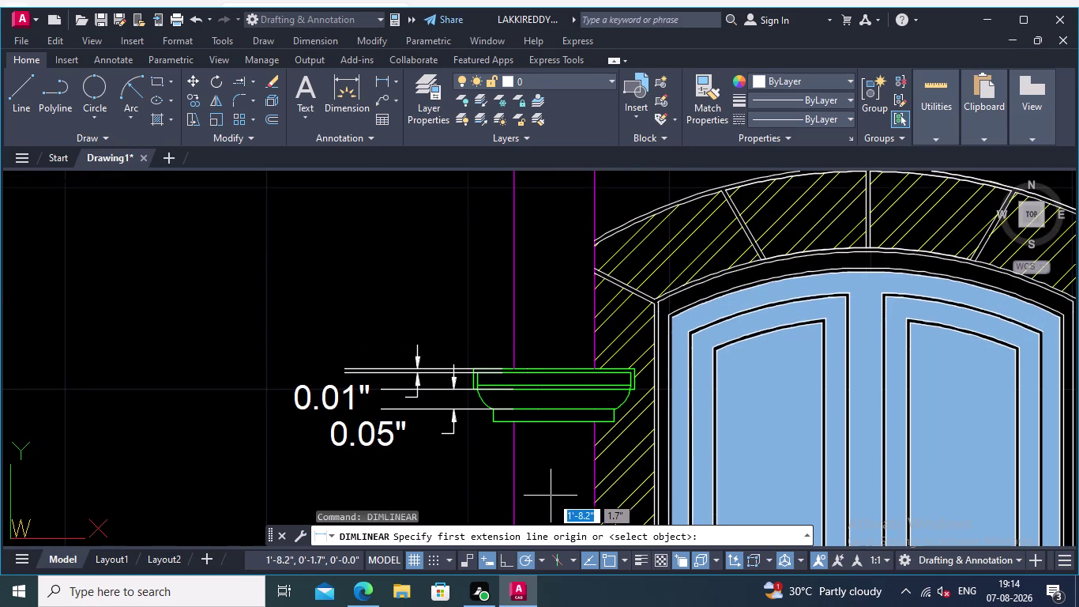
middle_drag(455, 483, 463, 407)
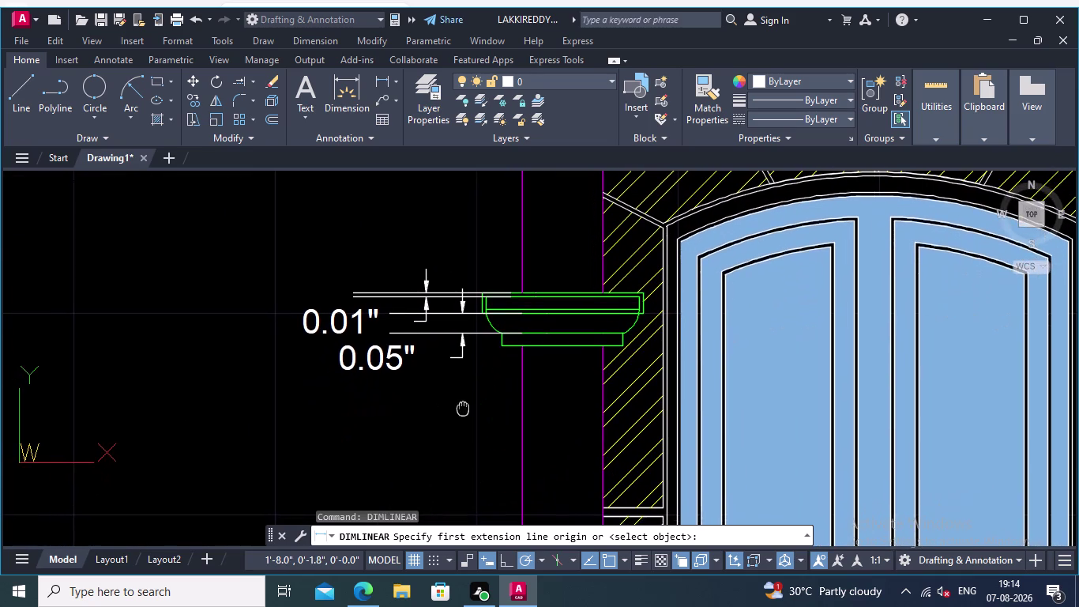
middle_drag(463, 407, 503, 433)
scroll(down, 3)
middle_drag(899, 441, 829, 429)
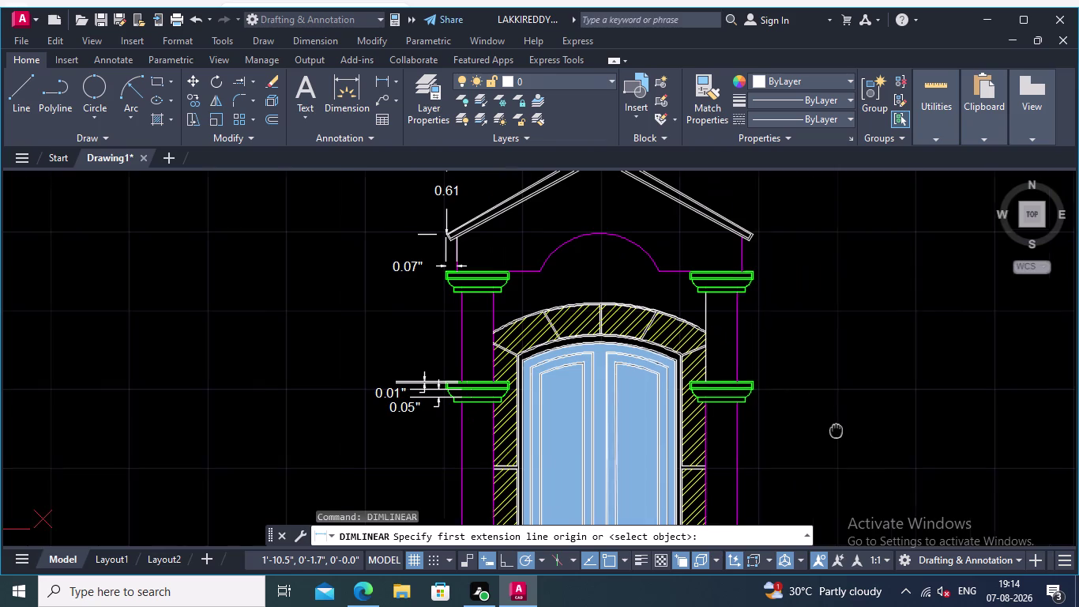
middle_drag(828, 429, 772, 487)
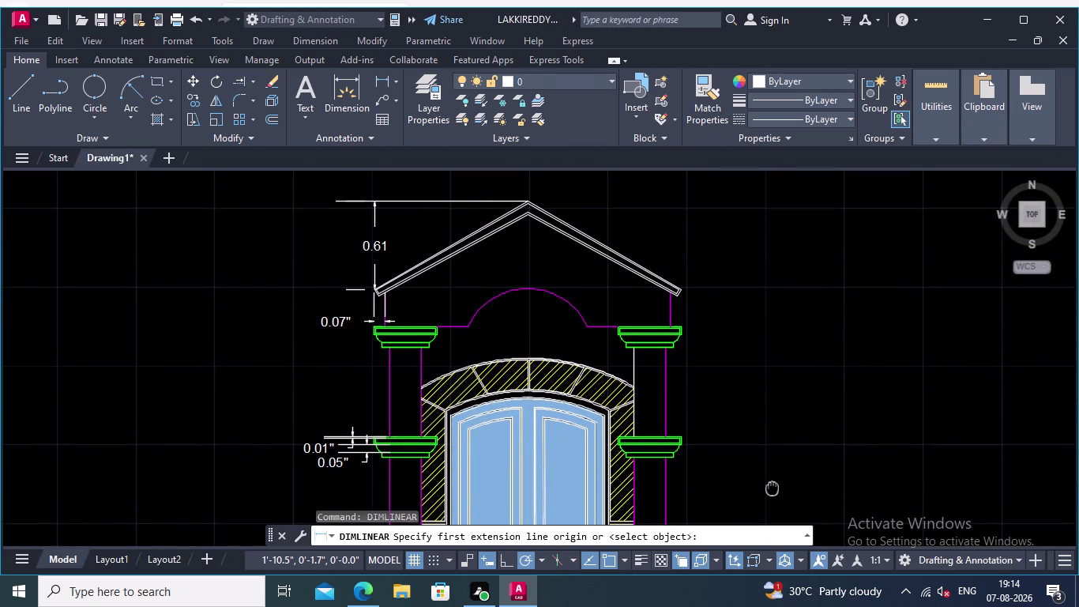
middle_drag(772, 487, 772, 506)
scroll(up, 3)
scroll(up, 3)
middle_drag(522, 404, 541, 476)
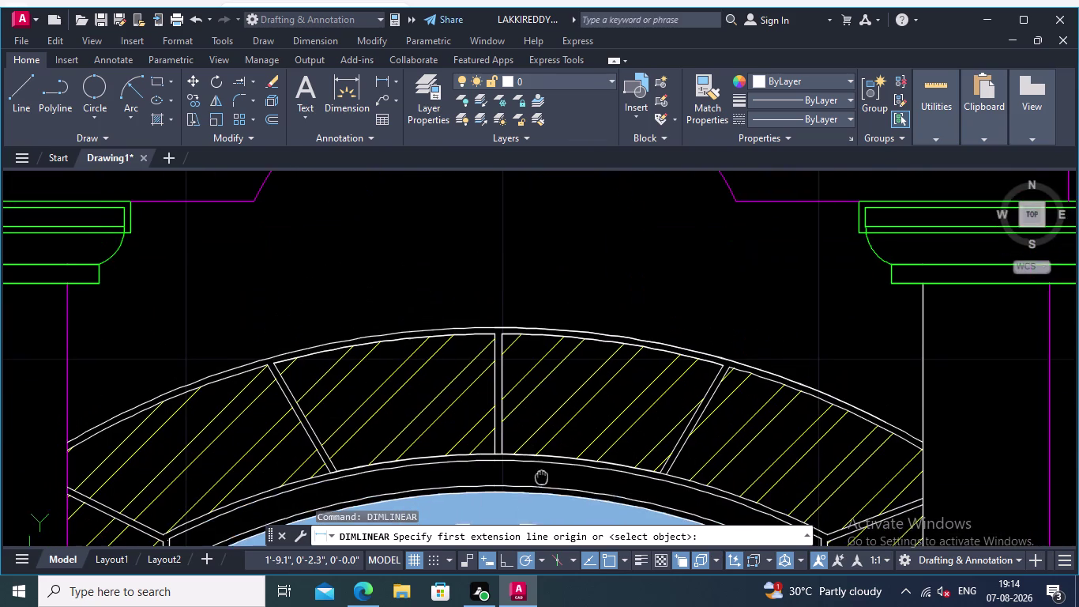
middle_drag(541, 476, 543, 479)
scroll(up, 3)
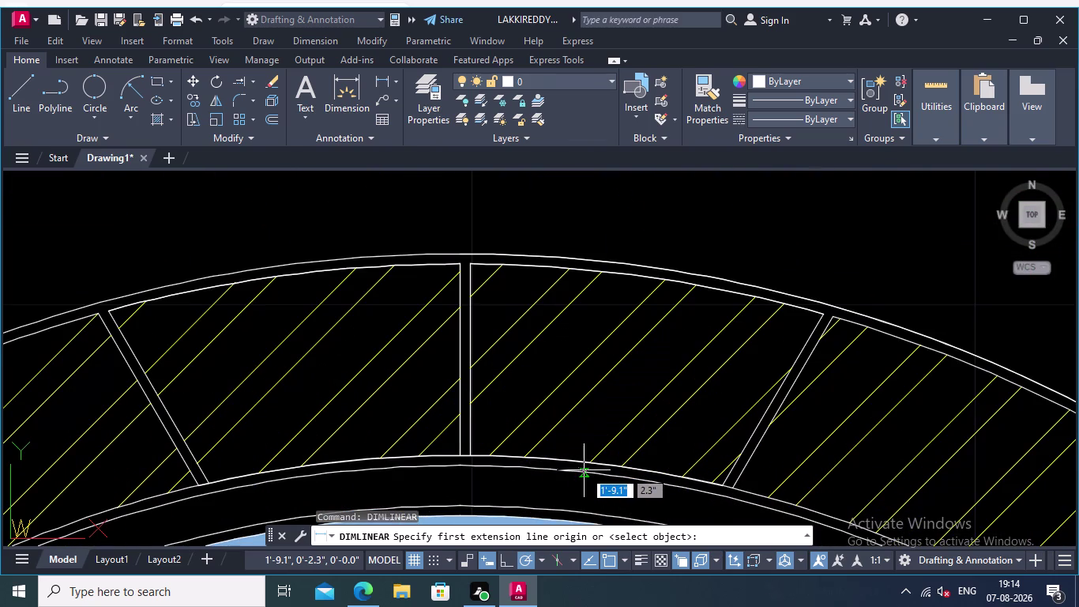
Place a vertical linear dimension across the arch band near its crown.
click(582, 471)
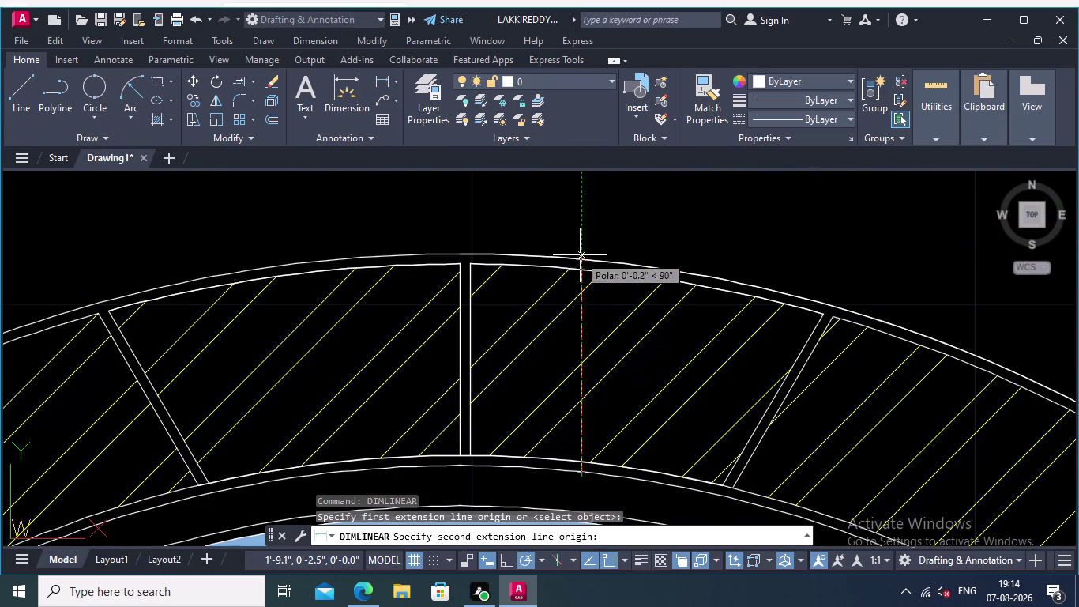
click(582, 258)
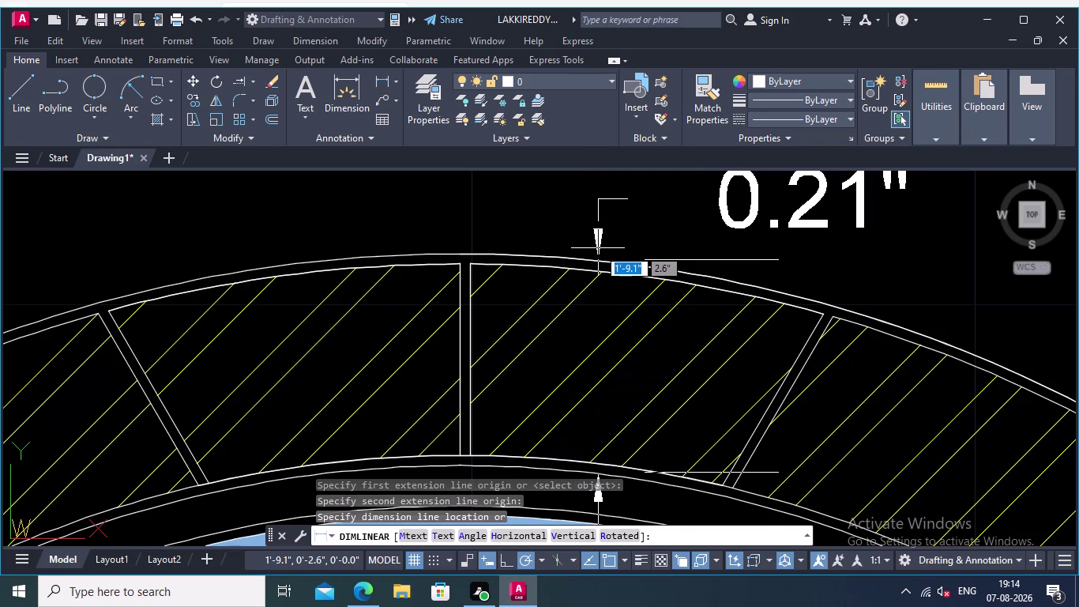
middle_drag(601, 248, 563, 257)
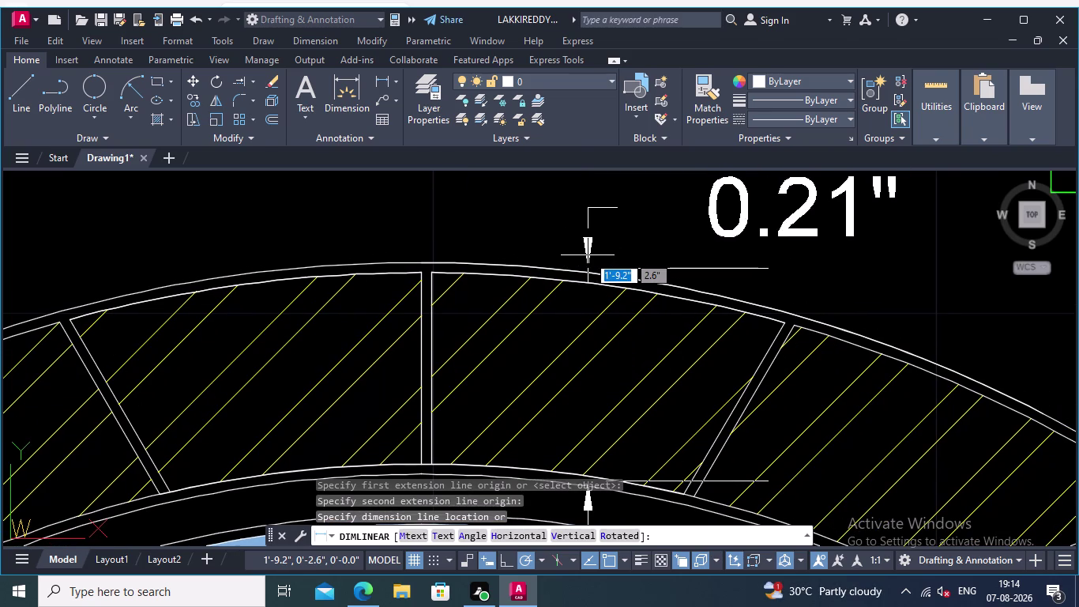
click(588, 255)
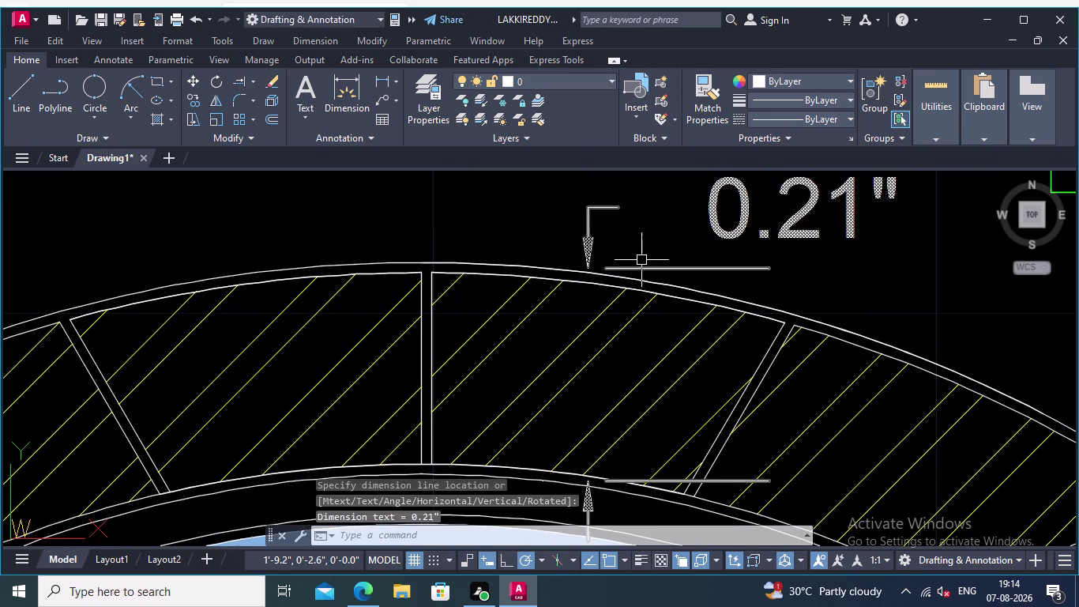
scroll(down, 3)
scroll(up, 3)
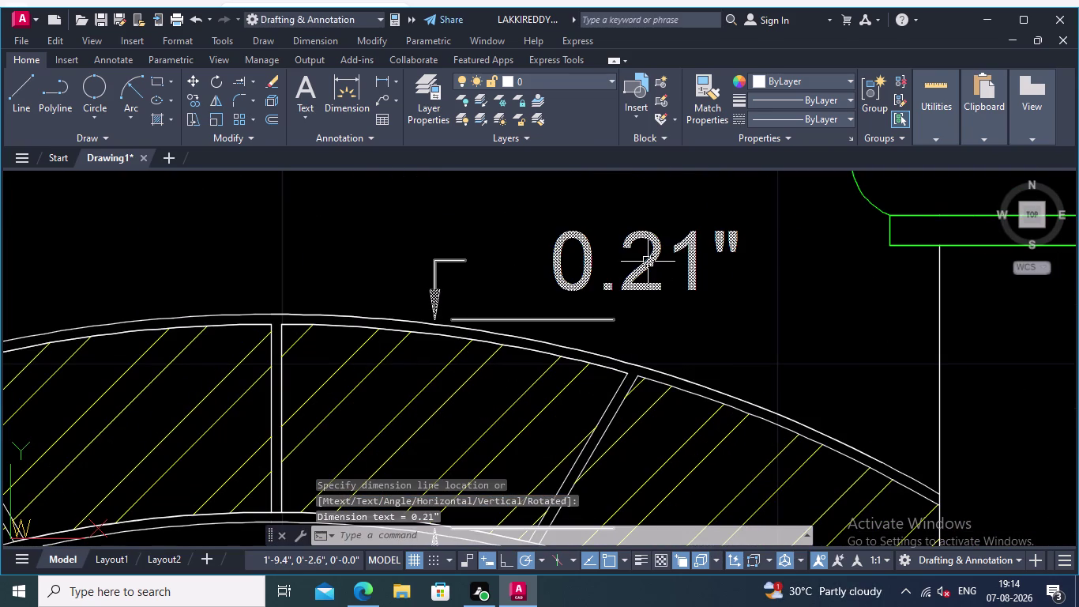
Replace the arch dimension's 0.21" text with 0.20".
double_click(648, 261)
click(704, 260)
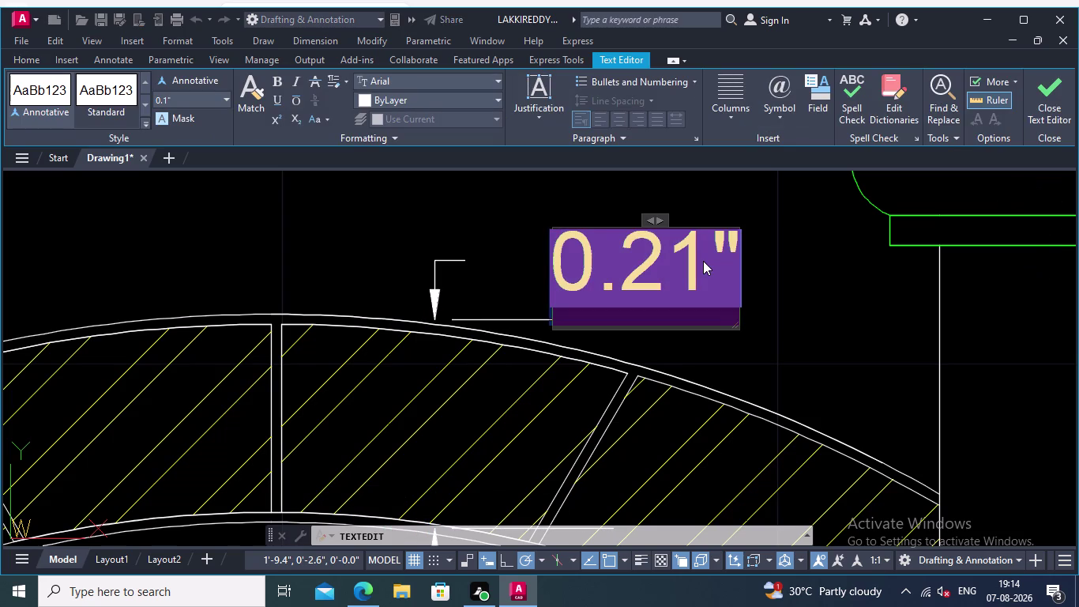
key(Delete)
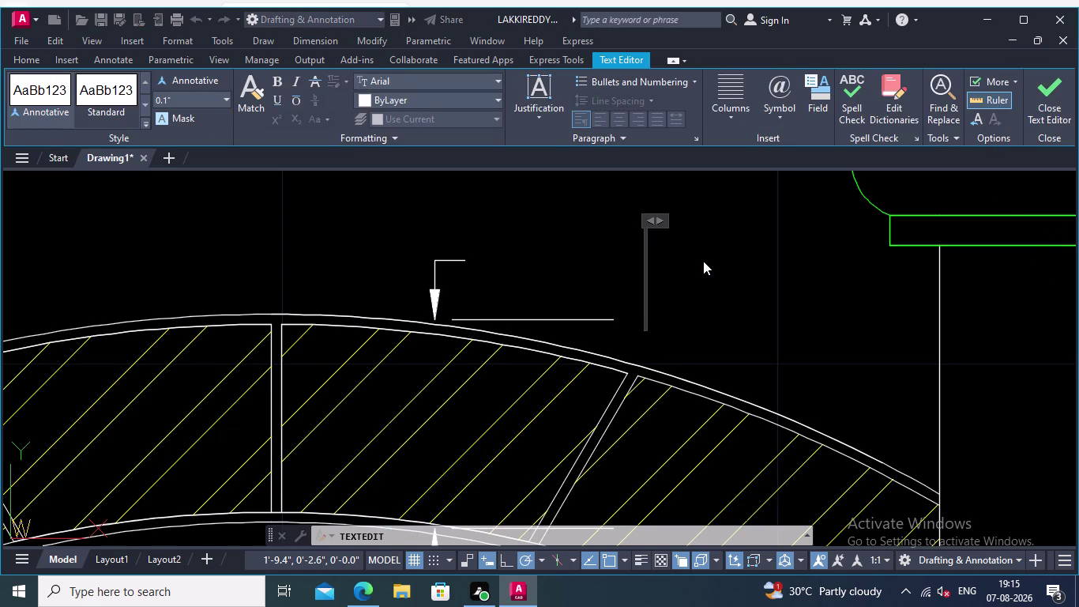
text(0.20)
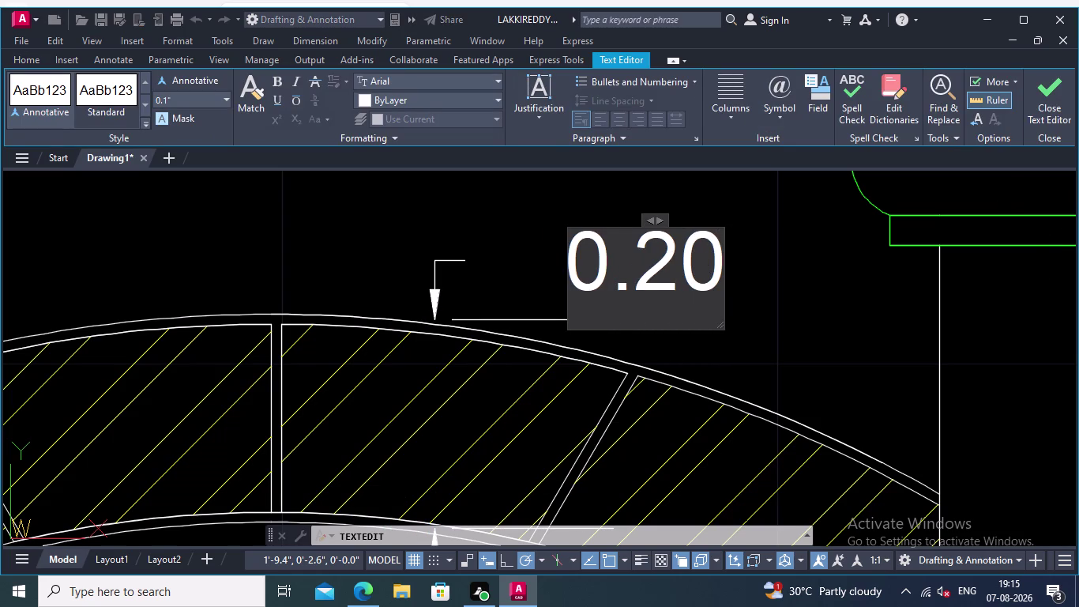
key(shift+quotedbl)
click(816, 288)
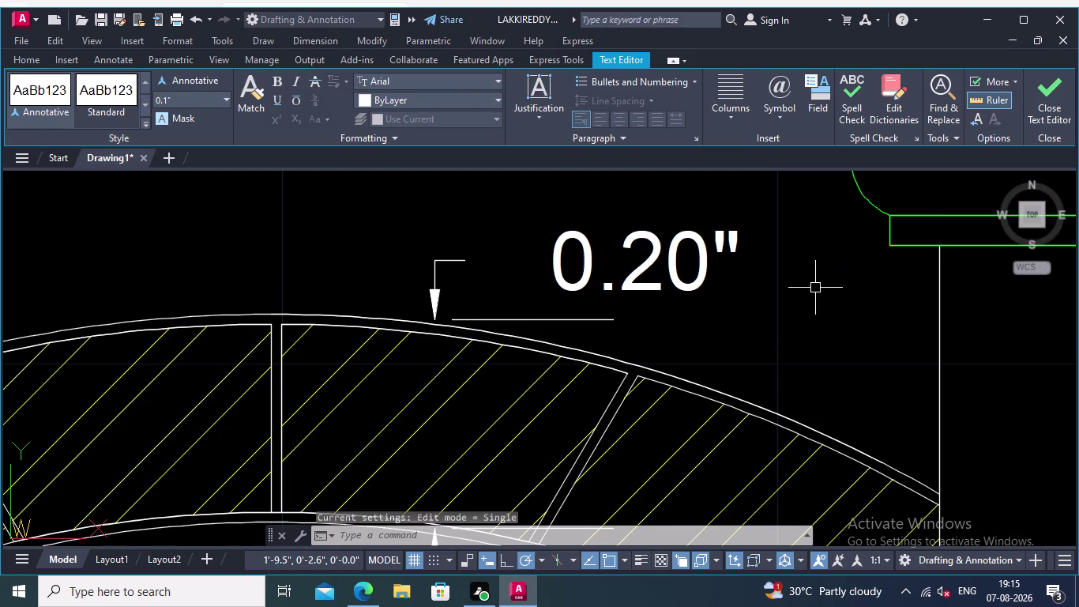
scroll(down, 3)
middle_drag(800, 309, 723, 302)
middle_drag(721, 299, 703, 299)
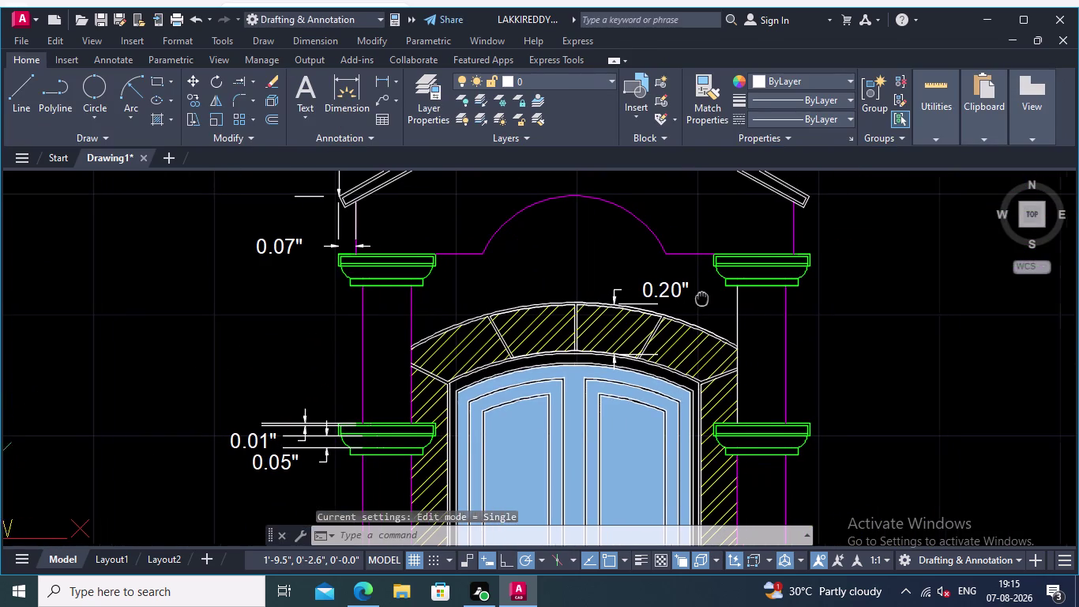
middle_drag(703, 299, 675, 304)
right_click(877, 308)
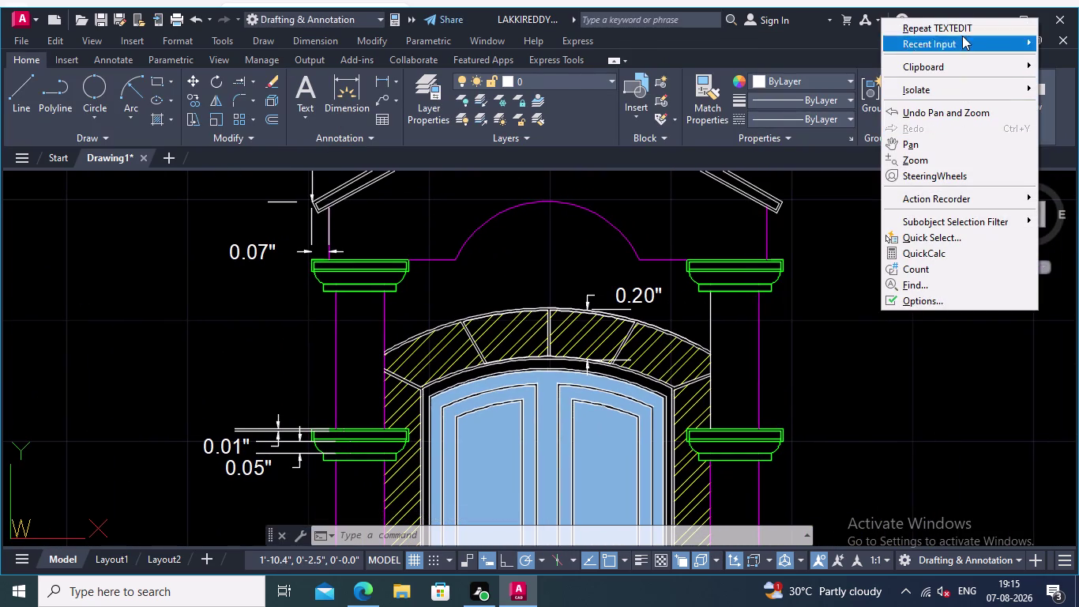
click(384, 75)
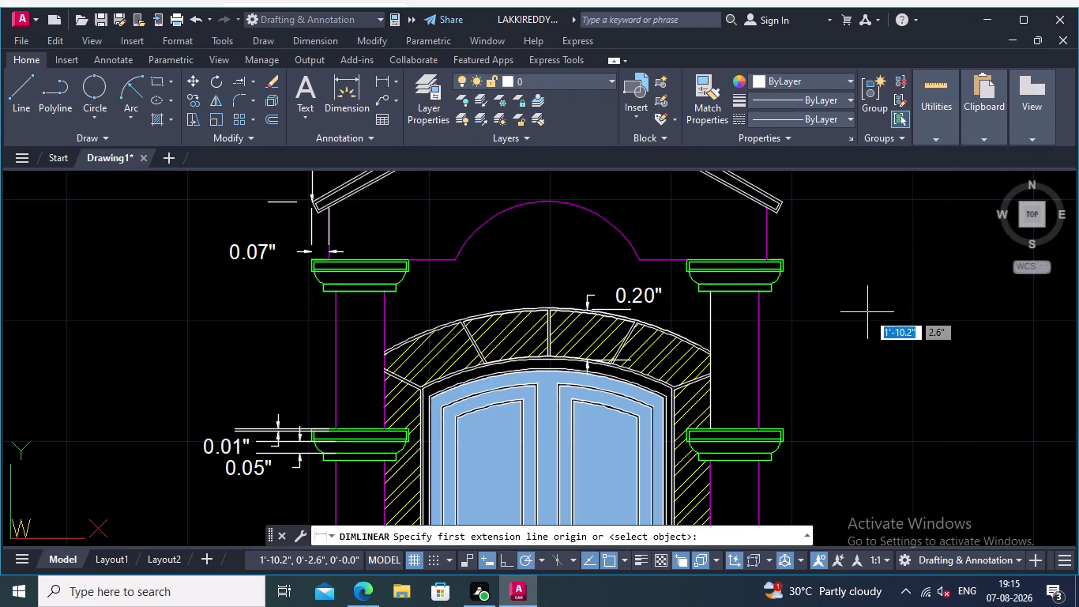
middle_drag(835, 316, 788, 382)
middle_drag(775, 386, 779, 459)
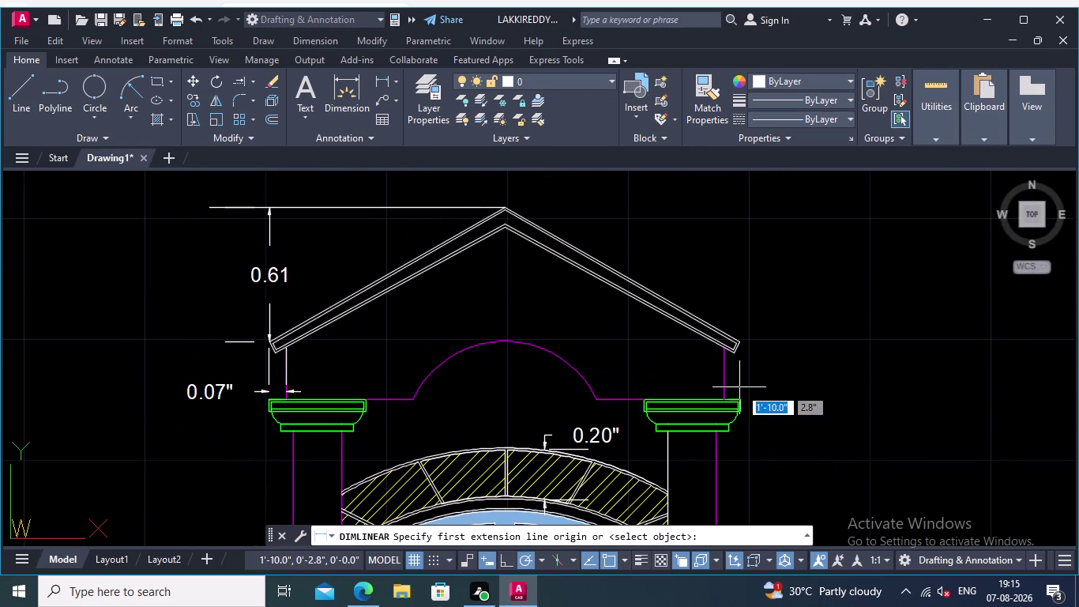
scroll(up, 3)
scroll(up, 3)
click(701, 328)
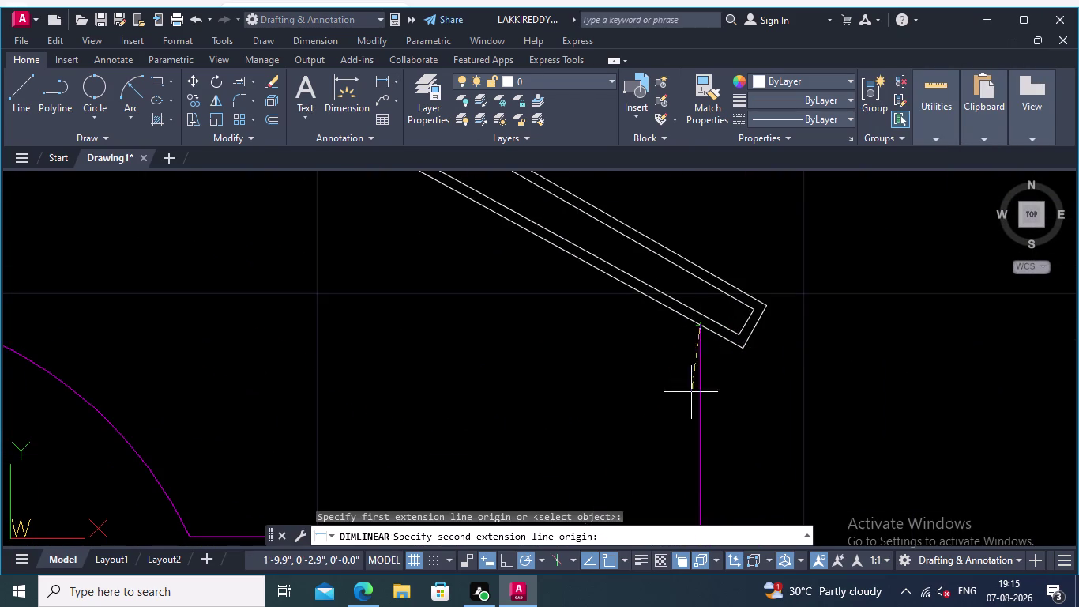
middle_drag(701, 467, 683, 356)
click(684, 426)
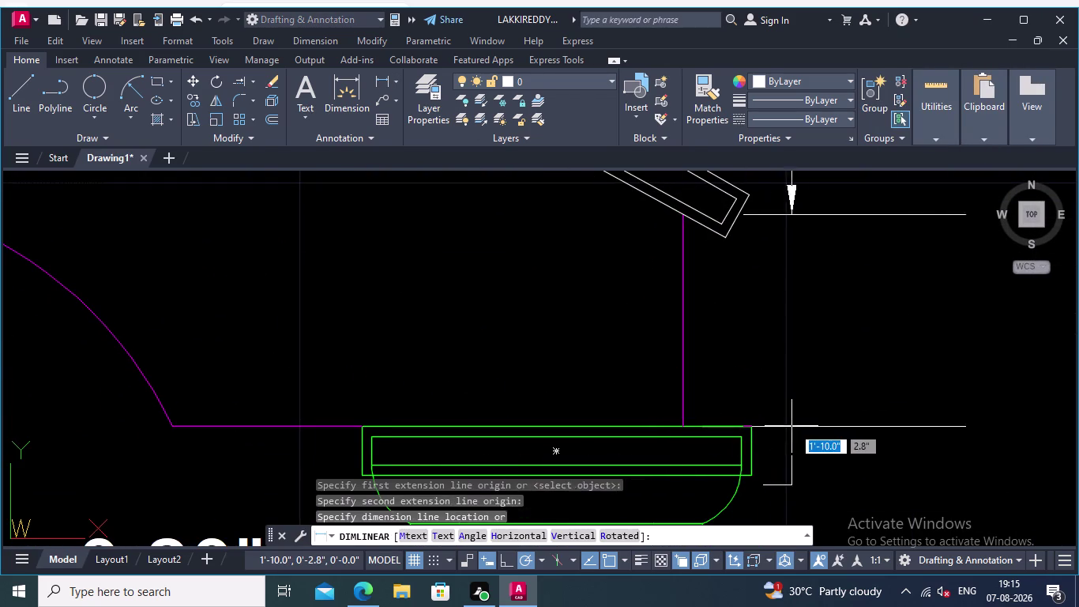
middle_drag(930, 421, 815, 404)
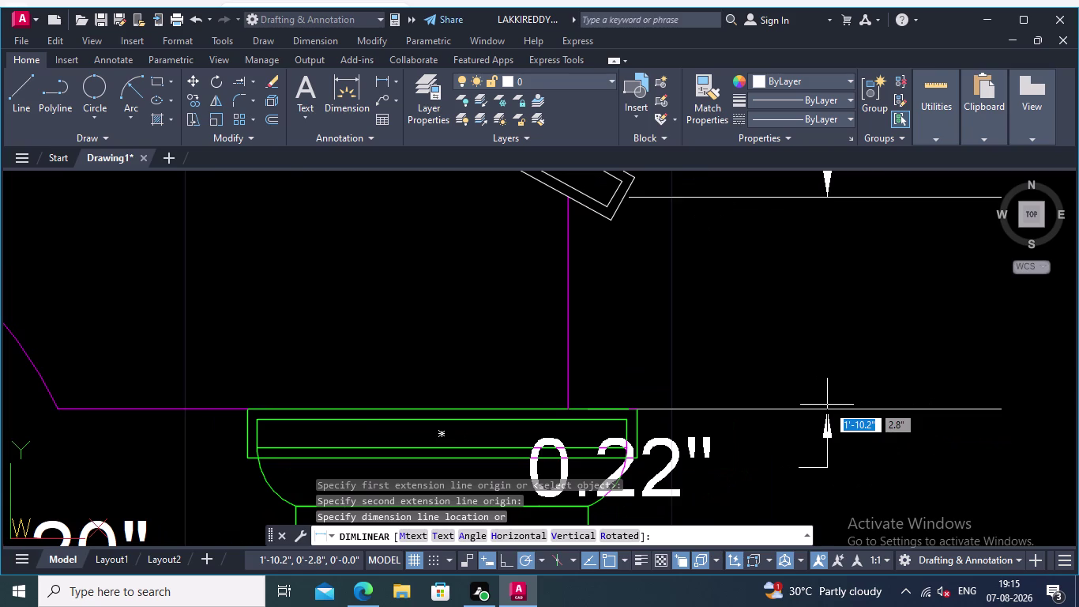
key(Escape)
scroll(down, 3)
middle_drag(797, 210, 1078, 244)
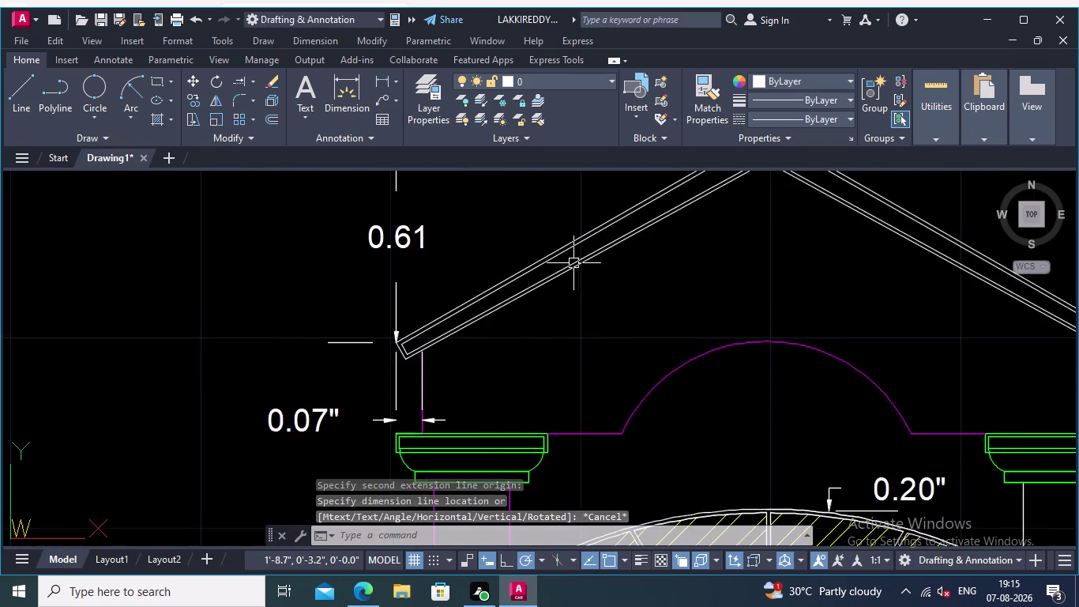
scroll(down, 3)
middle_drag(503, 350, 578, 318)
right_click(584, 293)
click(643, 291)
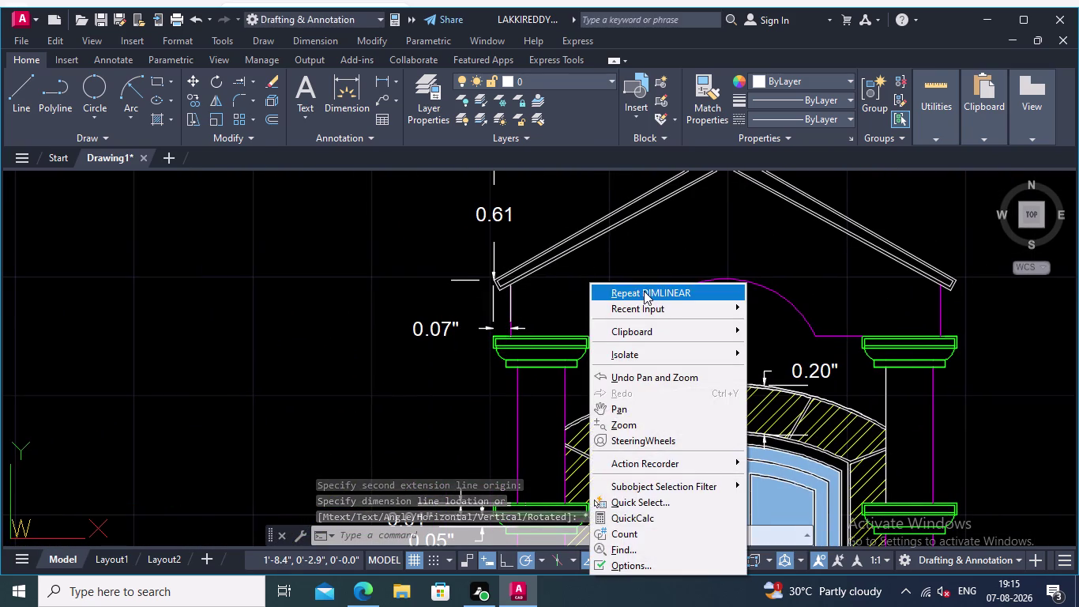
scroll(up, 3)
scroll(up, 3)
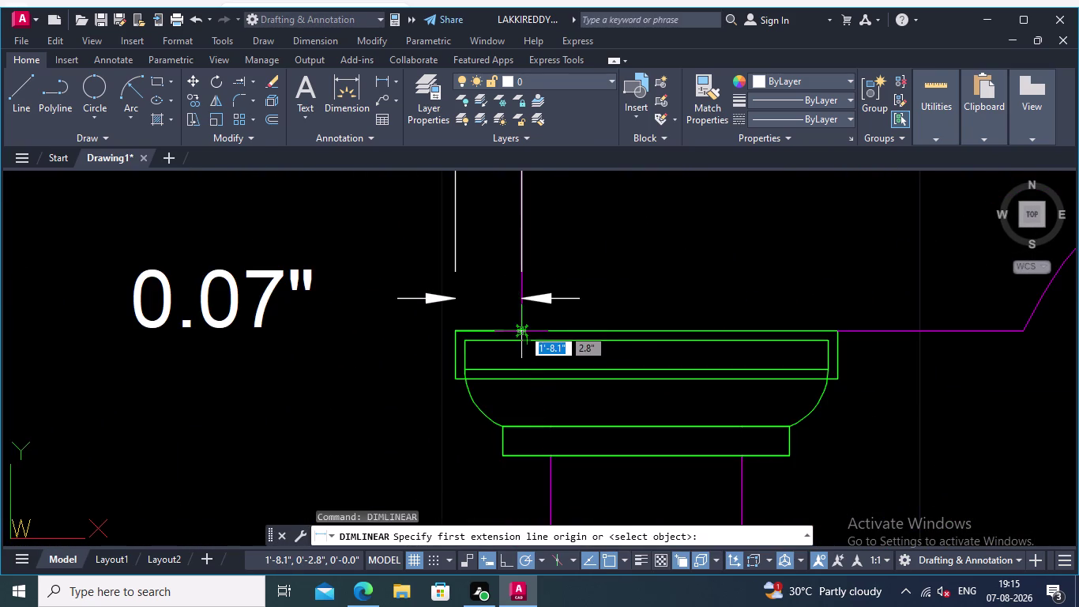
click(523, 328)
middle_drag(526, 260, 546, 385)
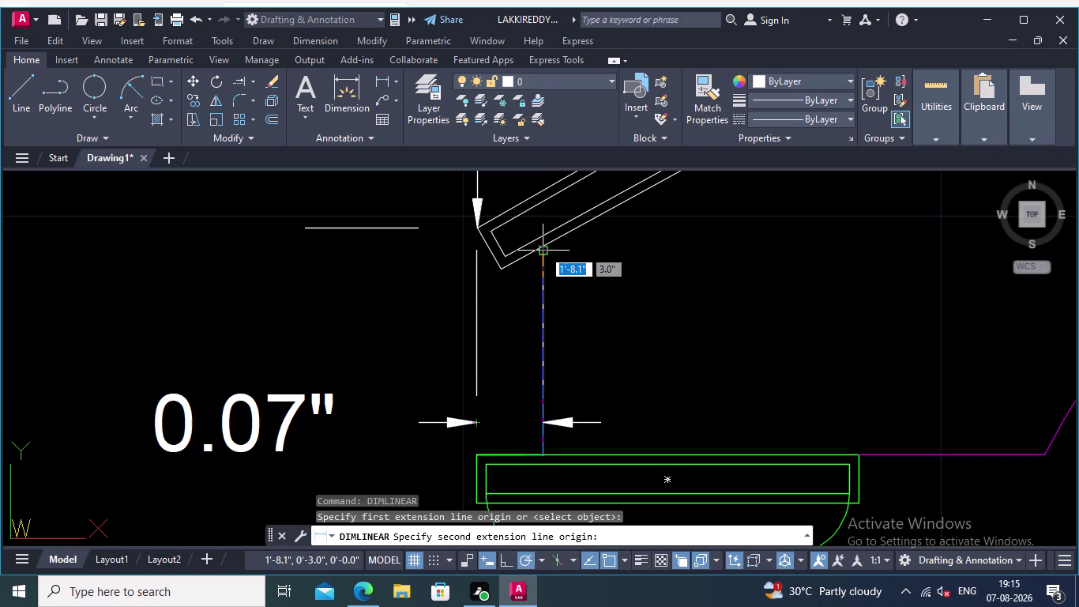
click(543, 249)
middle_drag(372, 271, 588, 295)
scroll(down, 3)
scroll(down, 3)
middle_drag(329, 284, 413, 284)
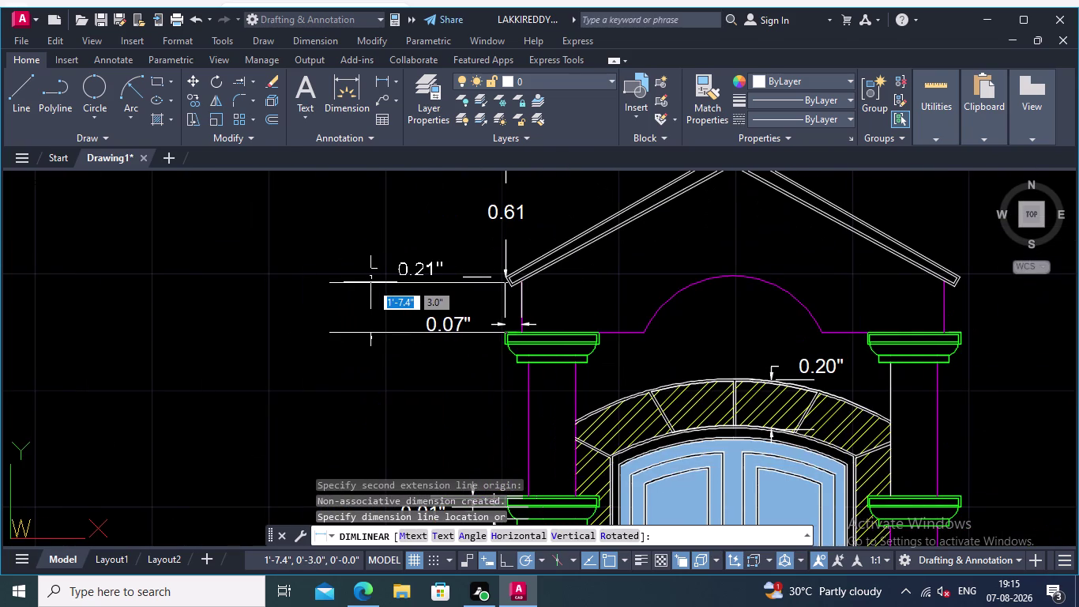
key(Escape)
right_click(168, 309)
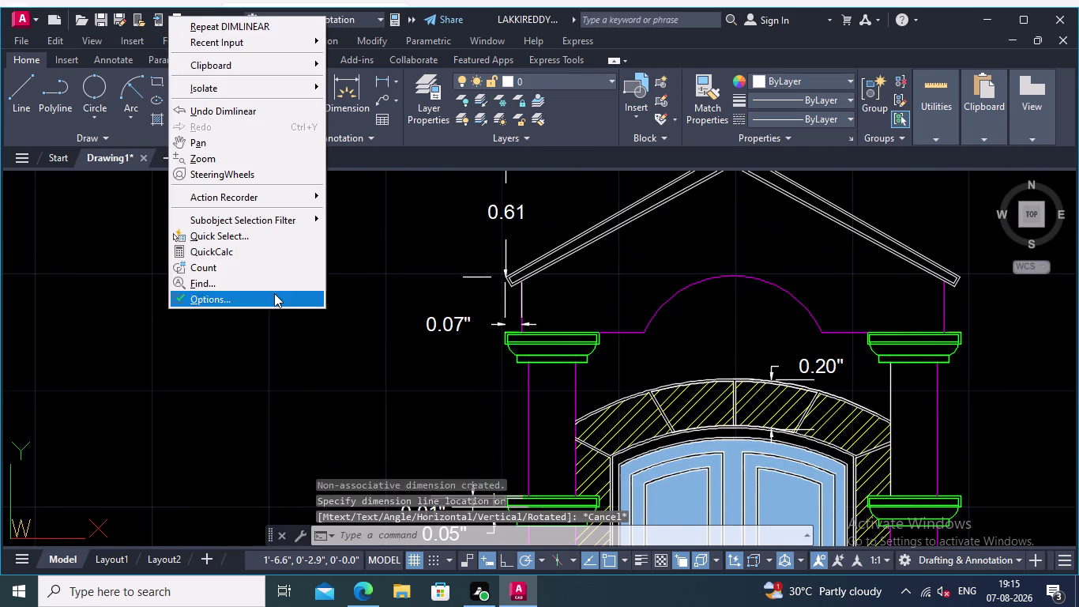
Dimension vertically from the right capital top to the pediment's lower right corner.
click(254, 26)
middle_drag(1032, 348, 880, 408)
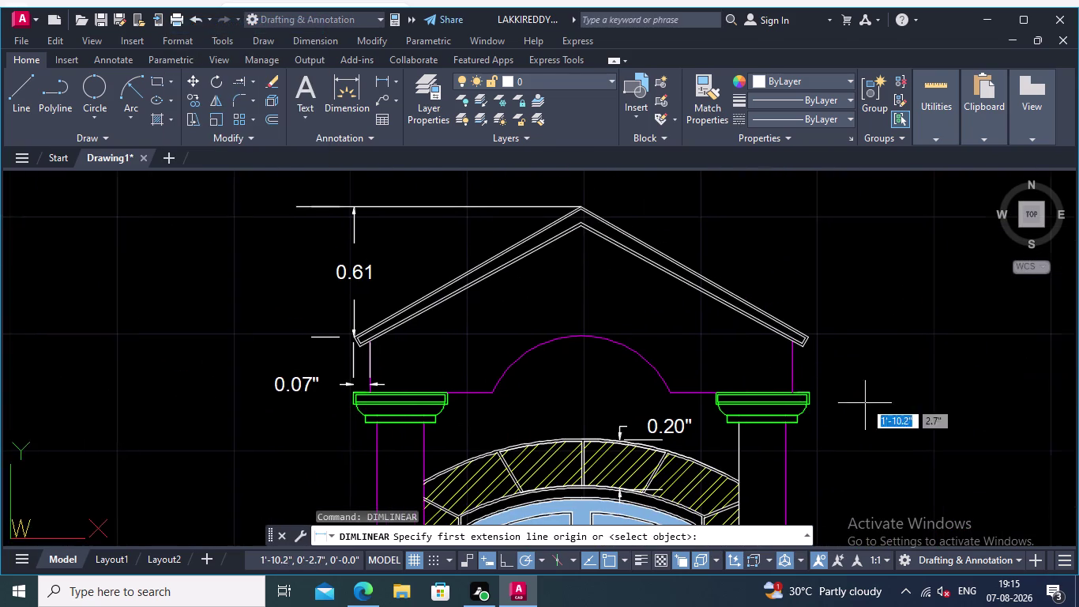
scroll(up, 3)
scroll(up, 3)
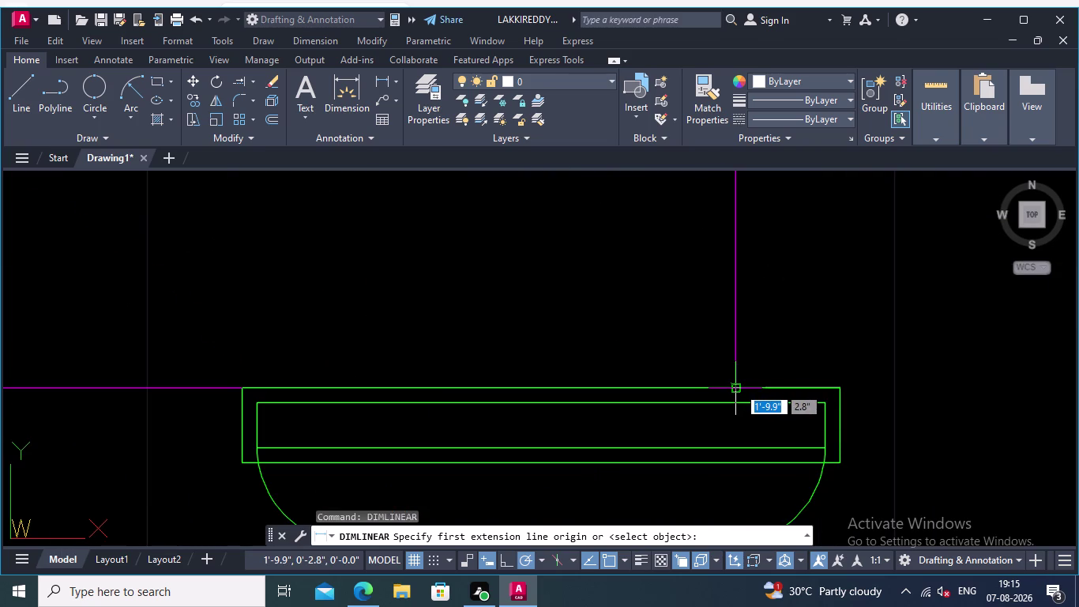
click(738, 386)
middle_drag(746, 323, 742, 437)
scroll(down, 3)
middle_drag(752, 350, 756, 472)
scroll(up, 3)
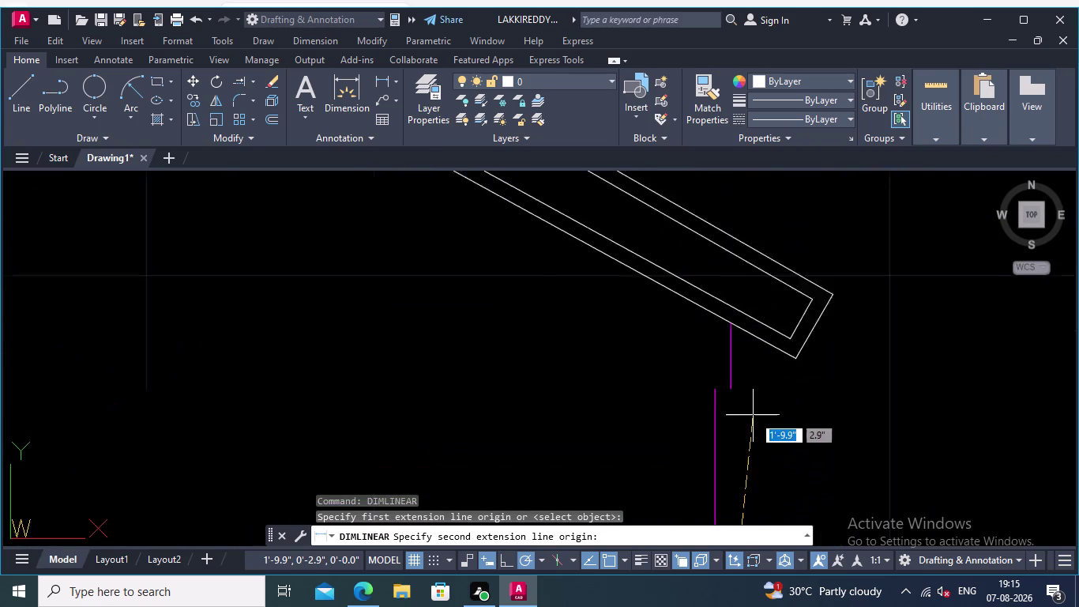
scroll(up, 3)
middle_drag(750, 364, 780, 456)
scroll(up, 3)
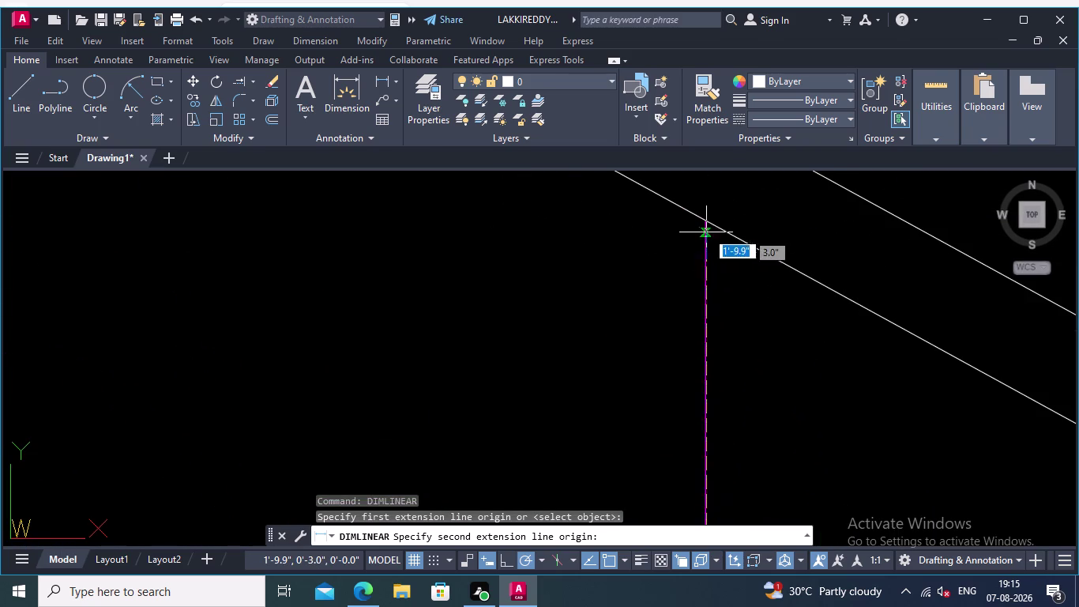
click(706, 221)
middle_drag(860, 329, 861, 364)
scroll(down, 3)
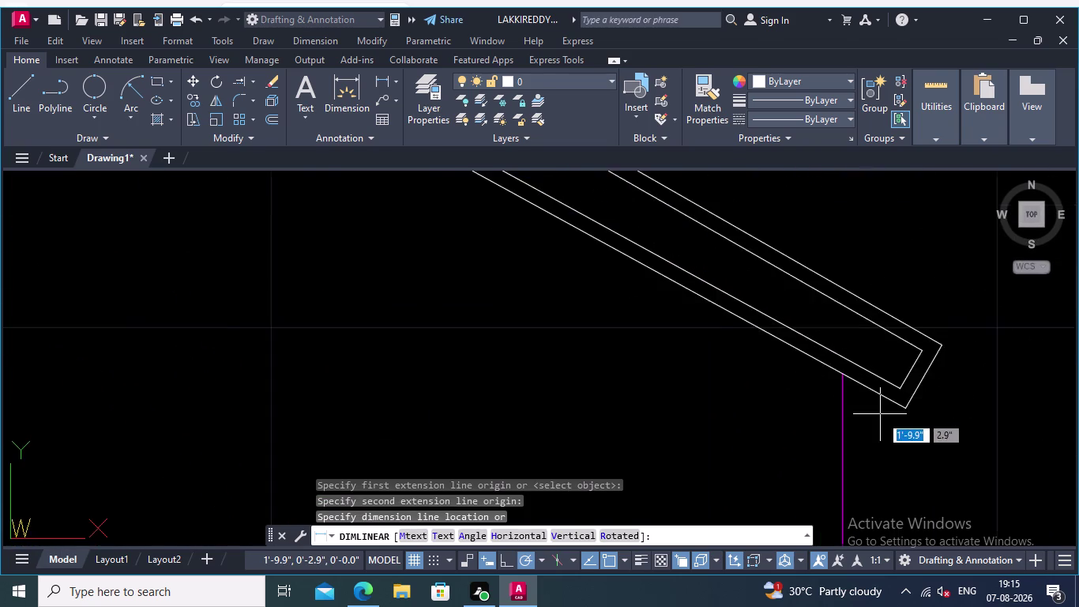
middle_drag(880, 413, 685, 410)
scroll(down, 3)
middle_drag(825, 417, 650, 416)
click(779, 412)
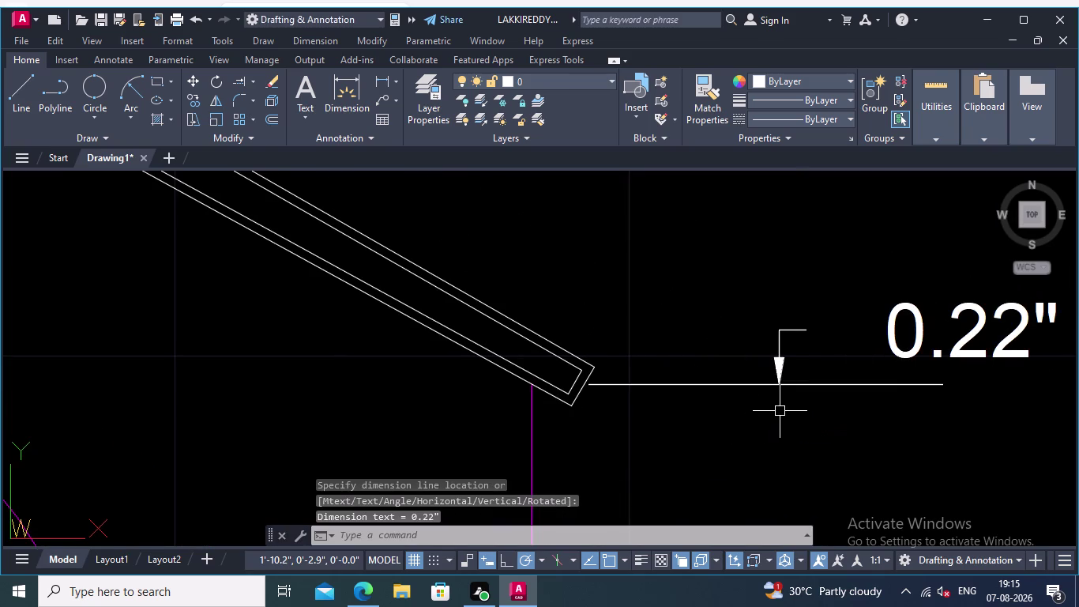
Change the new dimension's text from 0.22" to 0.23".
double_click(1006, 345)
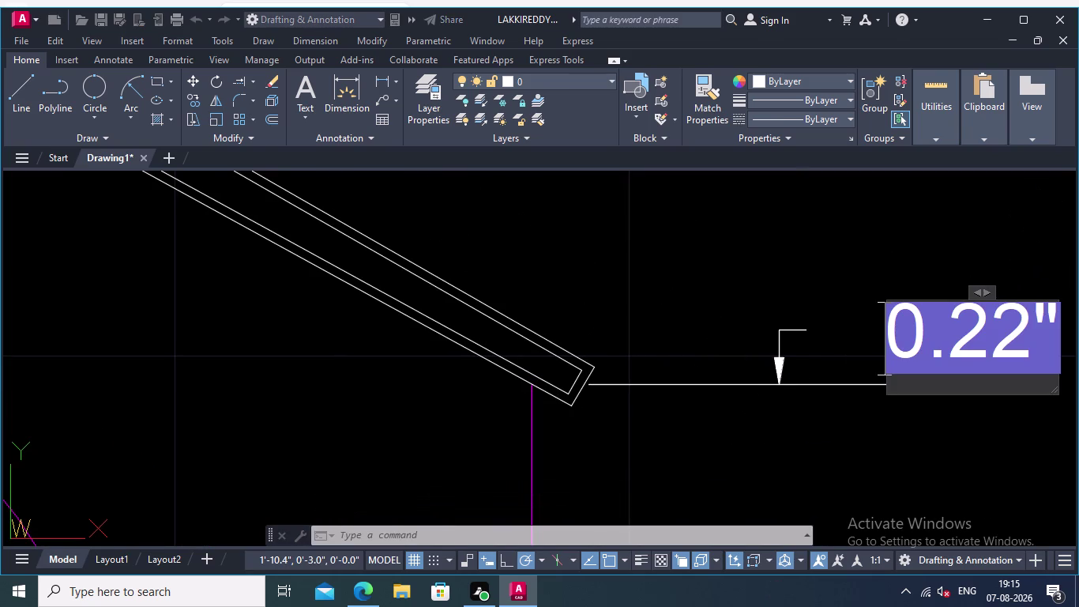
middle_drag(1042, 344, 843, 411)
click(836, 413)
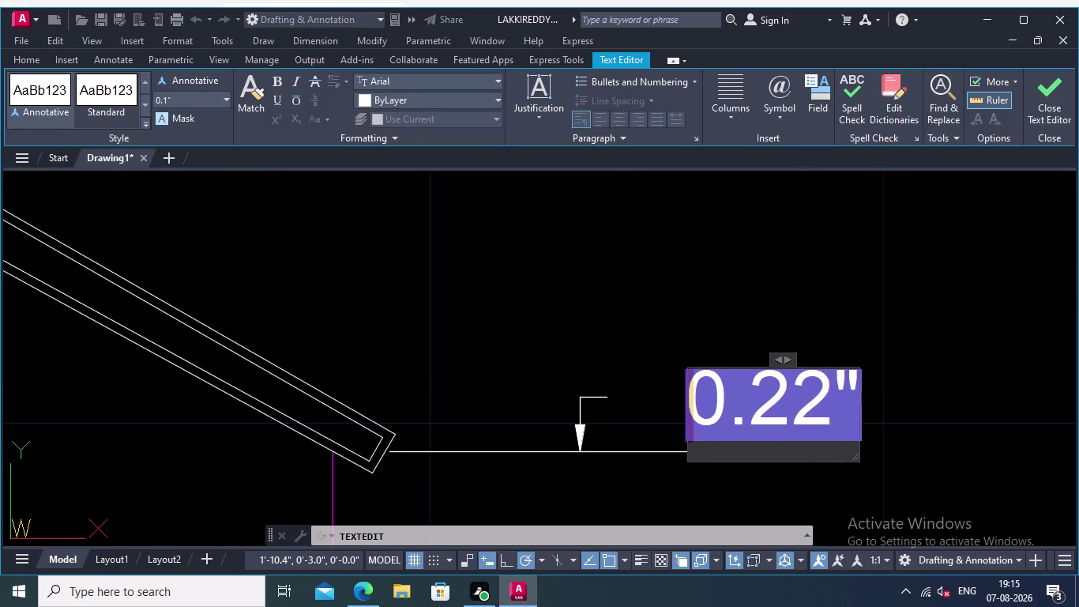
click(834, 413)
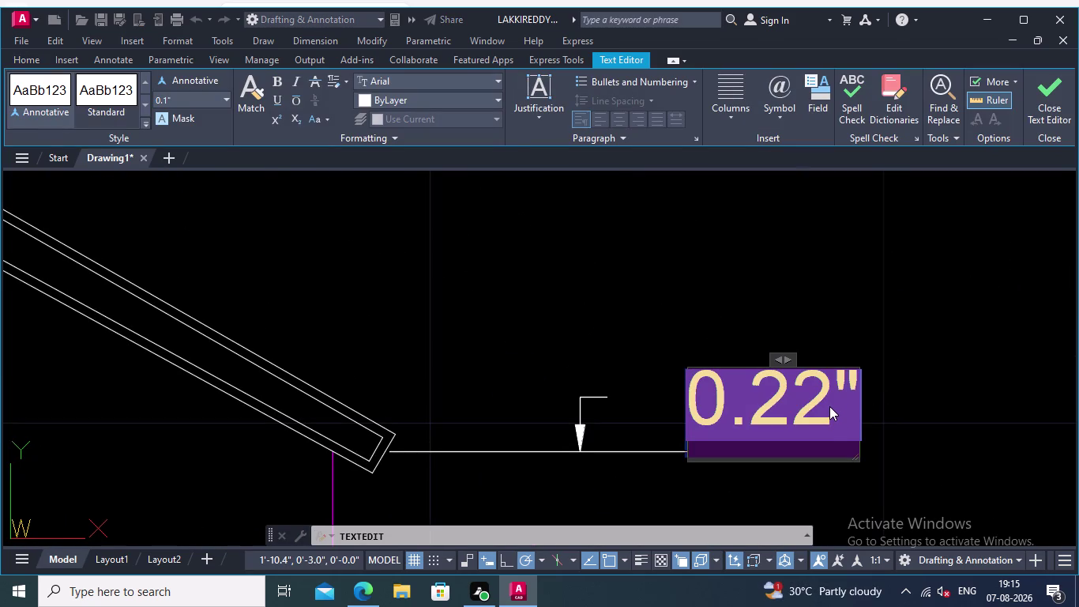
key(Delete)
text(0.2)
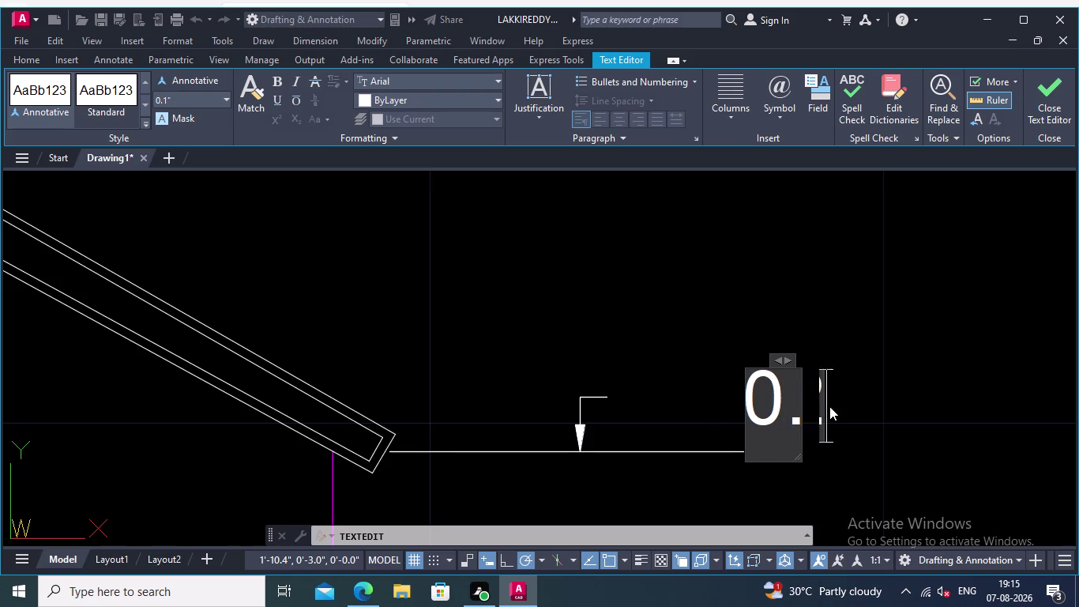
text(3)
key(shift+quotedbl)
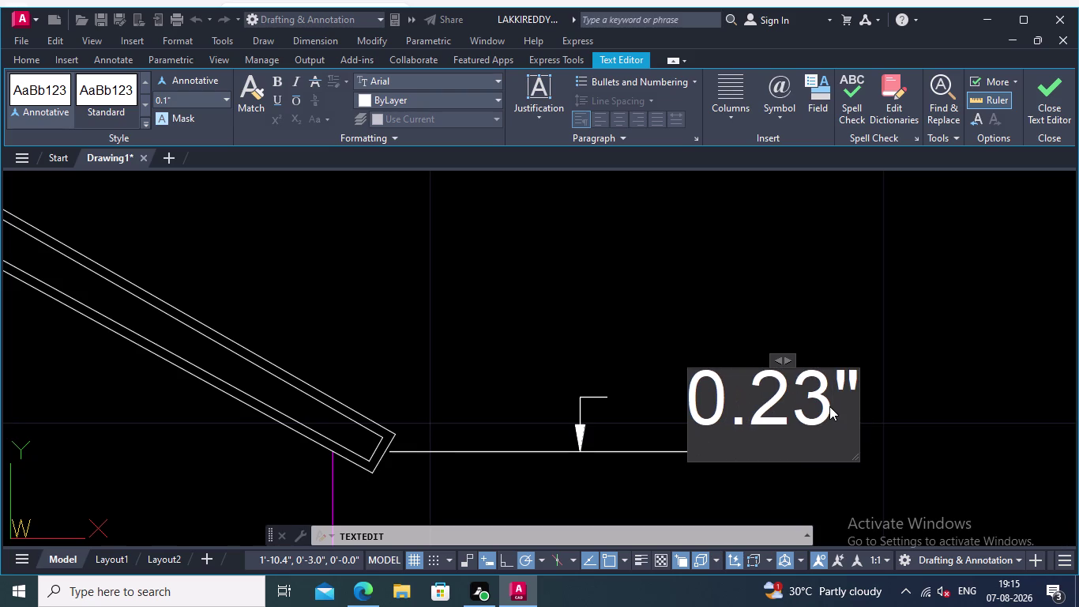
click(728, 328)
scroll(down, 3)
scroll(down, 3)
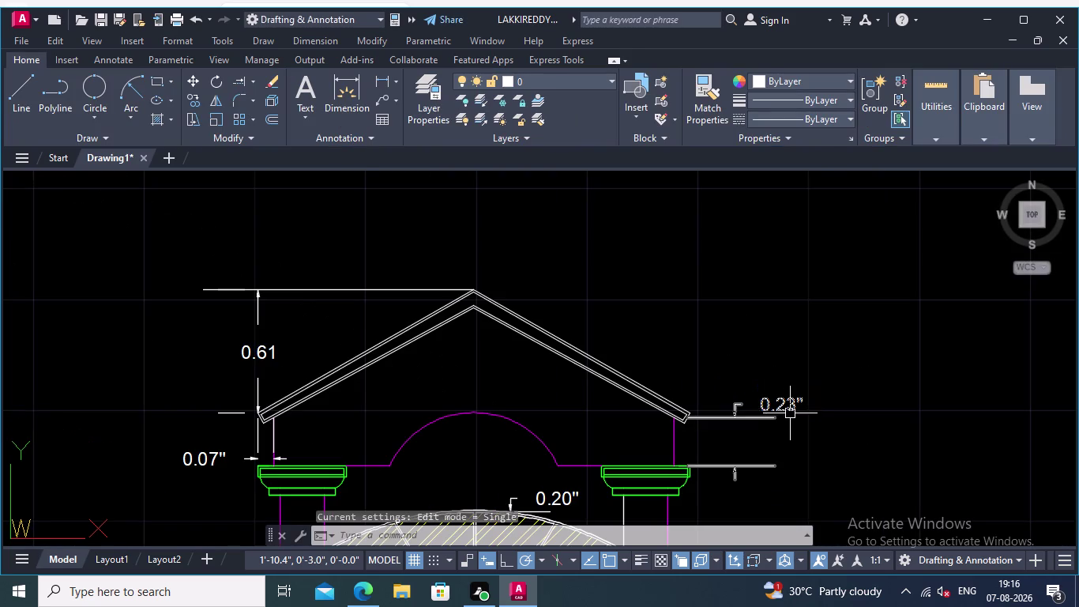
Dimension the right upper capital's height as 0.13", placed to its right.
middle_drag(805, 417, 797, 394)
middle_click(796, 390)
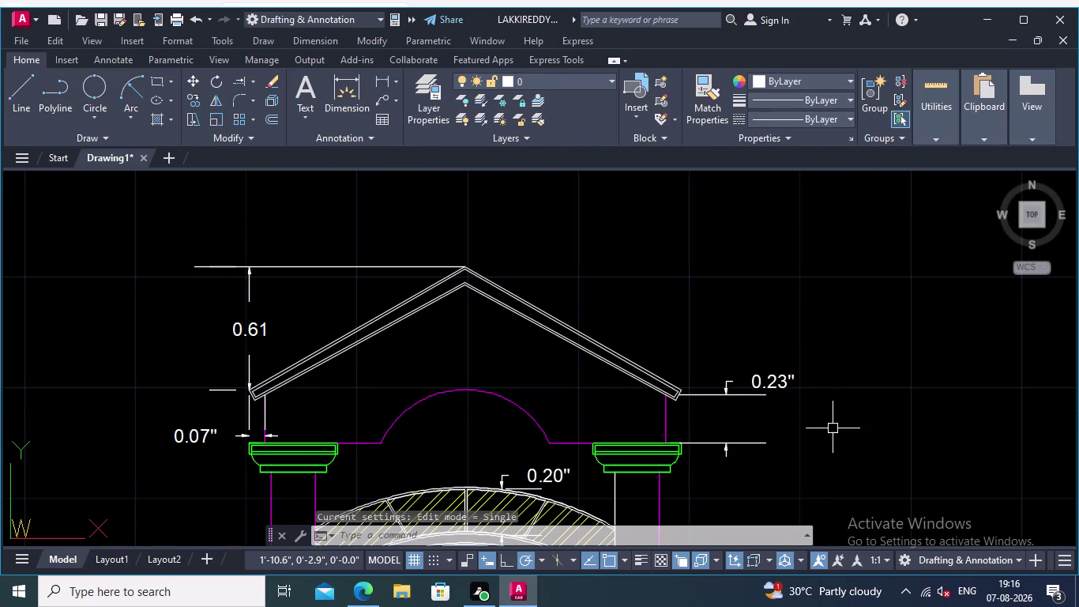
middle_drag(861, 449, 832, 384)
right_click(776, 370)
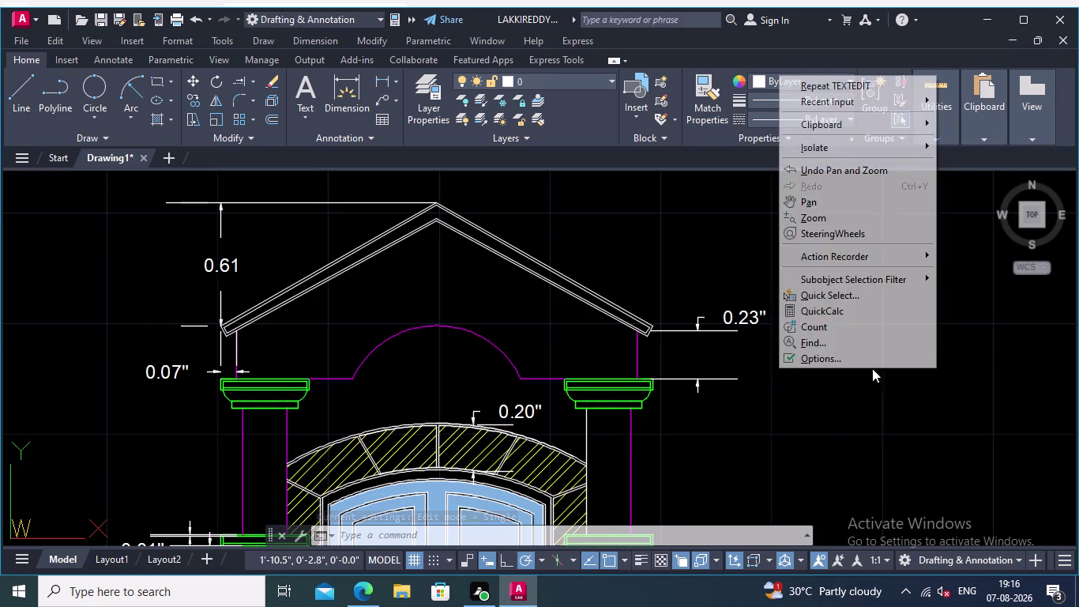
click(379, 76)
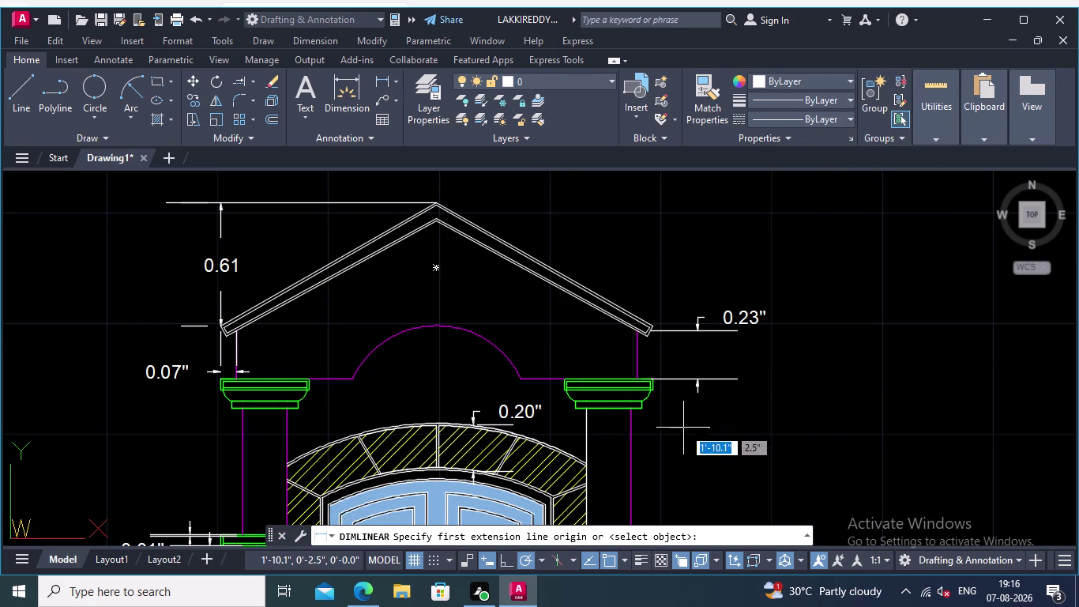
middle_drag(687, 433, 758, 450)
scroll(up, 3)
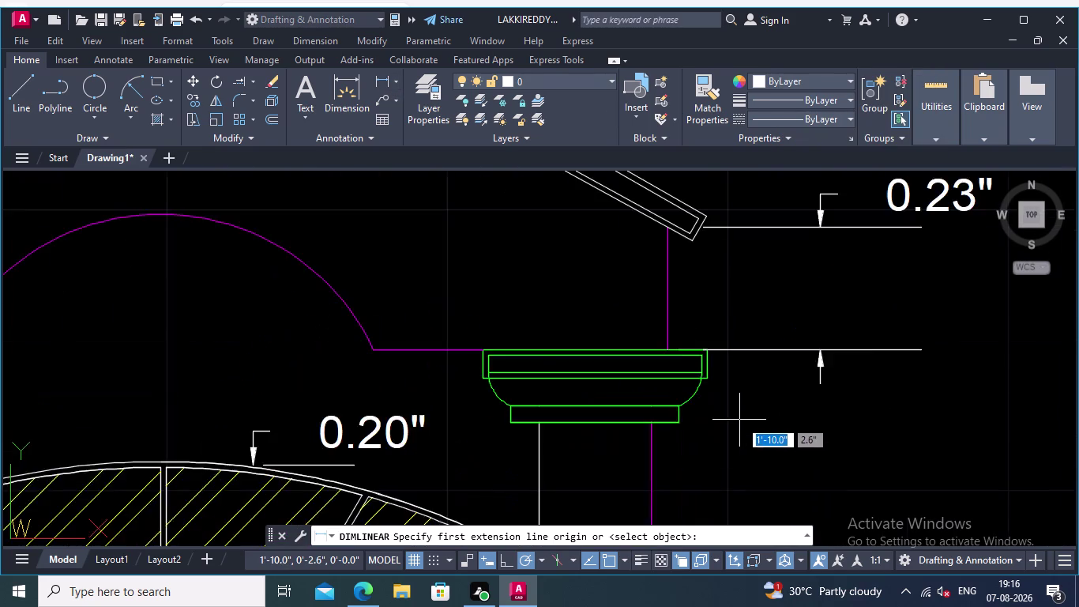
scroll(up, 3)
middle_drag(728, 411, 822, 421)
scroll(up, 3)
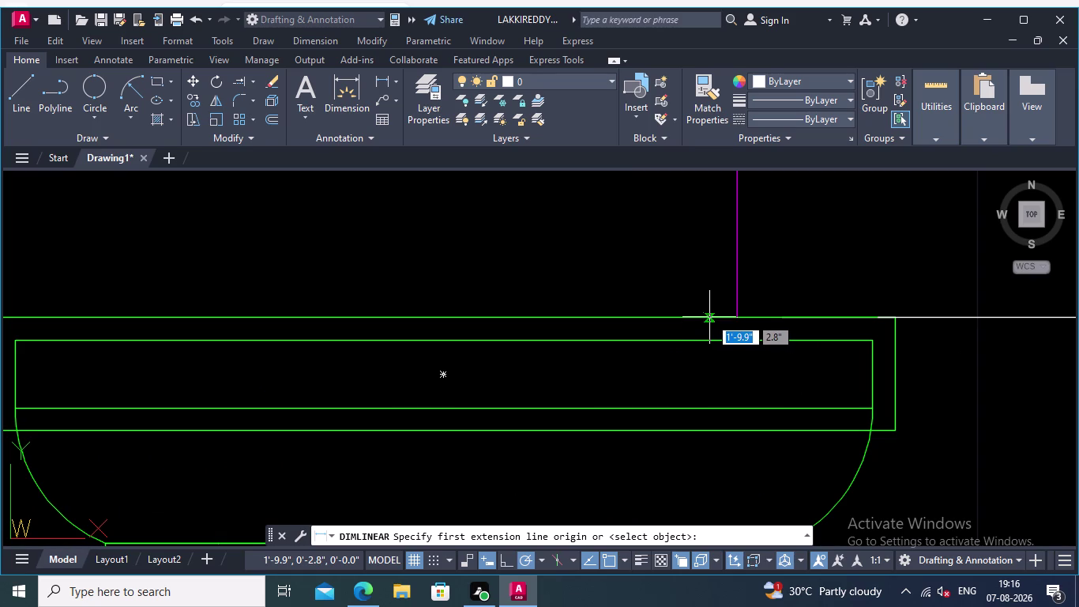
click(710, 317)
middle_drag(689, 439, 746, 319)
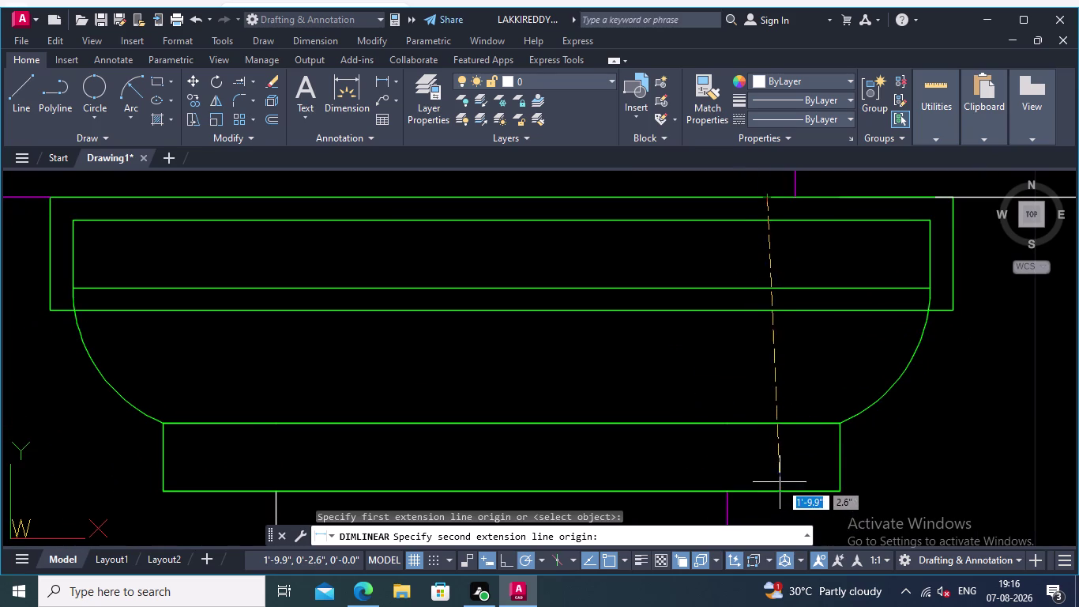
click(769, 490)
middle_click(957, 481)
middle_drag(949, 481, 684, 470)
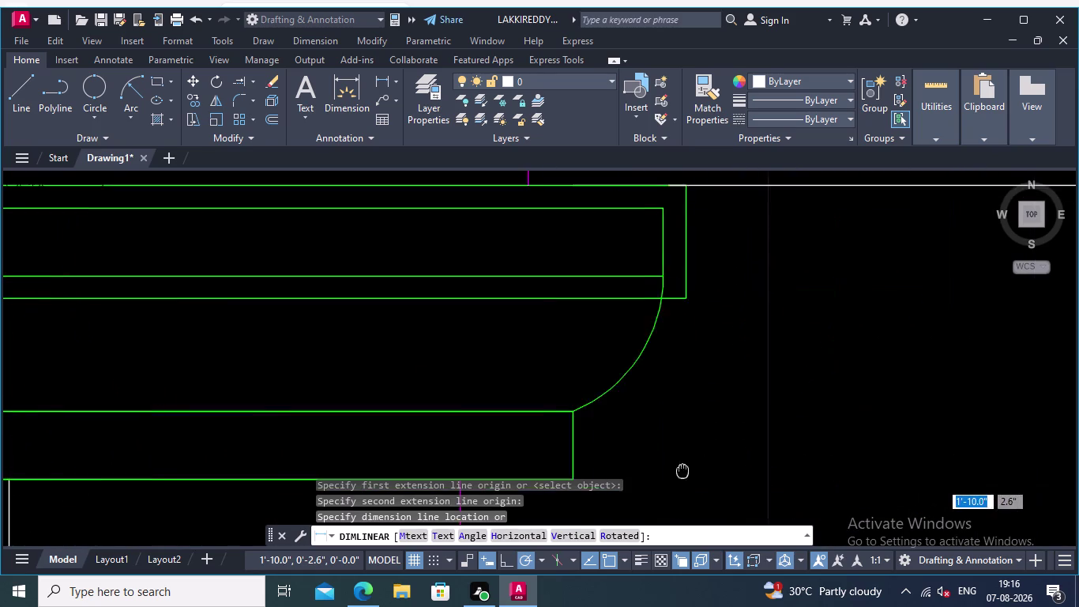
middle_drag(684, 470, 683, 469)
scroll(down, 3)
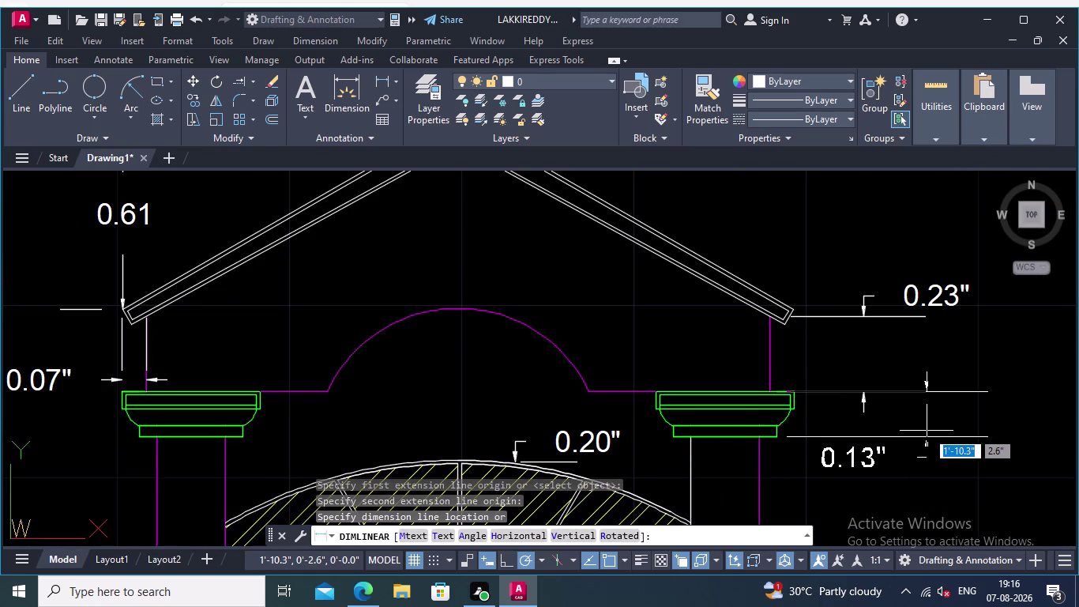
click(938, 430)
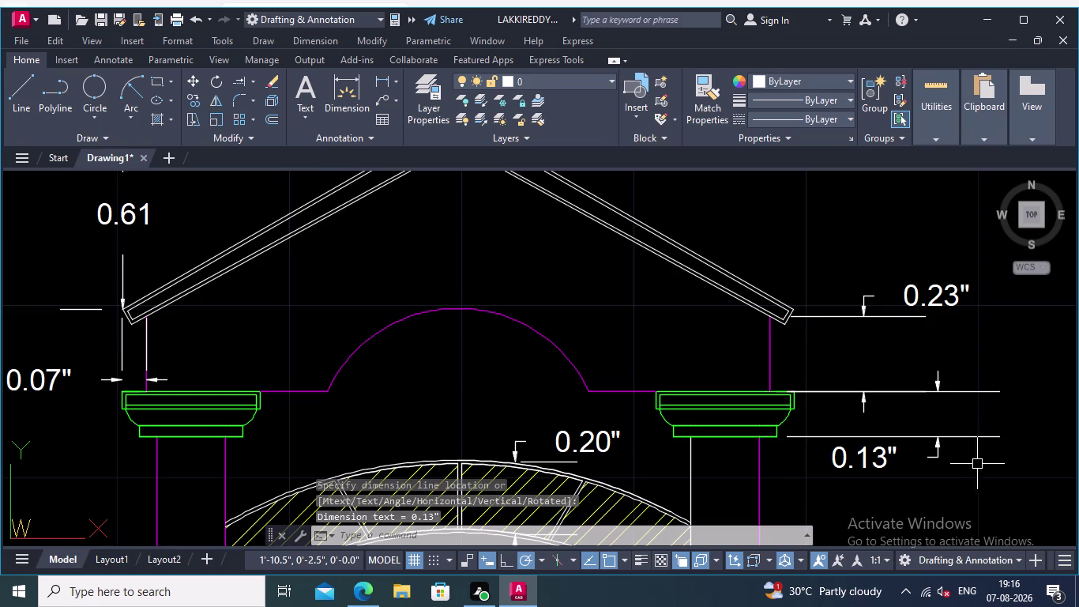
Pan across the pediment toward the upper door area.
middle_drag(984, 461, 883, 490)
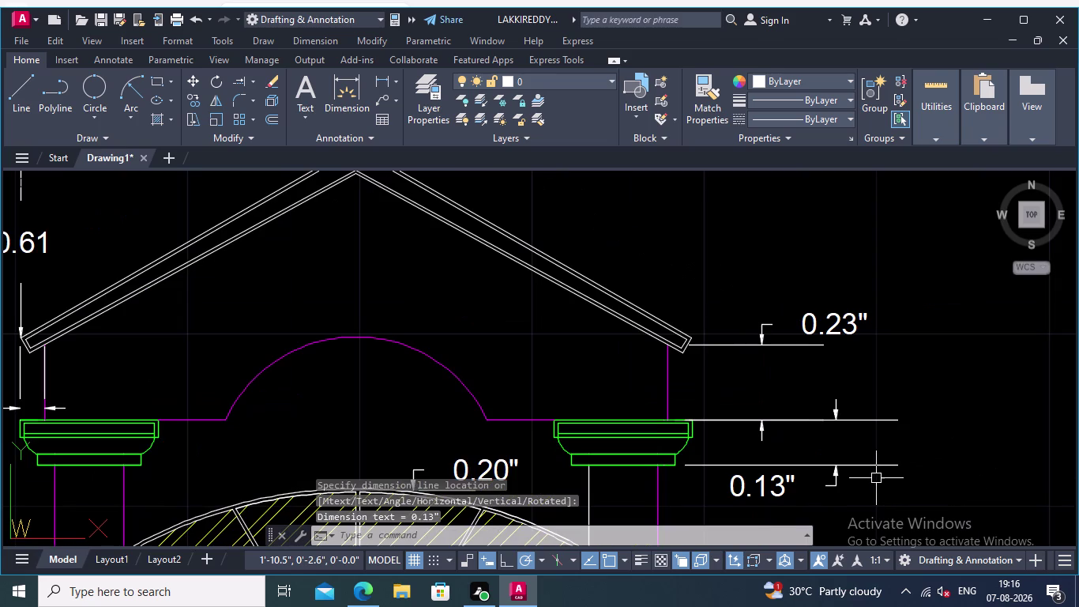
middle_drag(915, 405, 878, 317)
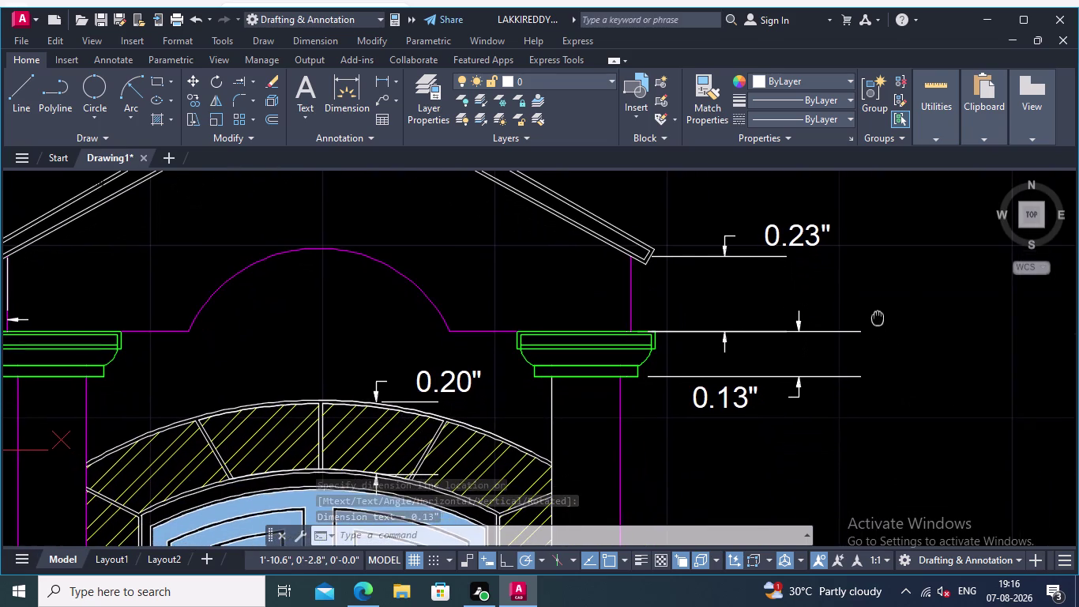
middle_drag(878, 317, 878, 316)
scroll(down, 3)
middle_drag(869, 404, 857, 354)
right_drag(847, 382, 848, 374)
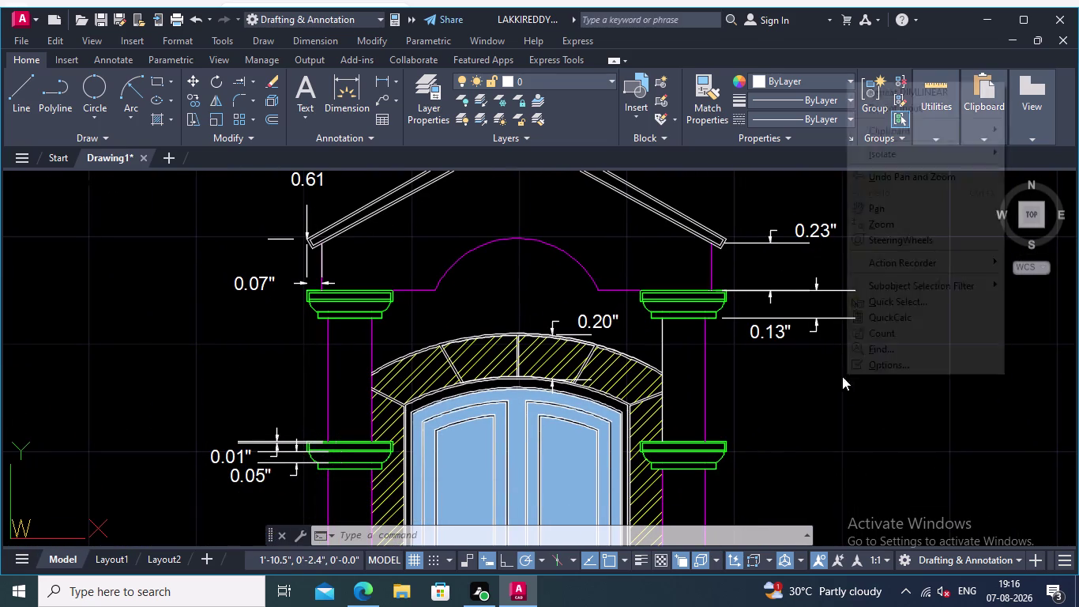
Dimension the 0.57" vertical gap between the right upper and lower capitals.
click(917, 95)
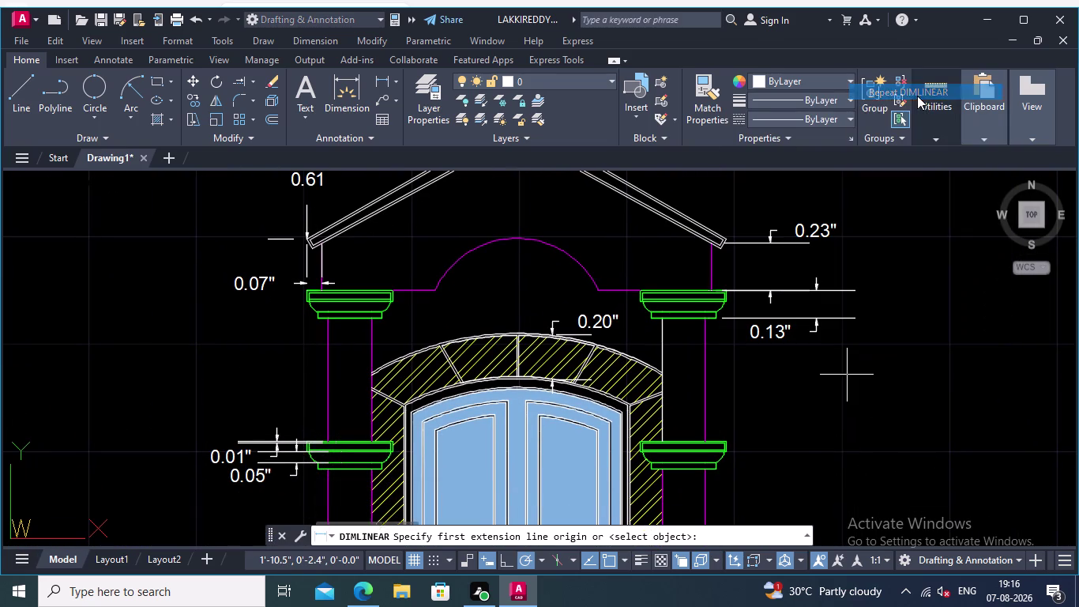
middle_drag(742, 552, 813, 547)
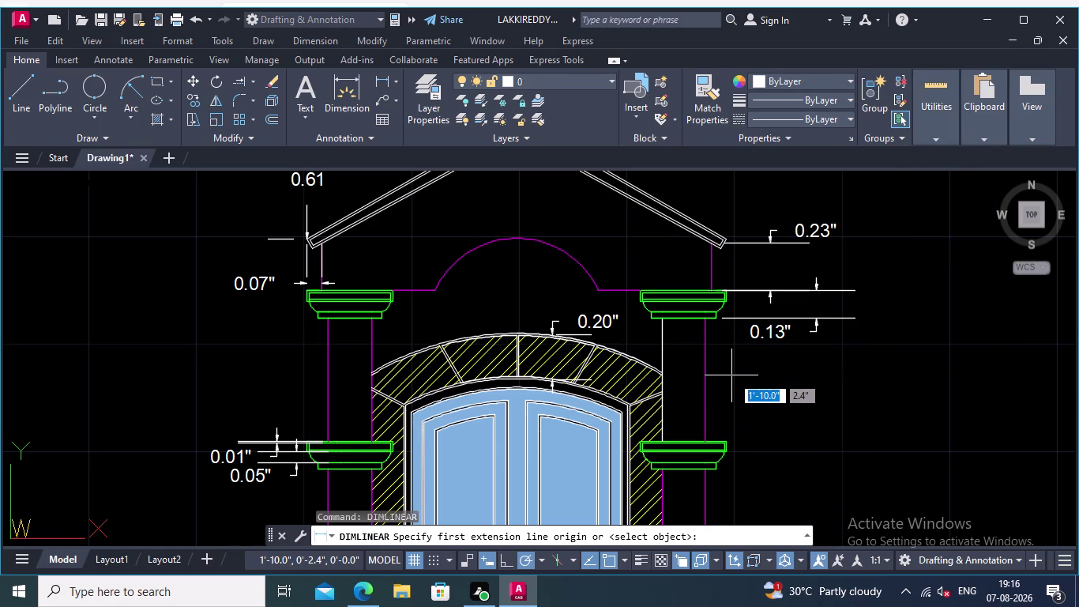
middle_drag(749, 447, 733, 320)
scroll(down, 3)
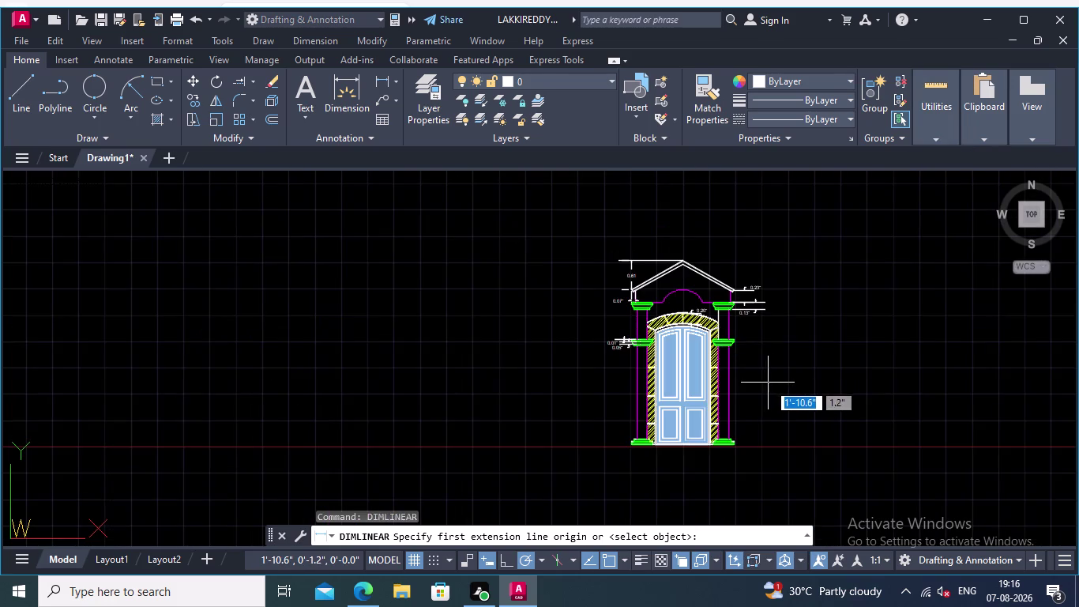
scroll(up, 3)
middle_drag(733, 347, 768, 469)
scroll(up, 3)
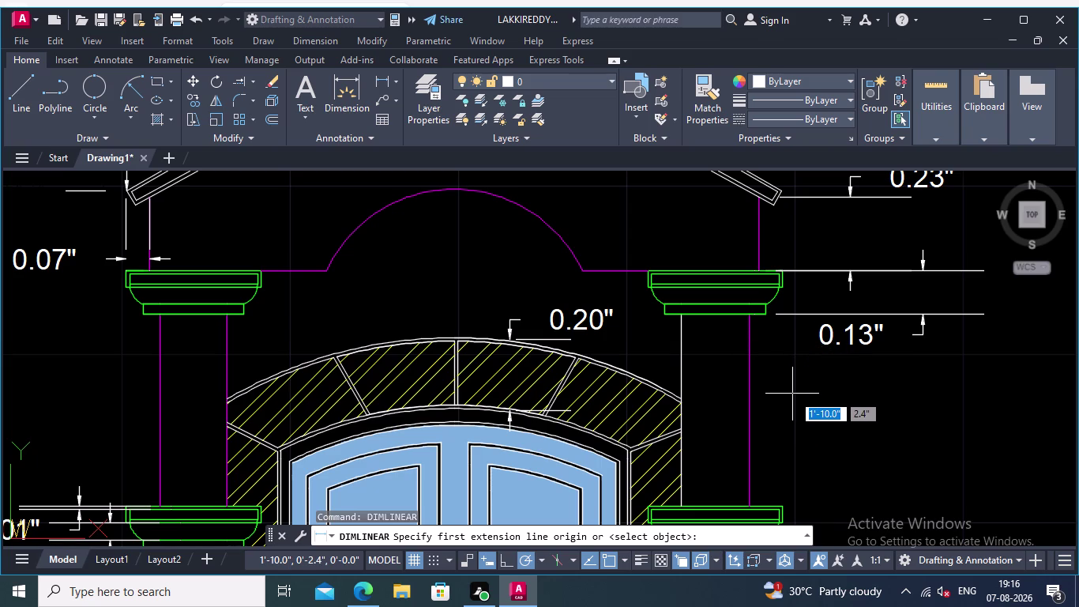
scroll(up, 3)
middle_drag(796, 416, 773, 330)
scroll(down, 3)
middle_drag(773, 375, 772, 408)
scroll(up, 3)
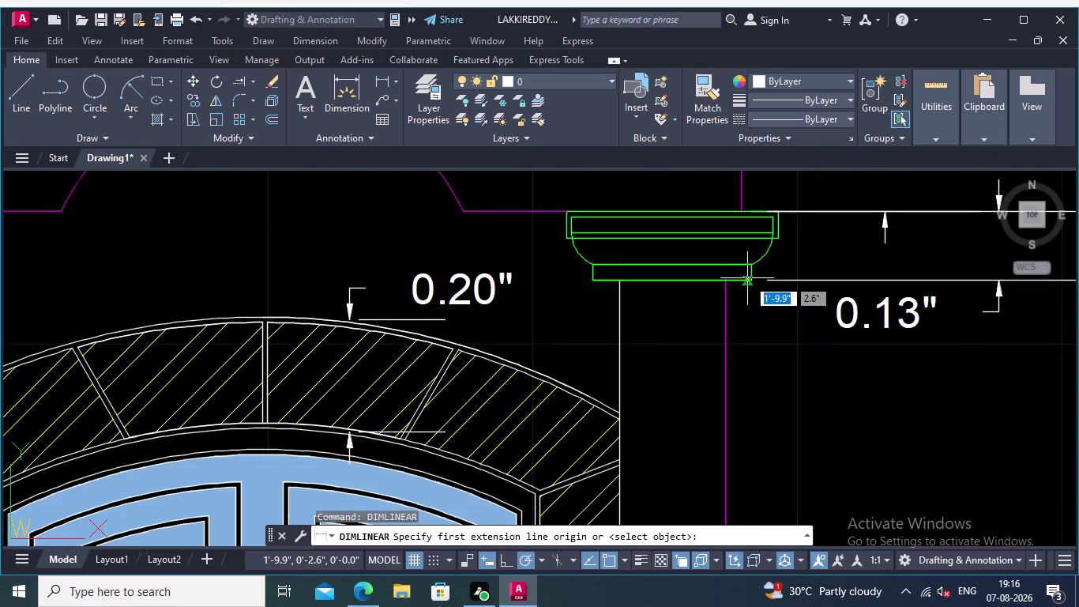
click(747, 282)
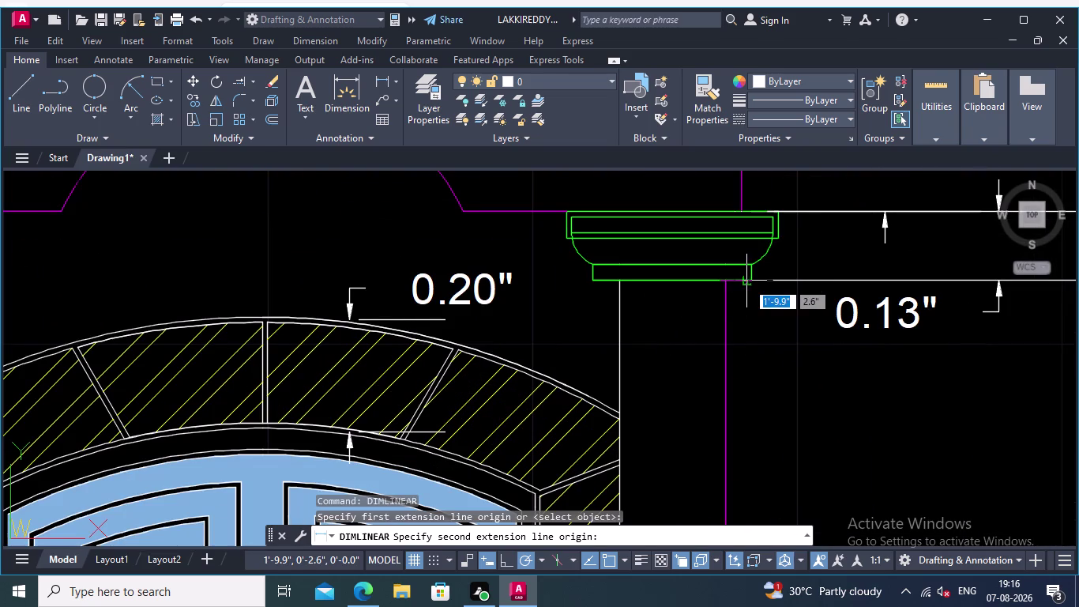
middle_drag(772, 508, 695, 302)
scroll(up, 3)
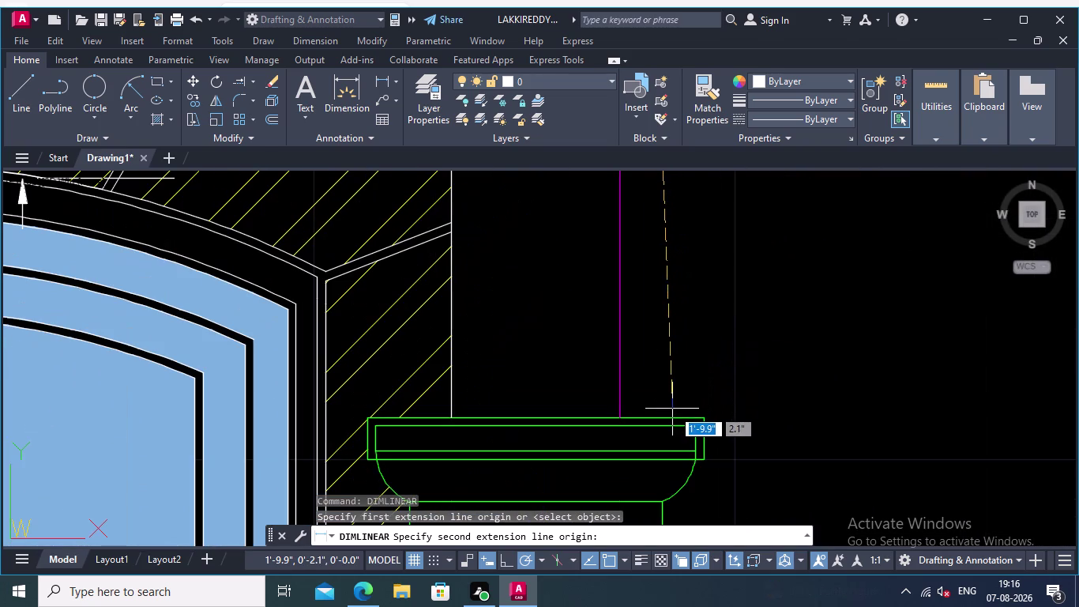
click(659, 416)
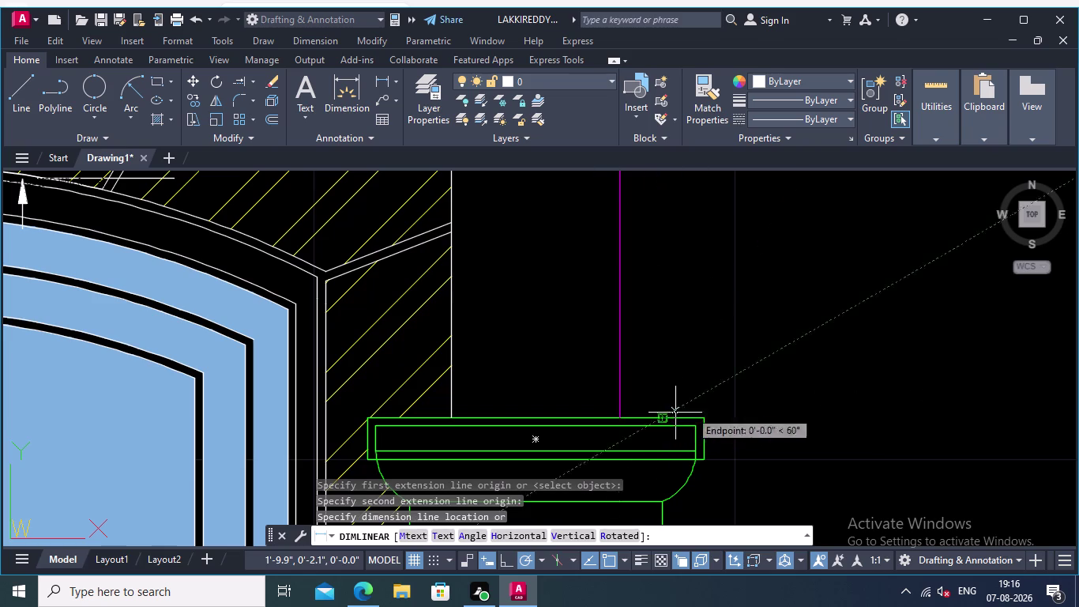
middle_drag(783, 397, 791, 445)
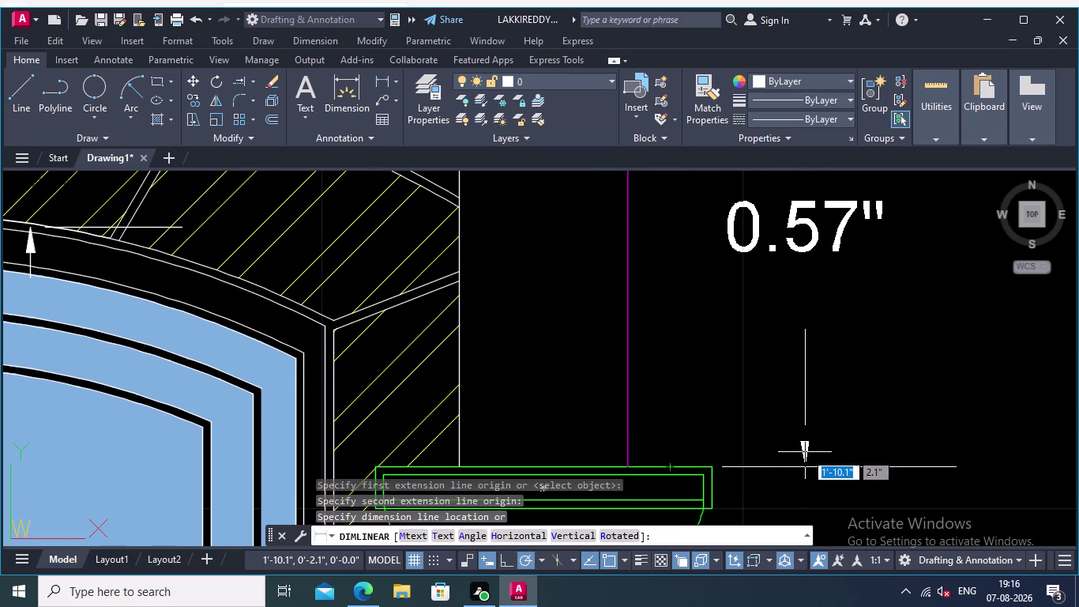
click(835, 449)
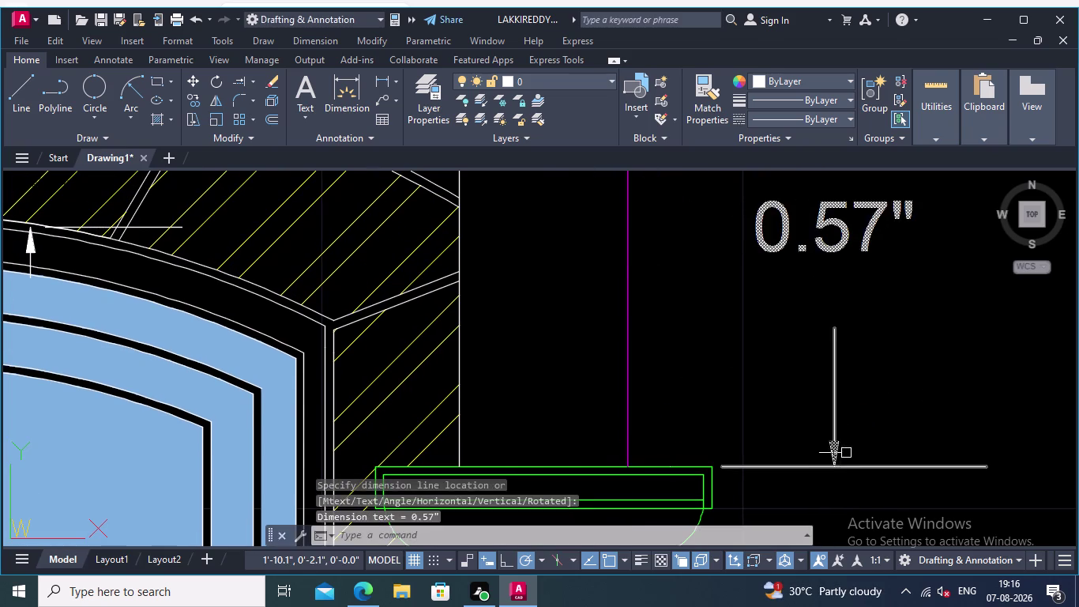
scroll(down, 3)
middle_drag(866, 463, 824, 442)
Repeat the linear dimension across the lower right capital's 0.03" base strip.
right_click(898, 365)
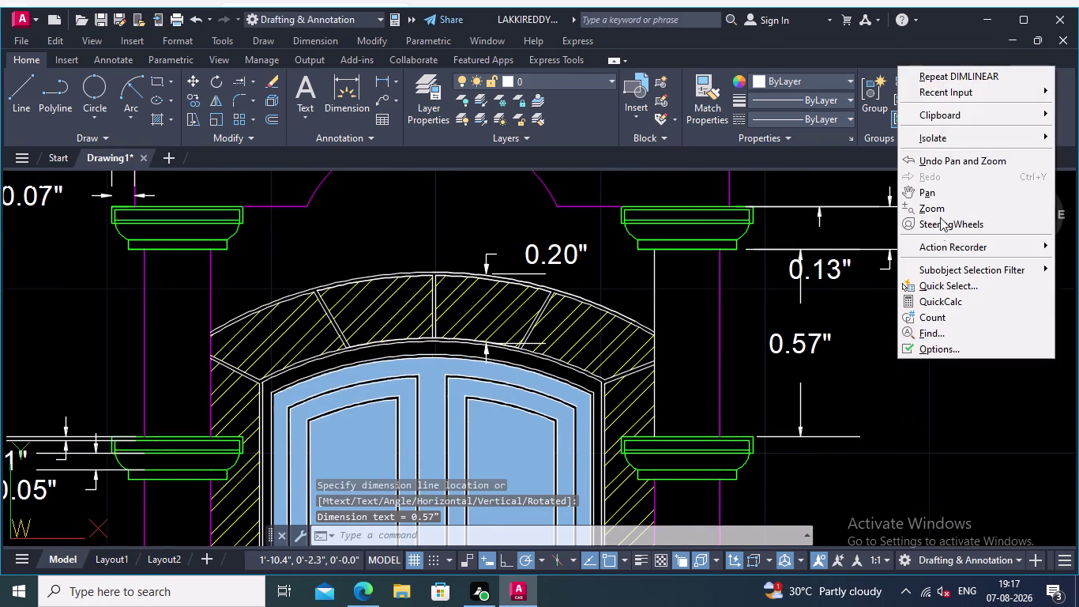
click(953, 66)
click(950, 72)
middle_drag(968, 369, 851, 249)
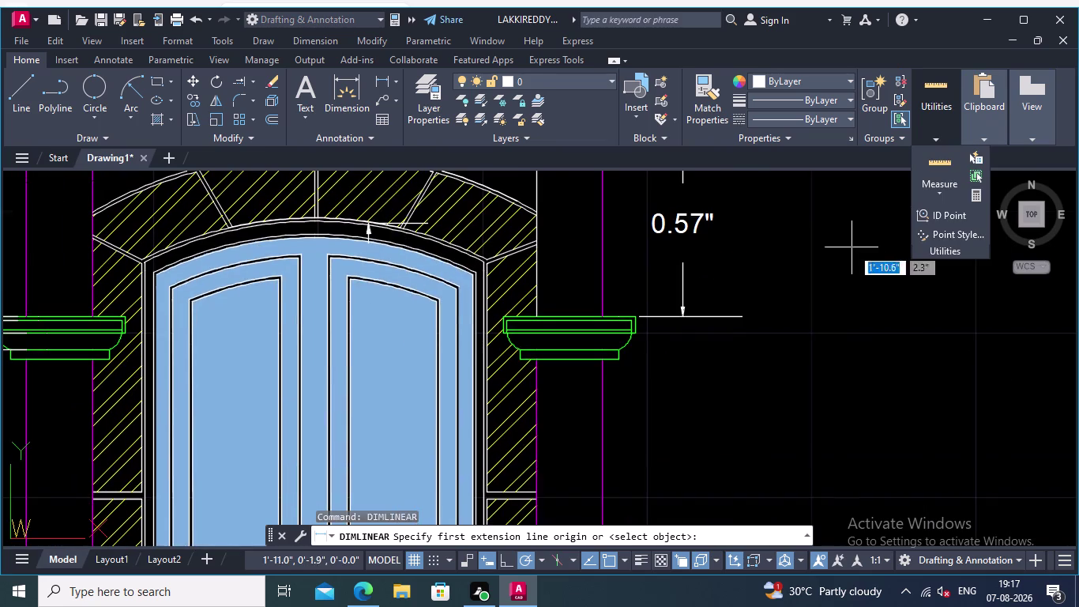
middle_drag(847, 370, 871, 342)
middle_drag(679, 378, 779, 381)
middle_drag(812, 383, 798, 350)
scroll(up, 3)
middle_drag(682, 316, 691, 368)
scroll(up, 3)
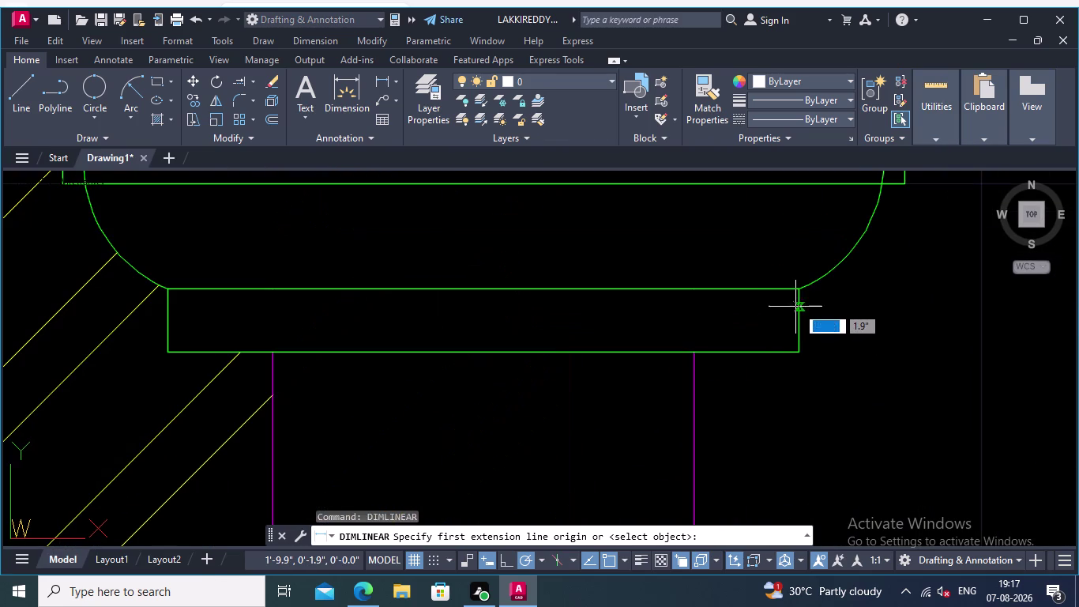
click(797, 288)
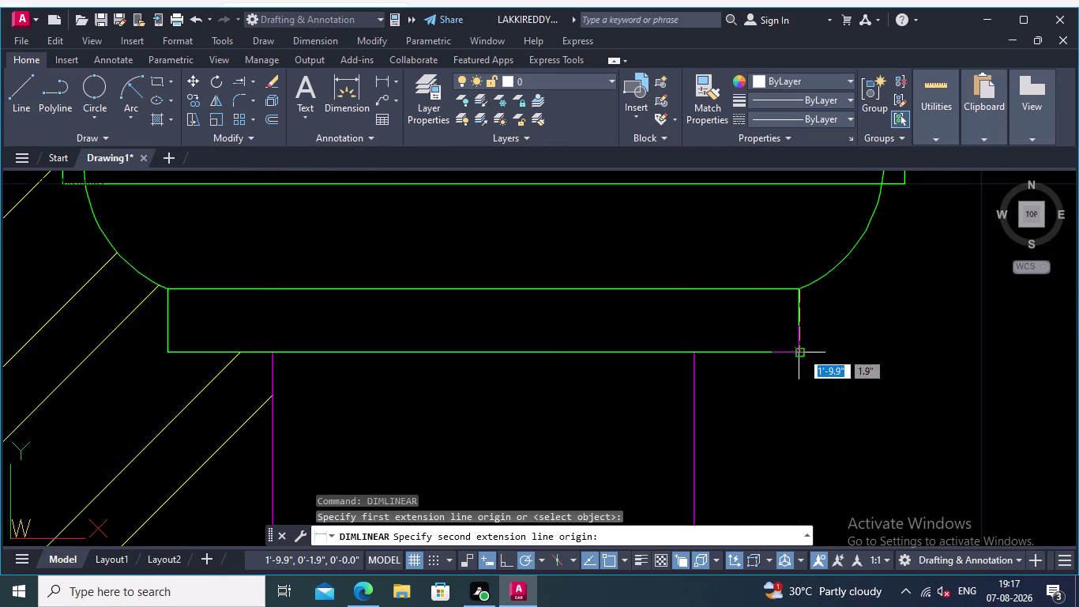
click(801, 351)
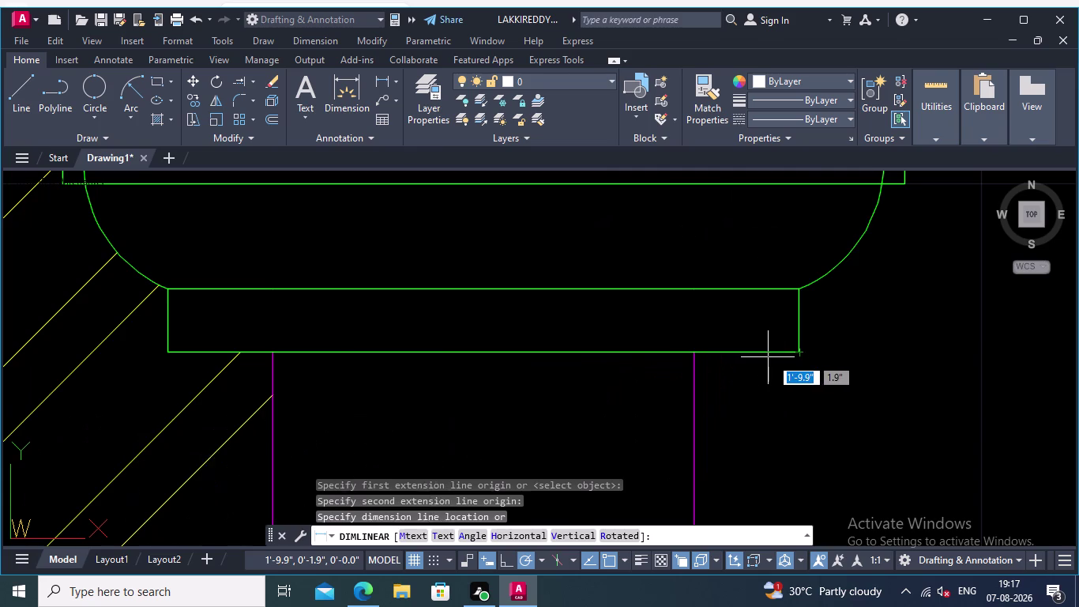
click(888, 357)
scroll(down, 3)
middle_drag(935, 416, 875, 387)
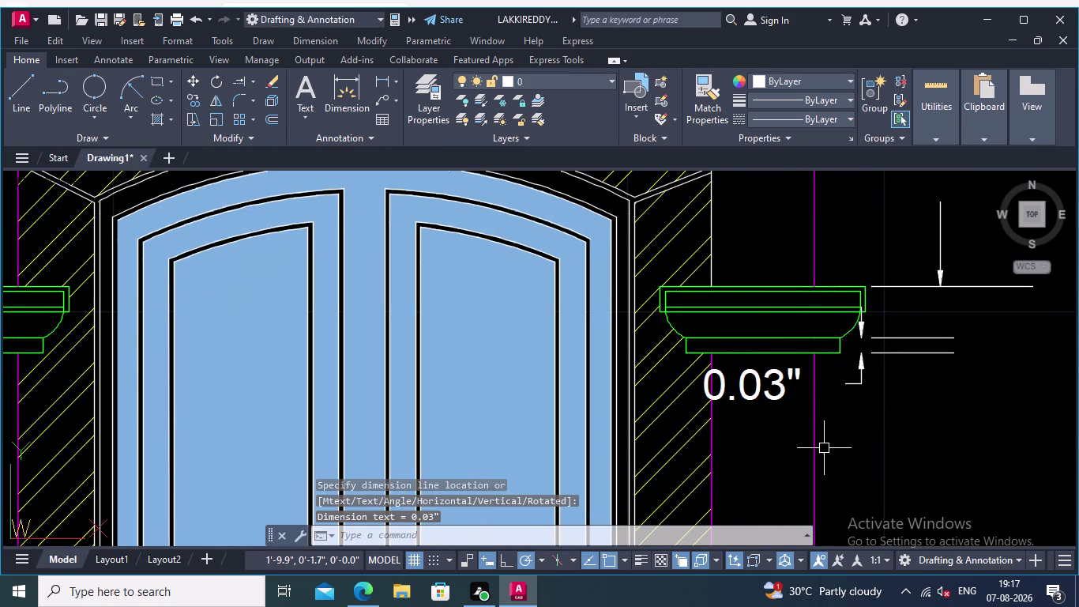
right_drag(864, 420, 868, 428)
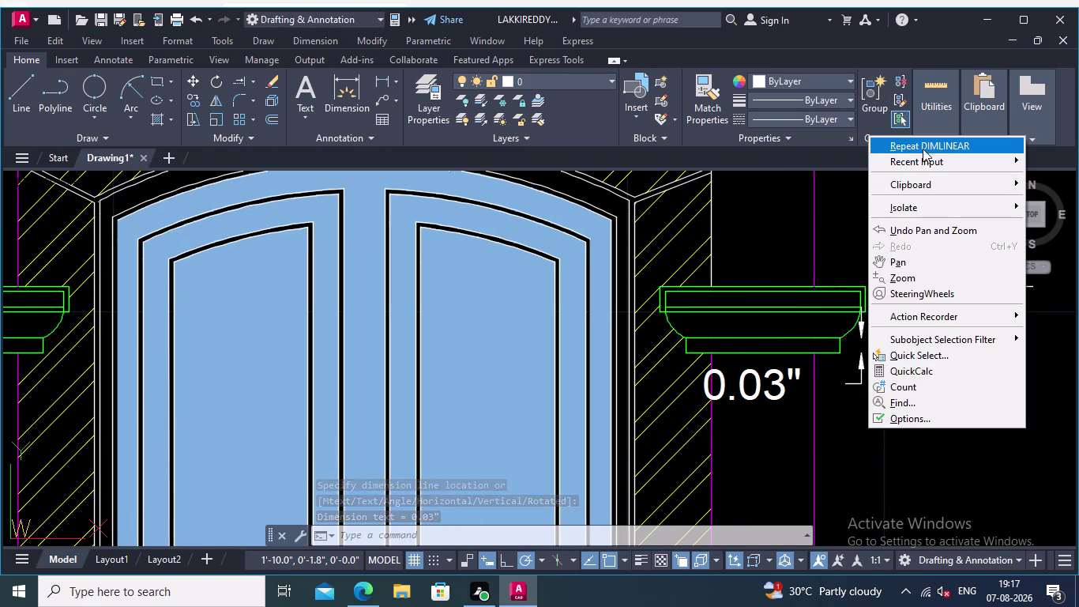
Start a linear dimension and snap both origins on the right lower panel's corners.
click(922, 145)
middle_drag(968, 433, 794, 277)
scroll(down, 3)
middle_drag(781, 362, 782, 320)
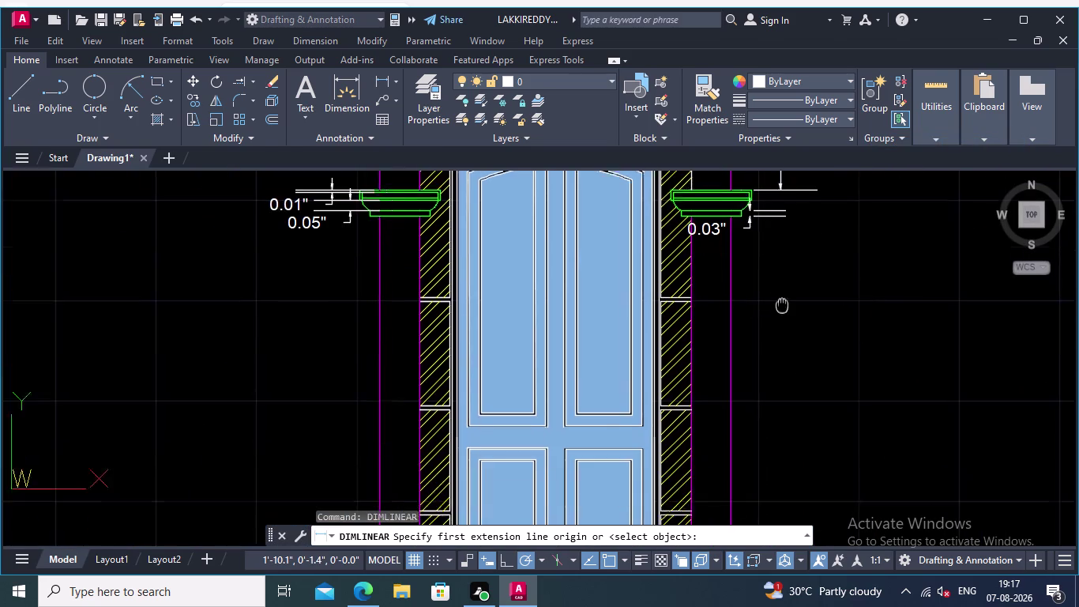
middle_drag(782, 320, 787, 271)
scroll(down, 3)
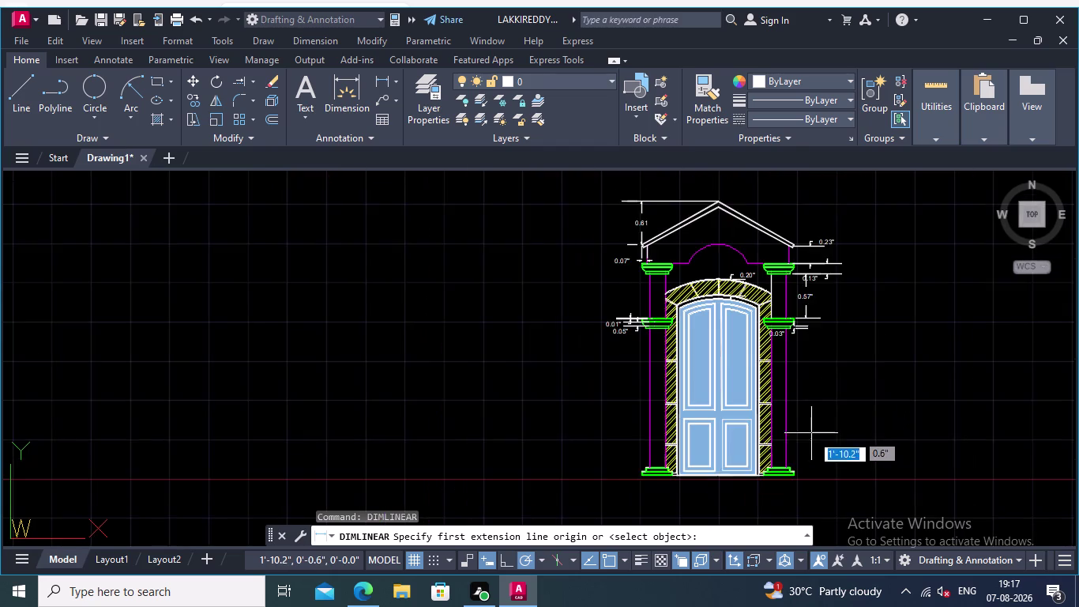
middle_drag(812, 434, 830, 354)
scroll(up, 3)
middle_drag(768, 443, 768, 476)
scroll(up, 3)
middle_drag(711, 388, 763, 512)
scroll(up, 3)
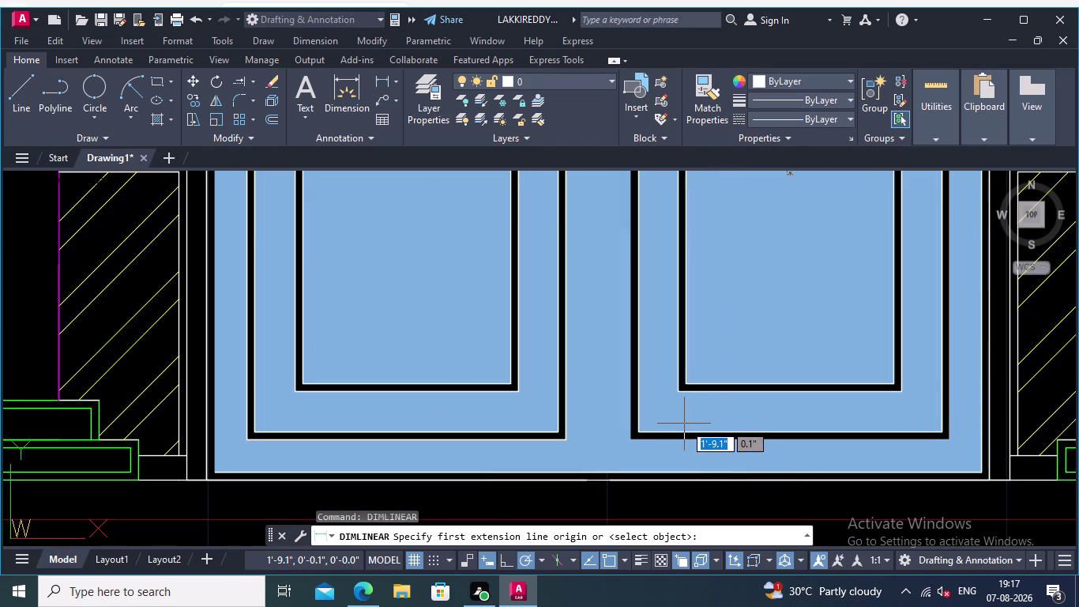
scroll(up, 3)
click(674, 373)
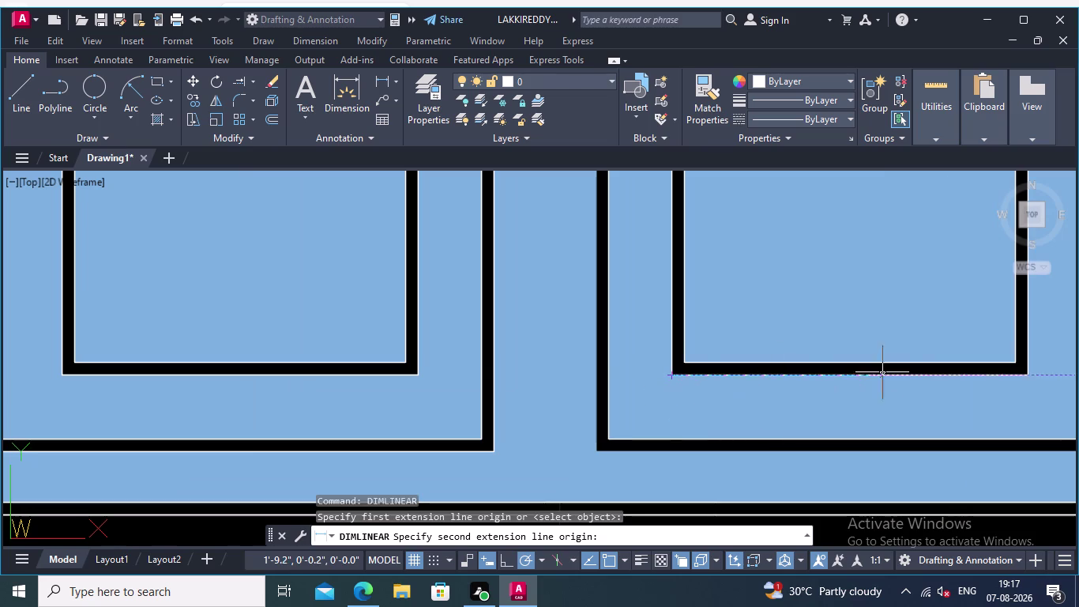
click(1030, 376)
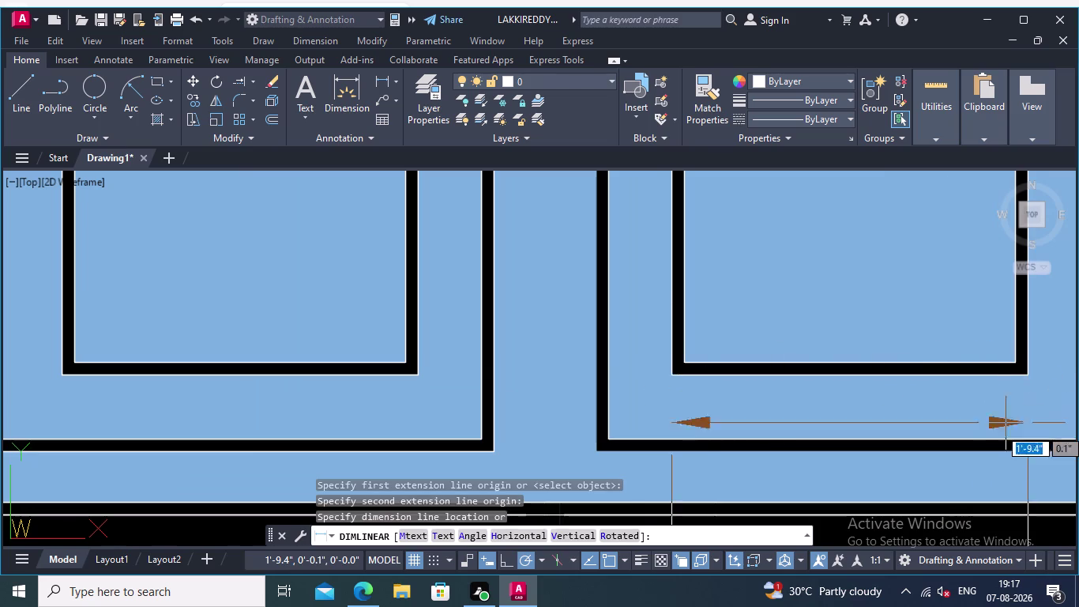
Place the 0.28" dimension below the door and open its text for editing.
middle_drag(1004, 460, 922, 327)
scroll(down, 3)
middle_drag(917, 440, 881, 372)
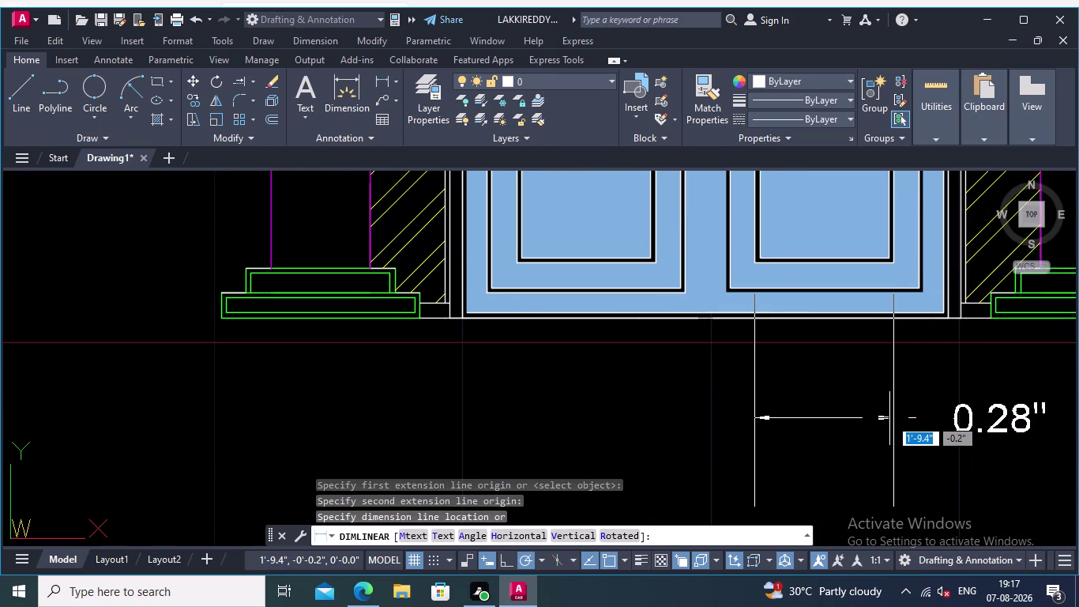
scroll(up, 3)
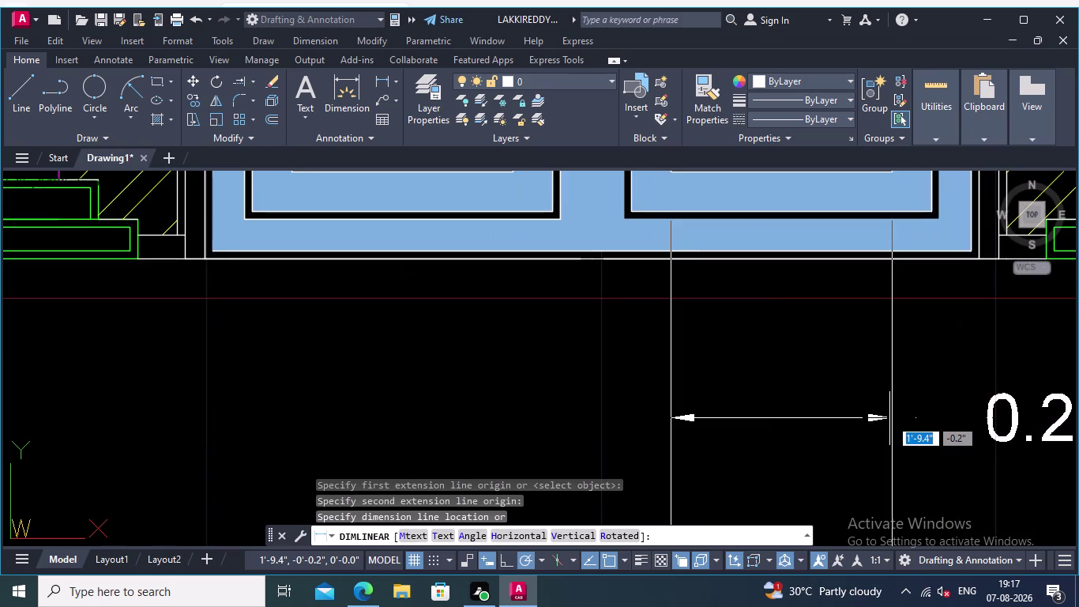
middle_drag(891, 418, 899, 462)
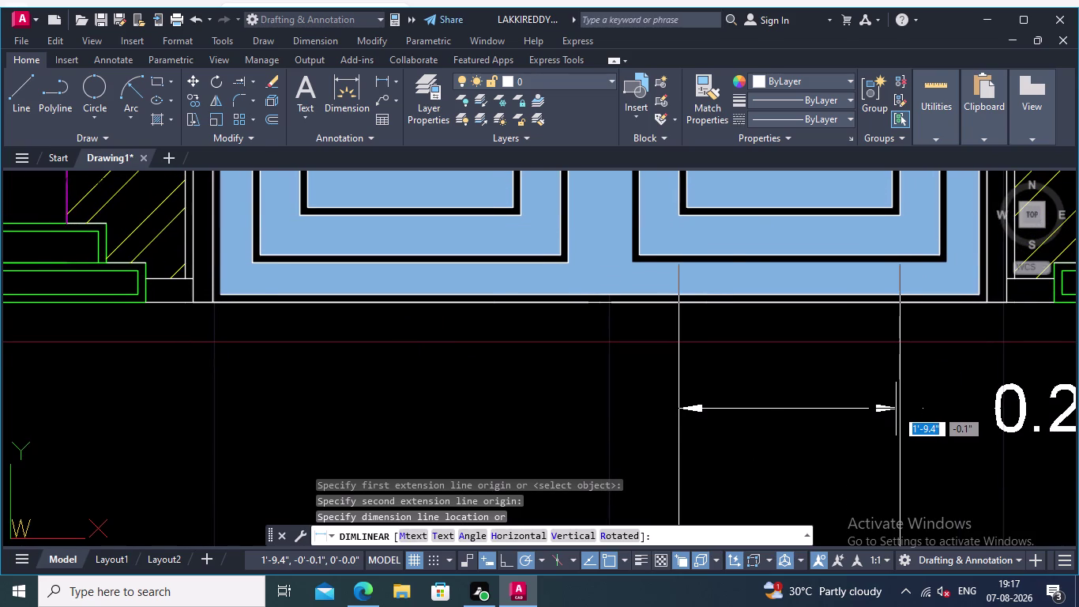
scroll(down, 3)
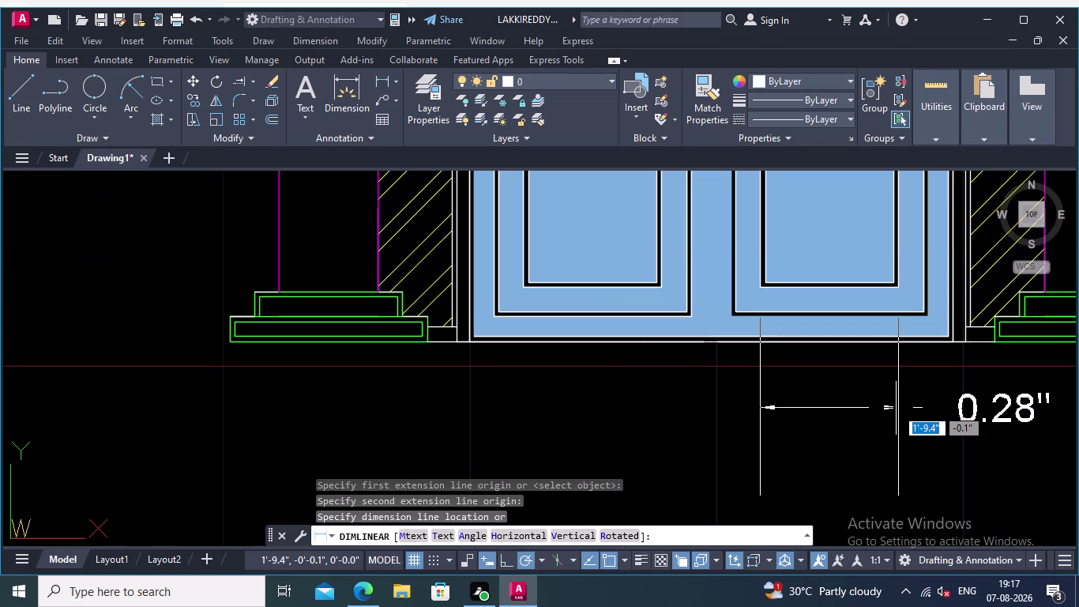
click(896, 407)
click(977, 402)
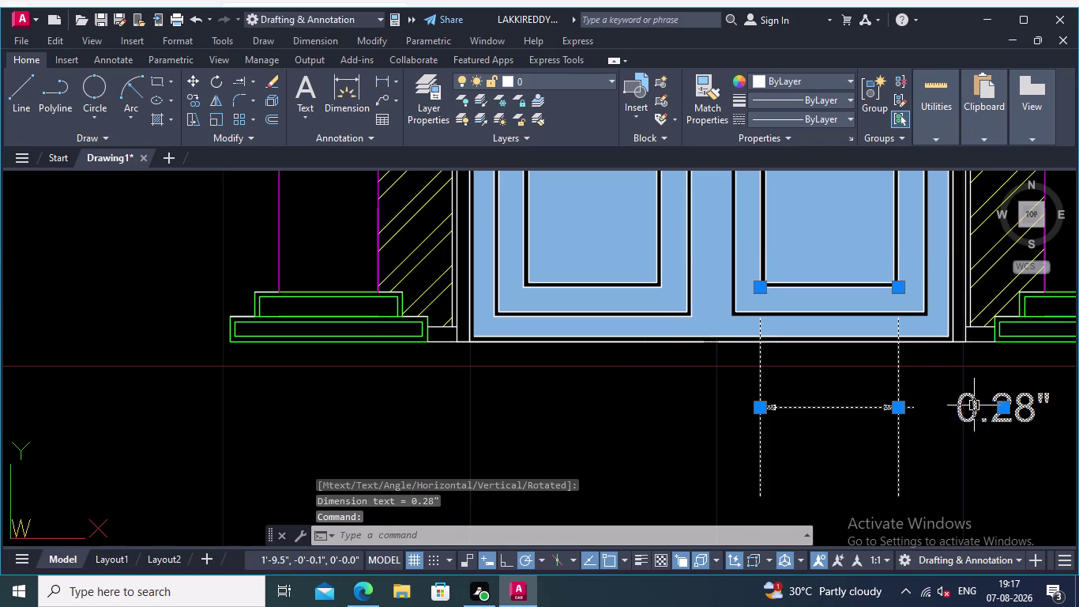
double_click(974, 409)
middle_drag(1022, 415, 923, 434)
Replace the dimension's 0.28" text with 0.30.
click(940, 431)
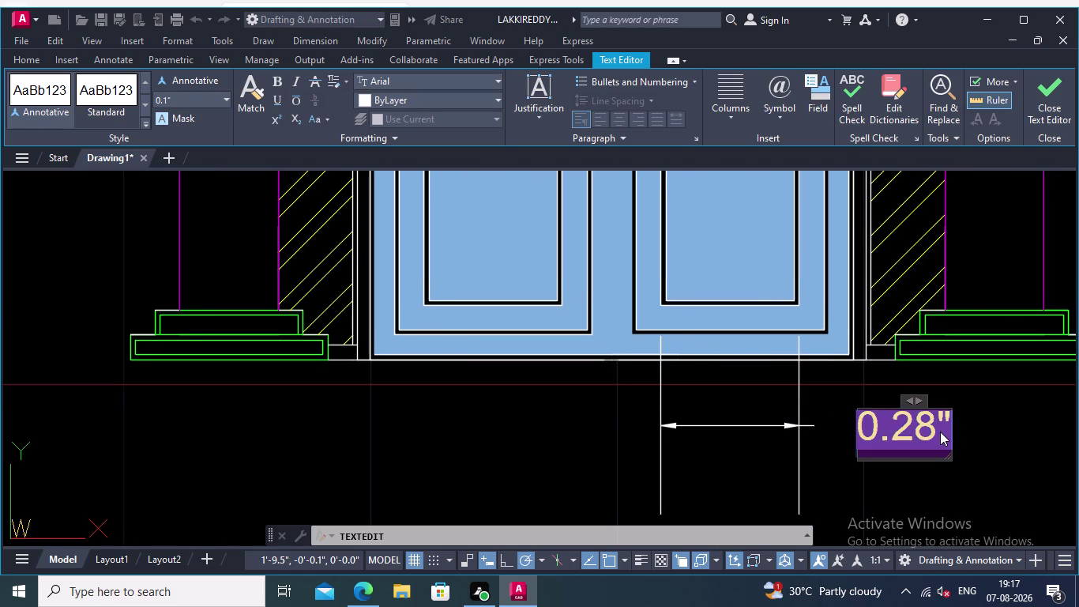
key(Delete)
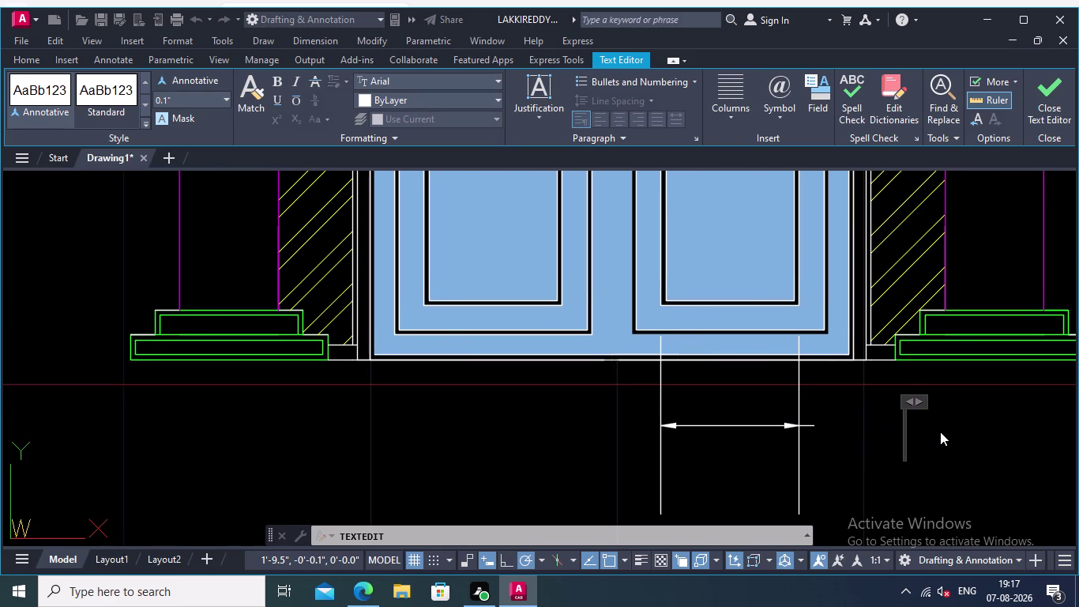
text(0.30)
key(Return)
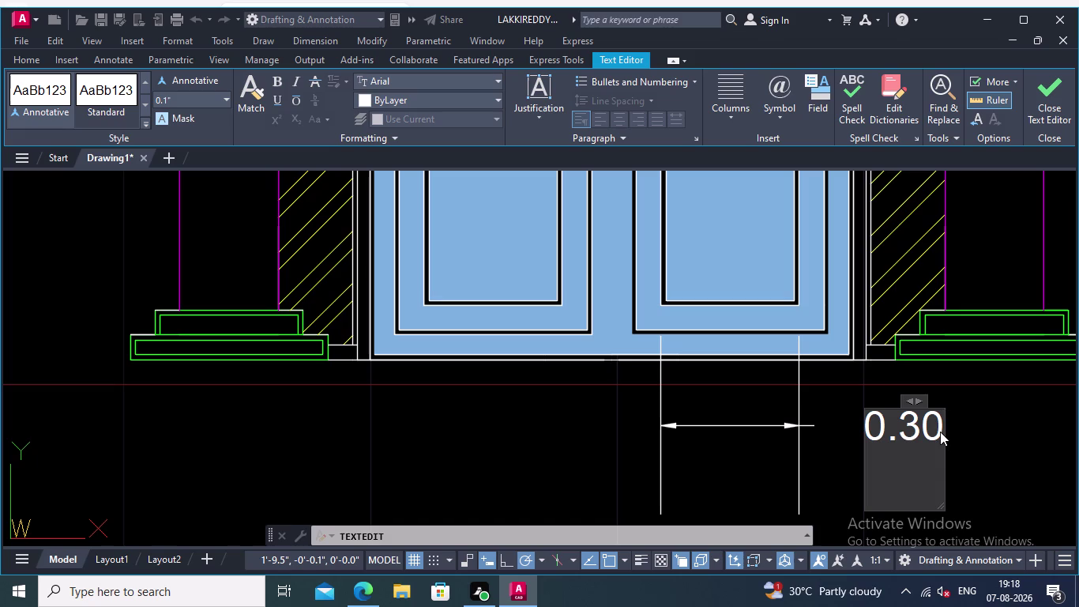
click(849, 458)
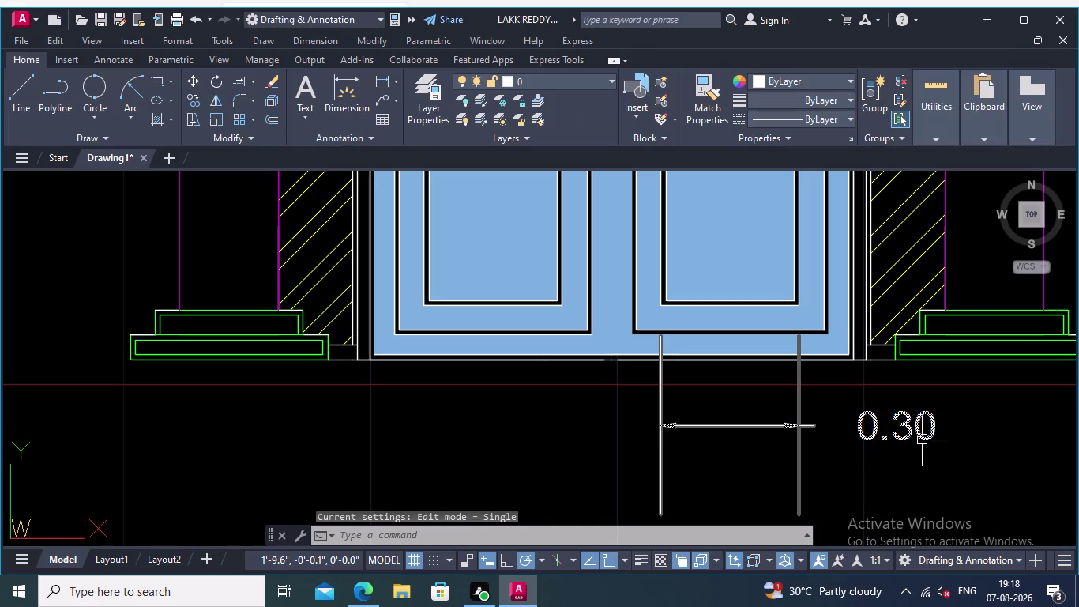
Reopen the dimension text and add the inch mark so it reads 0.30".
click(906, 425)
right_click(907, 422)
right_click(907, 422)
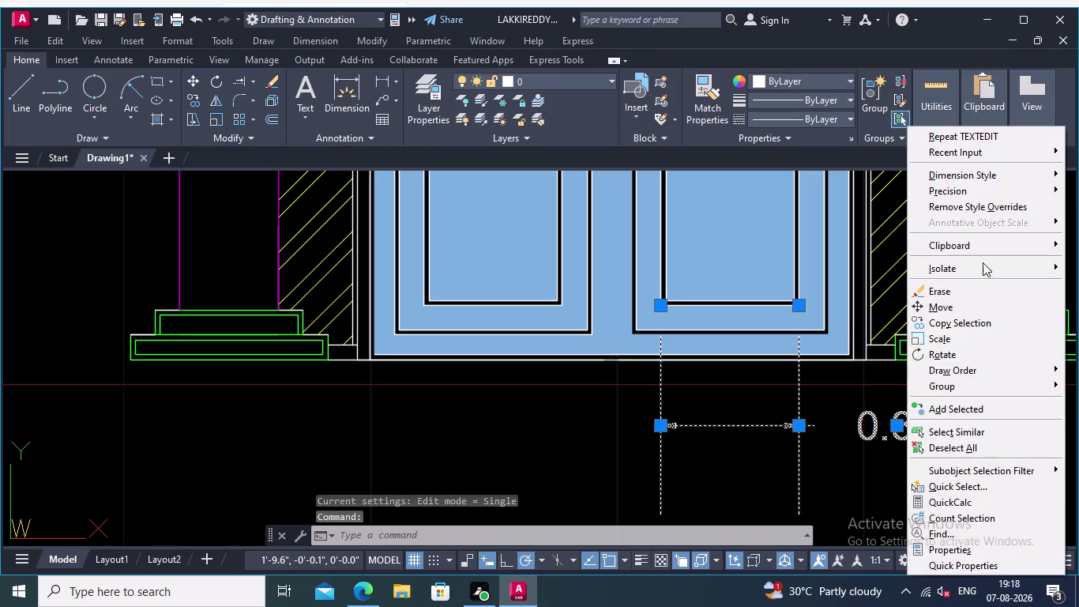
click(974, 140)
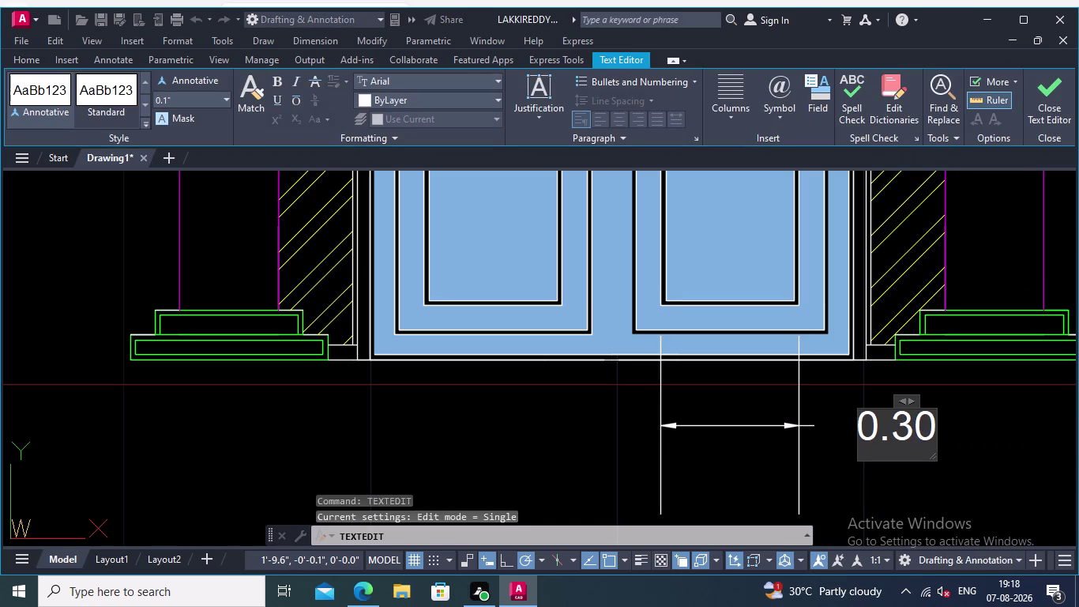
click(934, 424)
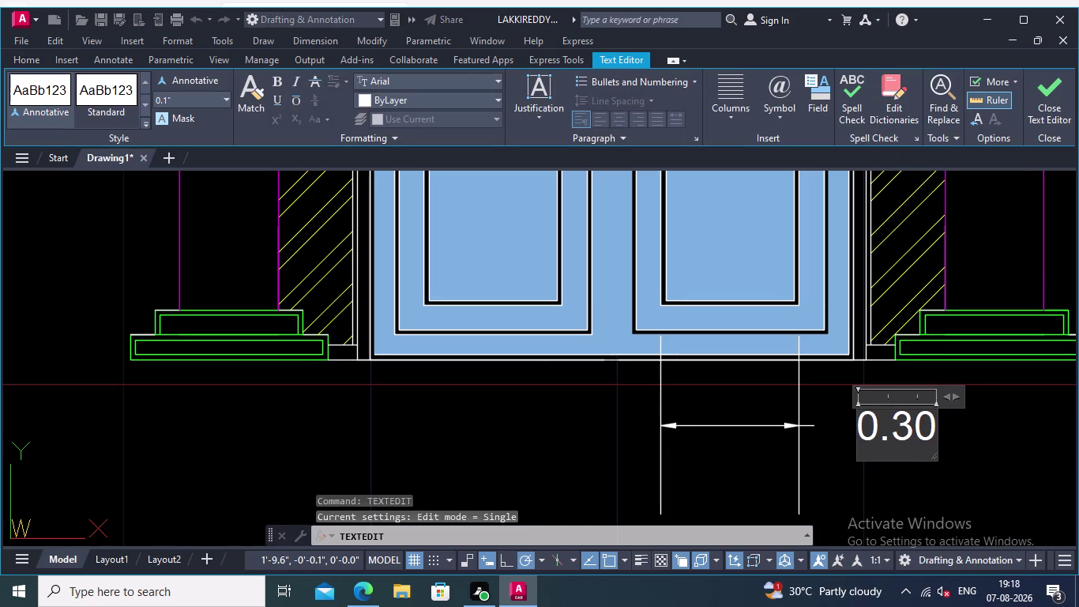
click(935, 437)
drag(936, 436, 954, 435)
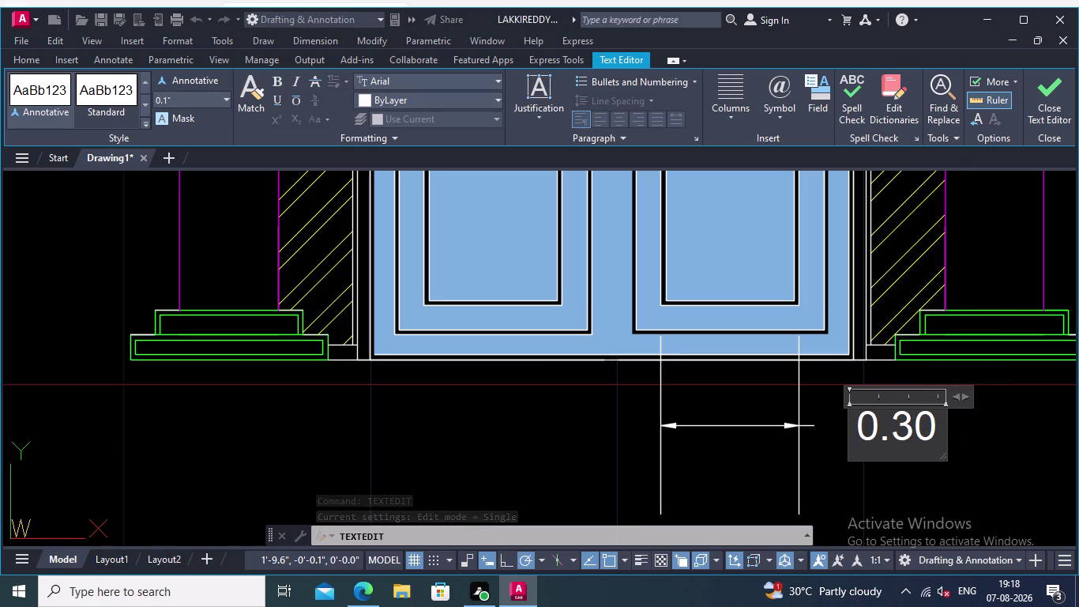
click(935, 434)
key(shift+quotedbl)
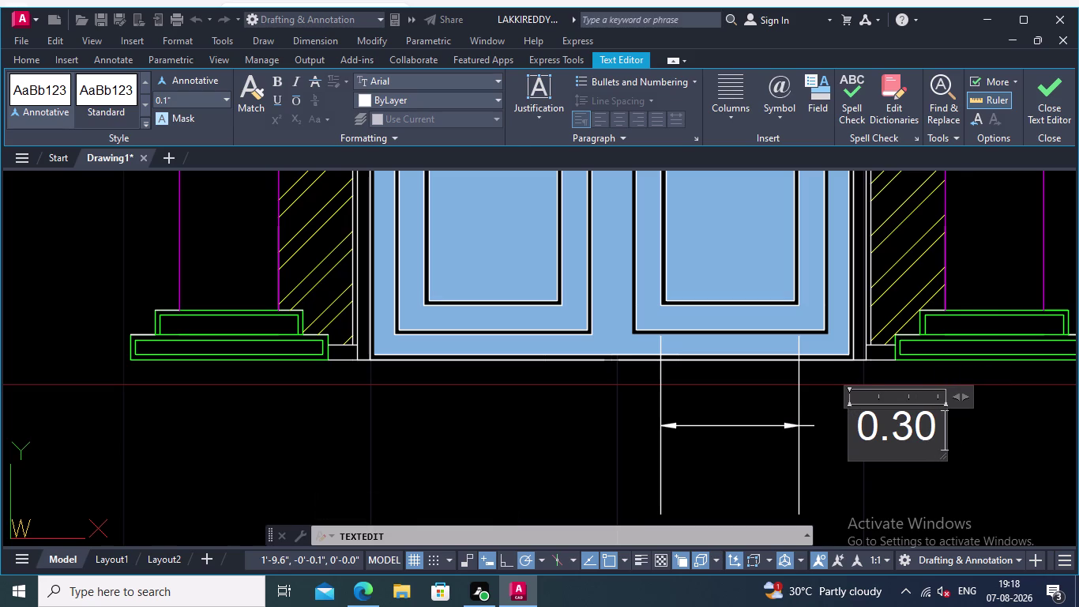
click(1019, 424)
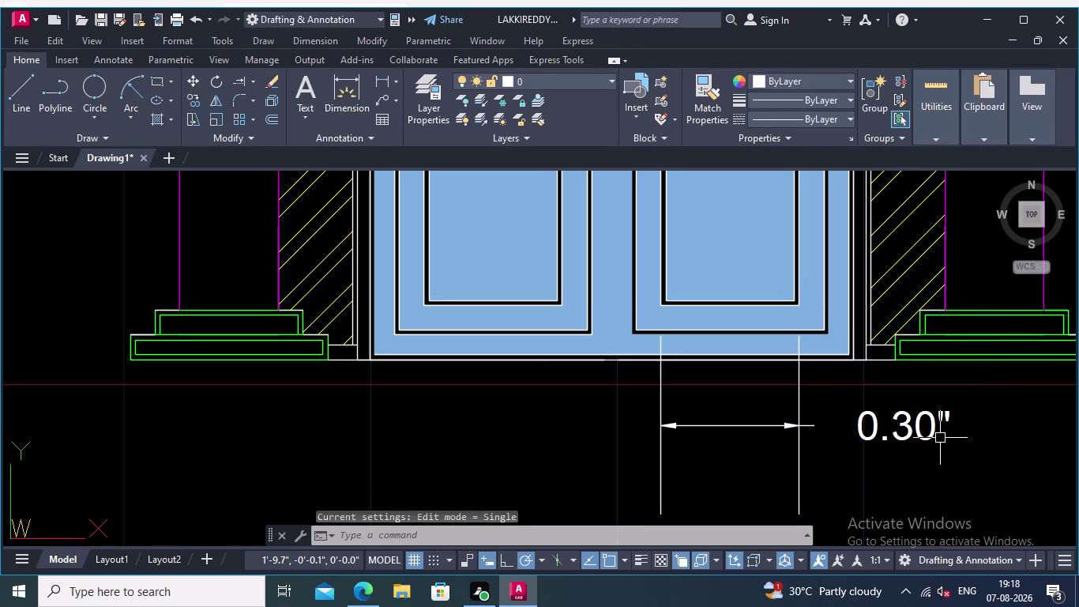
middle_drag(940, 437, 976, 440)
scroll(down, 3)
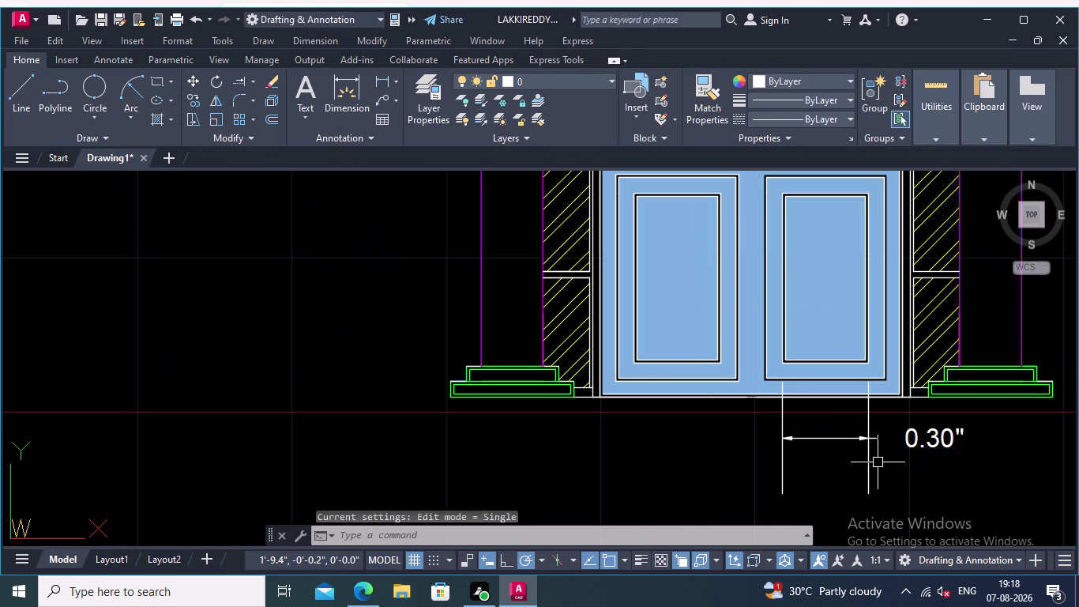
scroll(up, 3)
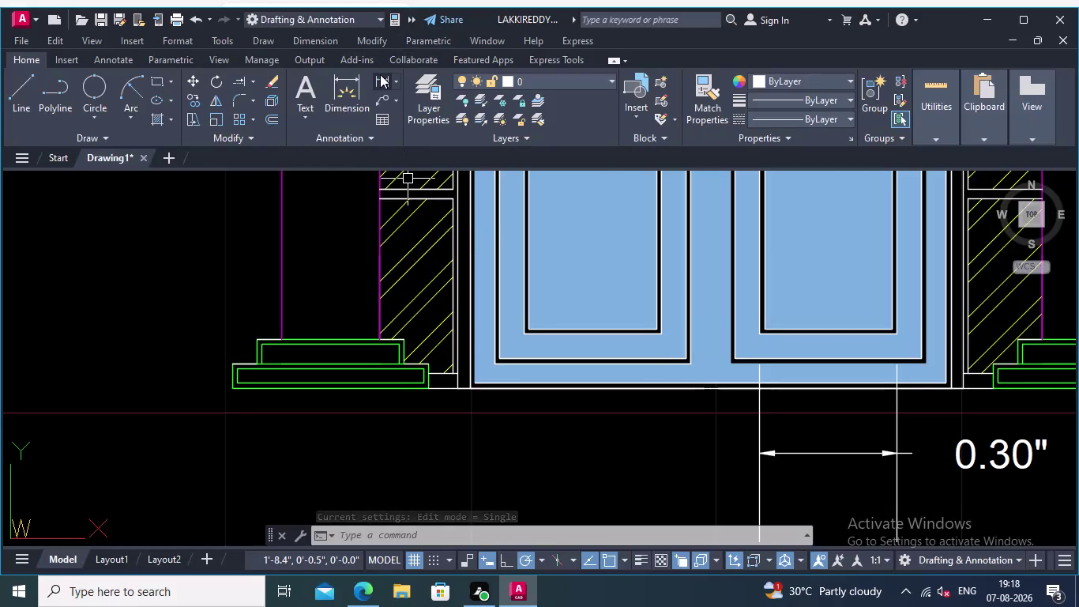
click(380, 75)
Snap between the lower panel corners and place a 0.40" dimension under the 0.30" one.
scroll(up, 3)
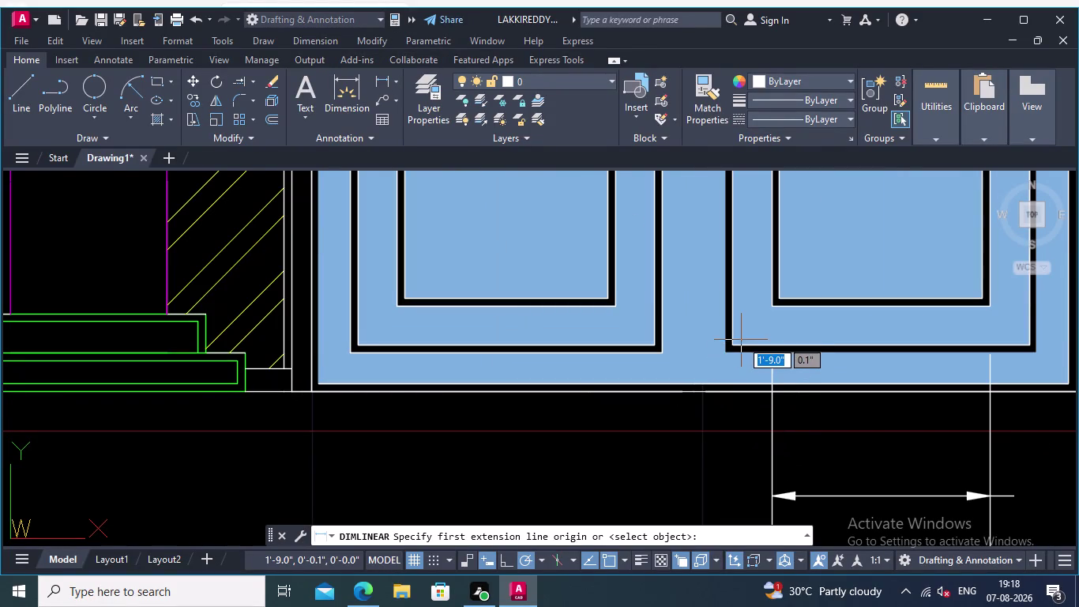
scroll(up, 3)
click(695, 374)
middle_drag(791, 389, 386, 381)
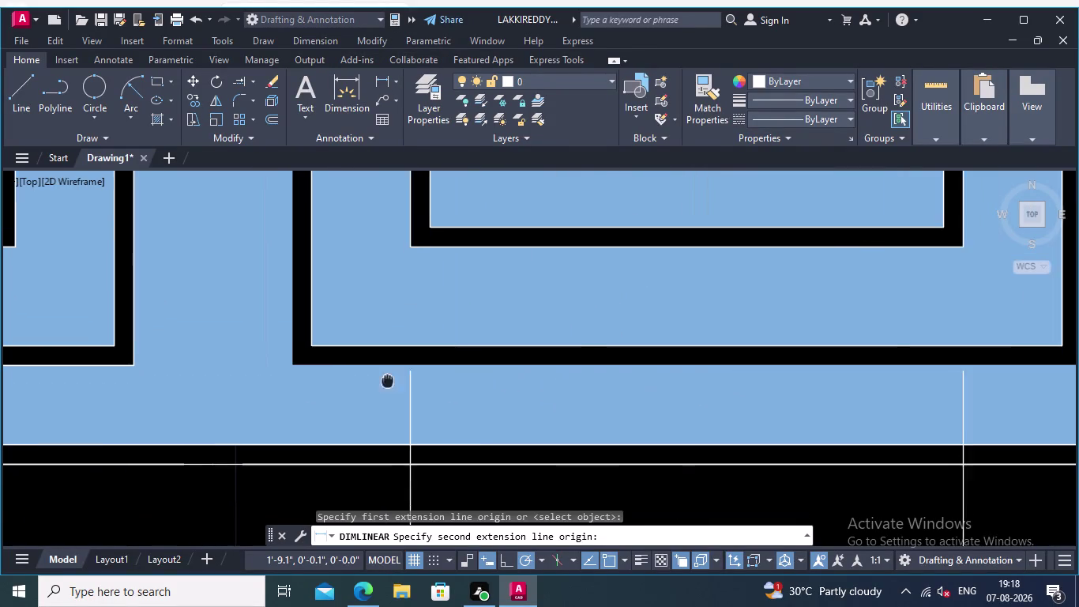
middle_drag(387, 381, 386, 381)
scroll(down, 3)
middle_drag(837, 417, 701, 421)
scroll(up, 3)
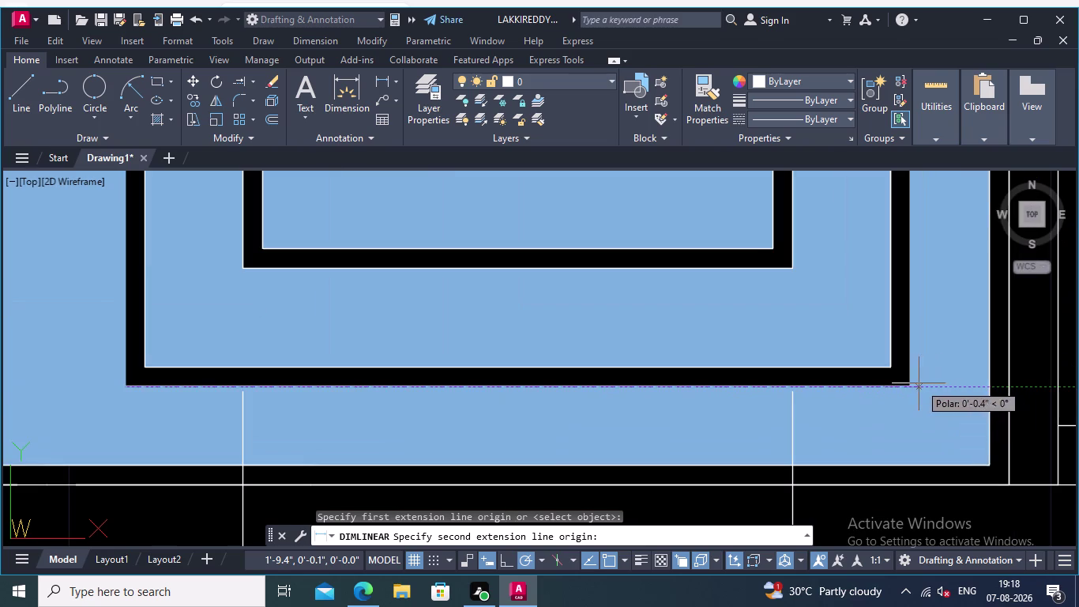
click(910, 386)
middle_drag(899, 470, 919, 356)
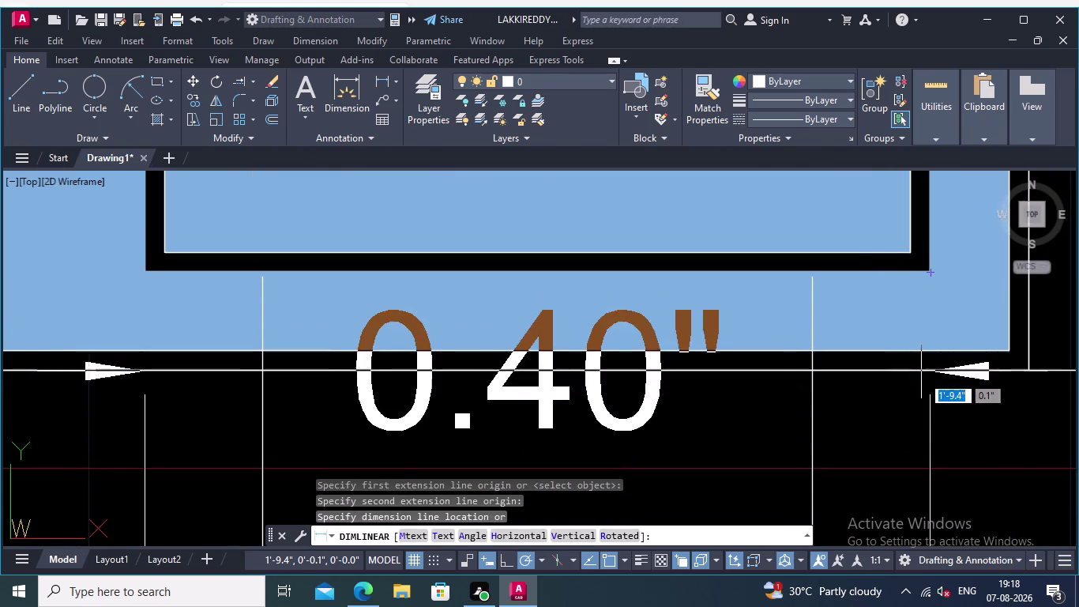
scroll(down, 3)
middle_drag(930, 433, 935, 312)
scroll(down, 3)
middle_drag(939, 442, 937, 354)
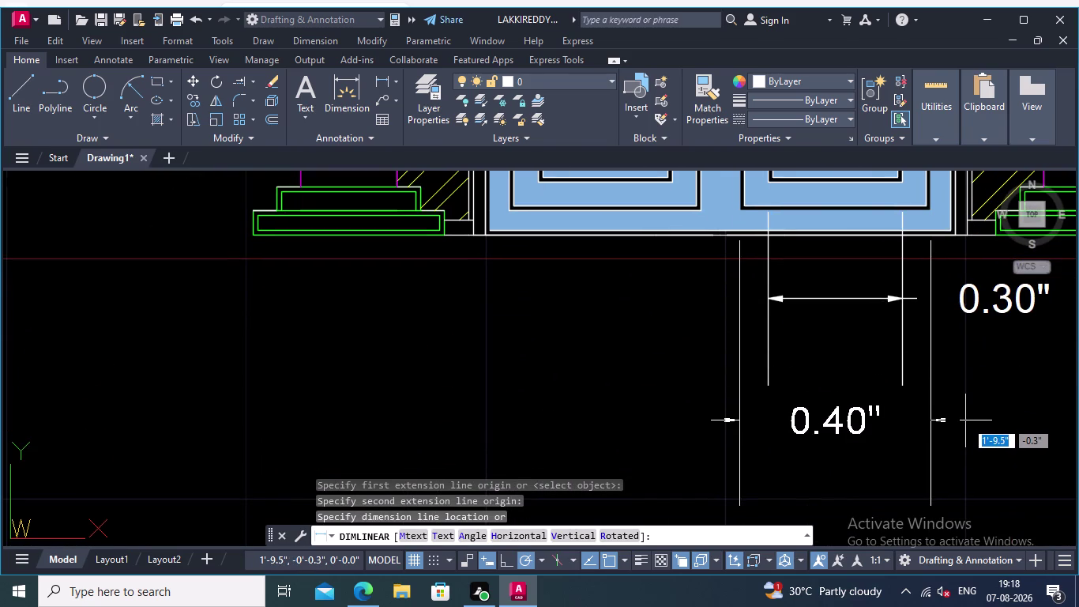
click(965, 420)
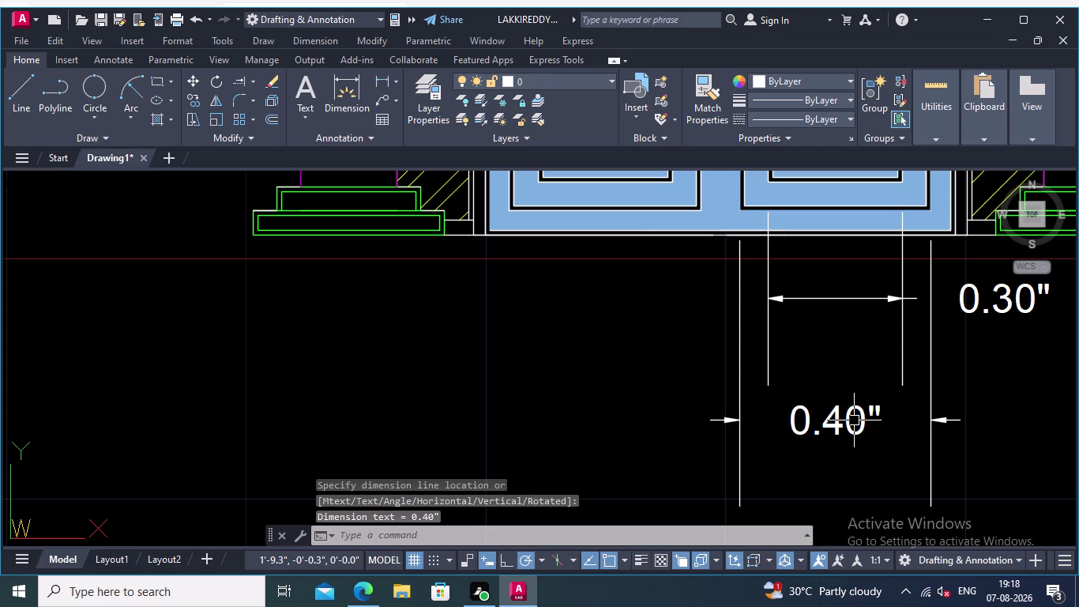
Edit the lower dimension's text, replacing 0.40" with 0.42".
double_click(849, 420)
click(868, 422)
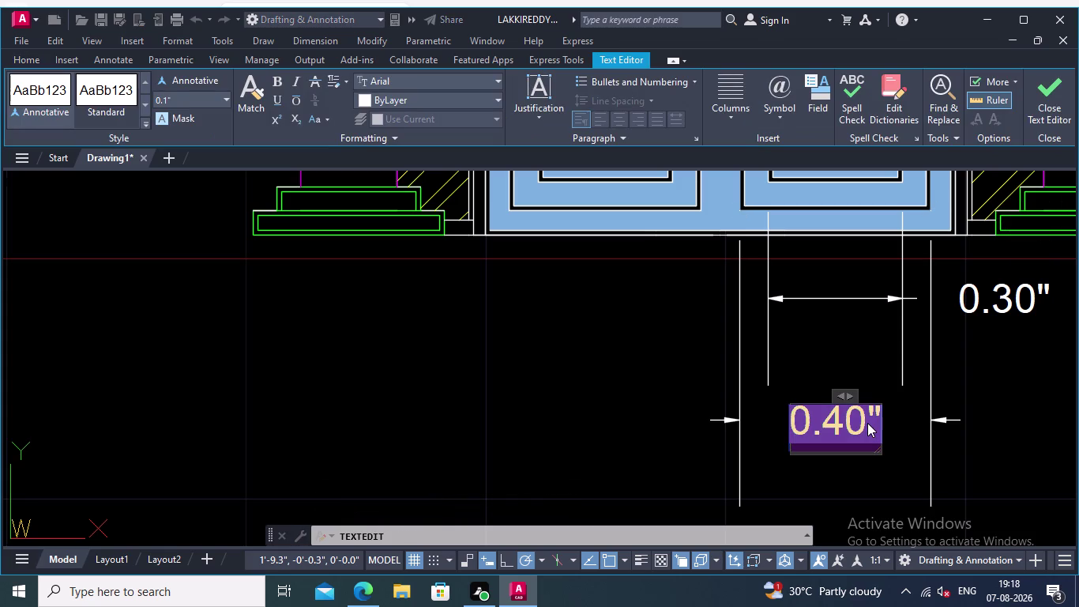
click(868, 423)
key(Delete)
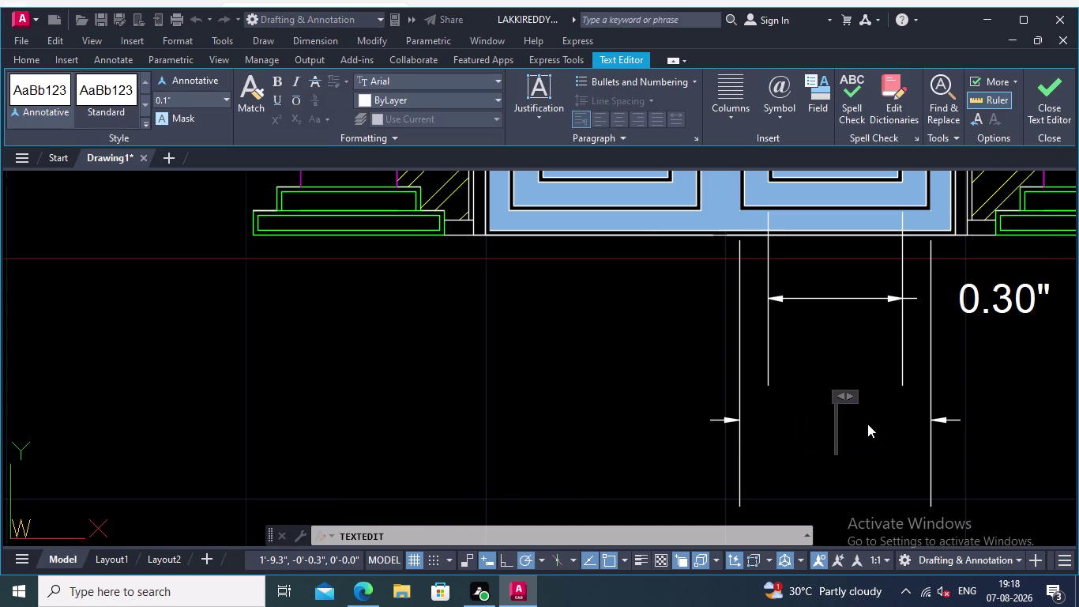
text(0.42)
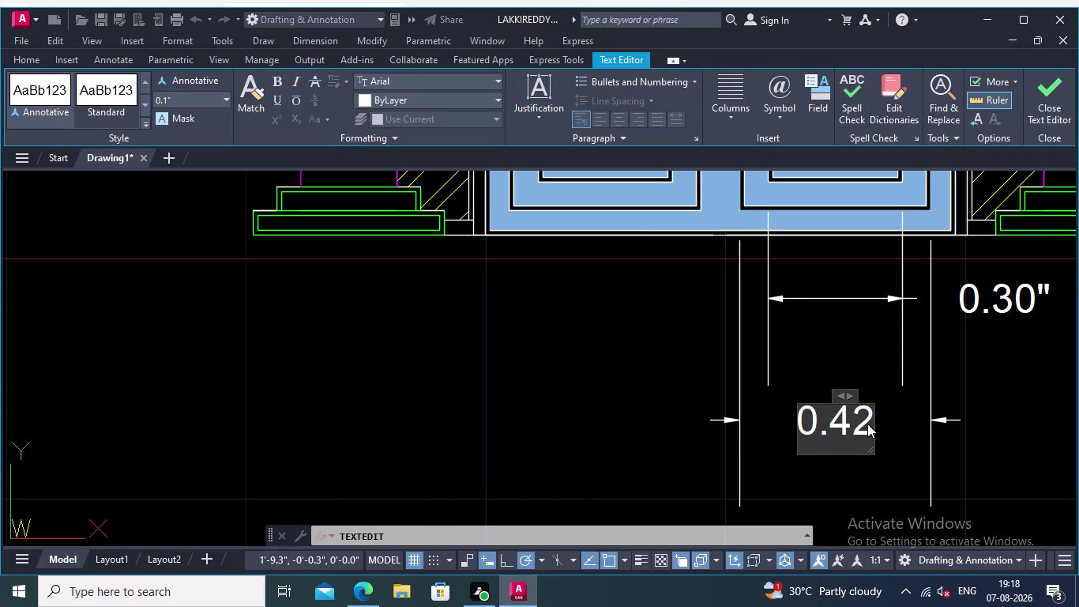
key(shift+quotedbl)
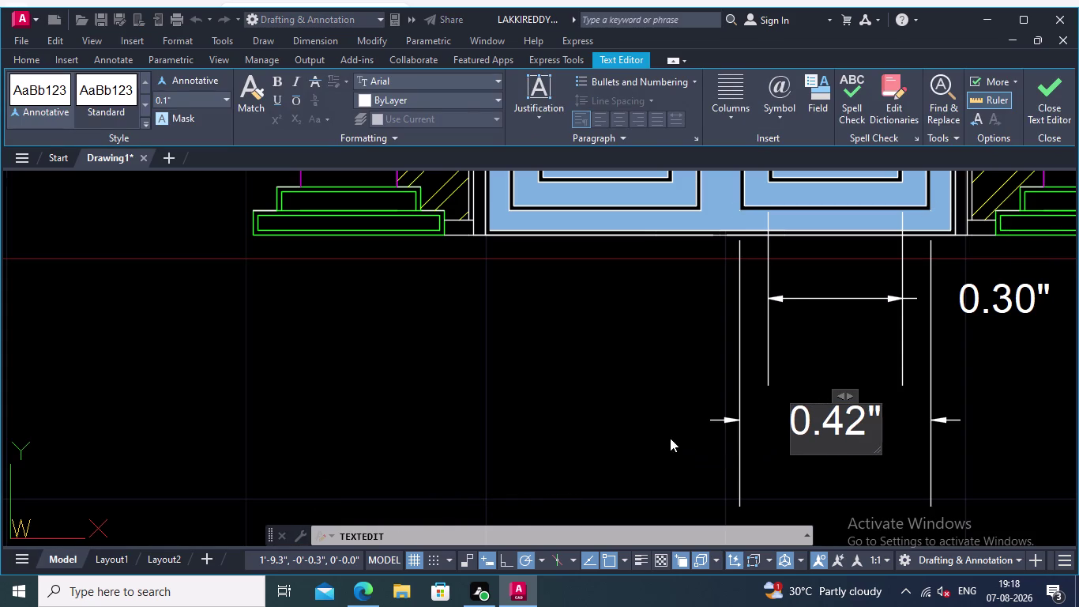
click(669, 437)
scroll(down, 3)
middle_drag(692, 438, 853, 436)
middle_drag(838, 430, 950, 415)
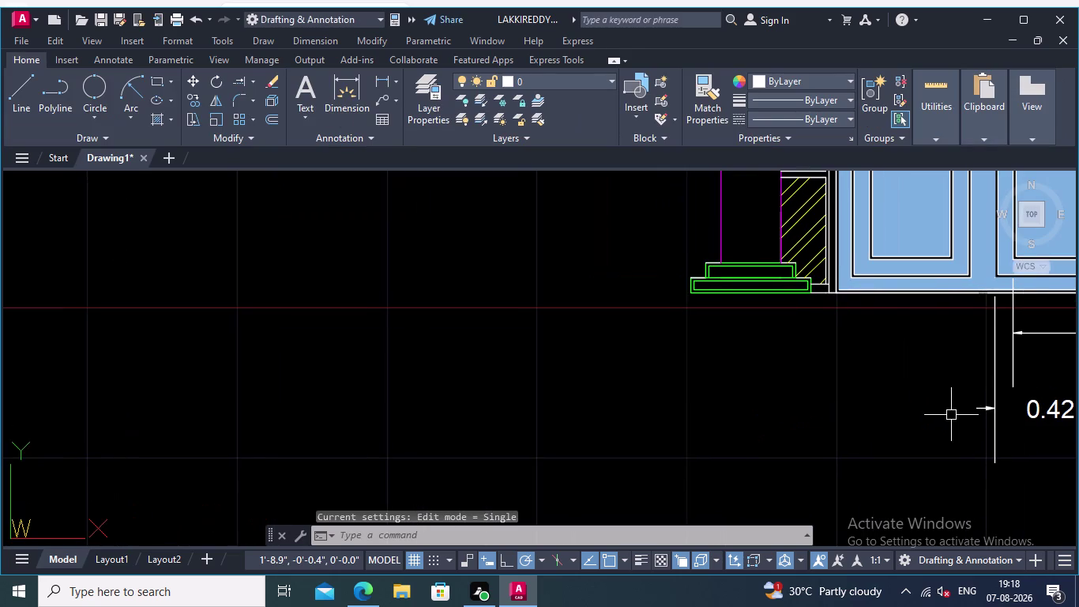
Dimension the lower left column base width as 0.40" below the base.
middle_drag(904, 416, 976, 416)
middle_drag(826, 429, 994, 442)
middle_drag(989, 400, 833, 488)
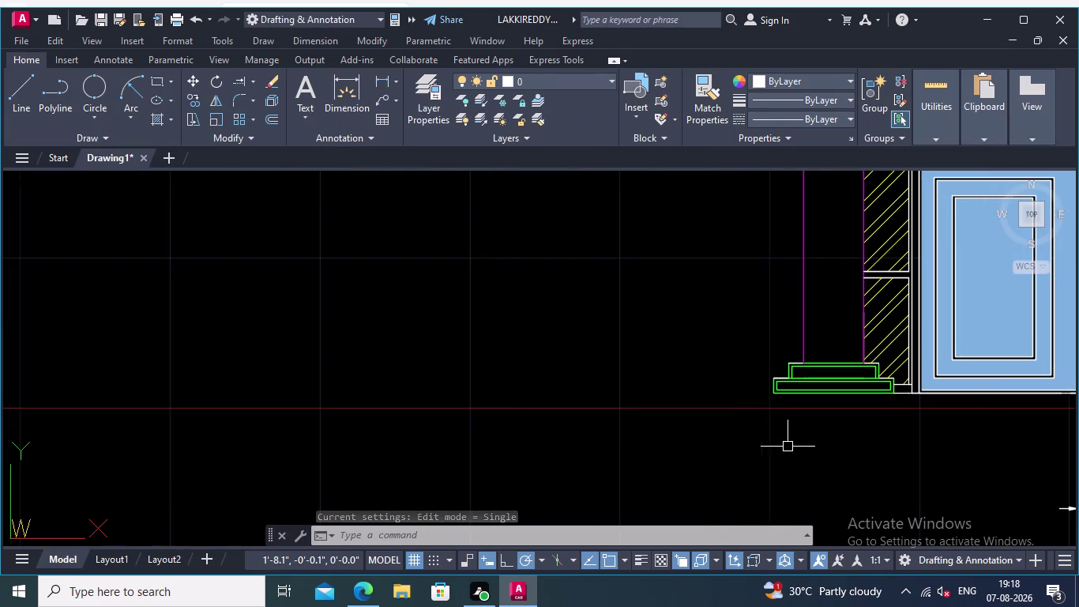
scroll(up, 3)
middle_drag(791, 434, 697, 503)
right_click(676, 503)
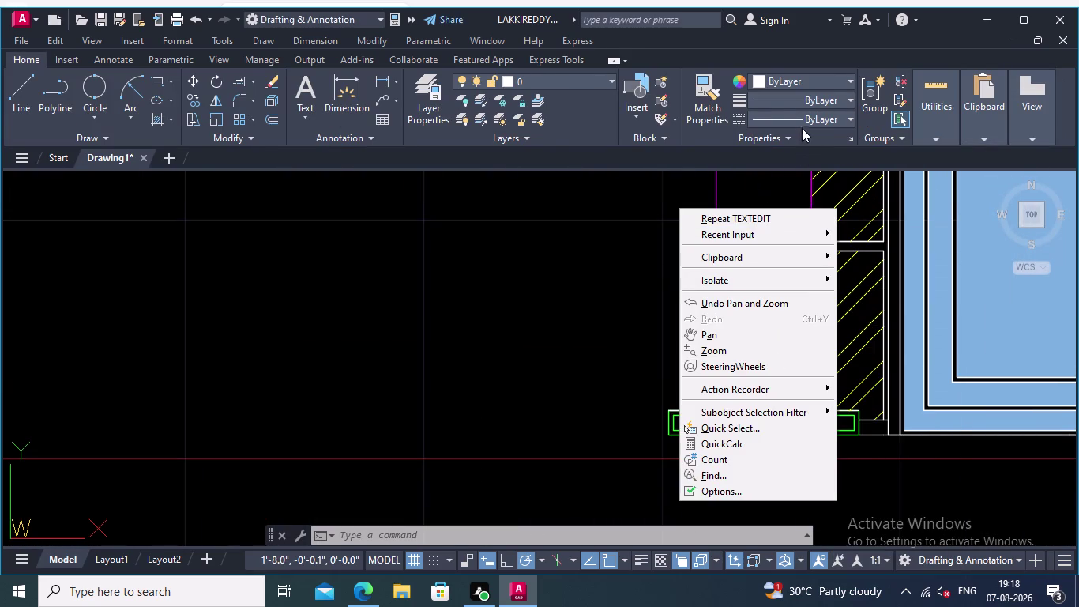
click(378, 77)
scroll(up, 3)
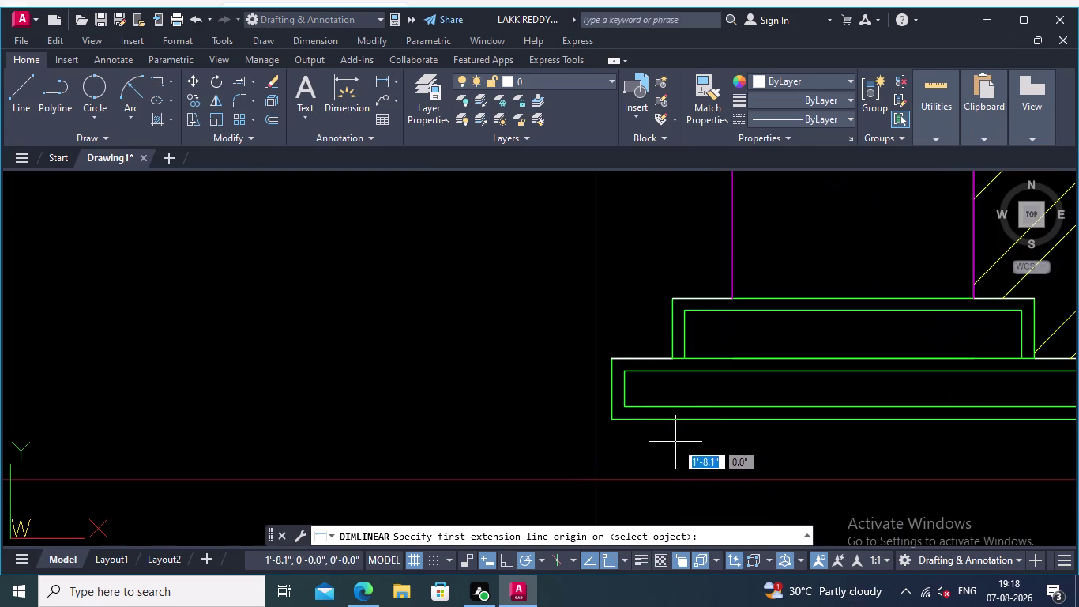
middle_drag(674, 442, 648, 442)
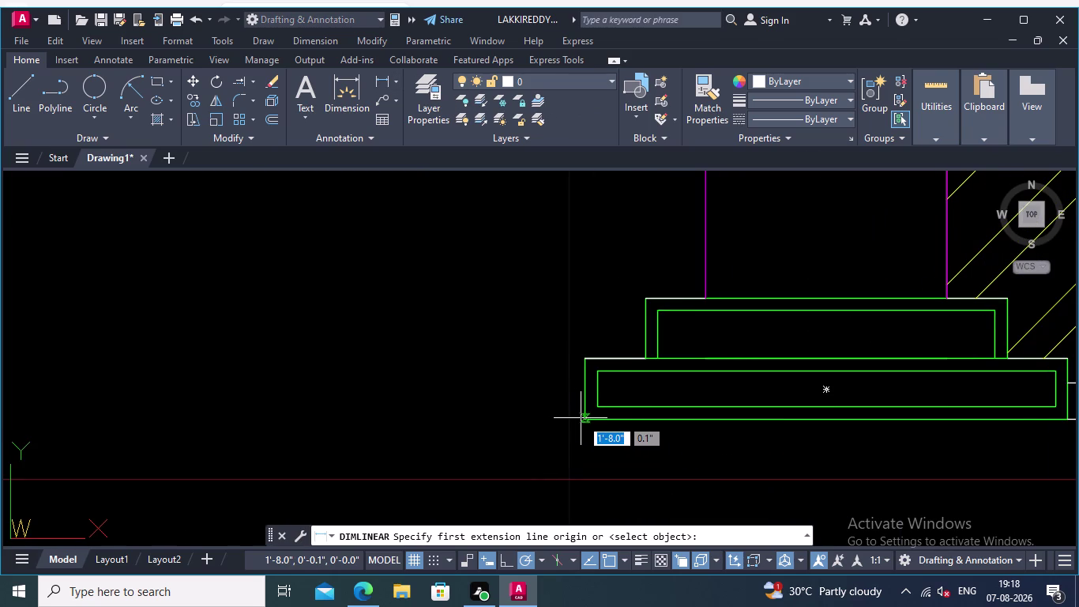
click(583, 419)
middle_drag(866, 437, 603, 437)
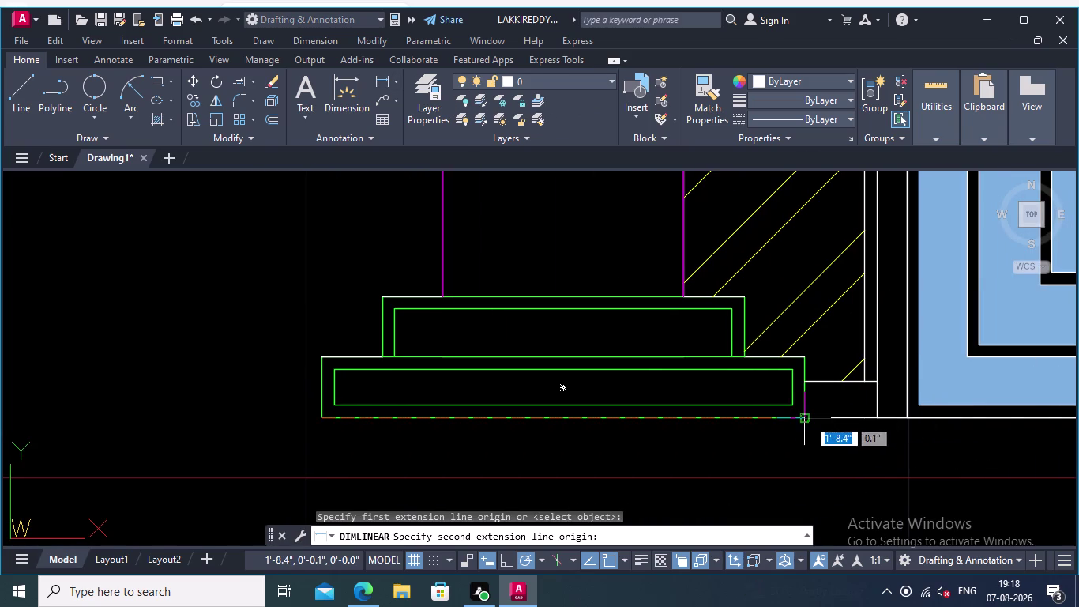
click(807, 418)
middle_drag(815, 454, 821, 385)
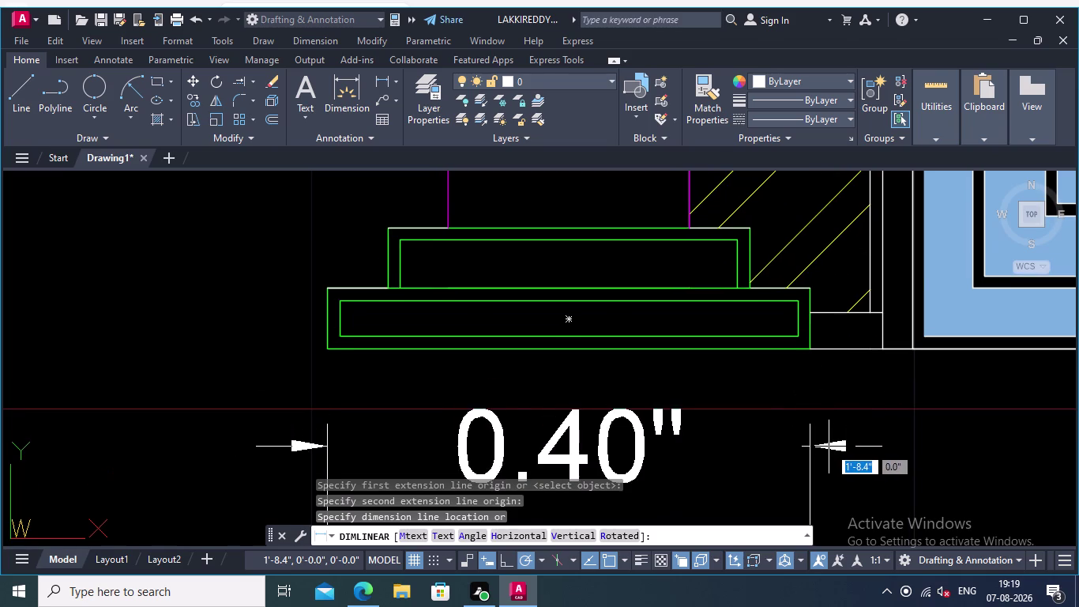
click(831, 447)
Add a 0.05" vertical base height dimension to the left of the base.
middle_drag(830, 413, 888, 401)
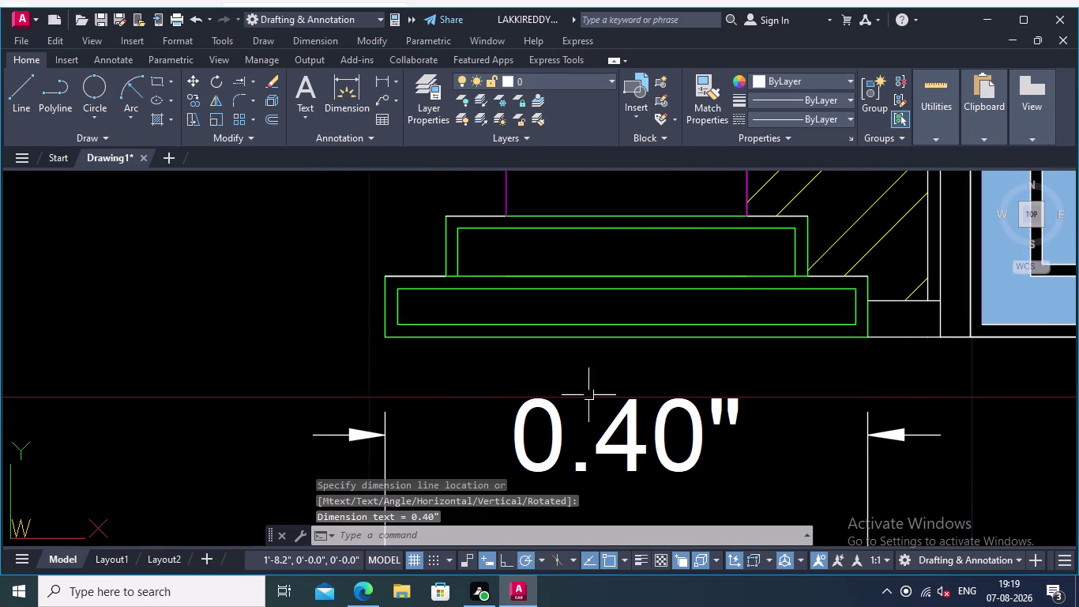
right_click(376, 353)
click(458, 69)
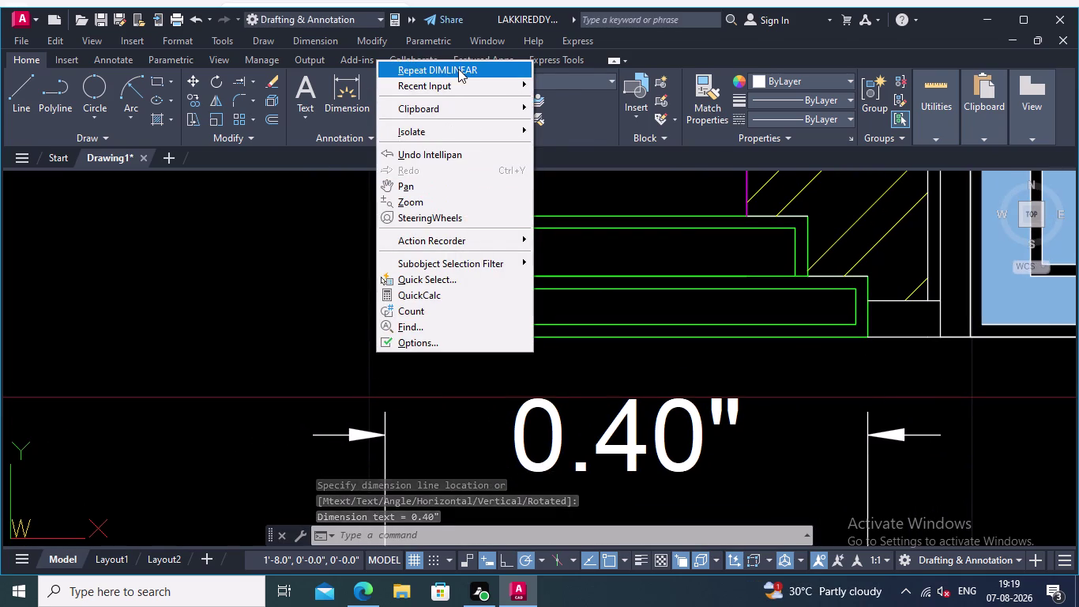
middle_drag(362, 301, 439, 301)
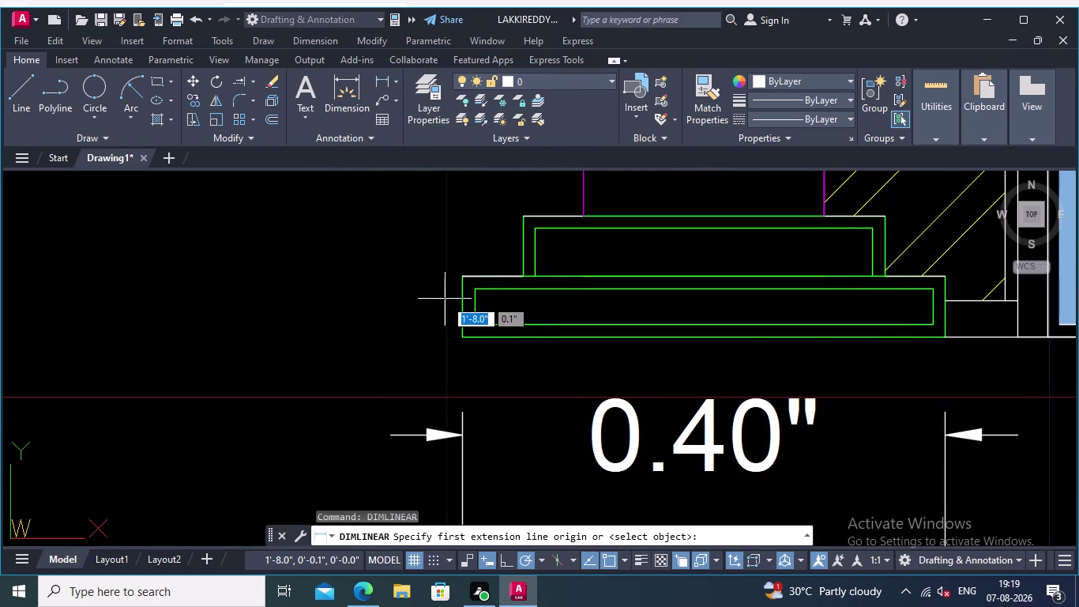
scroll(up, 3)
click(473, 275)
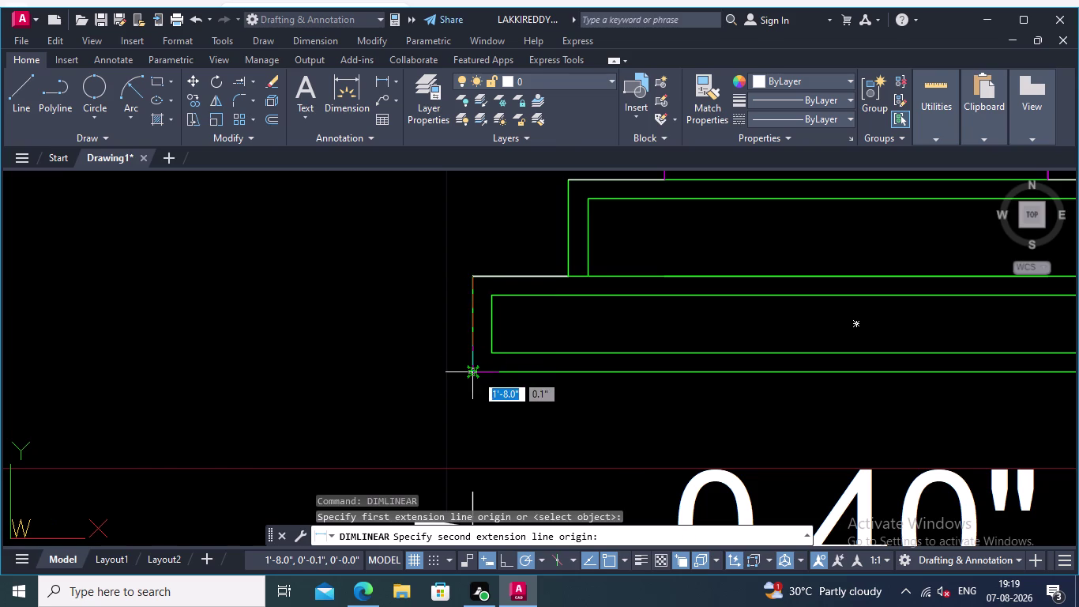
click(476, 374)
click(390, 376)
scroll(down, 3)
middle_drag(401, 347, 473, 355)
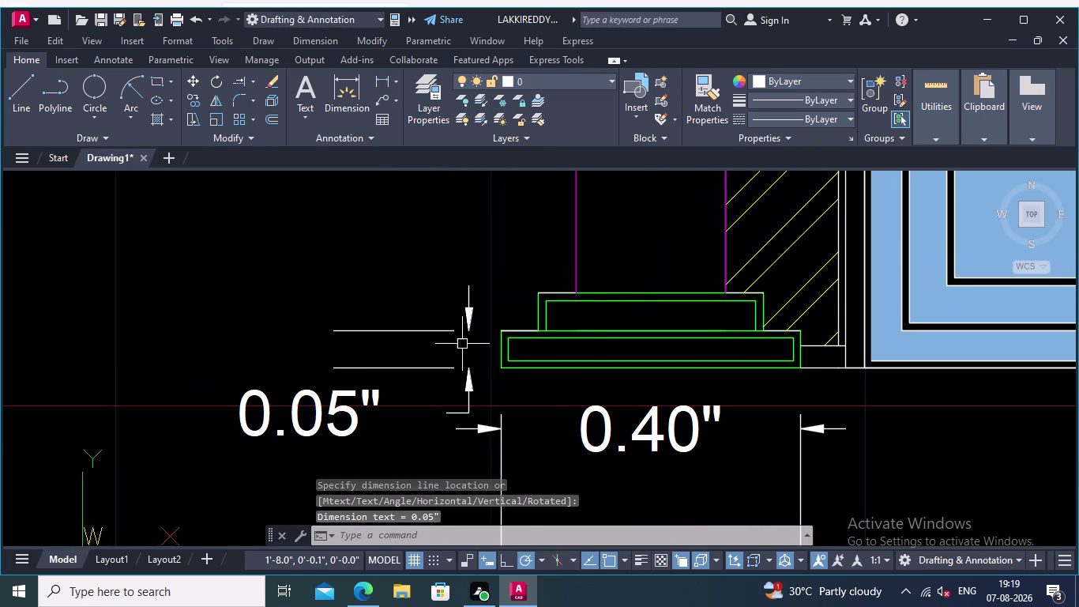
Add a 0.01" vertical dimension for the upper step, placed at the left.
right_click(377, 253)
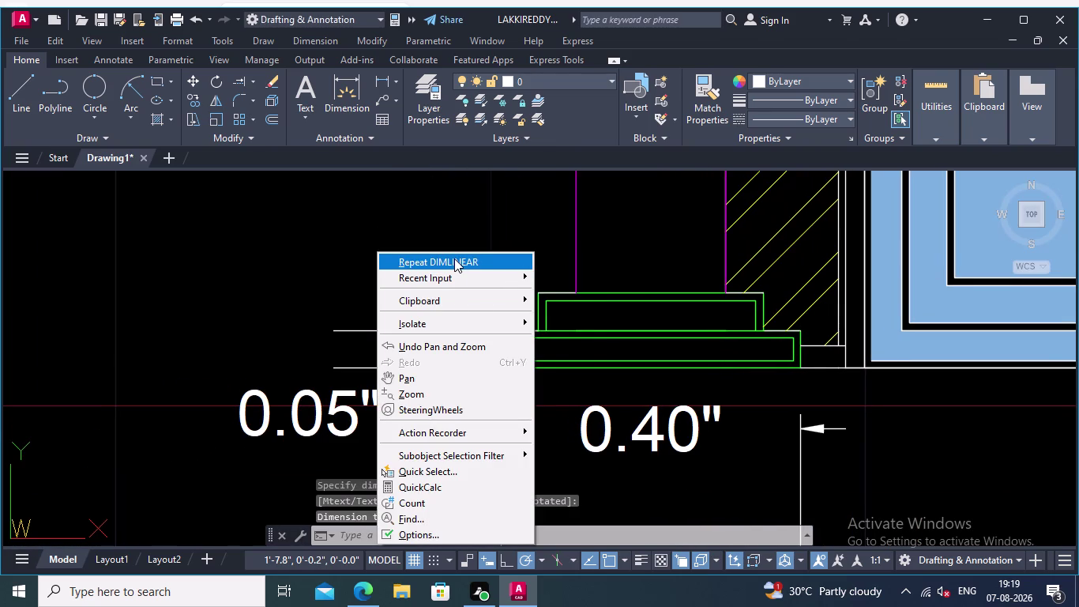
click(454, 259)
scroll(up, 3)
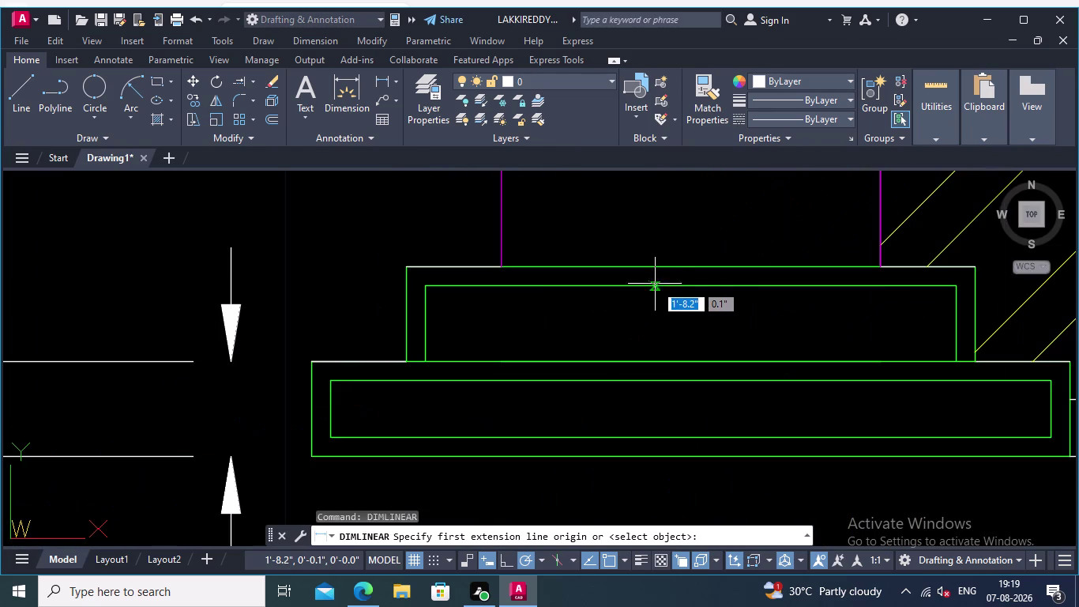
click(656, 267)
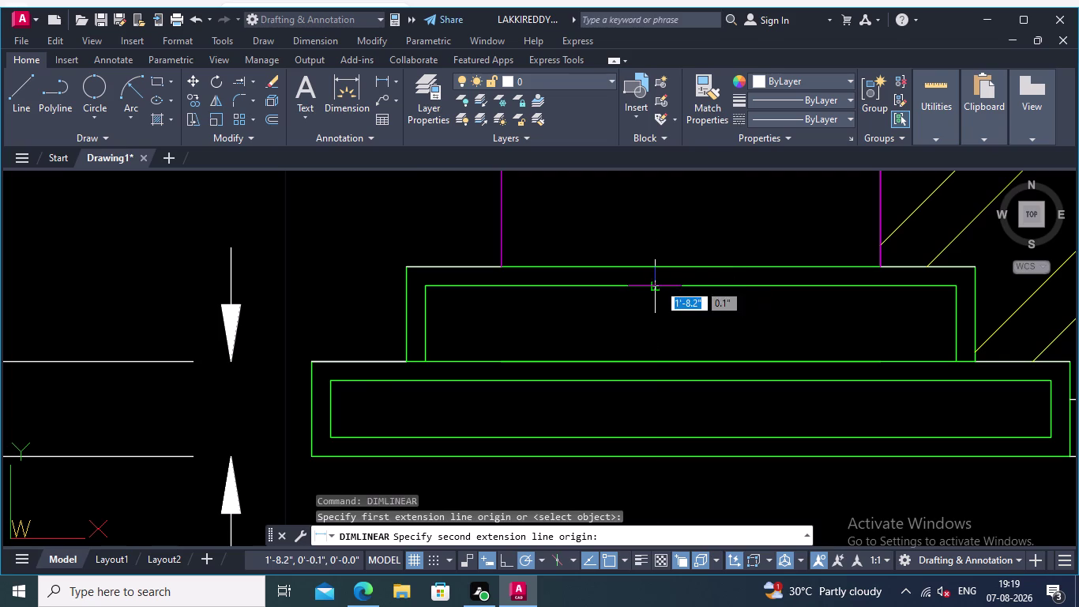
click(659, 283)
middle_drag(461, 309, 699, 321)
scroll(up, 3)
middle_drag(436, 315, 761, 320)
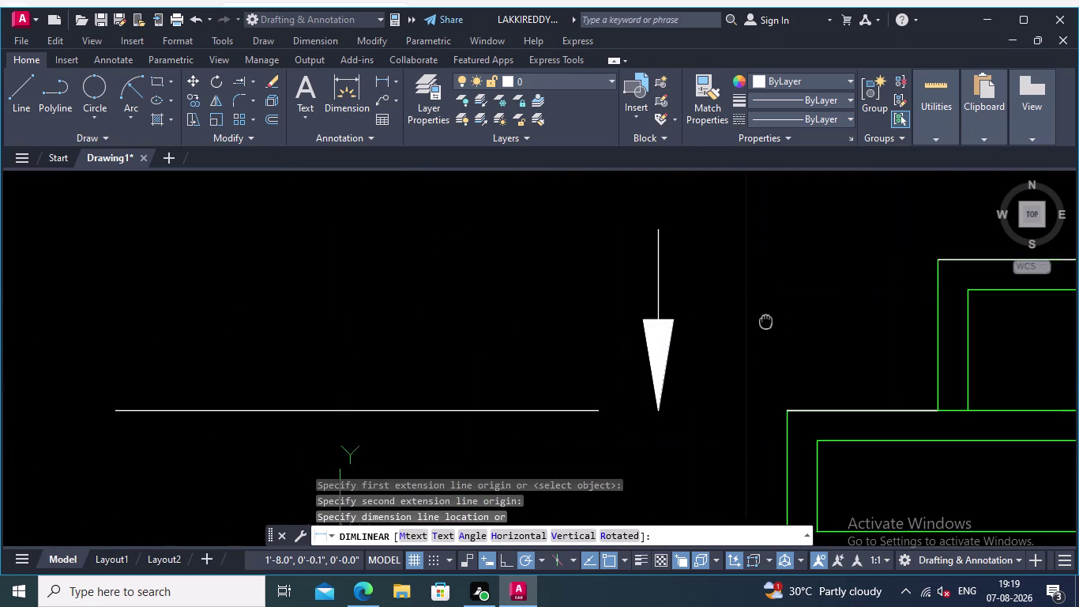
middle_drag(761, 320, 776, 320)
click(534, 321)
Pan and zoom out to review the new 0.40", 0.05" and 0.01" dimensions.
scroll(down, 3)
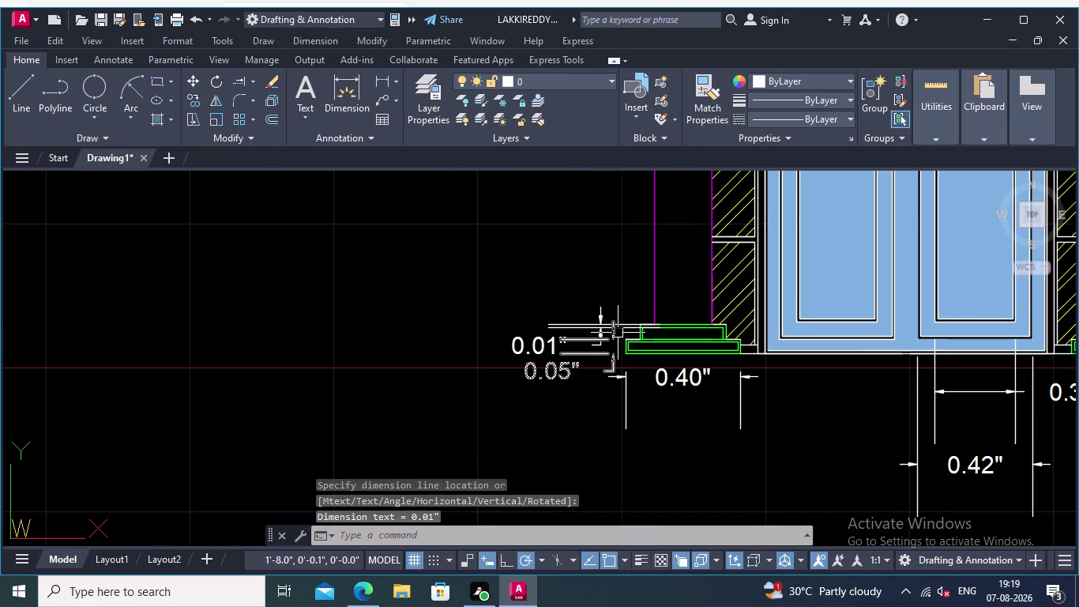
middle_drag(621, 333, 649, 378)
scroll(down, 3)
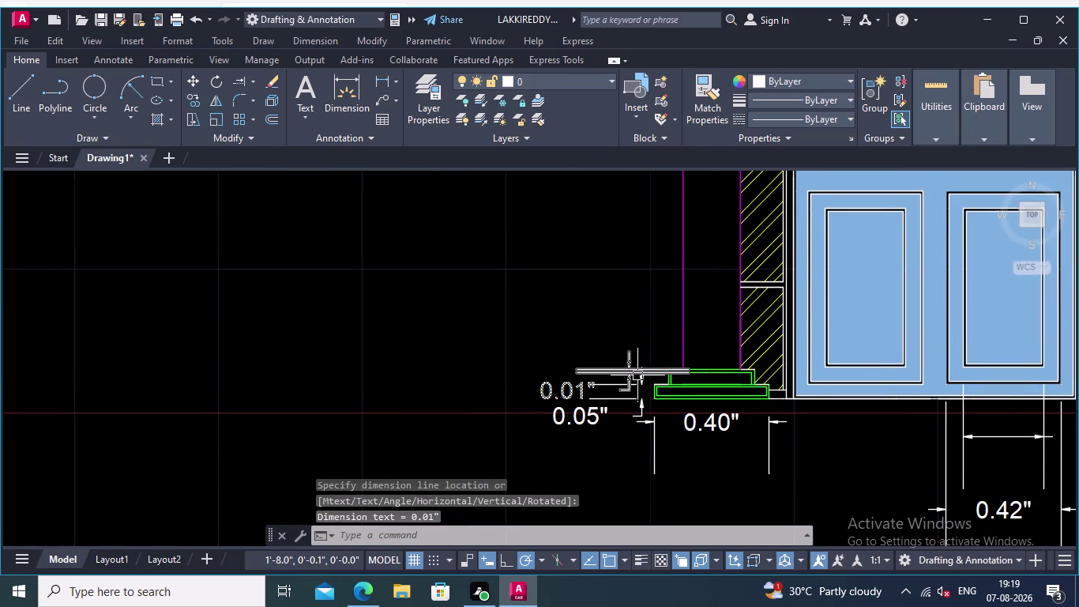
middle_drag(637, 338, 690, 422)
scroll(down, 3)
scroll(up, 3)
middle_drag(673, 391, 618, 405)
middle_drag(622, 407, 684, 451)
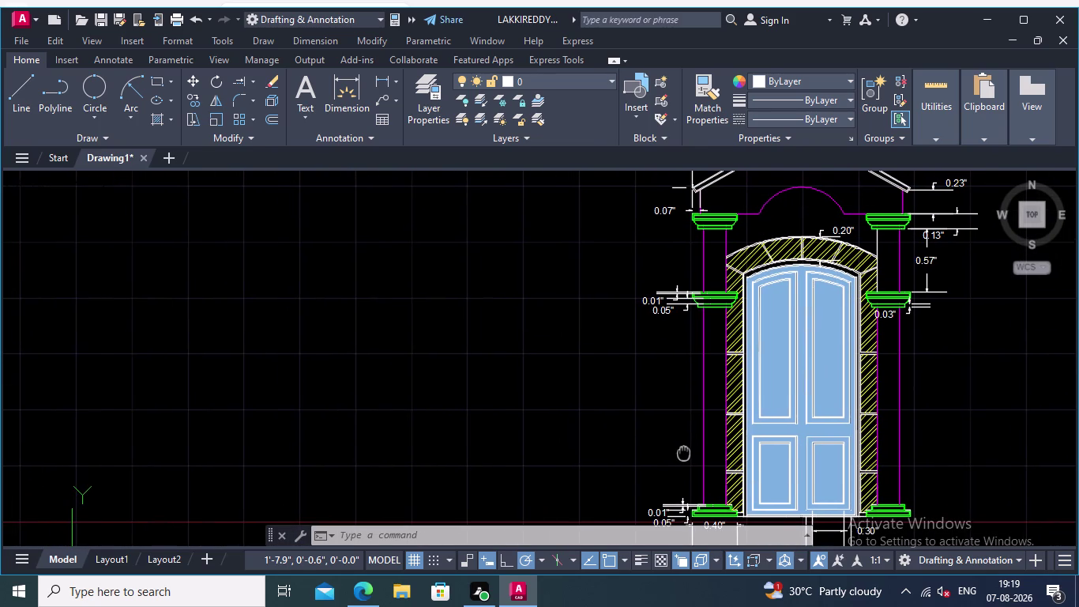
middle_drag(684, 451, 685, 452)
middle_drag(680, 397, 689, 495)
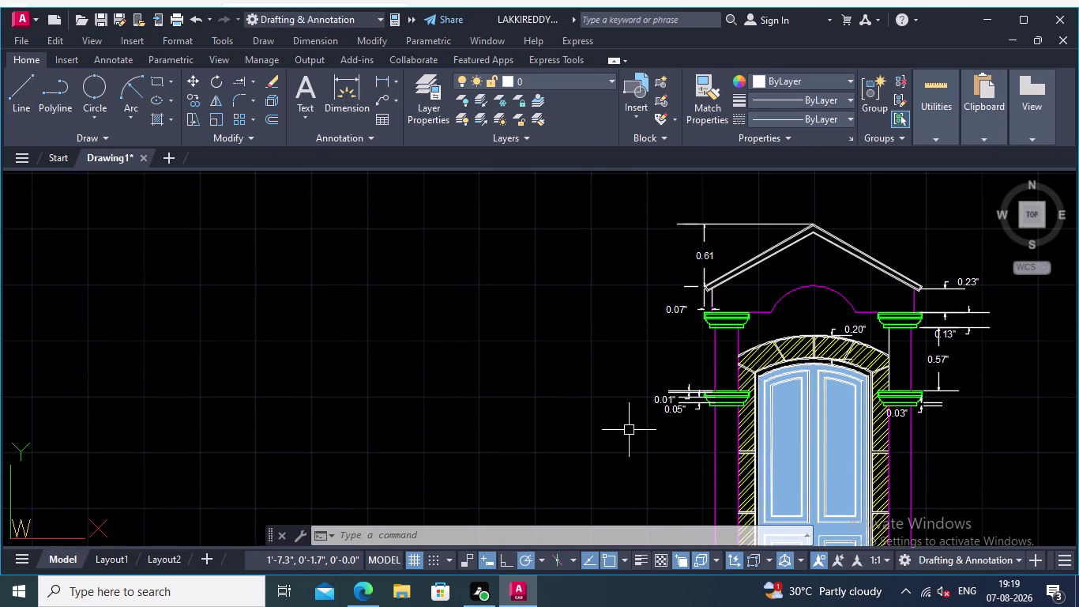
scroll(down, 3)
middle_drag(904, 487, 779, 367)
scroll(up, 3)
middle_drag(776, 397, 776, 404)
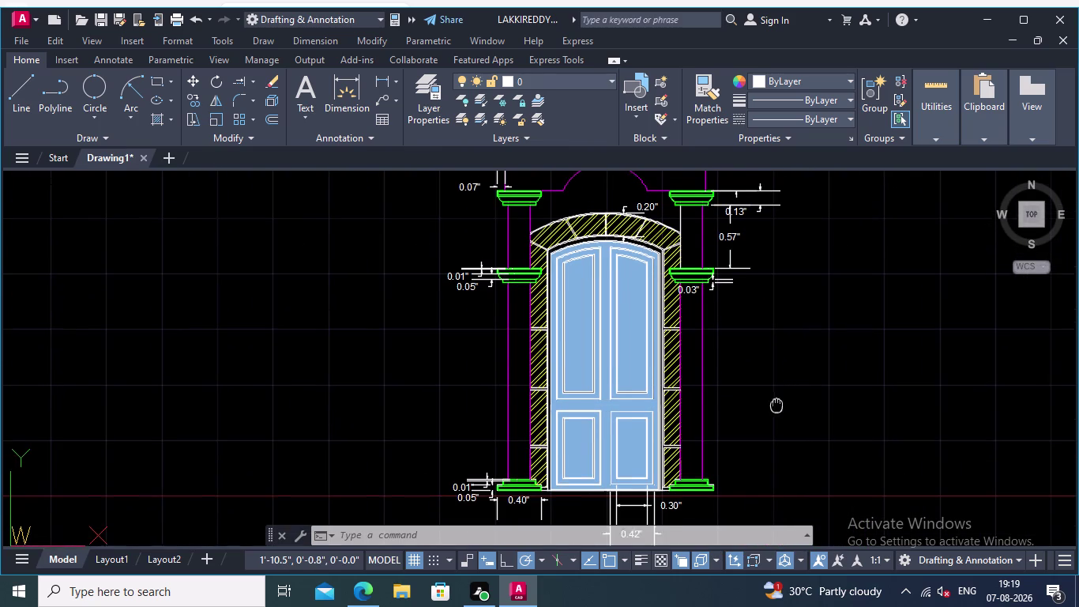
middle_drag(776, 404, 858, 429)
scroll(down, 3)
middle_drag(859, 429, 812, 419)
middle_drag(819, 414, 812, 409)
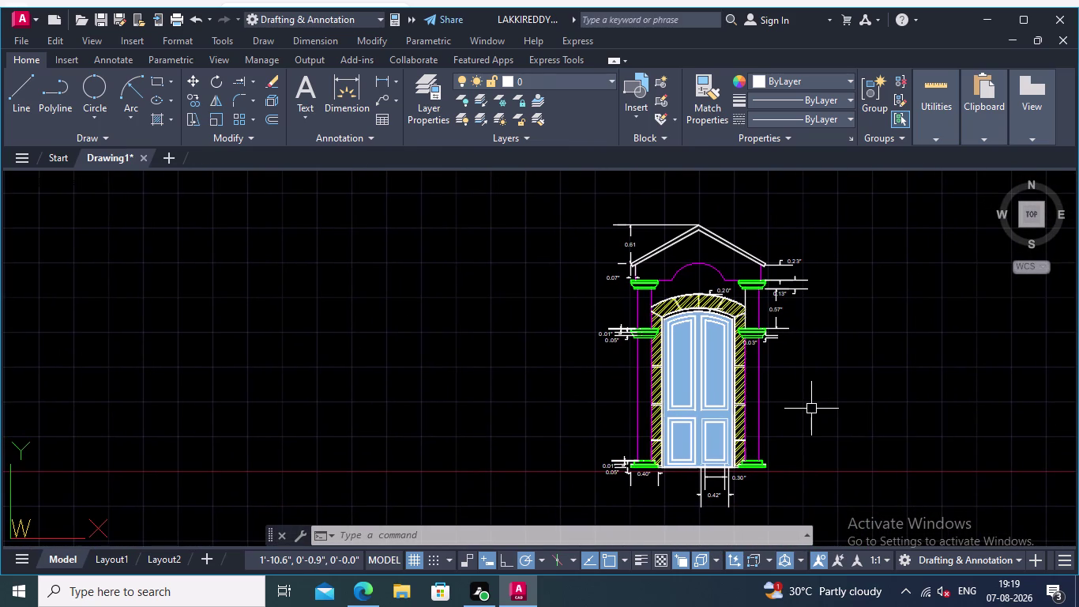
middle_drag(811, 409, 811, 349)
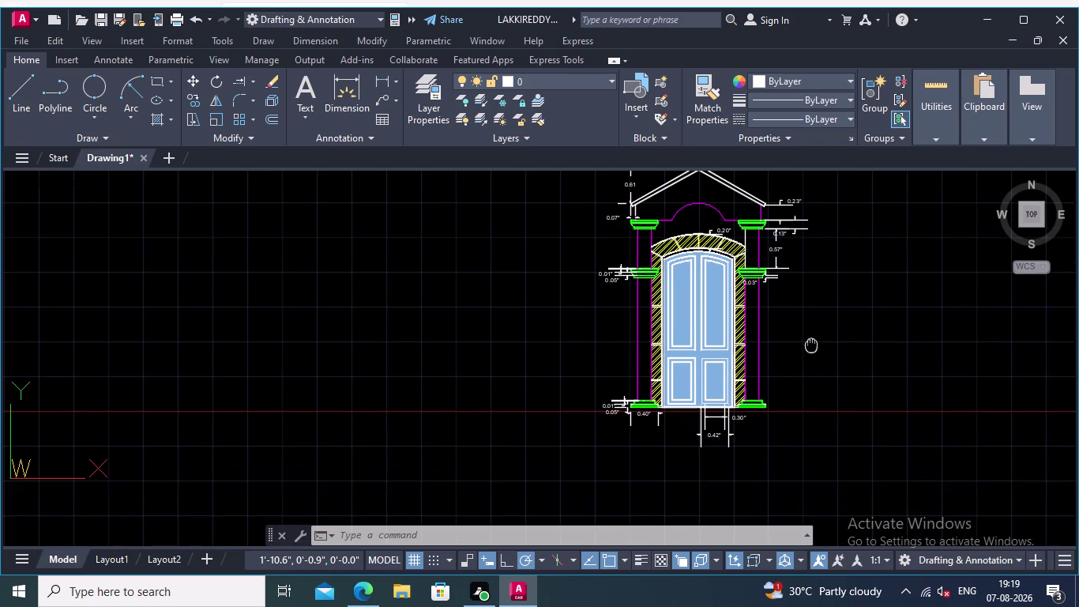
middle_drag(812, 349, 811, 344)
middle_drag(779, 400, 832, 343)
middle_drag(663, 382, 714, 542)
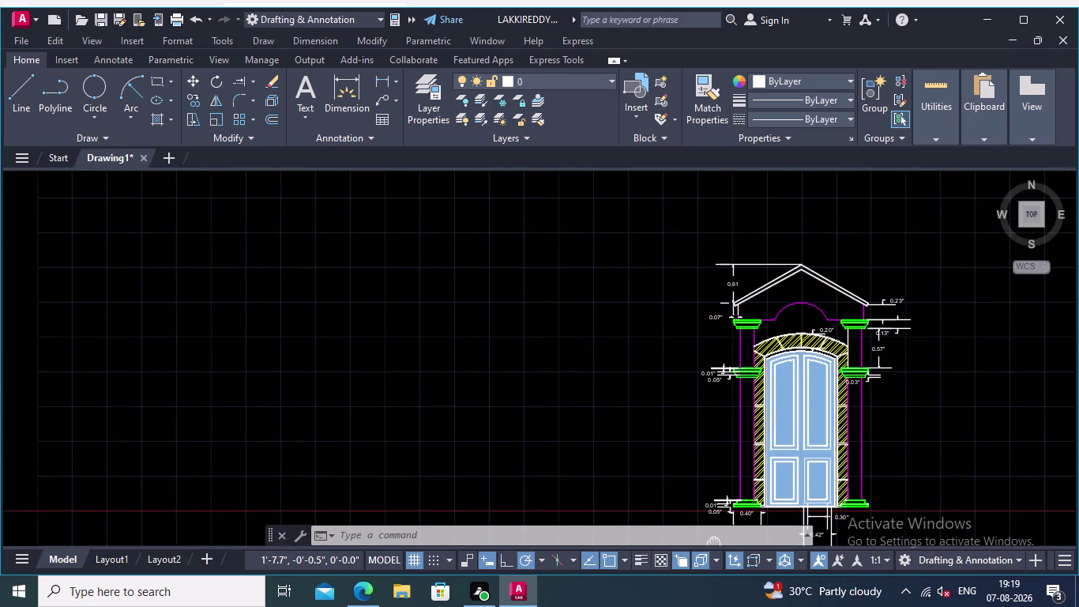
middle_drag(714, 543, 715, 544)
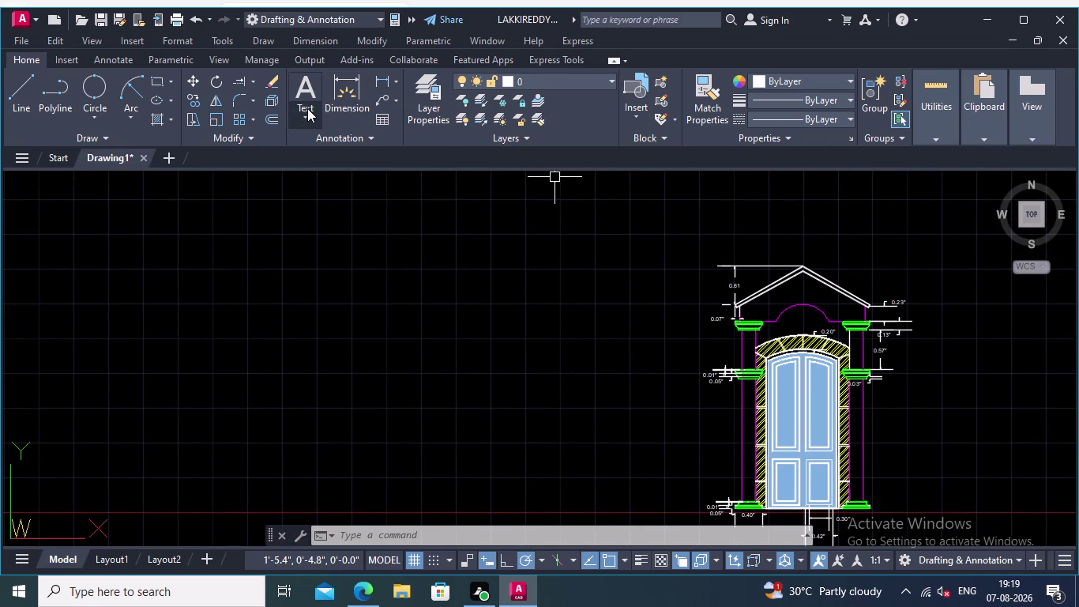
Create a multiline text box above the pediment with 2.5" text height.
click(305, 115)
click(339, 146)
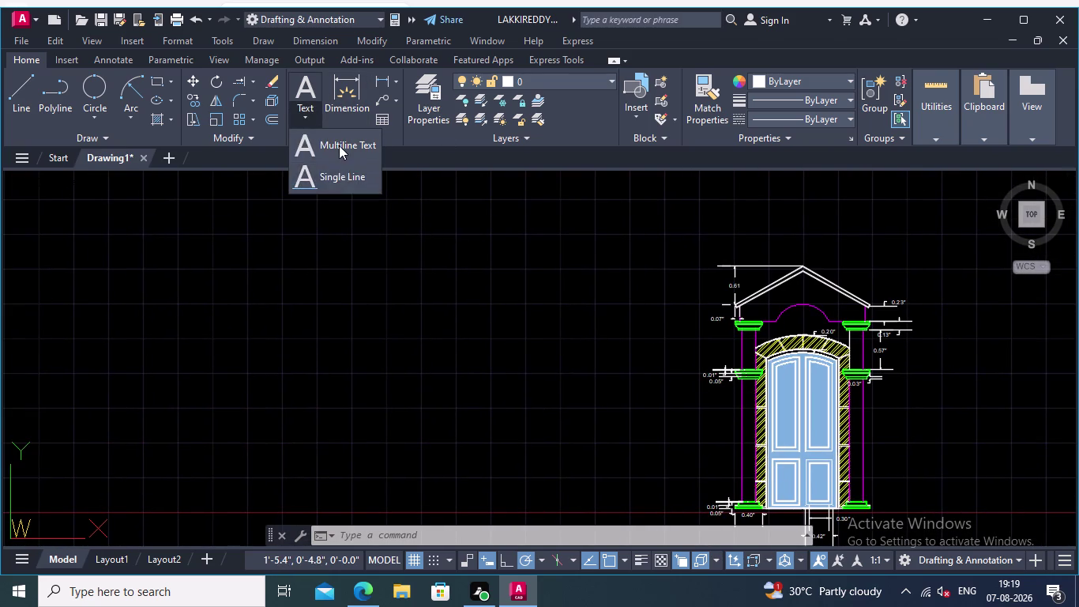
middle_drag(639, 272, 603, 338)
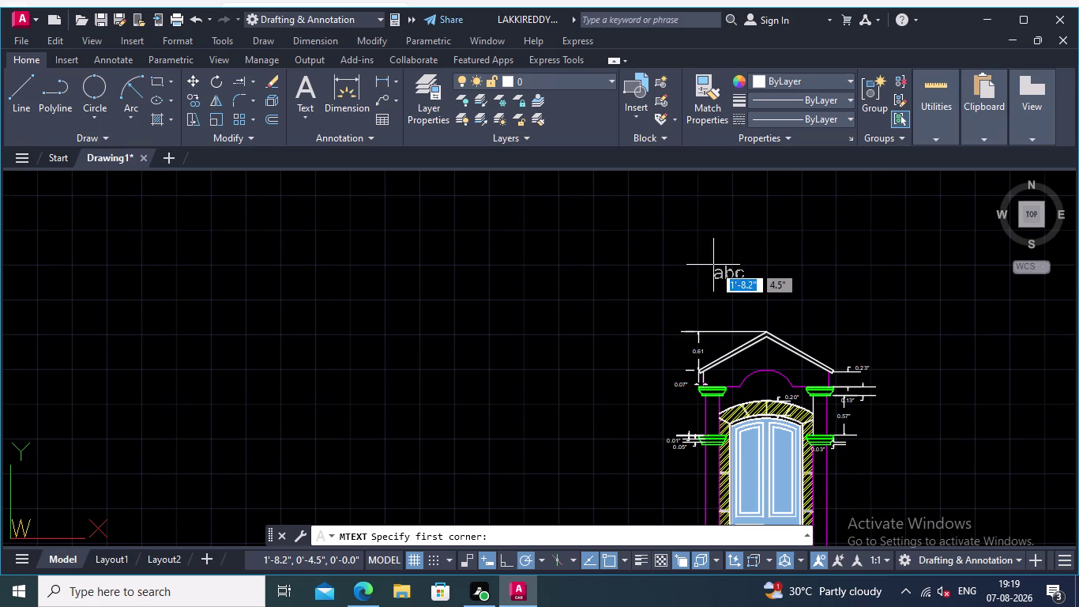
click(722, 265)
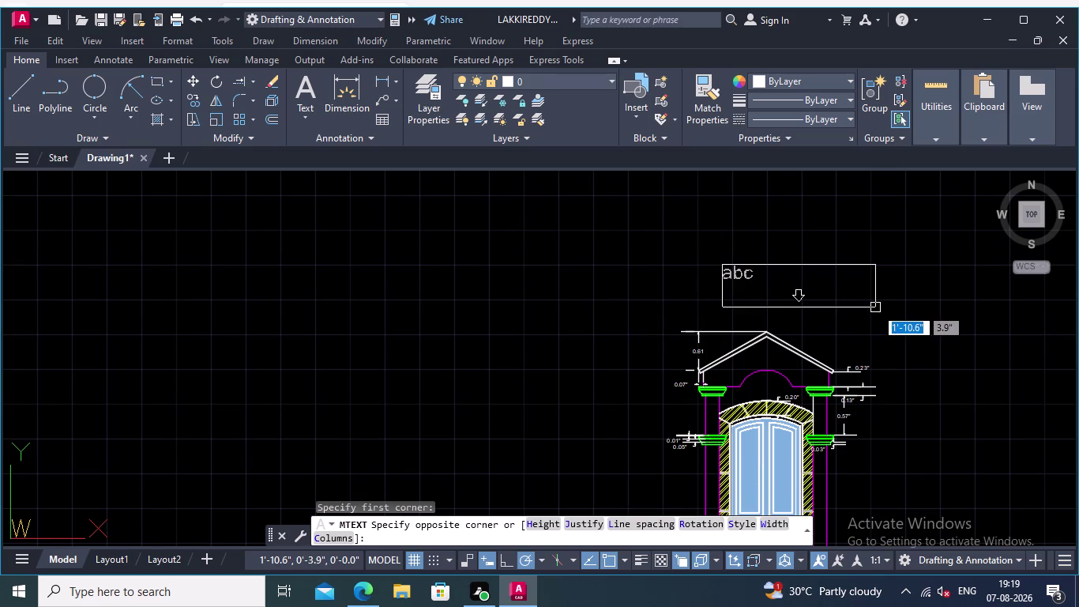
click(876, 307)
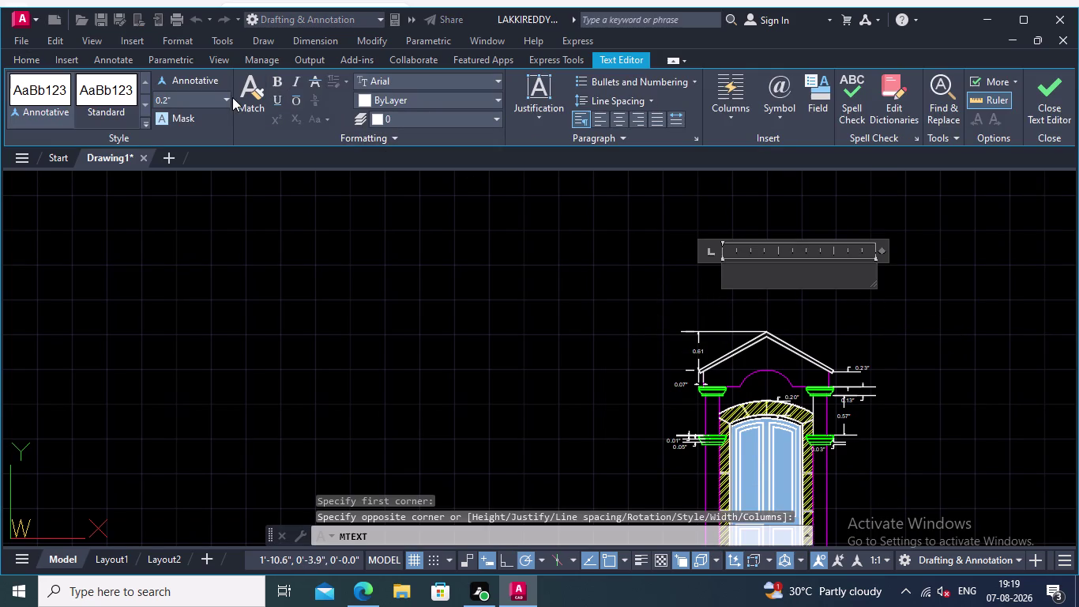
click(226, 97)
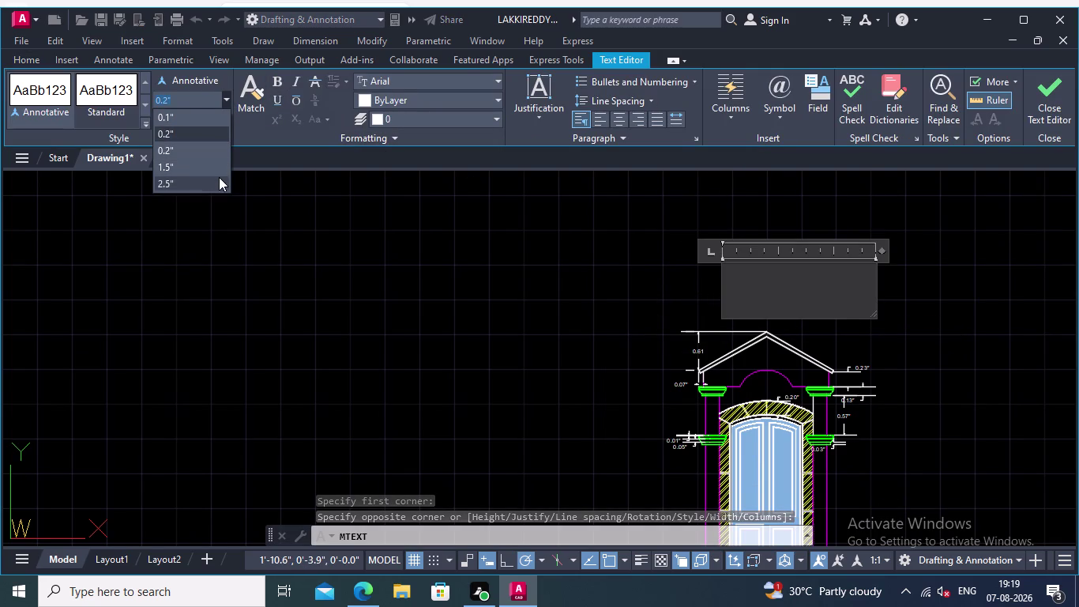
click(218, 178)
Type DOOR into the text box, correct typos, place the label and select it.
text(dp)
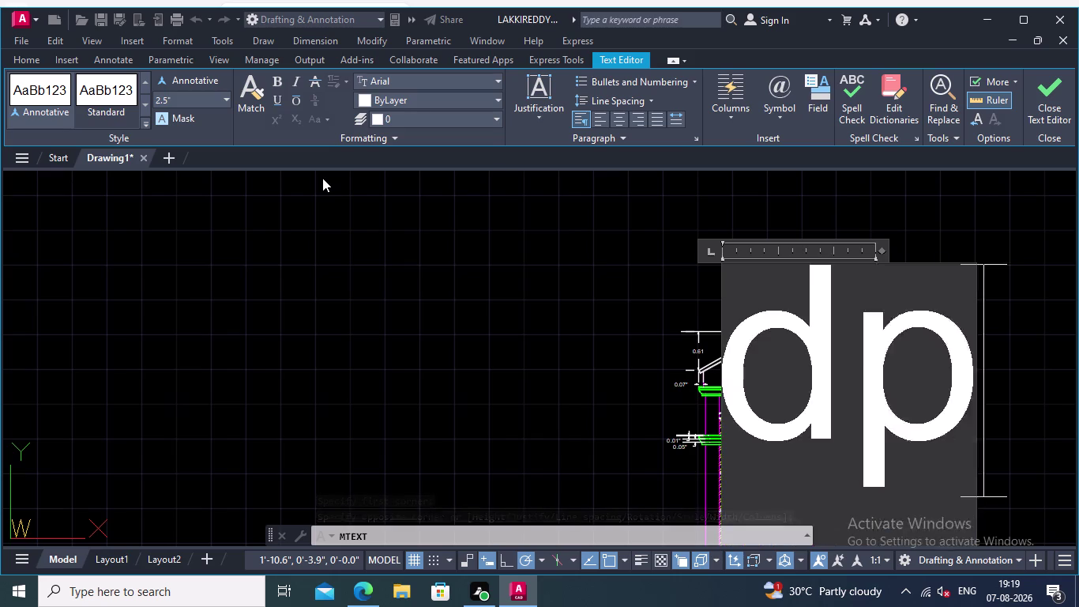
text(o)
key(BackSpace)
key(BackSpace)
key(BackSpace)
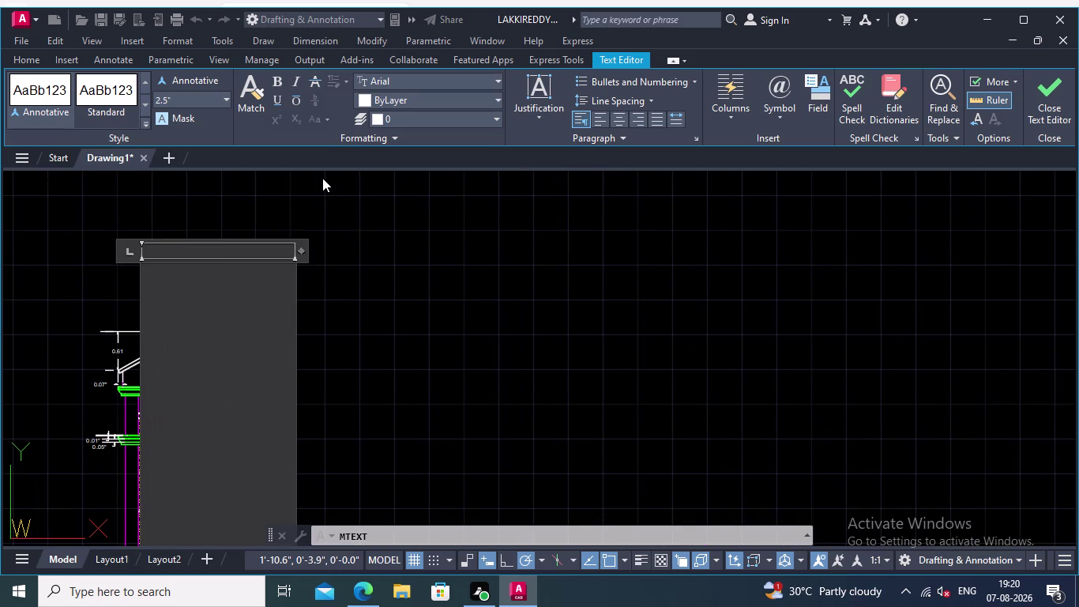
text(DOR)
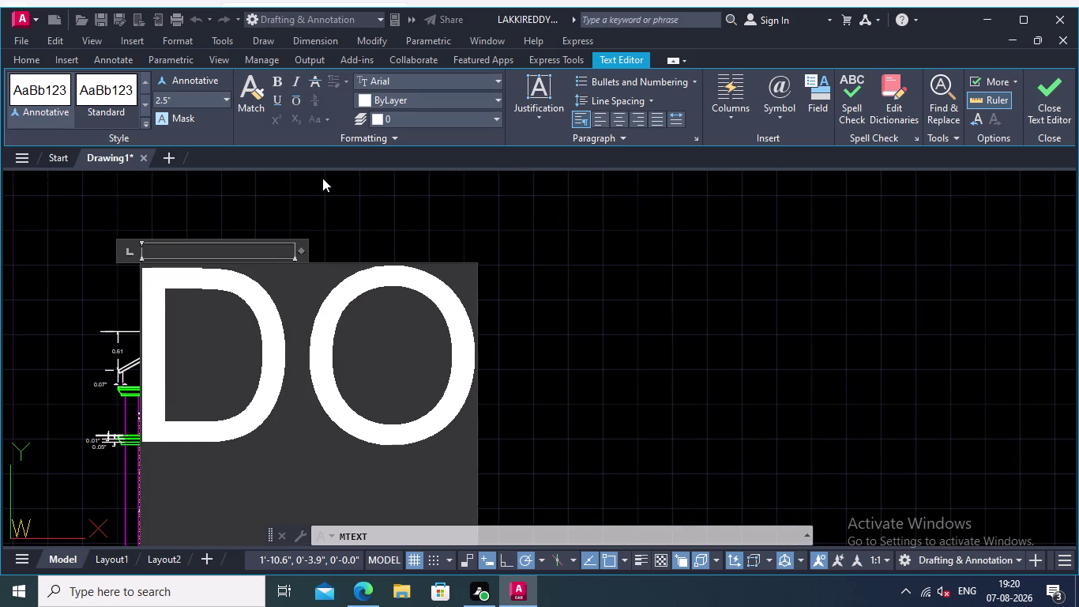
key(BackSpace)
text(OR)
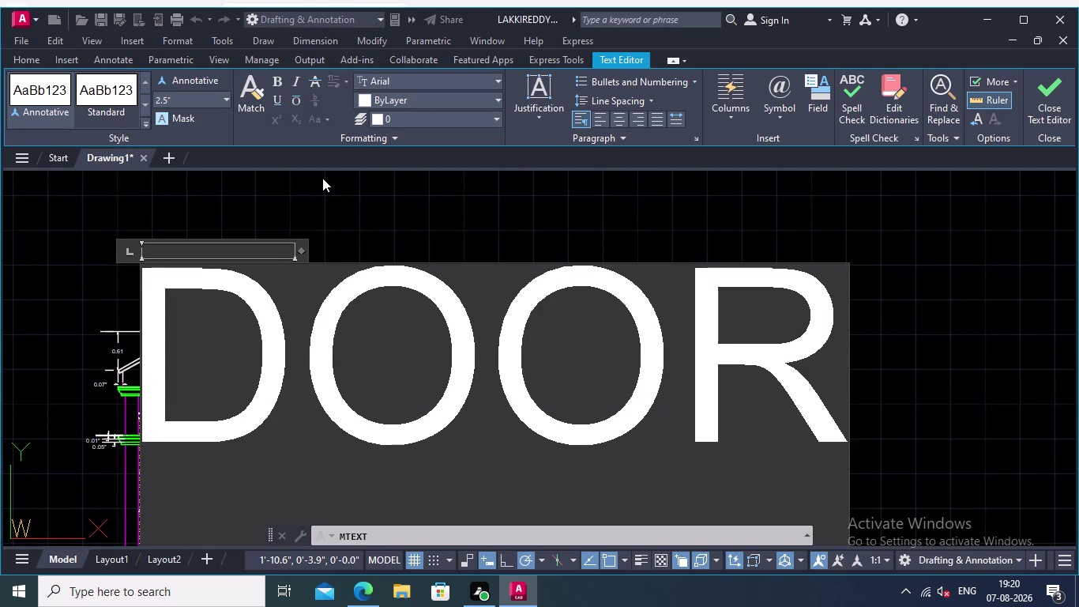
click(469, 202)
scroll(down, 3)
middle_drag(536, 291, 600, 301)
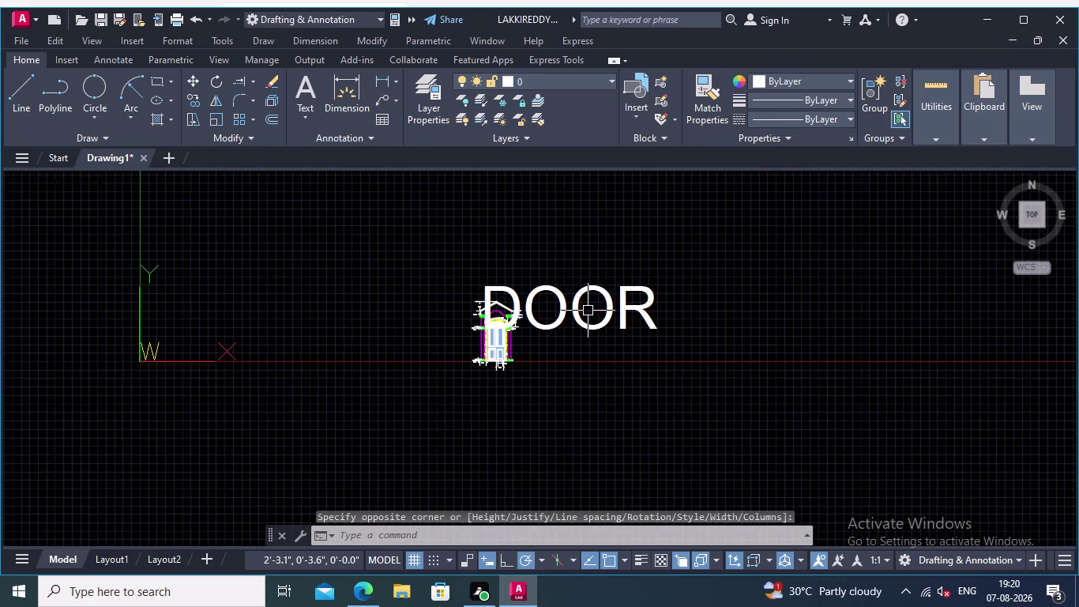
scroll(up, 3)
click(613, 323)
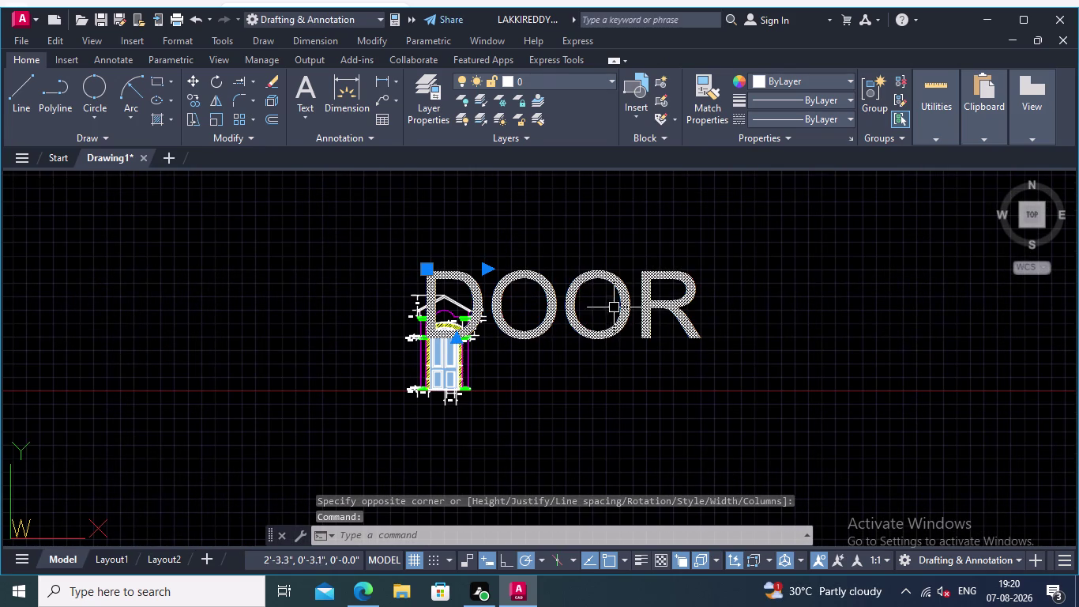
Undo the view change and the oversized DOOR text with Ctrl+Z twice.
key(ctrl+z)
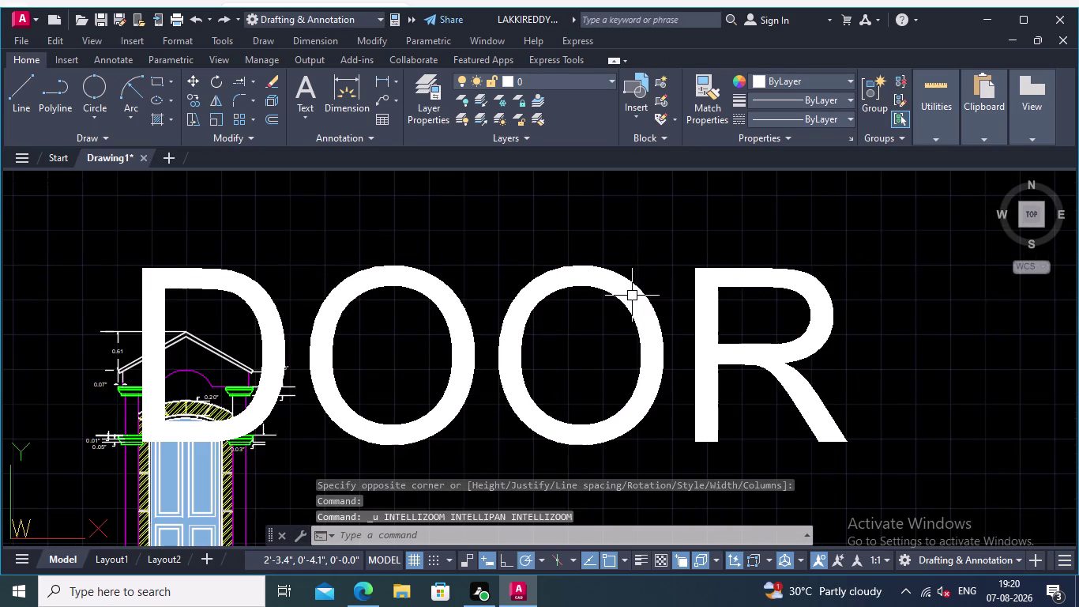
key(ctrl+z)
scroll(up, 3)
middle_drag(690, 341, 664, 418)
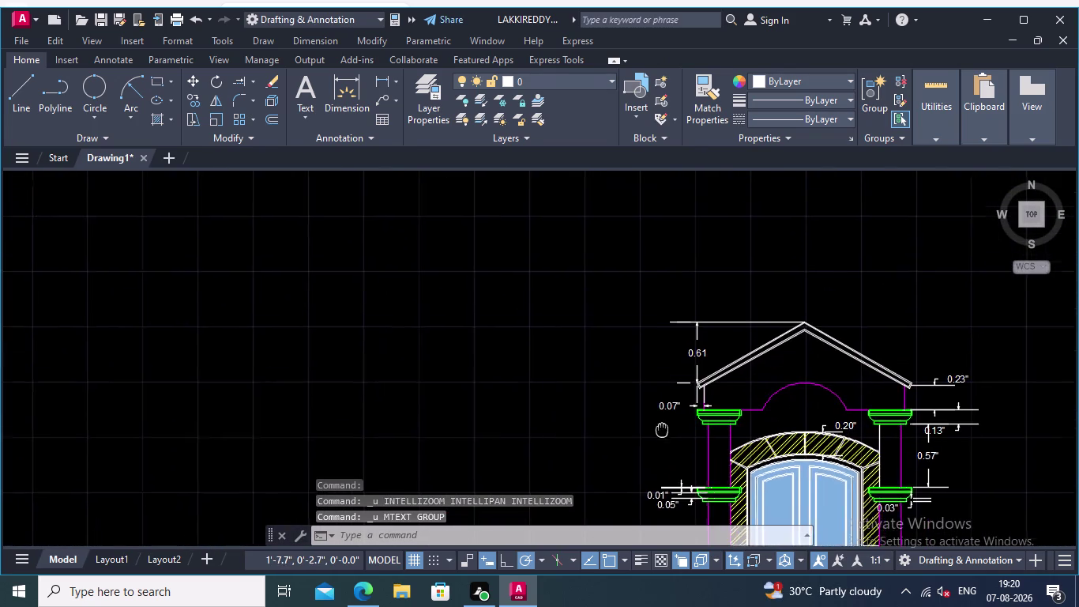
middle_drag(664, 418, 654, 432)
scroll(up, 3)
middle_drag(771, 153, 694, 275)
middle_drag(752, 279, 645, 338)
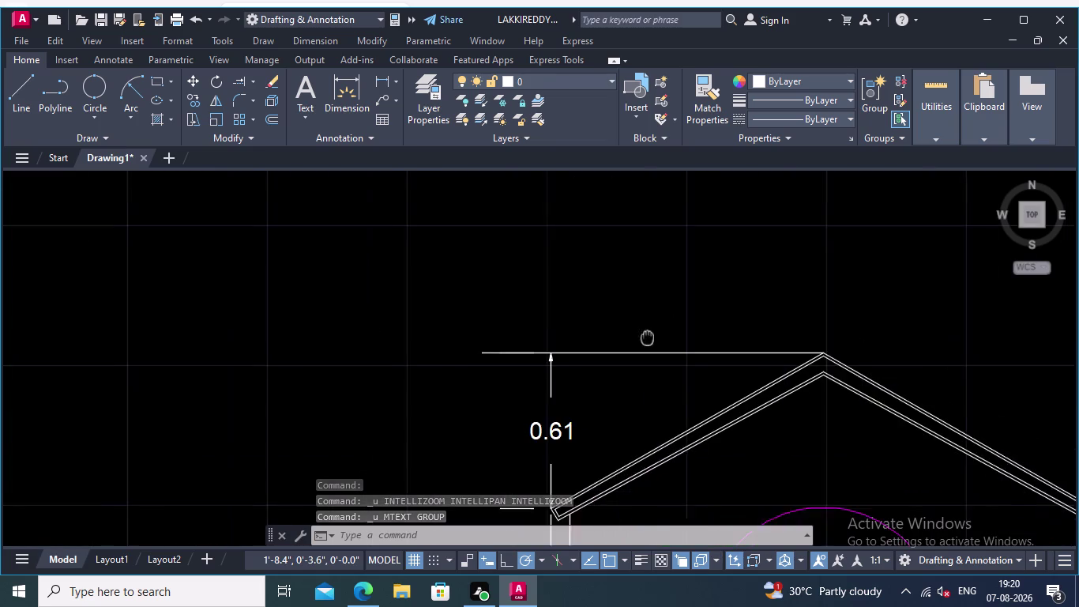
middle_drag(645, 337, 655, 318)
scroll(up, 3)
middle_drag(734, 282, 681, 298)
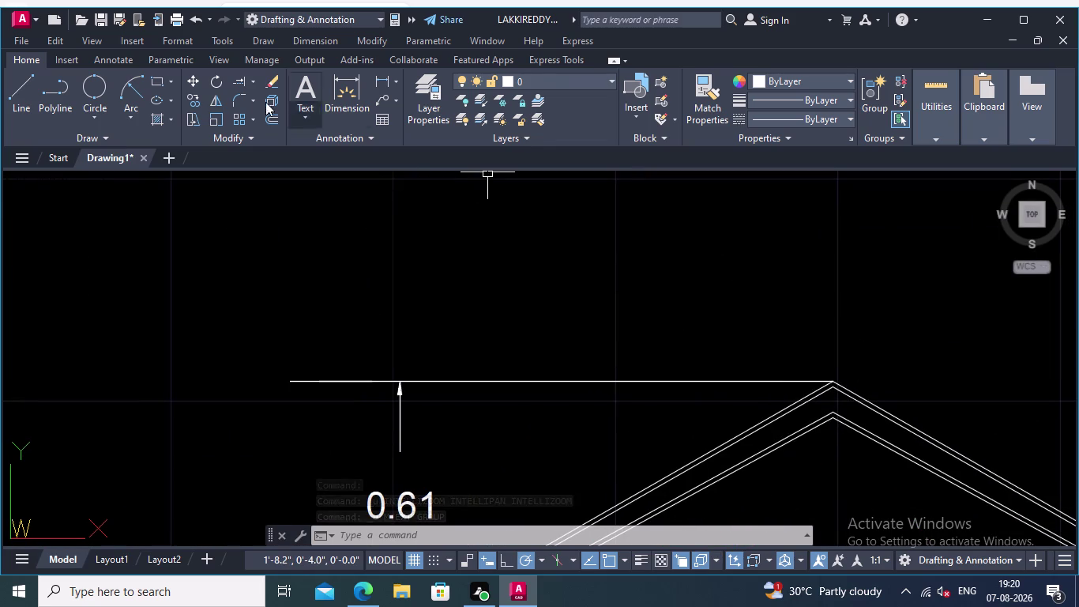
click(307, 115)
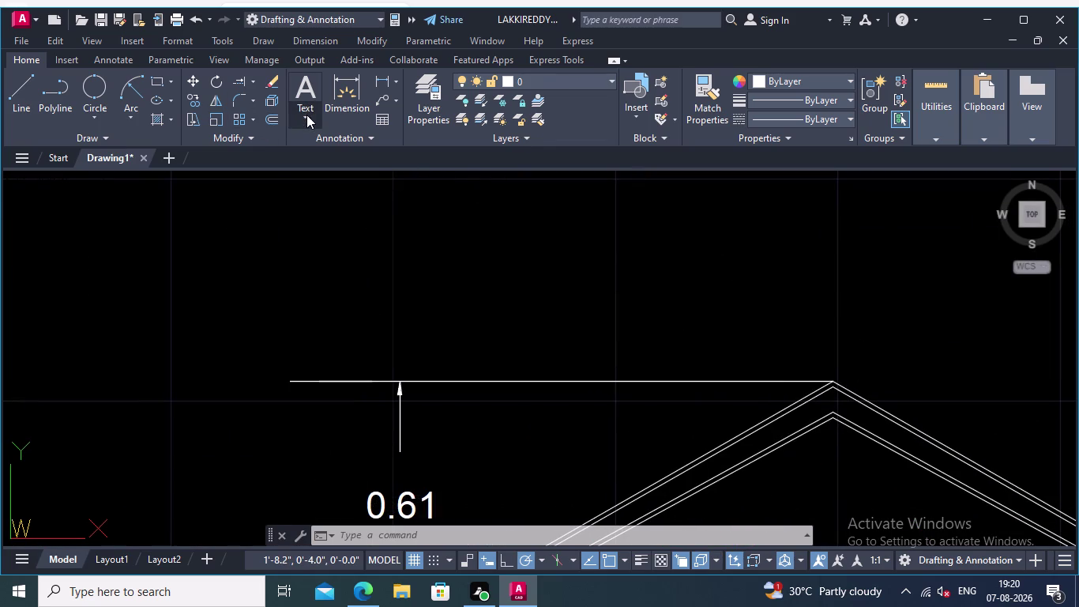
click(331, 144)
middle_drag(414, 272, 323, 248)
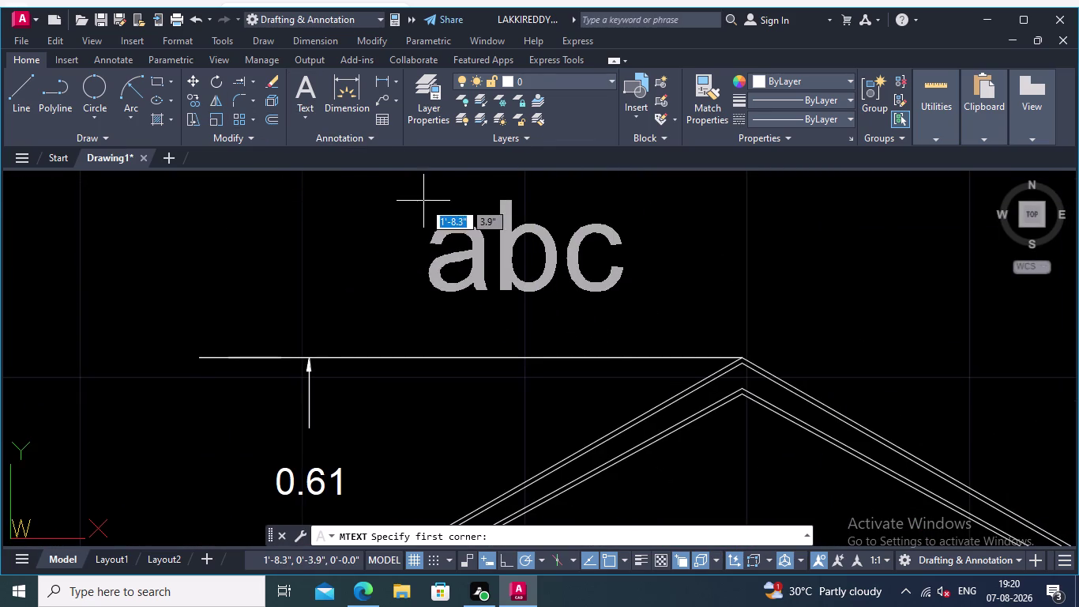
click(470, 234)
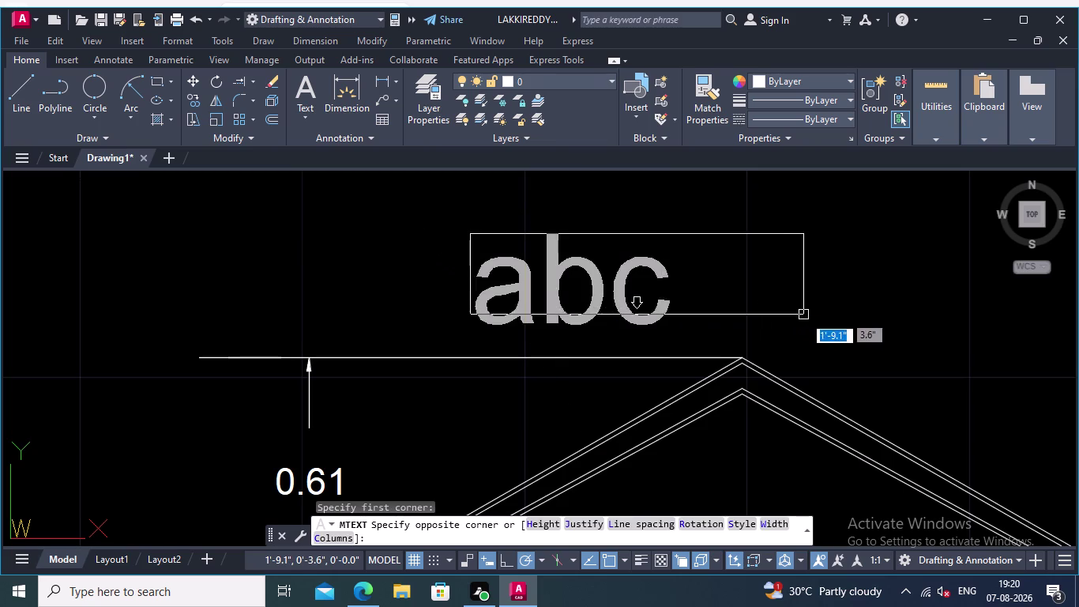
click(803, 315)
click(187, 102)
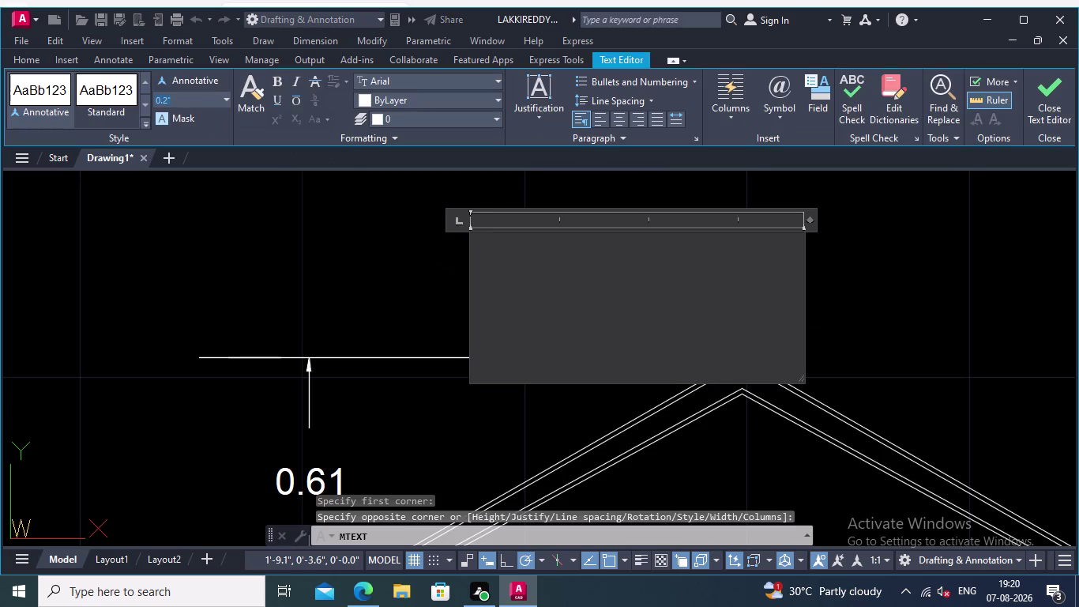
text(150)
key(Return)
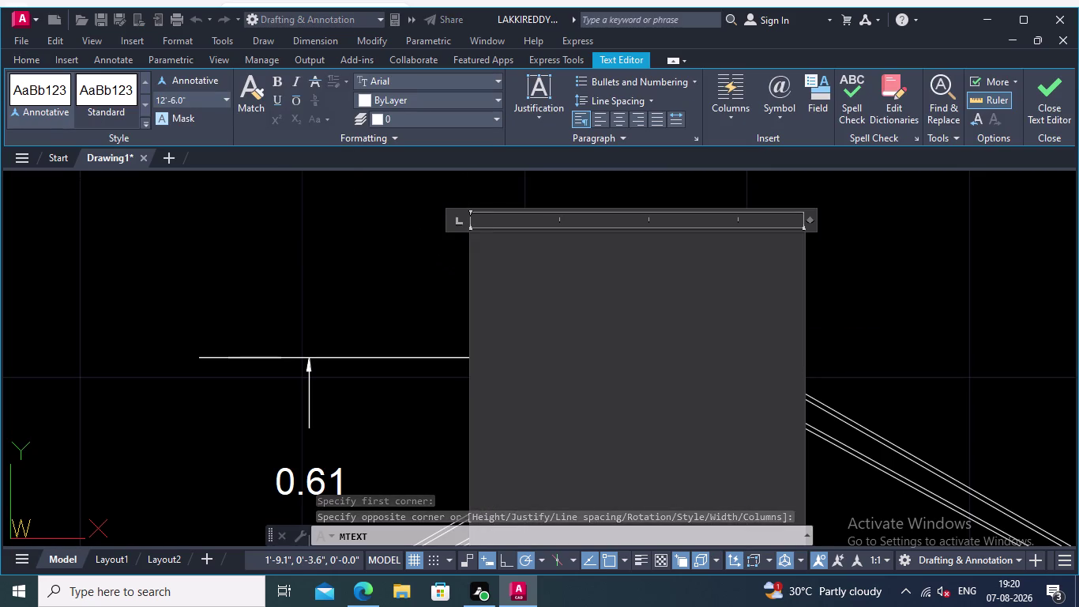
click(226, 98)
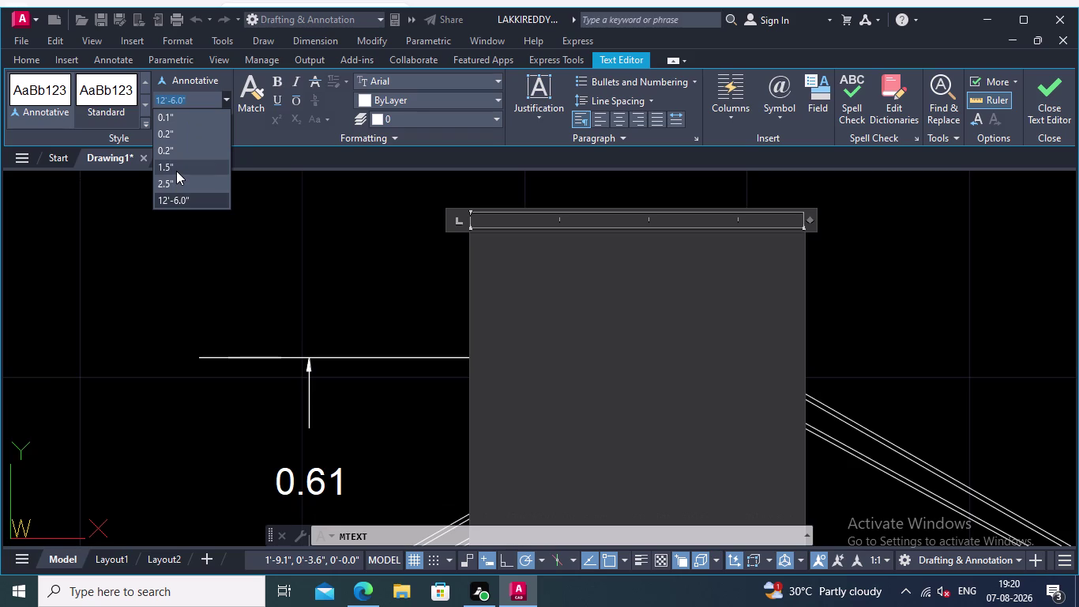
click(176, 171)
scroll(down, 3)
scroll(down, 3)
middle_drag(582, 290, 605, 223)
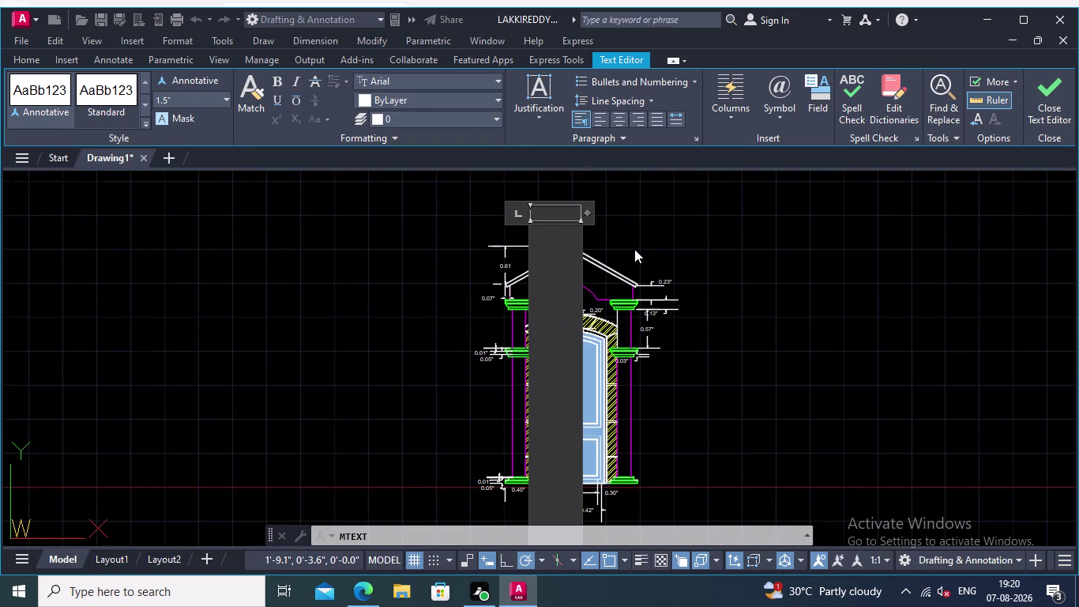
key(ctrl+z)
key(Escape)
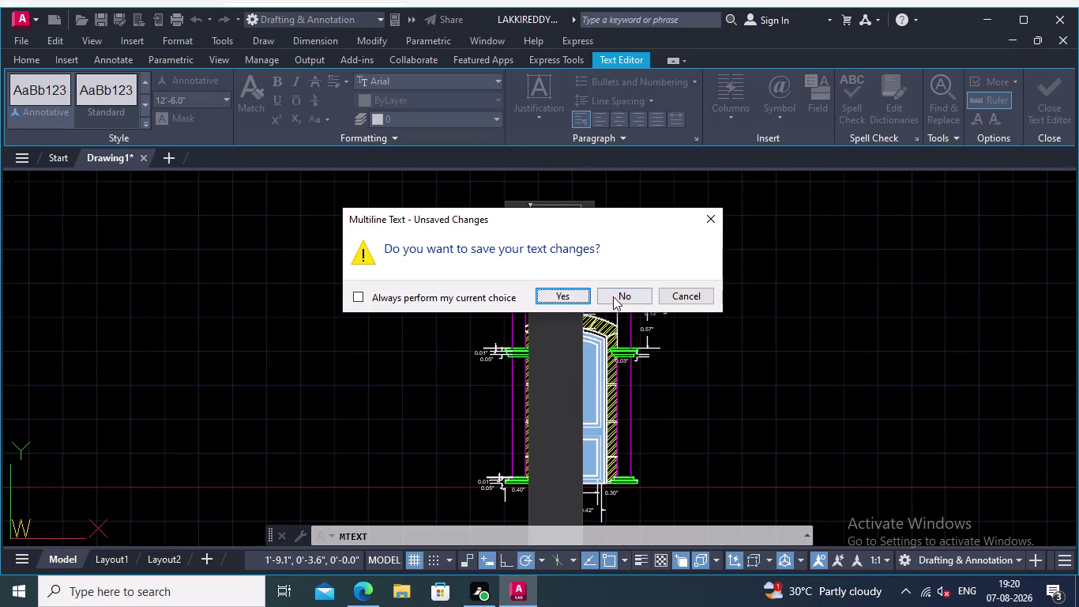
click(623, 290)
scroll(up, 3)
scroll(up, 3)
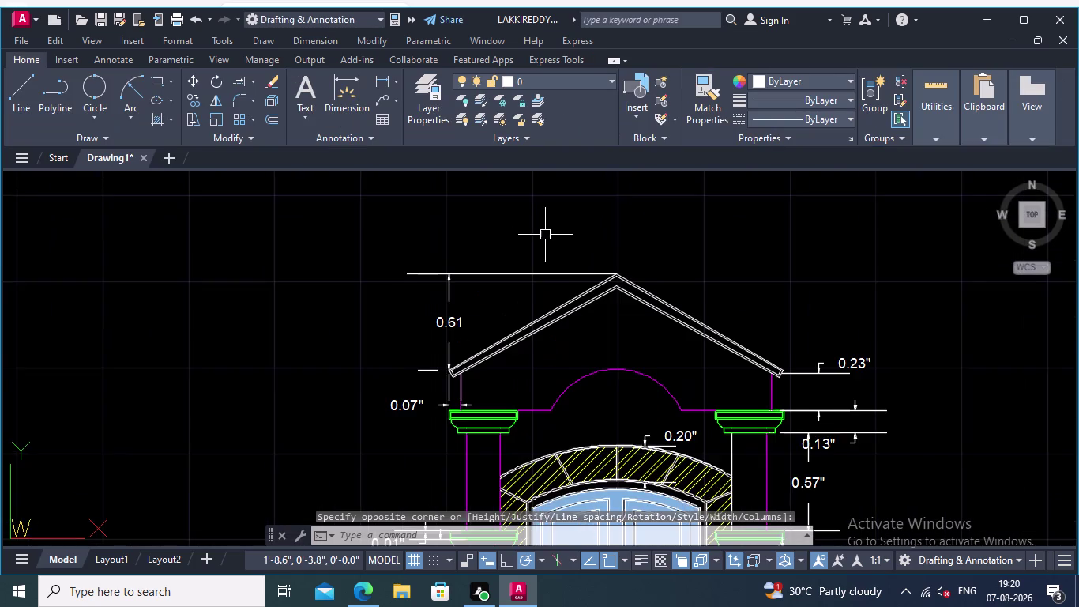
Place a multiline text box above the pediment containing the word DOOR.
middle_drag(547, 236, 563, 259)
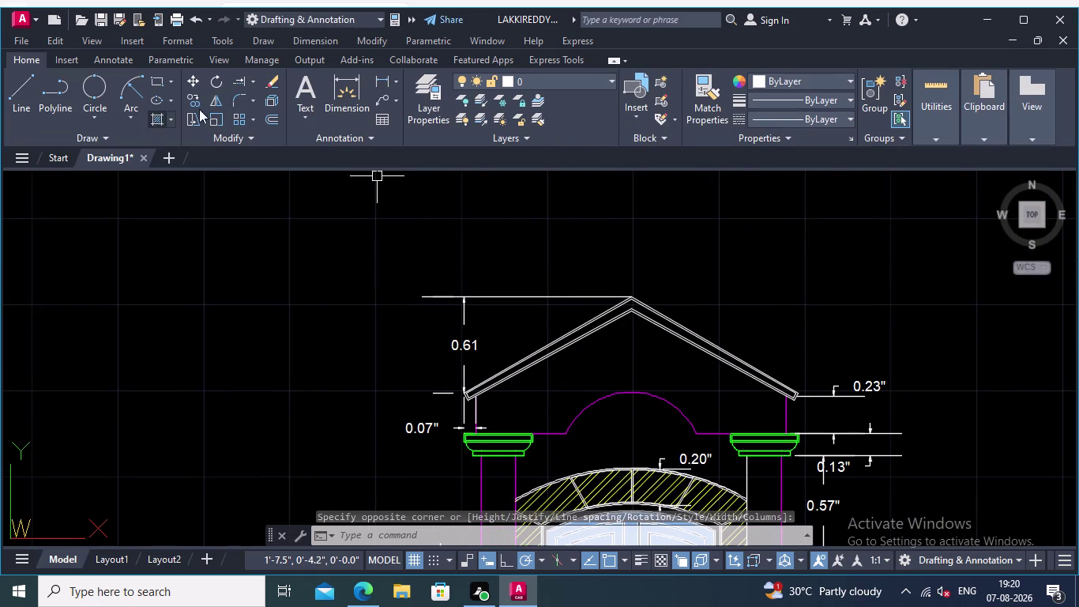
scroll(up, 3)
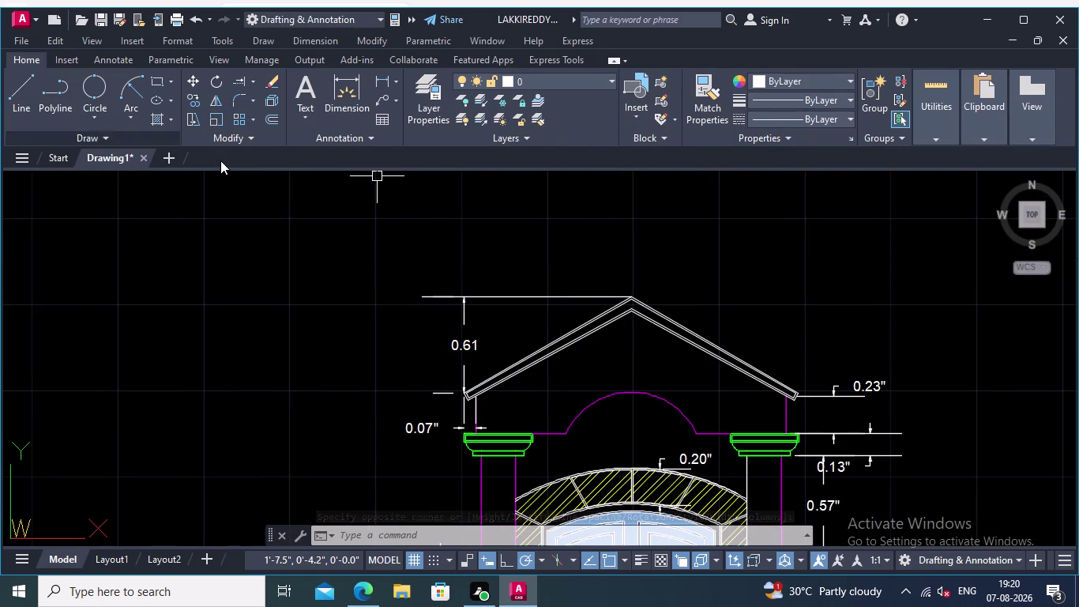
click(305, 118)
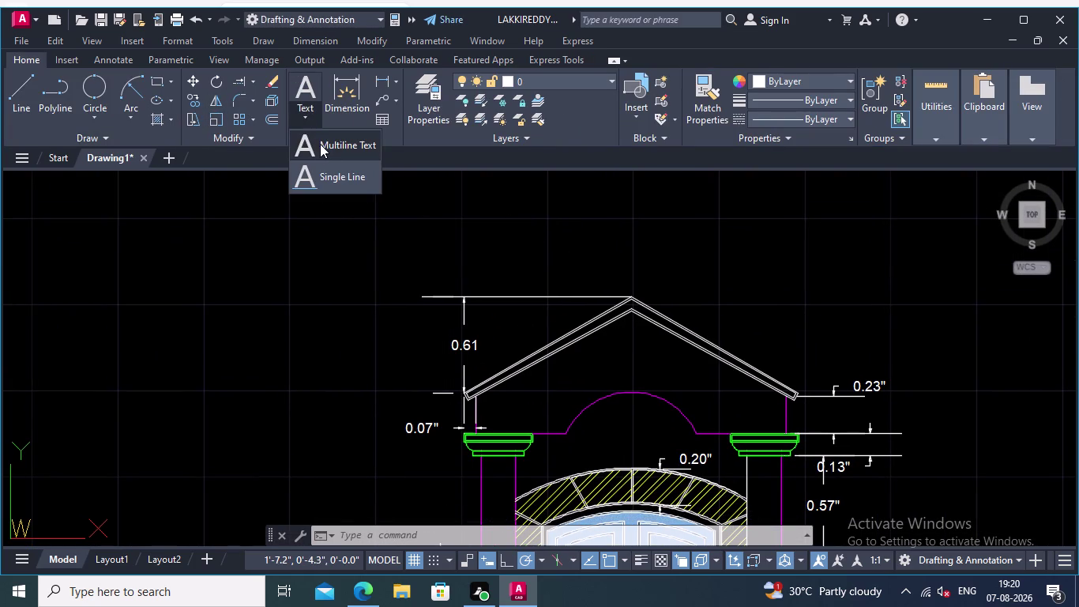
click(324, 144)
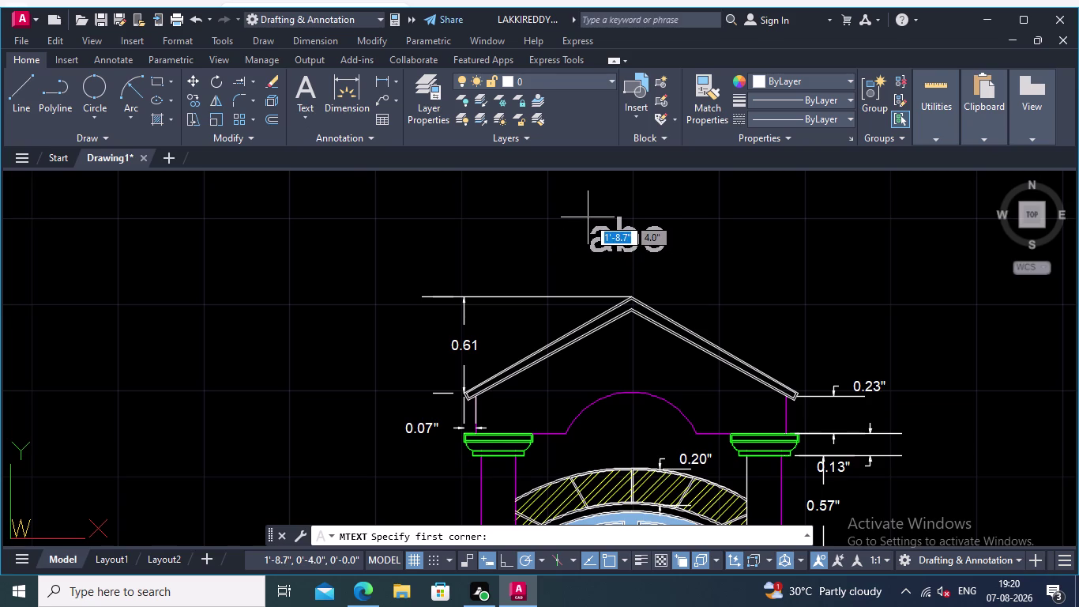
click(588, 218)
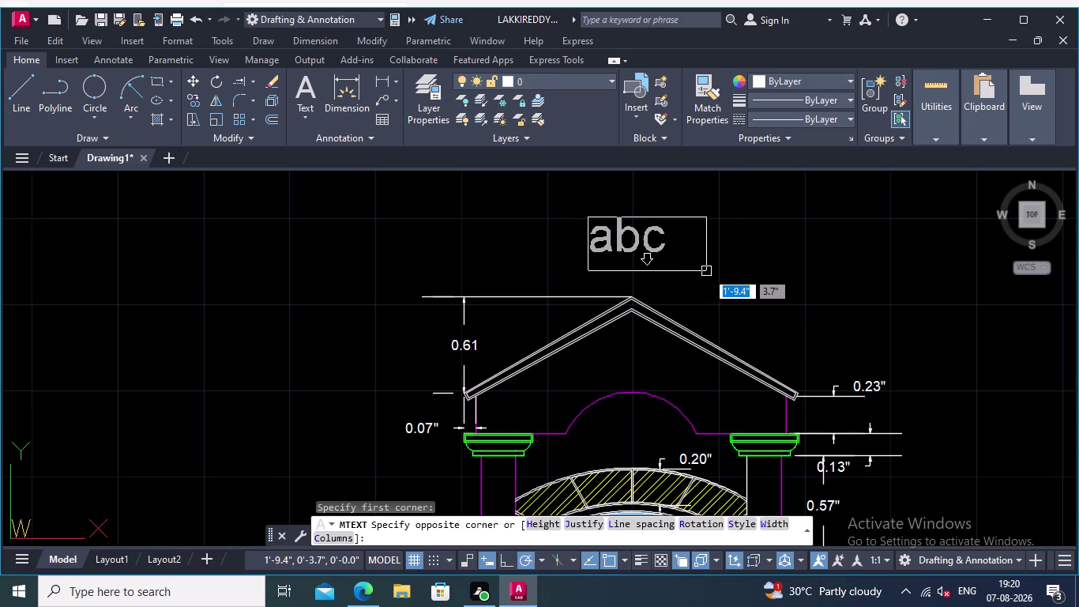
click(708, 271)
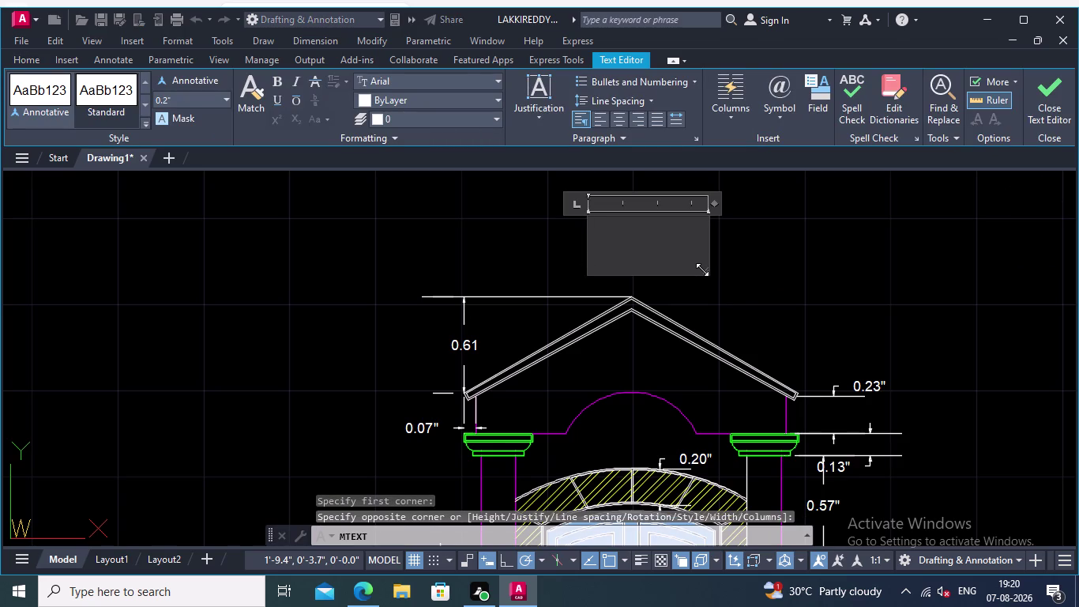
text(DOOR)
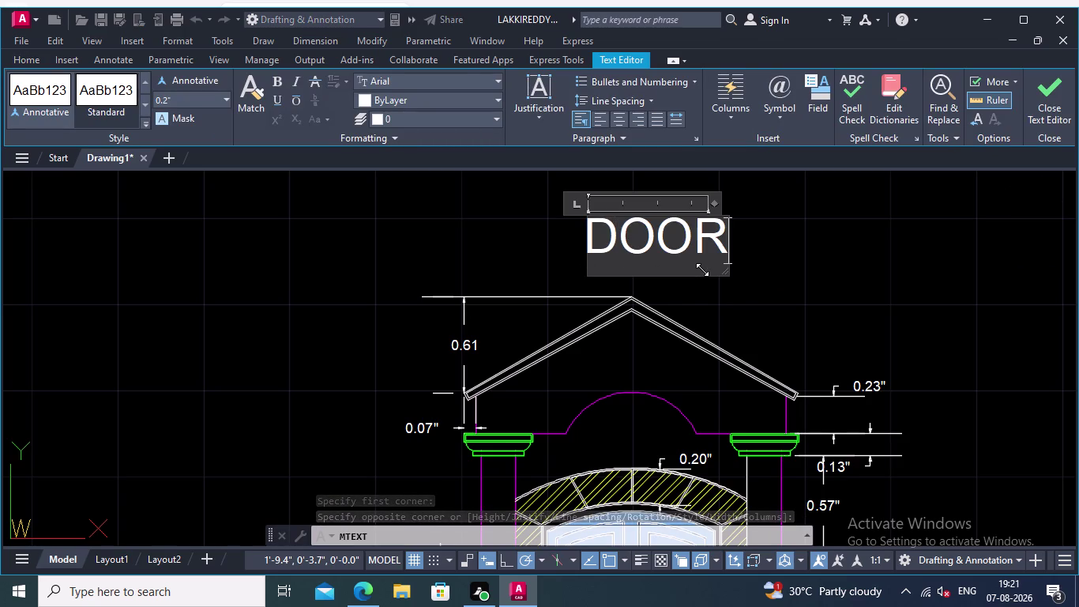
click(719, 297)
scroll(down, 3)
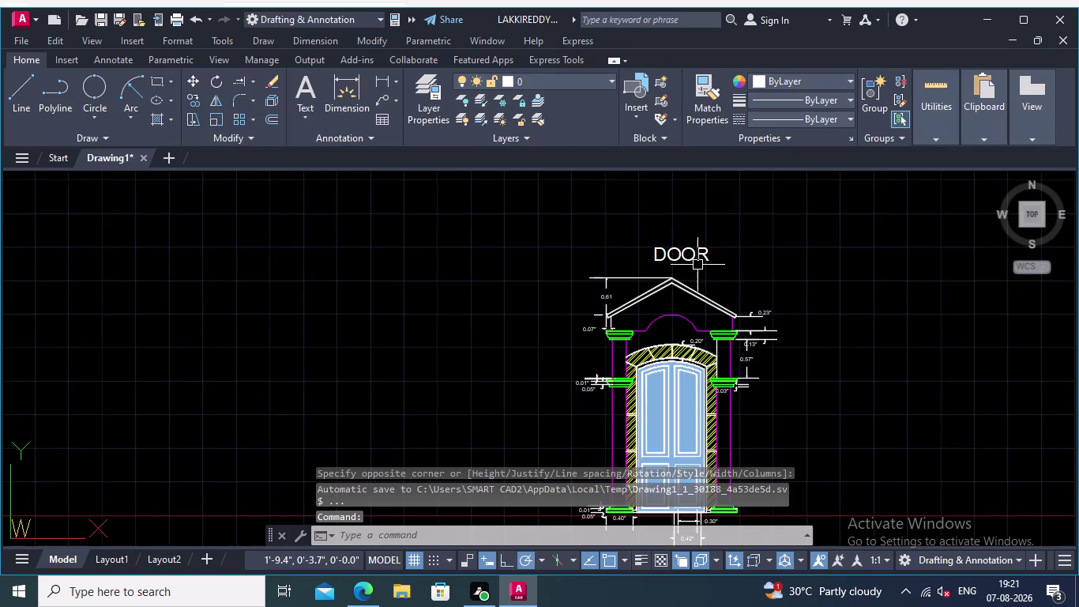
scroll(up, 3)
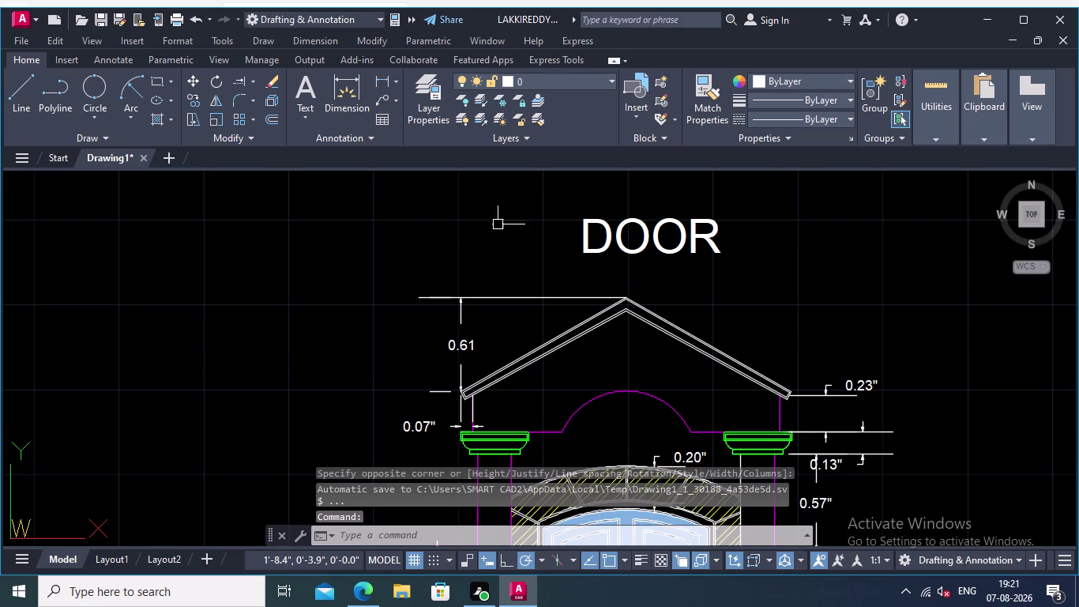
click(21, 81)
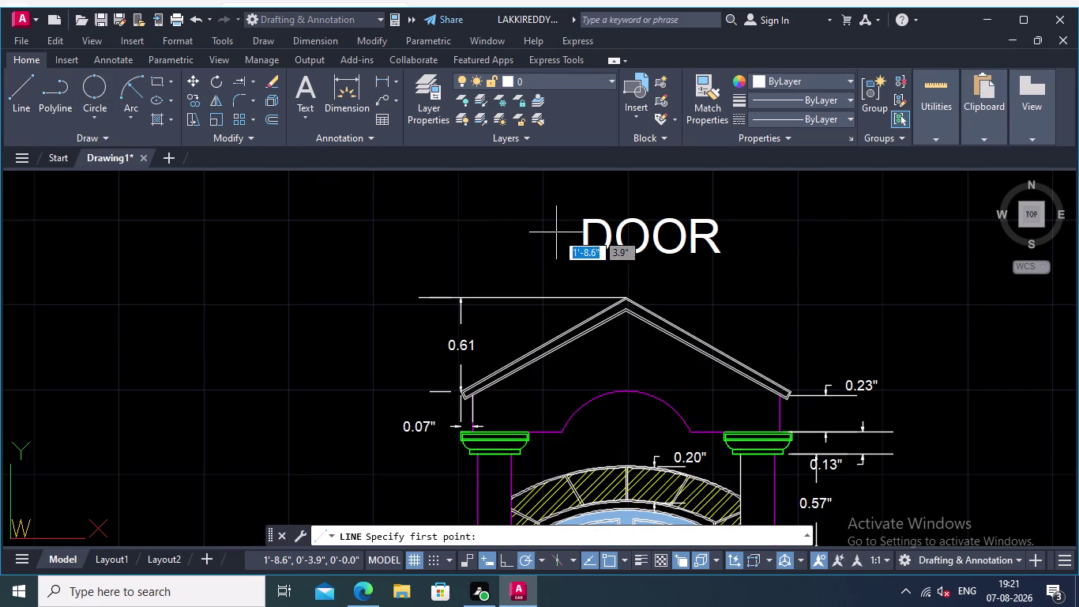
Draw a horizontal line beneath the DOOR label.
click(569, 275)
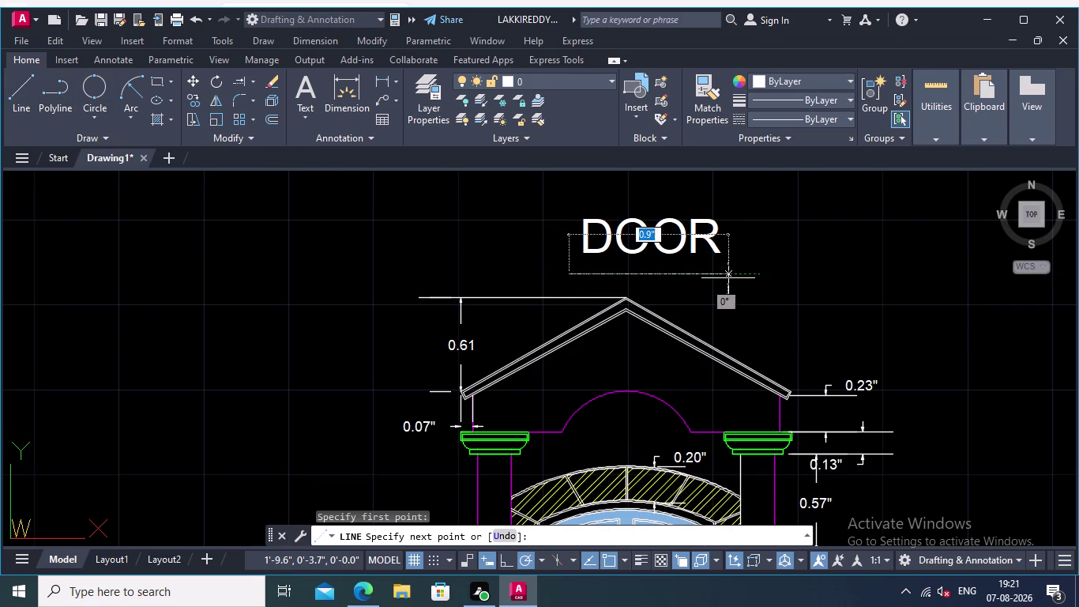
click(730, 275)
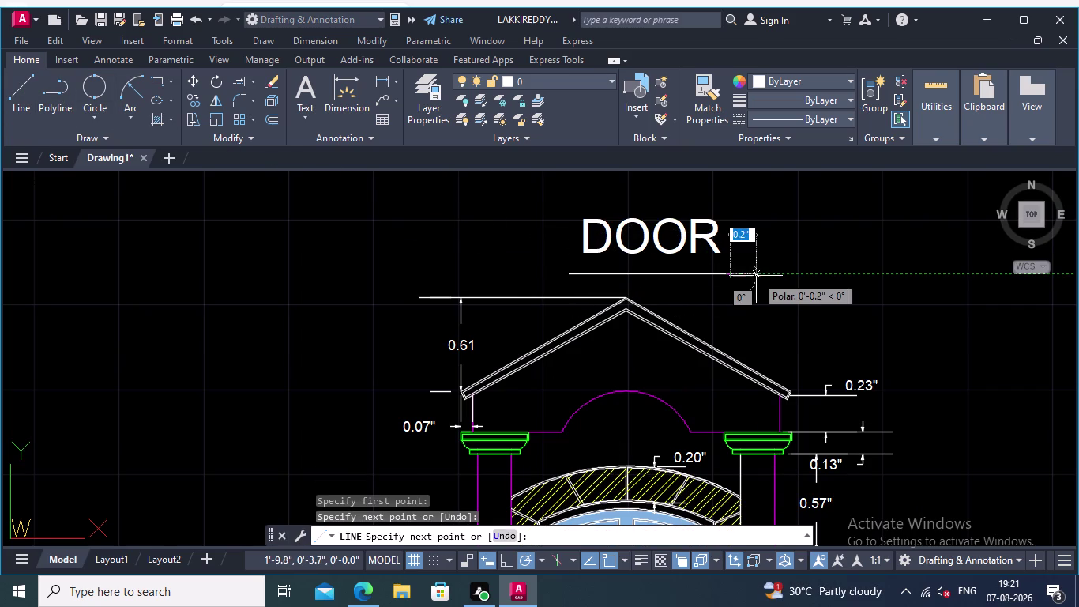
key(Escape)
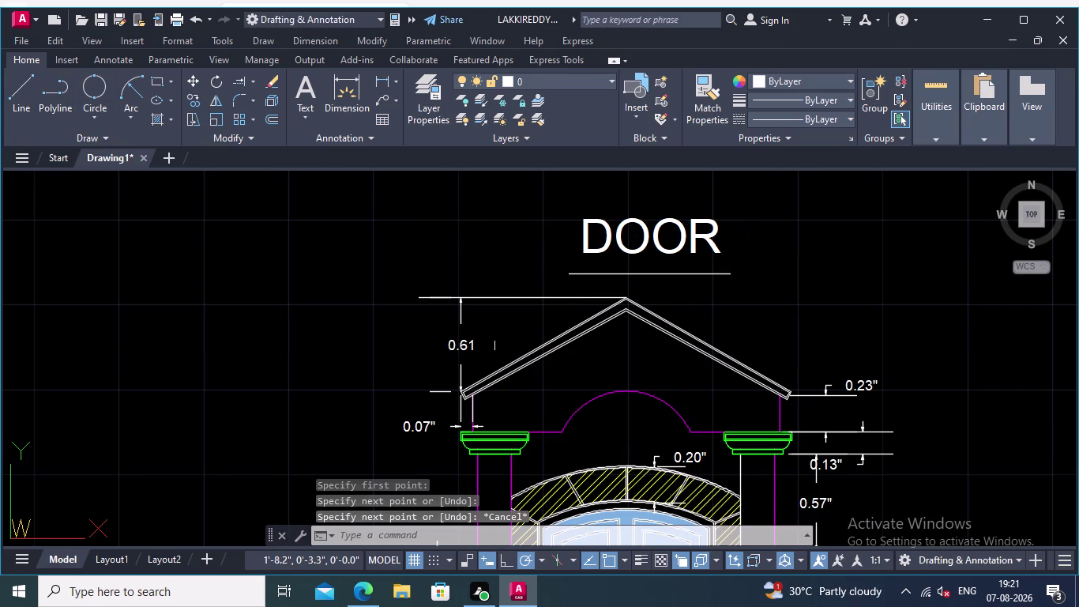
scroll(up, 3)
Select the 0.61 pediment height dimension and open its text for editing.
click(459, 343)
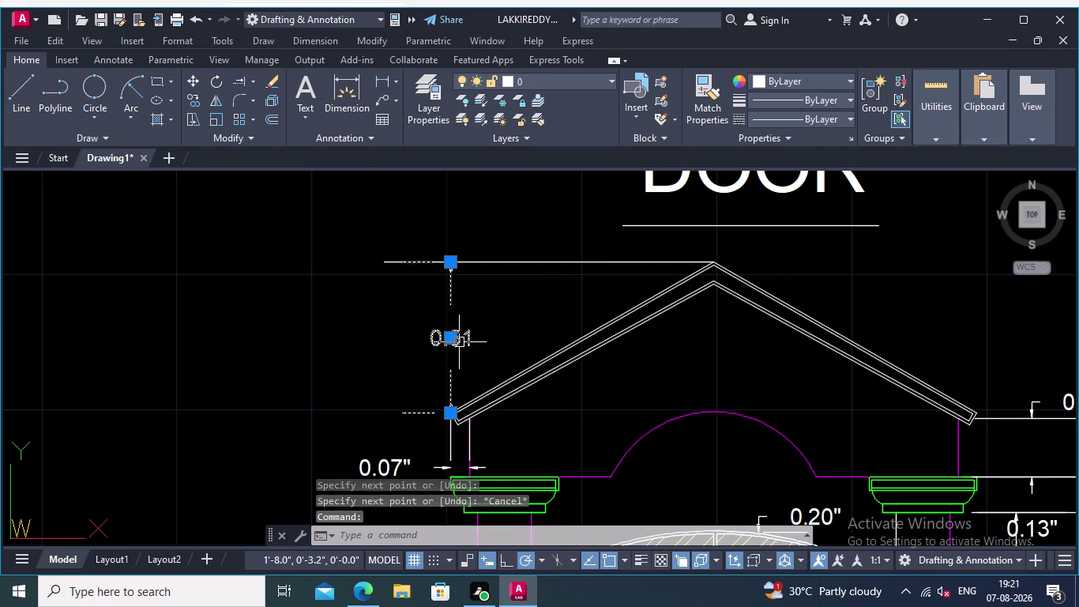
right_click(481, 311)
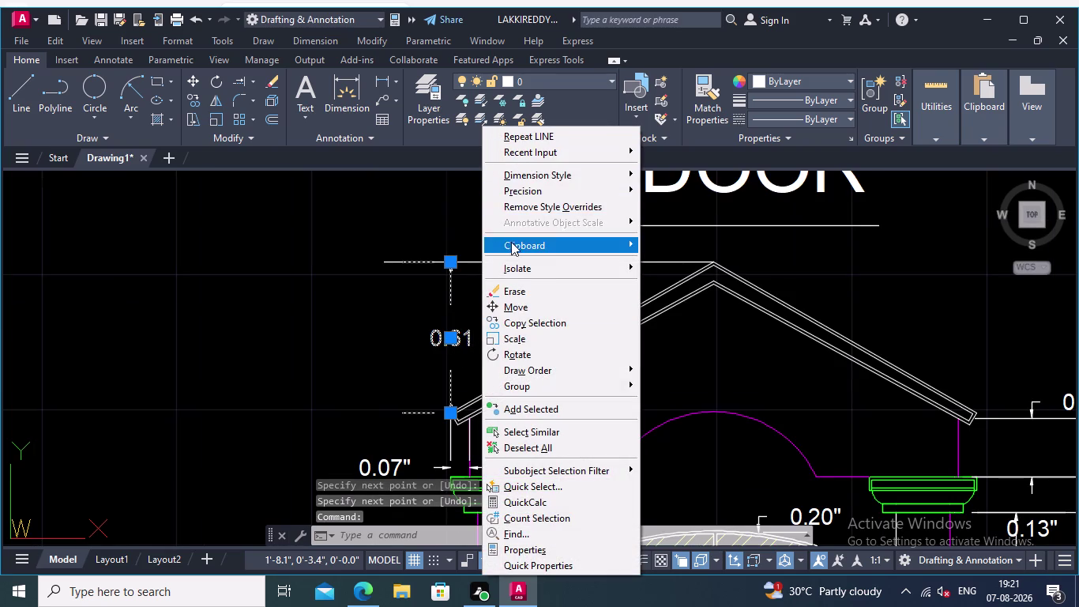
key(Escape)
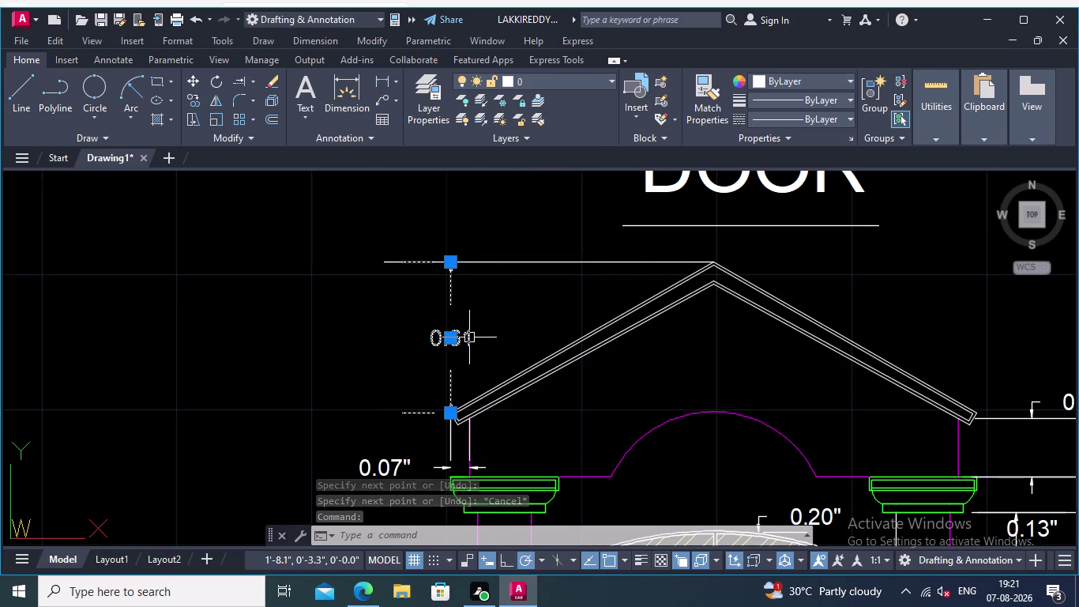
key(Escape)
double_click(467, 336)
Append an inch mark so the pediment height dimension reads 0.61".
double_click(470, 338)
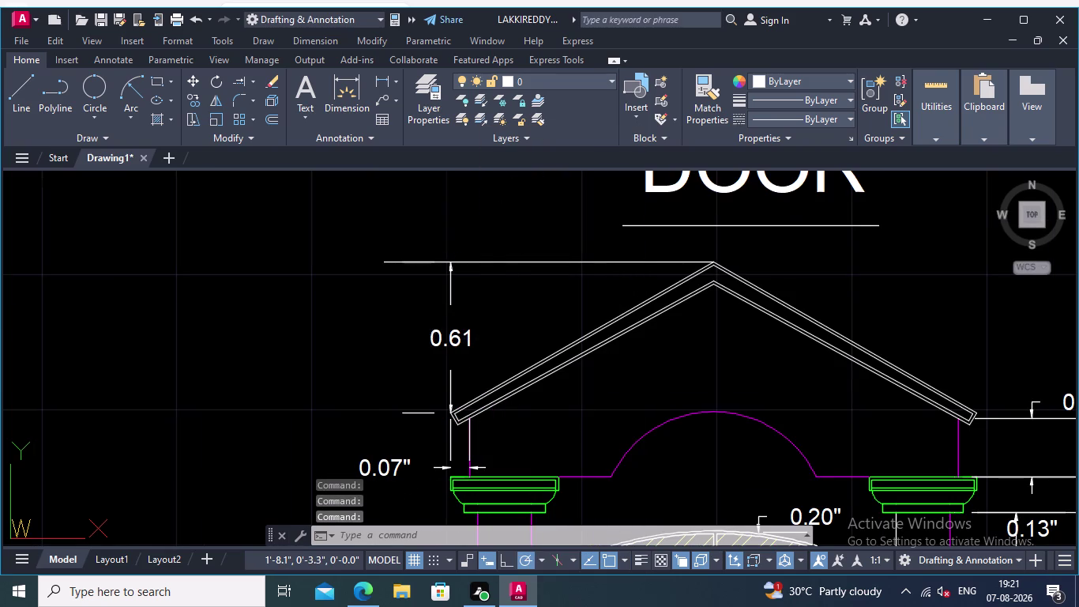
key(shift+quotedbl)
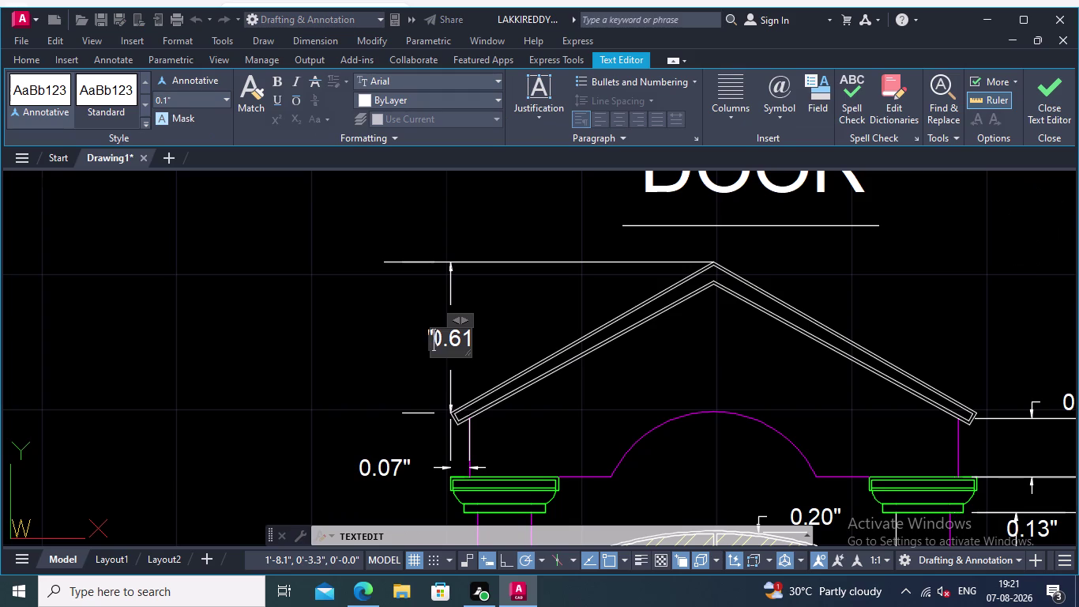
key(BackSpace)
key(BackSpace)
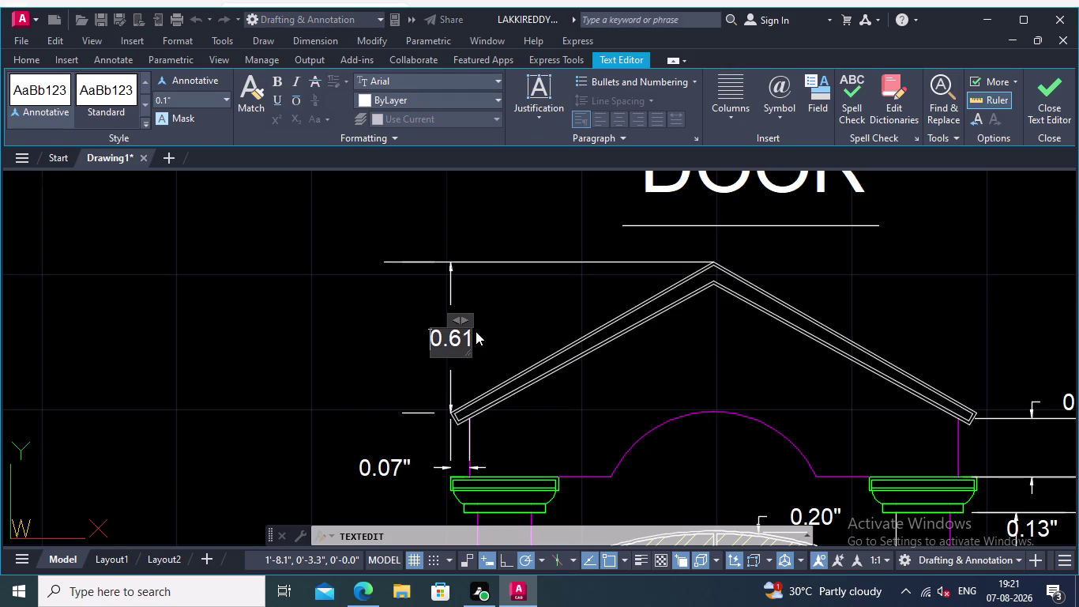
click(472, 347)
drag(469, 347, 490, 347)
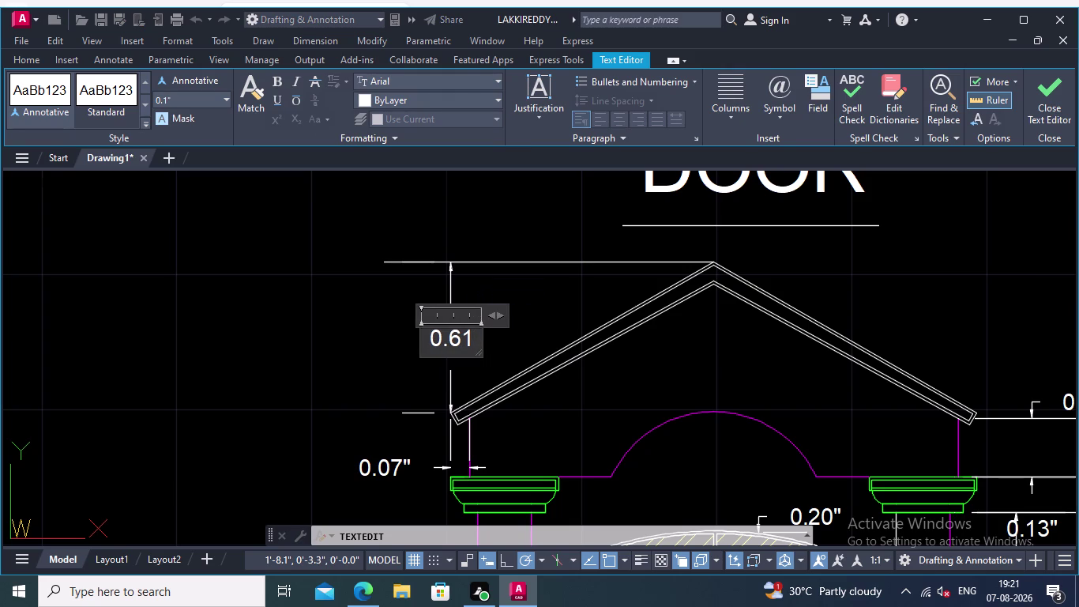
key(shift+quotedbl)
click(360, 369)
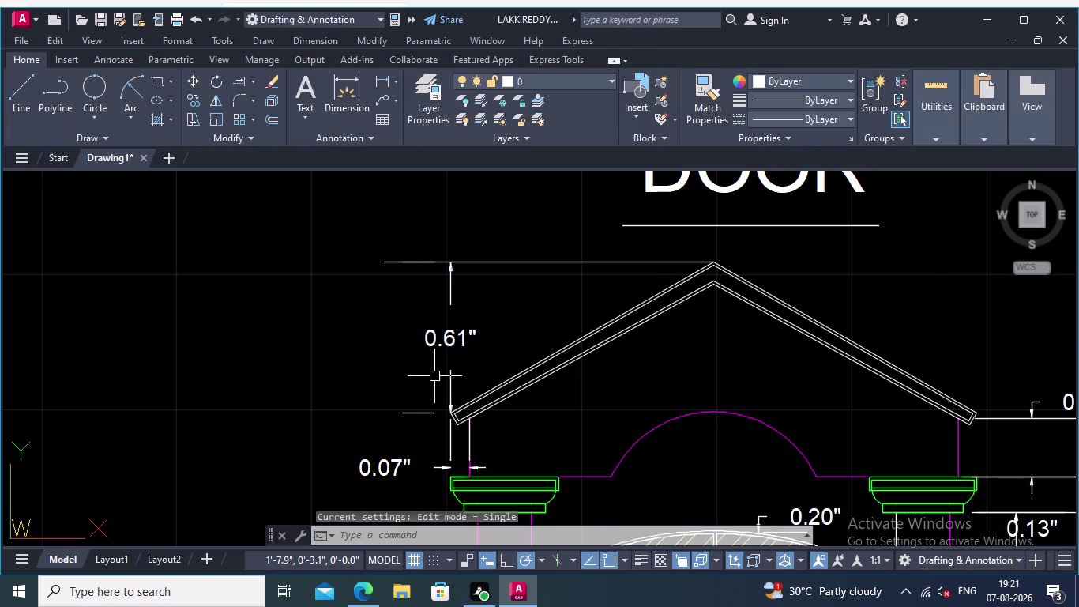
Pan and zoom to bring the whole labelled door elevation into view.
scroll(down, 3)
scroll(up, 3)
middle_drag(633, 332, 619, 281)
scroll(up, 3)
middle_drag(701, 429, 662, 317)
scroll(up, 3)
scroll(down, 3)
scroll(down, 3)
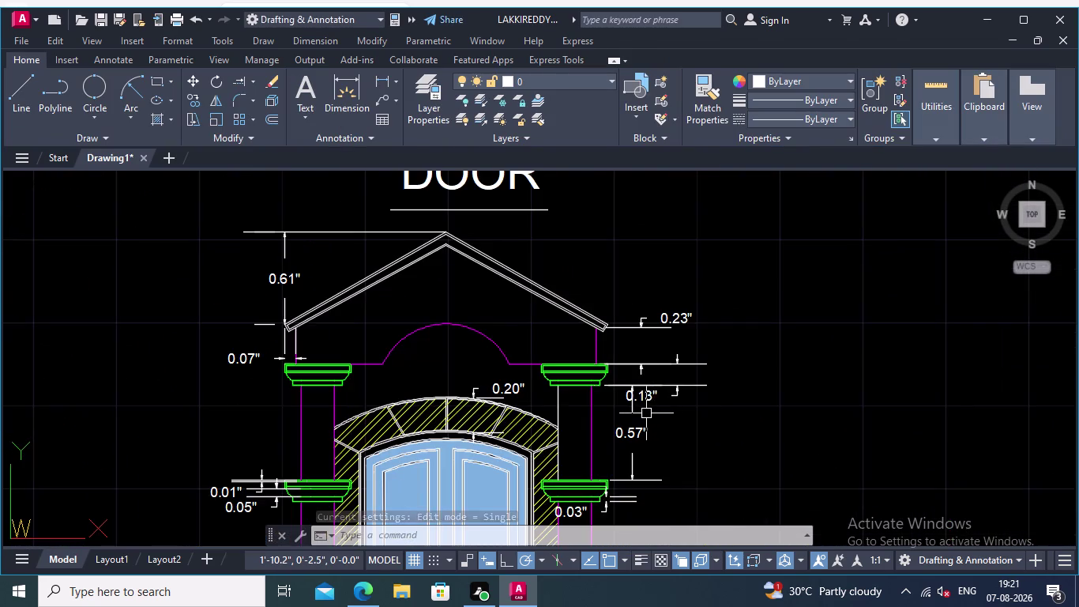
scroll(up, 3)
scroll(down, 3)
middle_drag(636, 417, 607, 374)
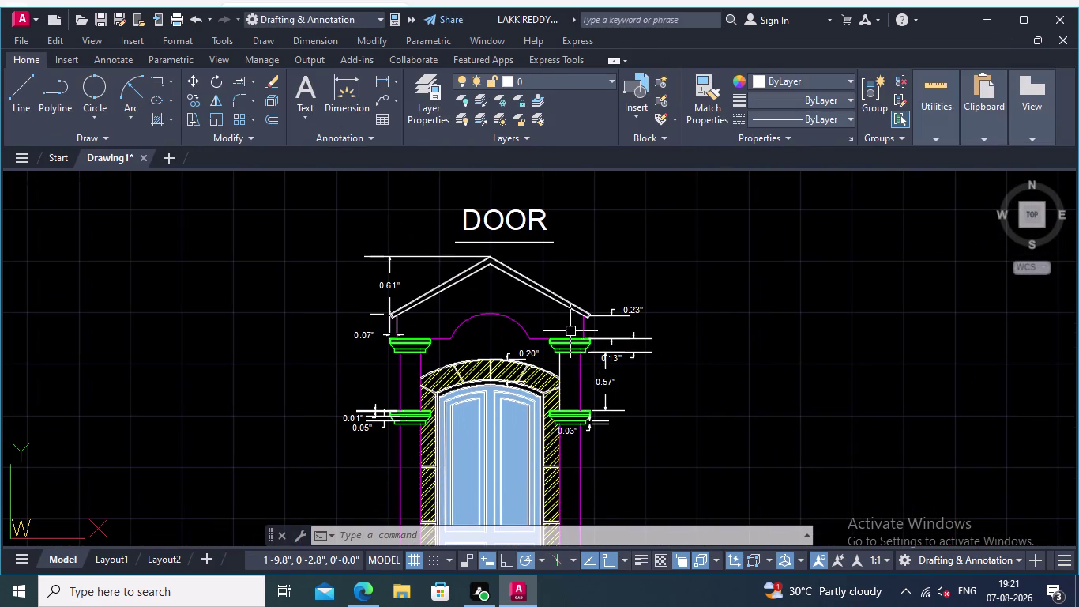
middle_drag(571, 331, 629, 362)
scroll(up, 3)
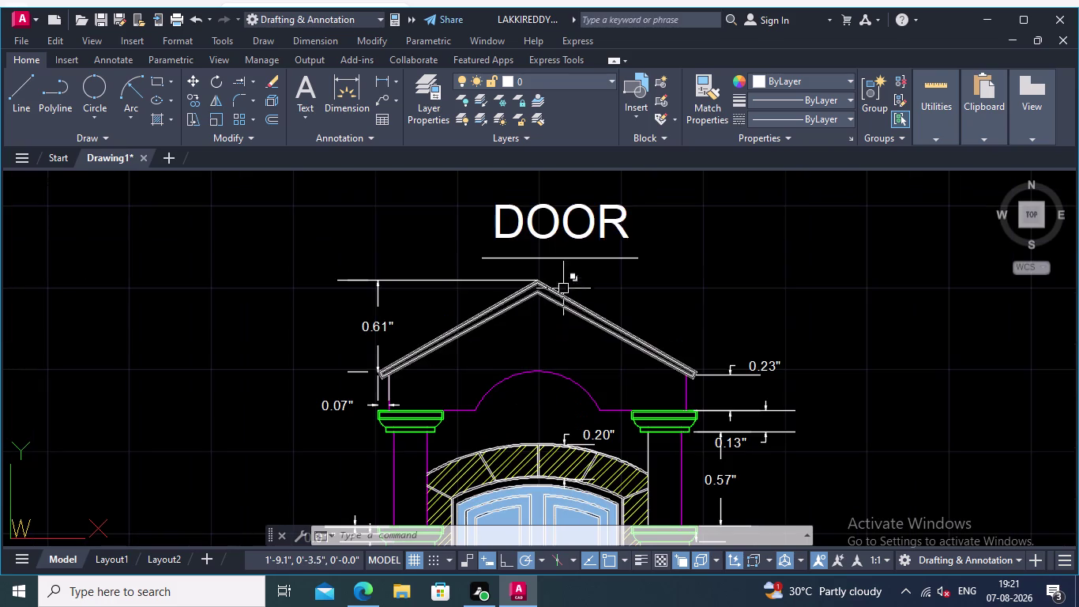
scroll(down, 3)
middle_drag(667, 264, 619, 229)
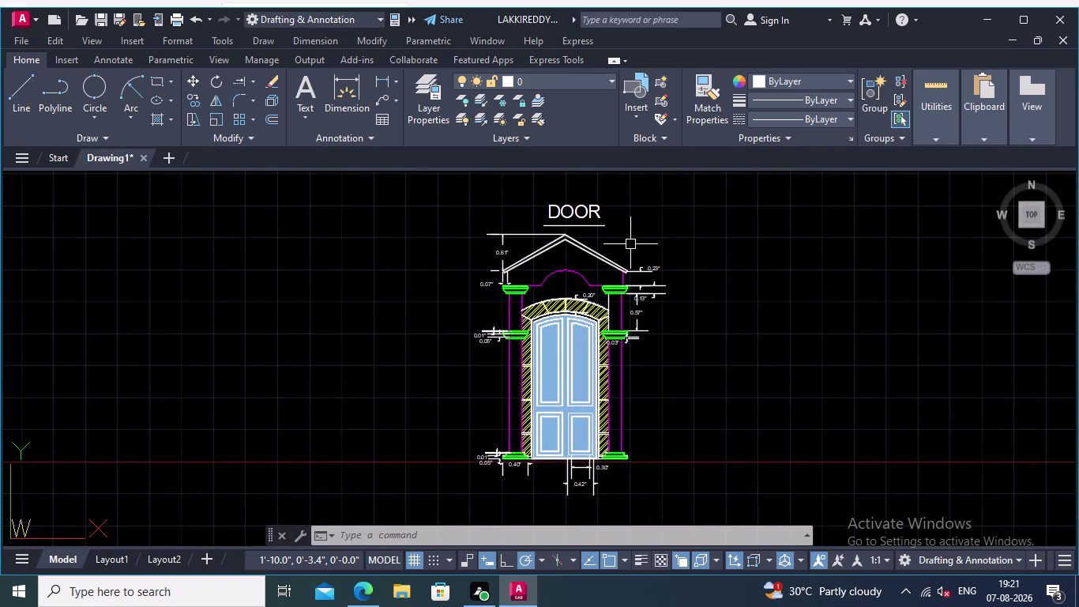
middle_drag(641, 252, 647, 211)
middle_drag(734, 433, 755, 389)
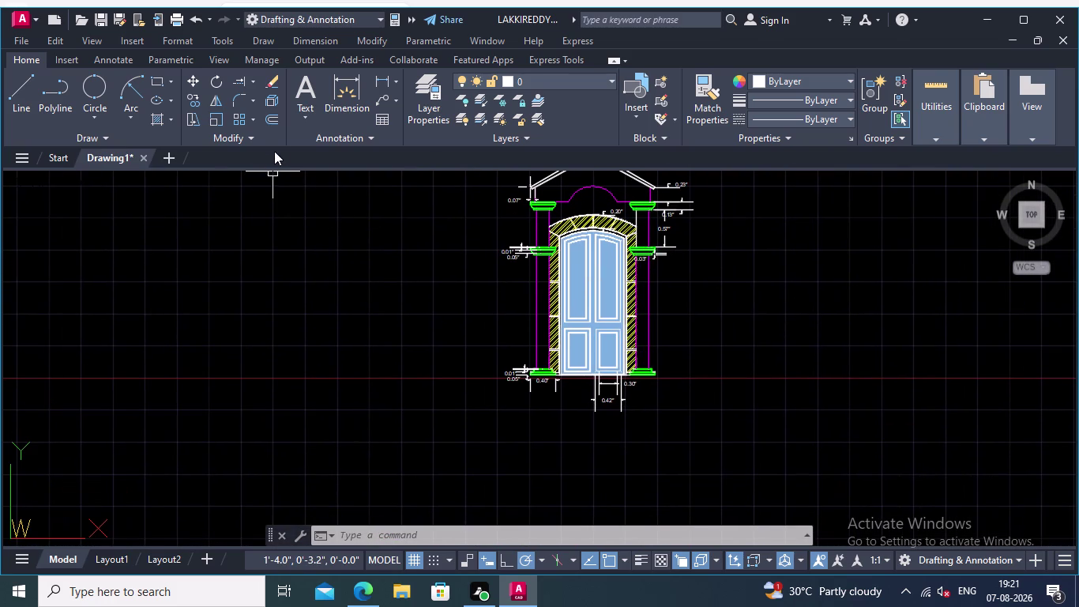
click(304, 114)
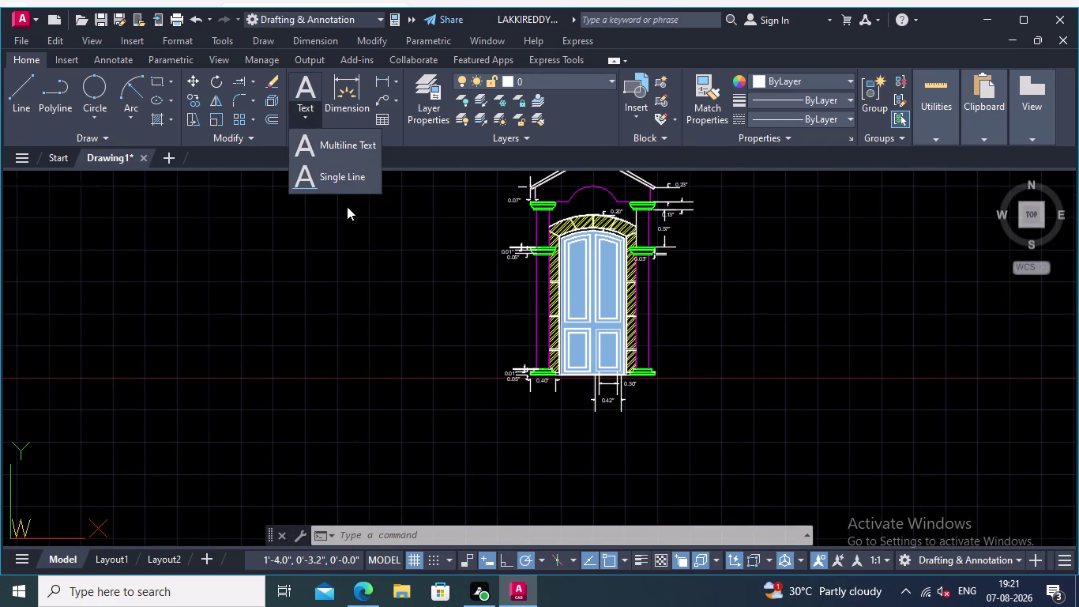
Start multiline text and draw the text box in the empty area below the door.
click(331, 145)
middle_drag(532, 425, 542, 388)
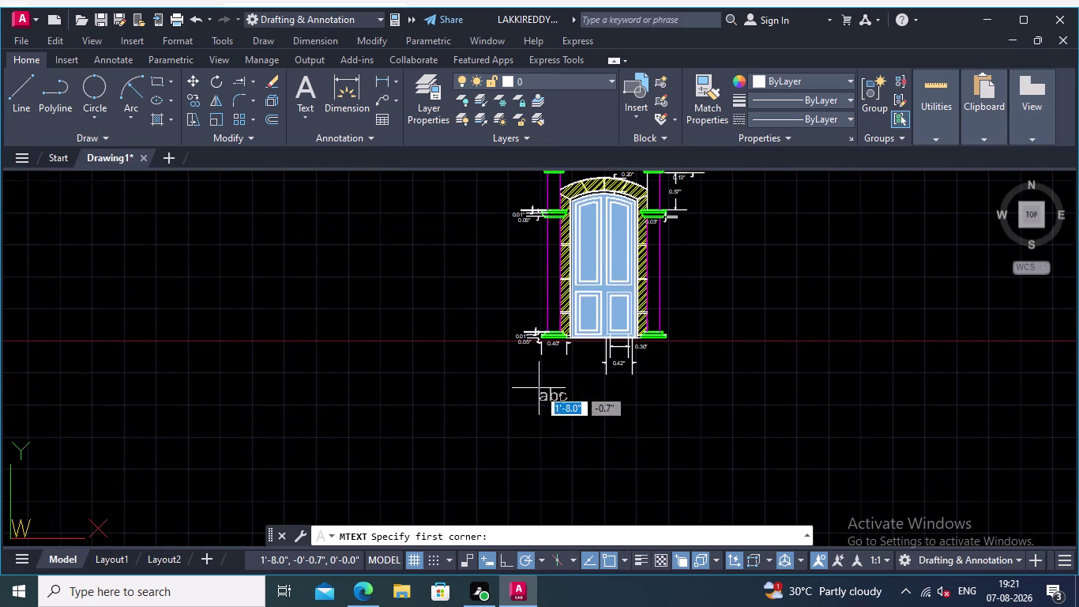
scroll(up, 3)
scroll(up, 3)
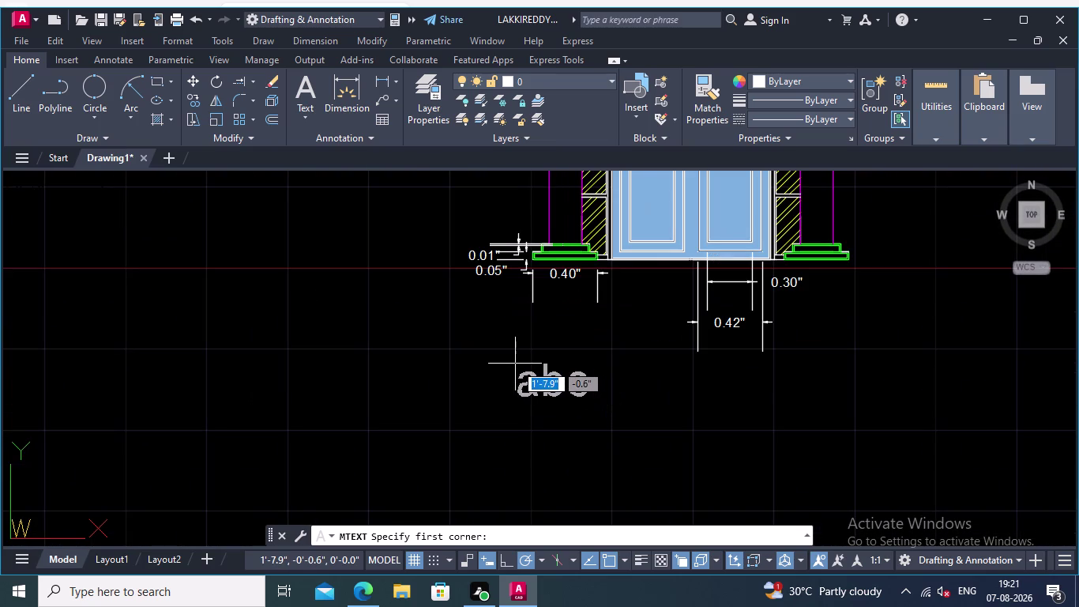
click(515, 363)
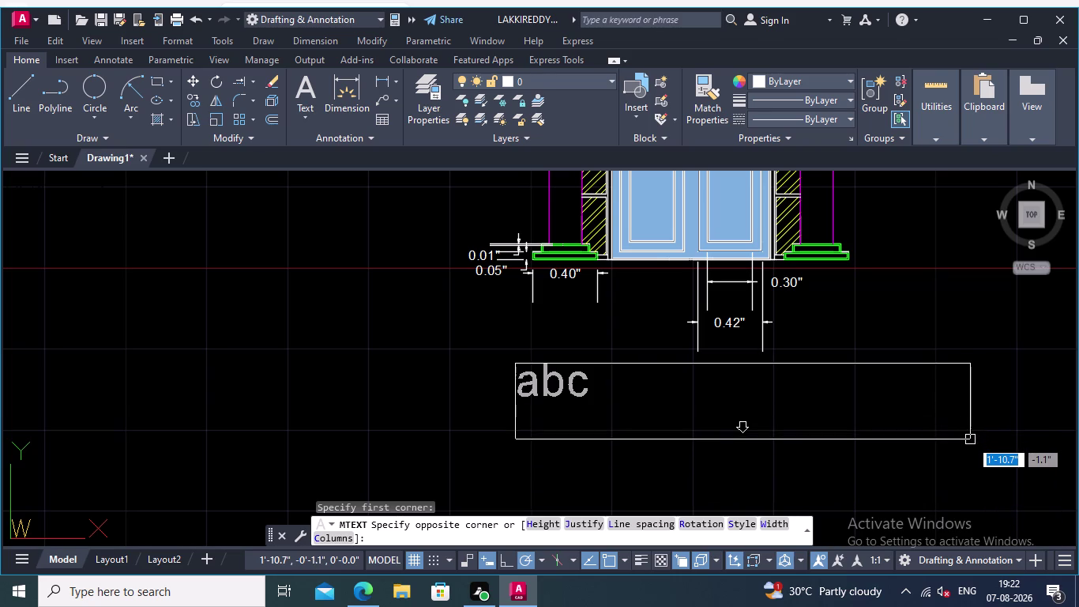
click(970, 440)
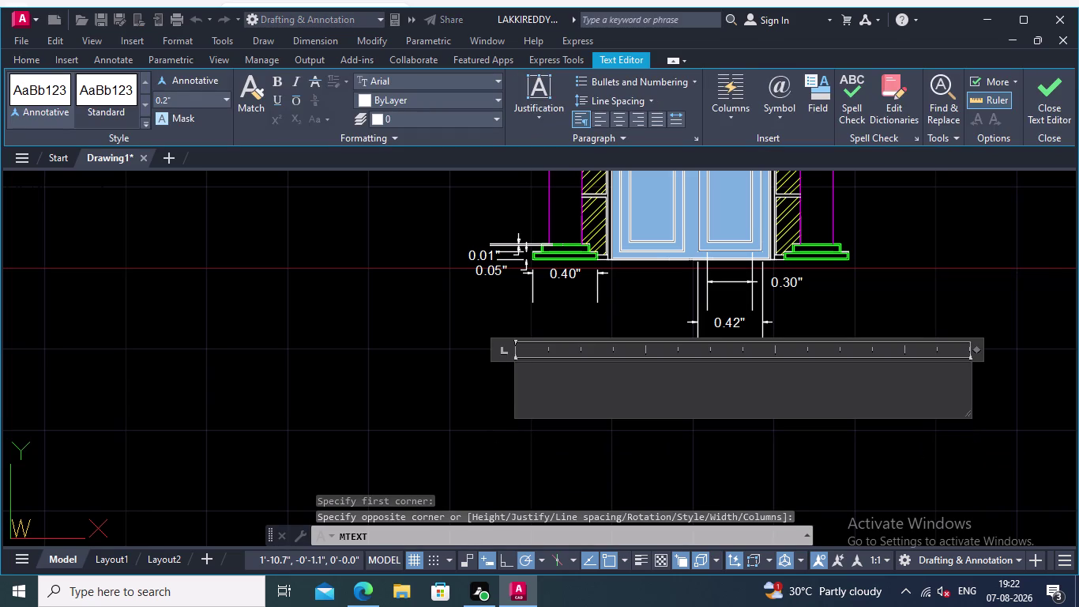
Type the note 'NOTE : MISSING DIMENSIONS', correcting typos along the way.
text(NOT)
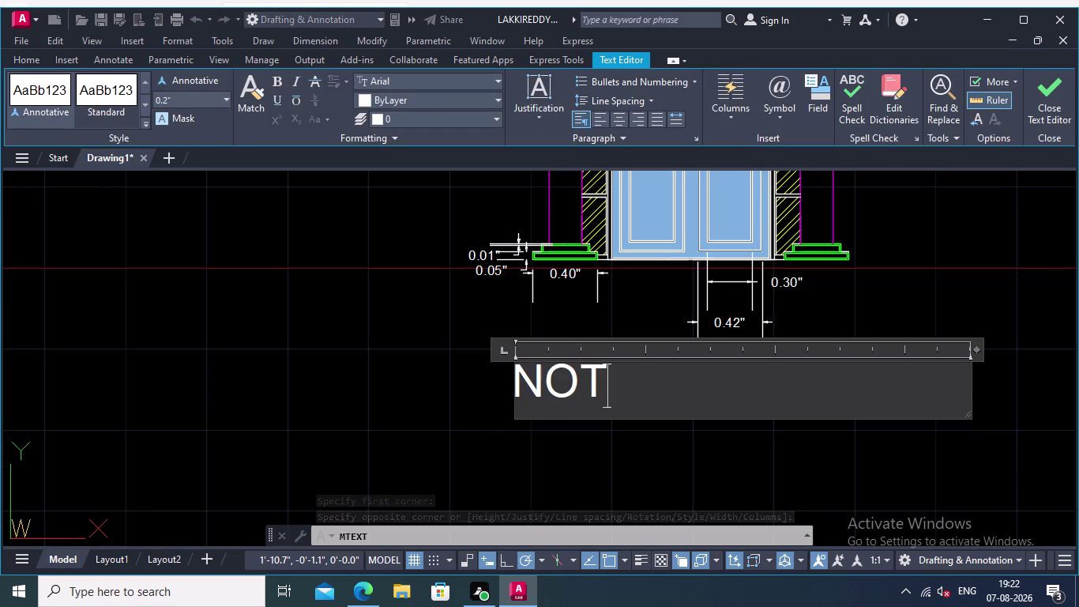
text(E)
key(space)
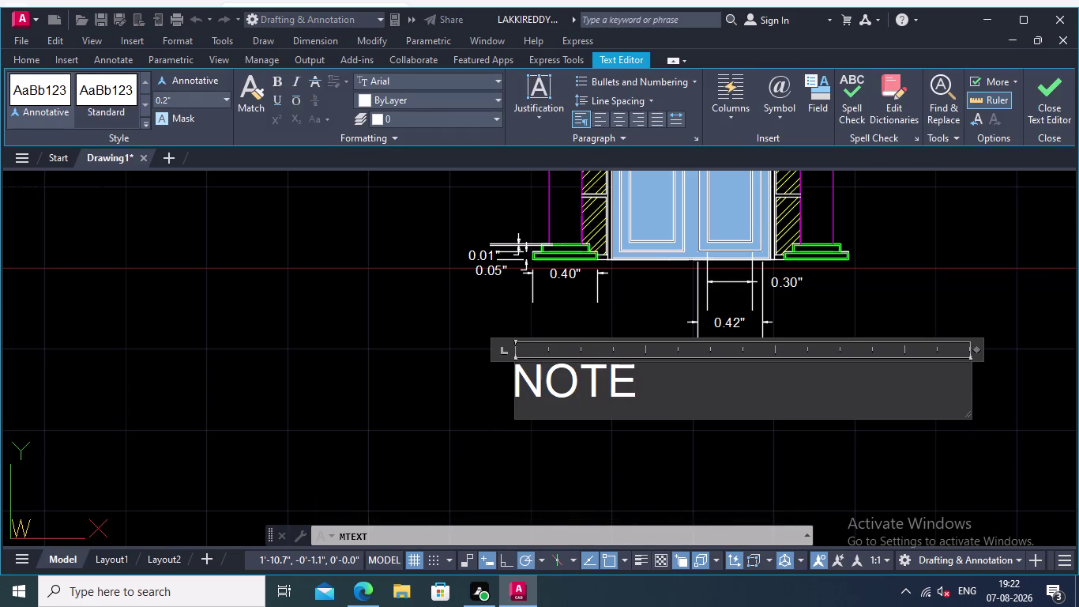
text(:)
key(space)
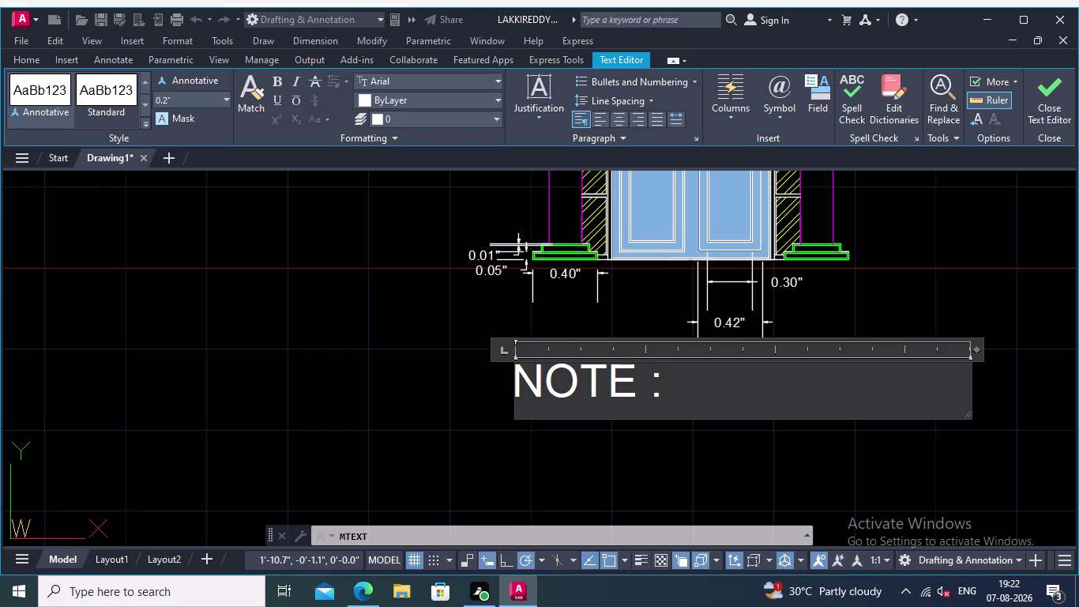
text(MISSIO)
key(BackSpace)
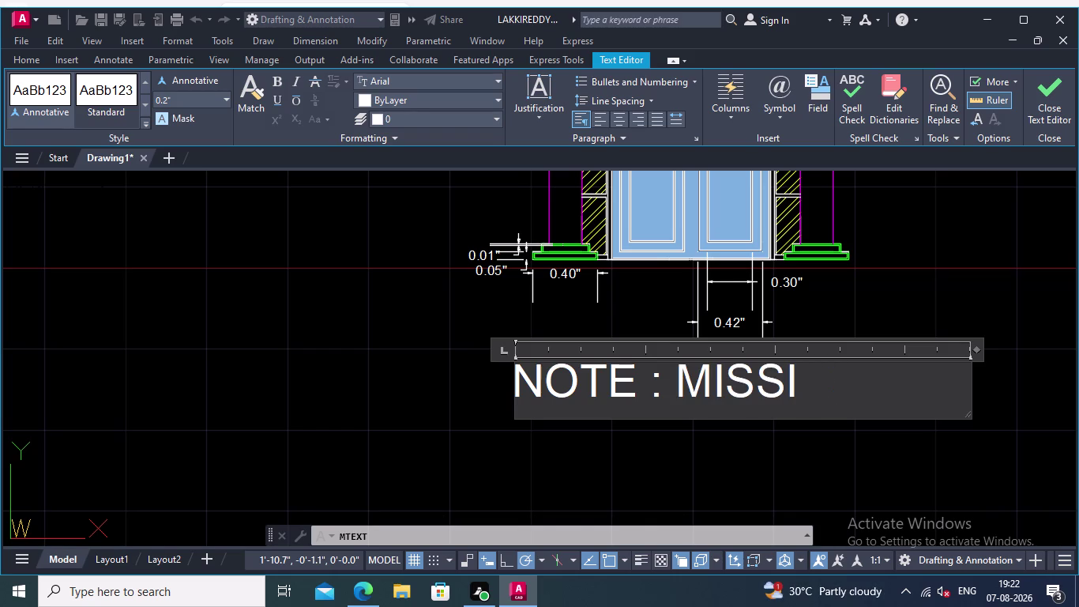
key(n)
key(h)
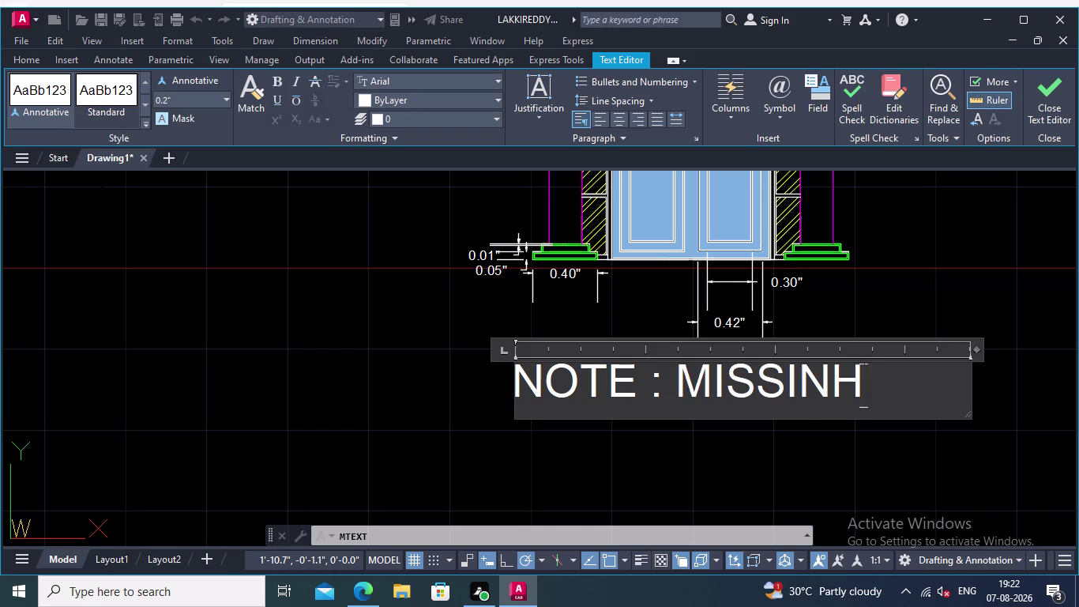
key(equal)
key(BackSpace)
key(BackSpace)
key(h)
key(BackSpace)
text(G)
key(space)
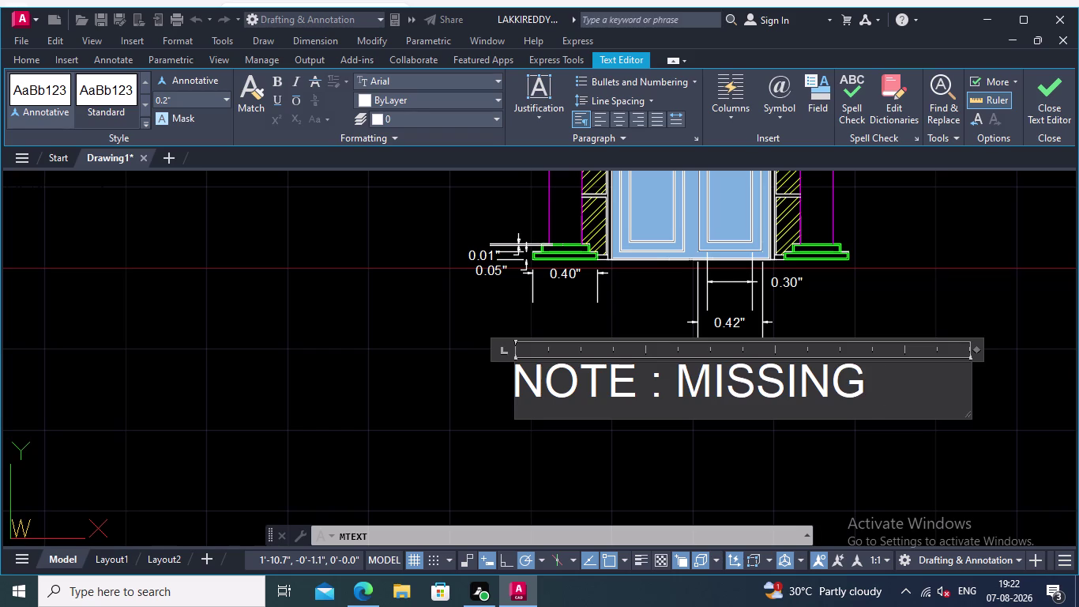
text(D)
text(IMENSION)
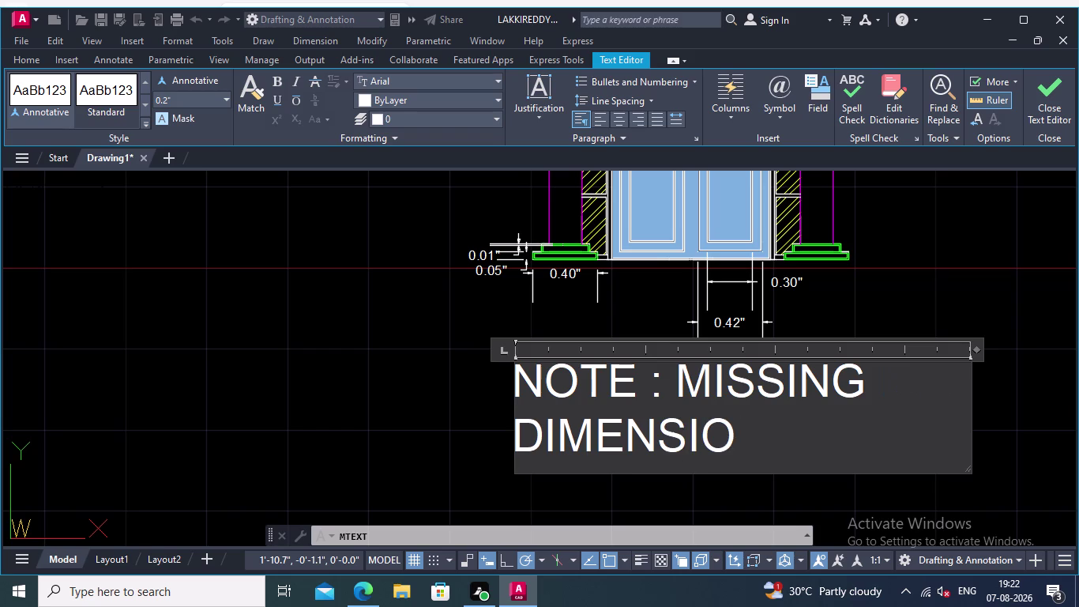
text(S)
key(space)
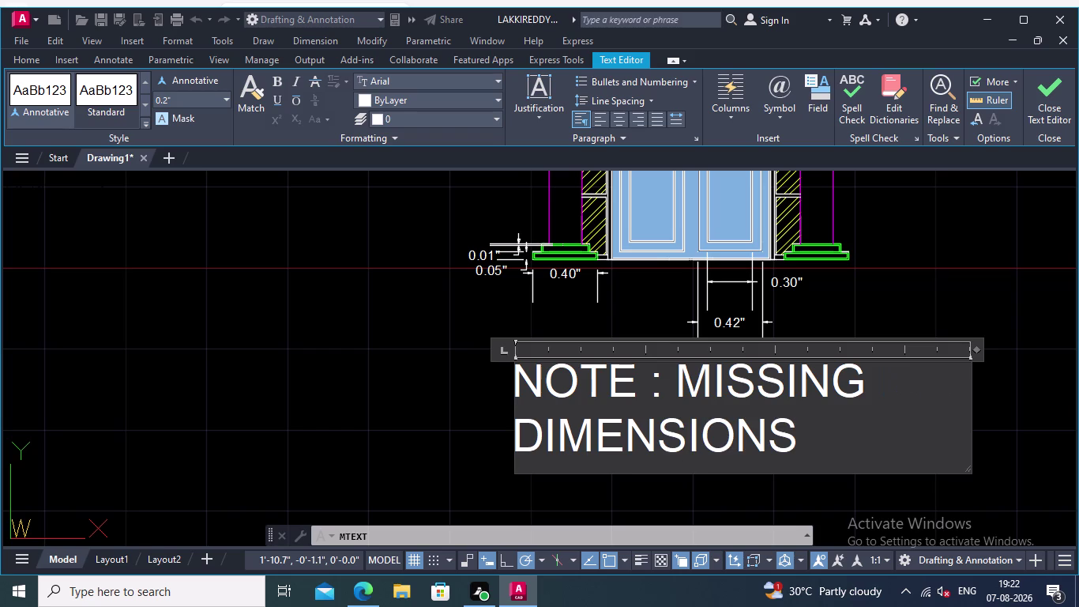
Recentre the view, adjust the note box, and close the text editor.
scroll(down, 3)
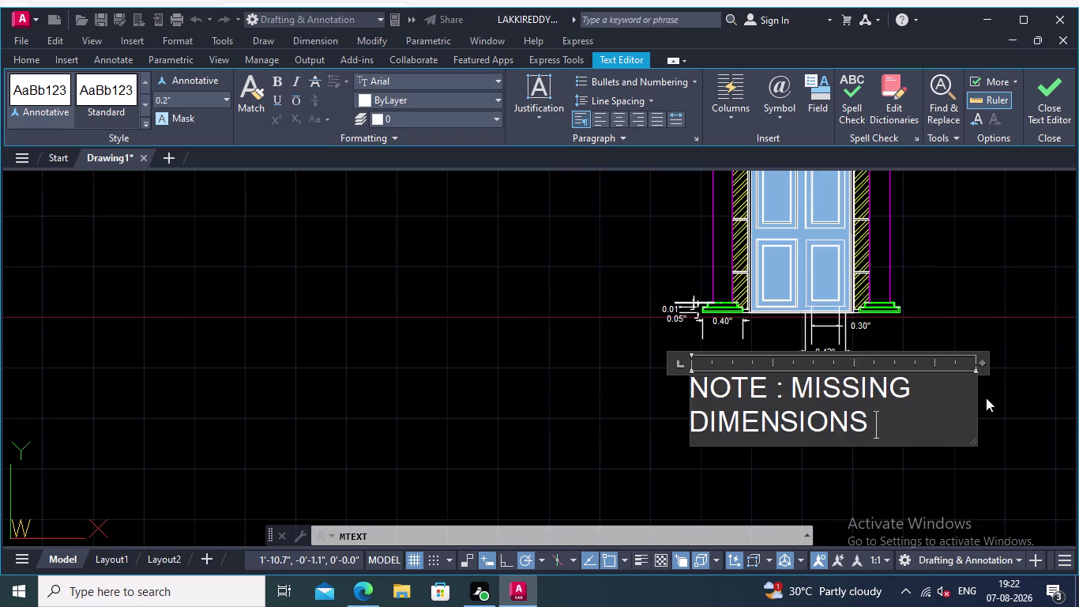
middle_drag(986, 397, 834, 405)
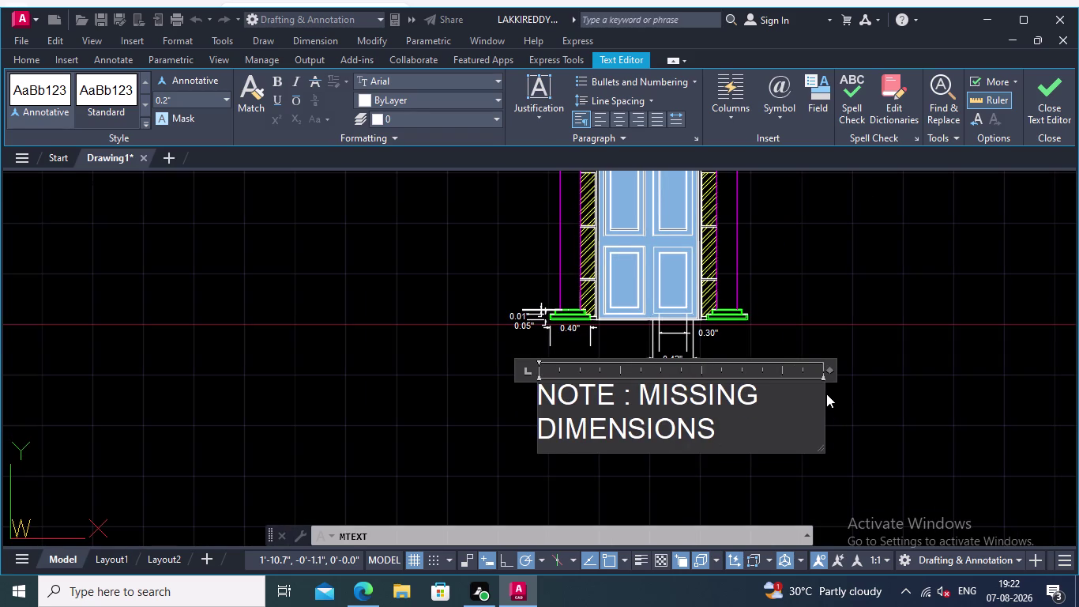
drag(822, 394, 908, 390)
drag(924, 387, 938, 384)
drag(988, 382, 1002, 381)
click(1013, 382)
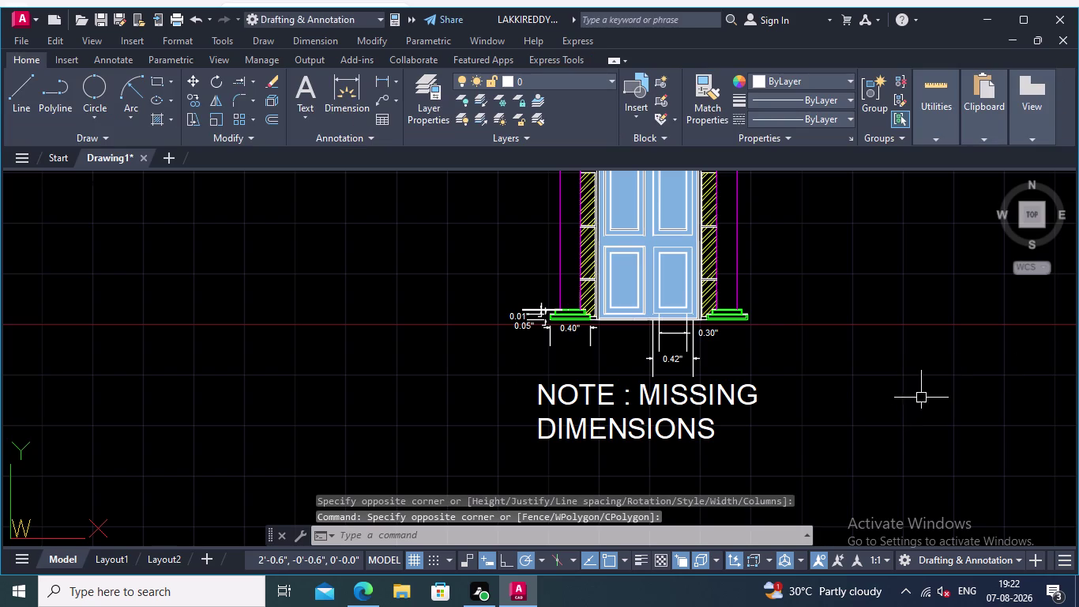
Reopen the MISSING DIMENSIONS note for editing, widen it, and place the caret after DIMENSIONS.
click(695, 425)
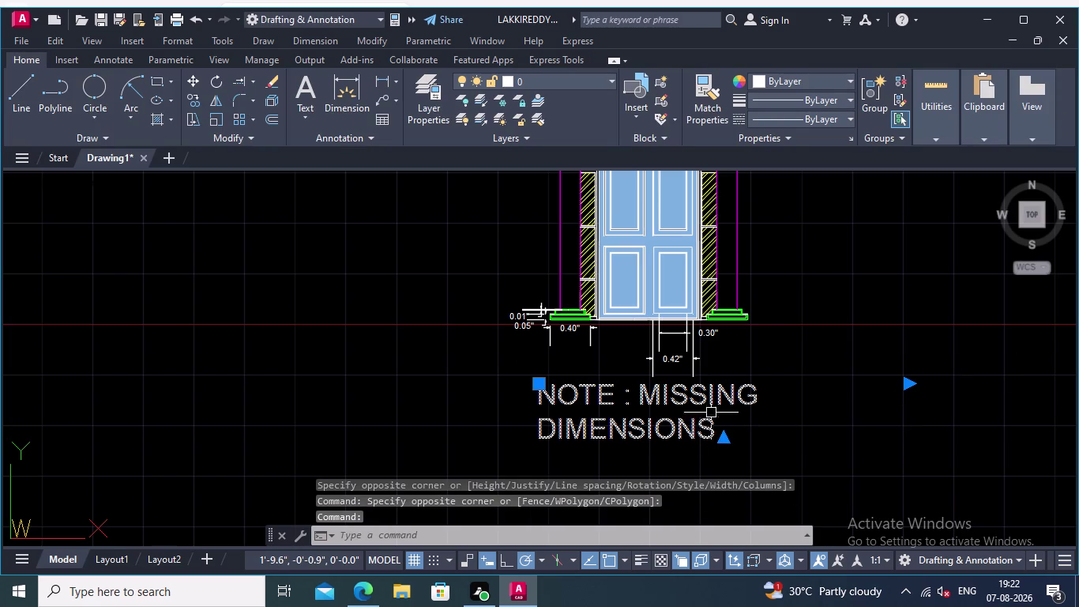
right_click(719, 405)
click(794, 205)
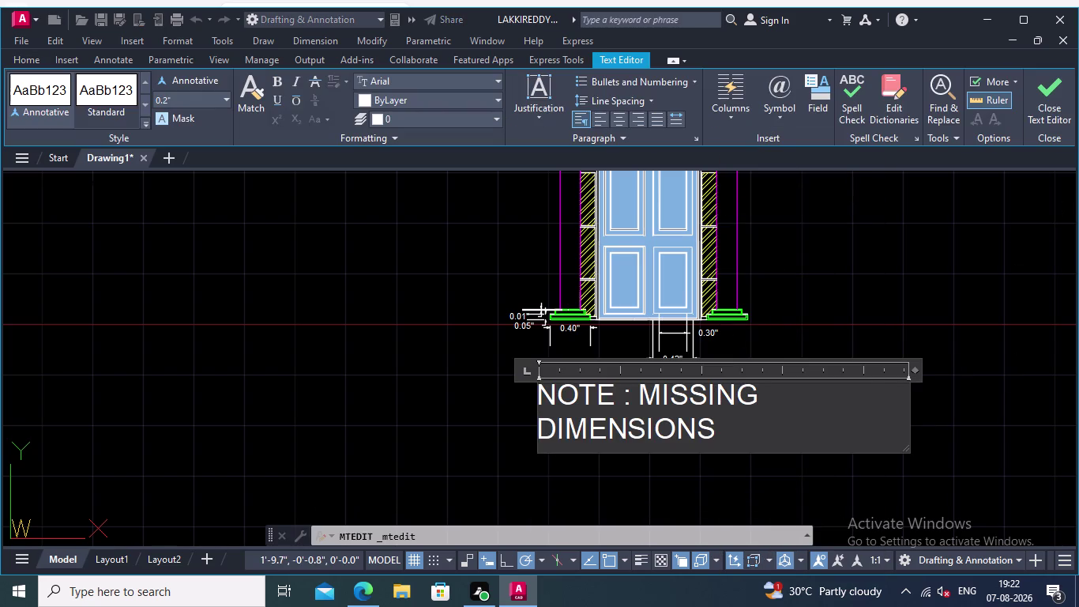
drag(913, 373, 1005, 363)
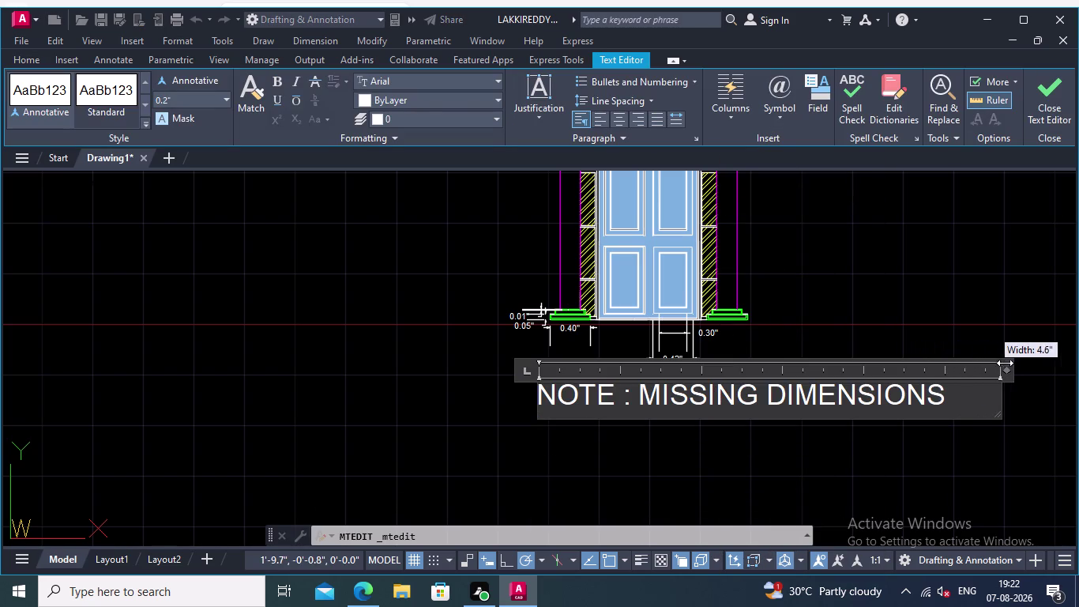
drag(1005, 363, 1046, 358)
middle_drag(1050, 357, 894, 368)
drag(890, 378, 977, 372)
double_click(977, 372)
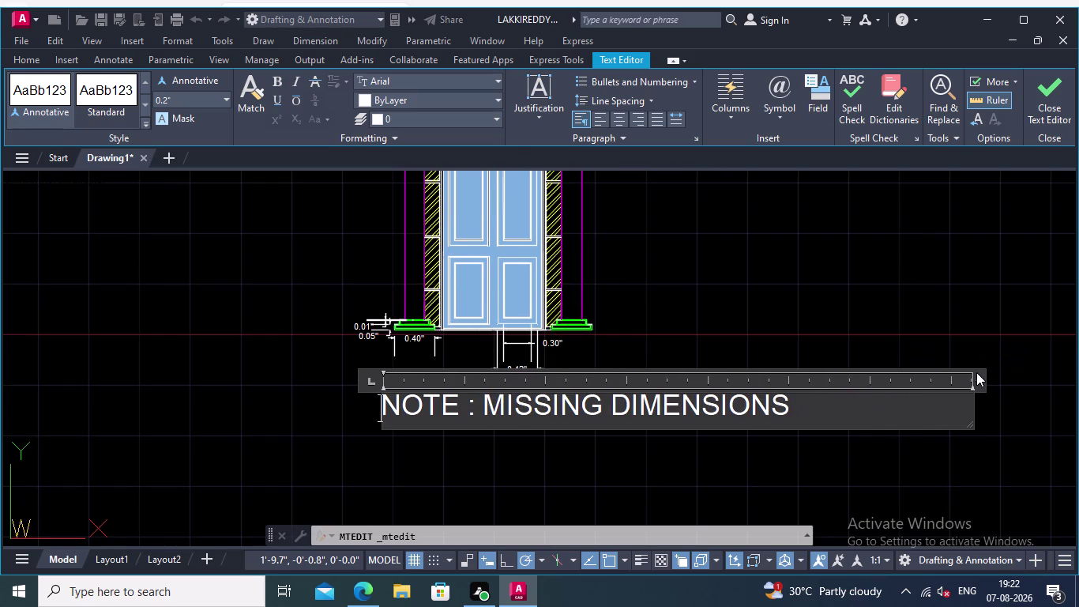
click(819, 403)
Continue the note with 'TO BE ASSURED TO PREPARATION'.
text(TOM BER)
key(BackSpace)
key(BackSpace)
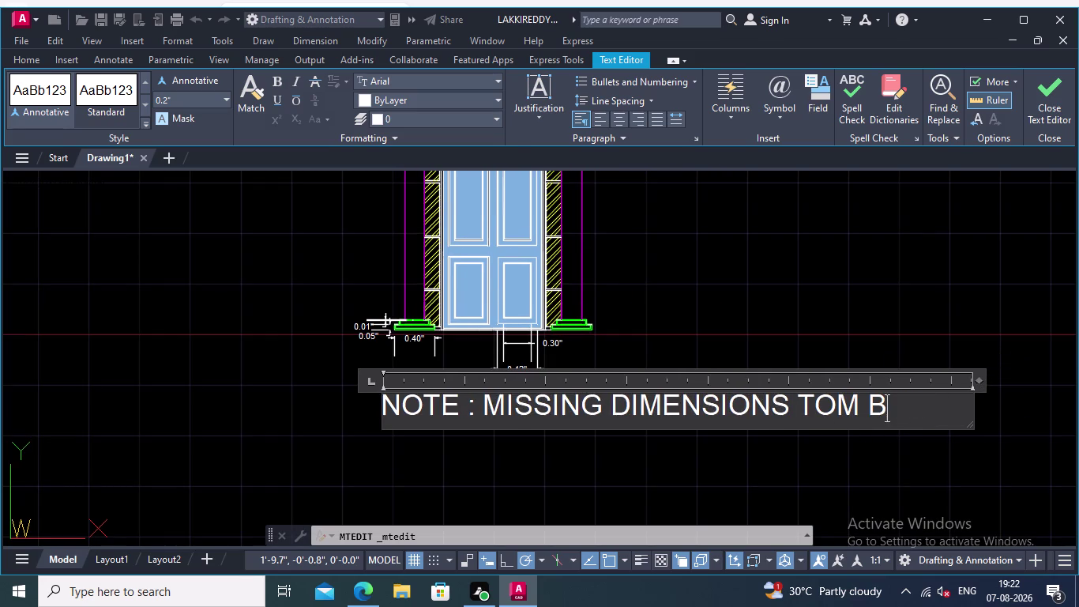
key(BackSpace)
key(BackSpace)
key(BackSpace)
key(space)
text(BE)
key(space)
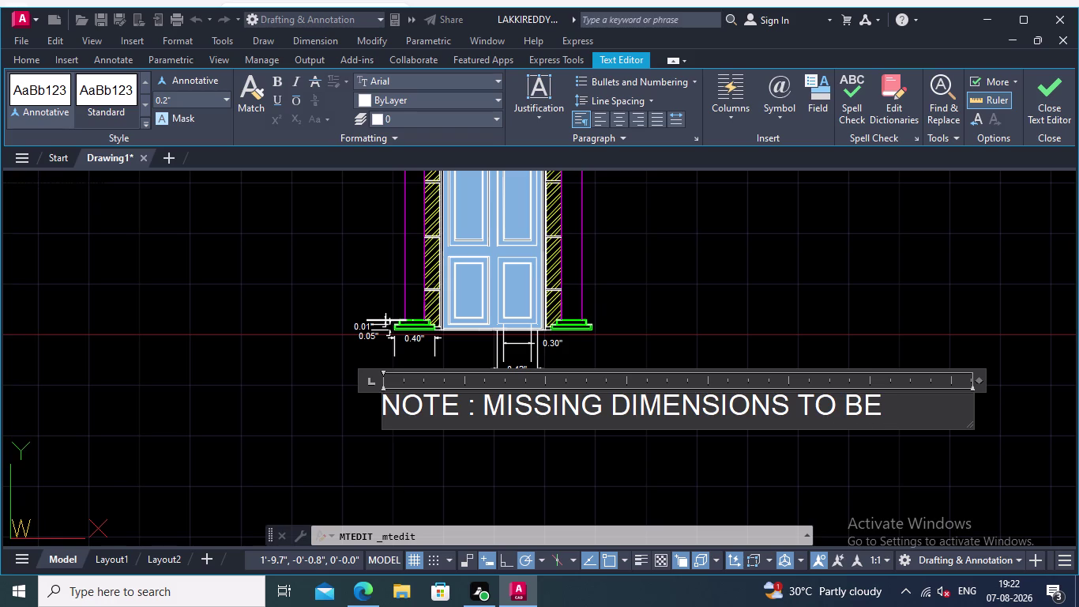
text(A)
text(SSURED)
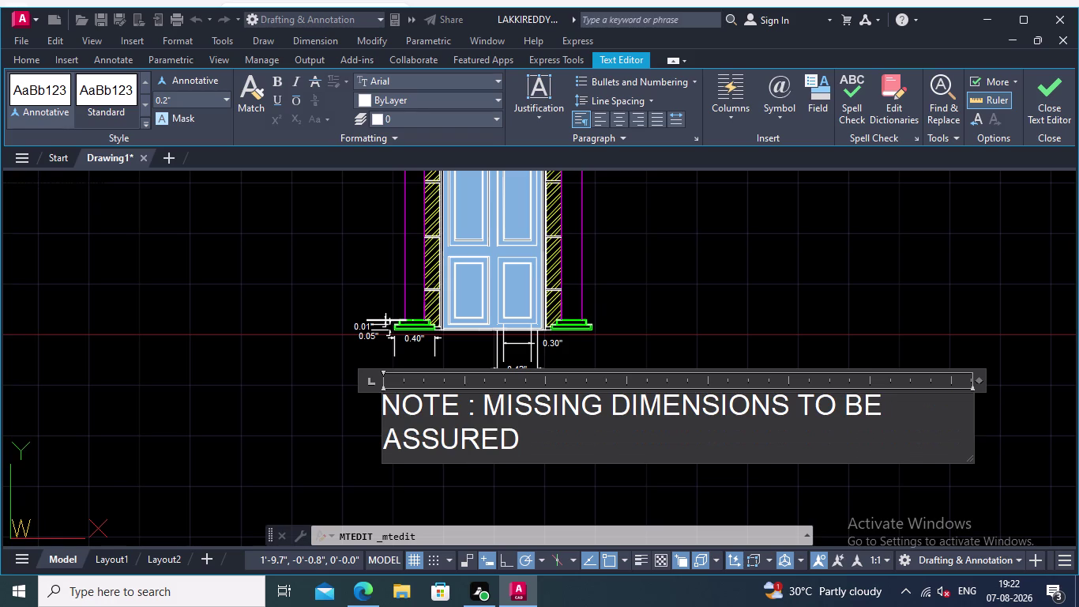
key(space)
text(TO)
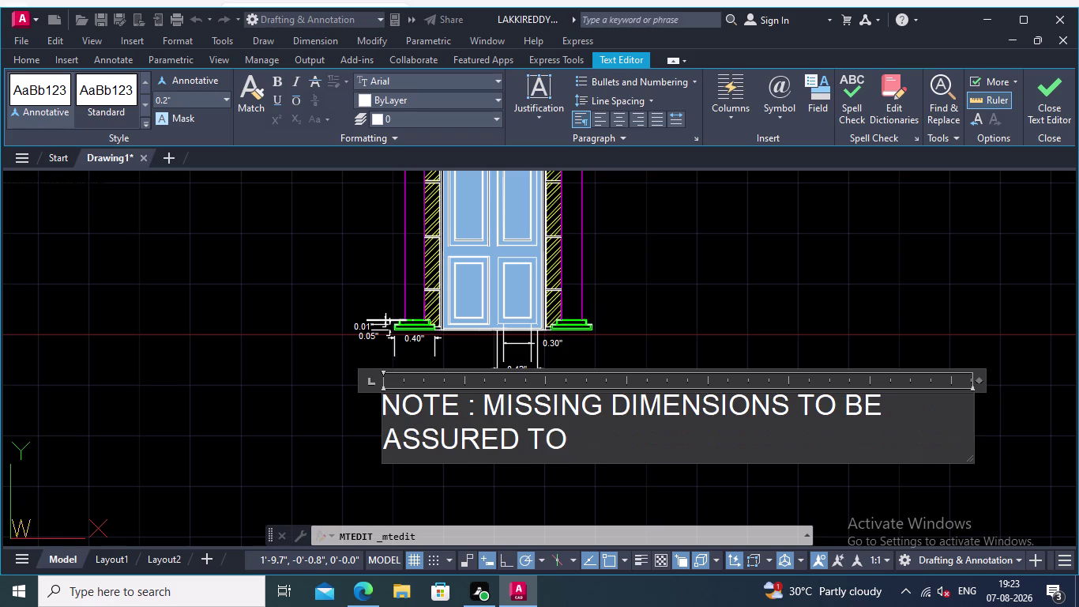
key(space)
text(PRE)
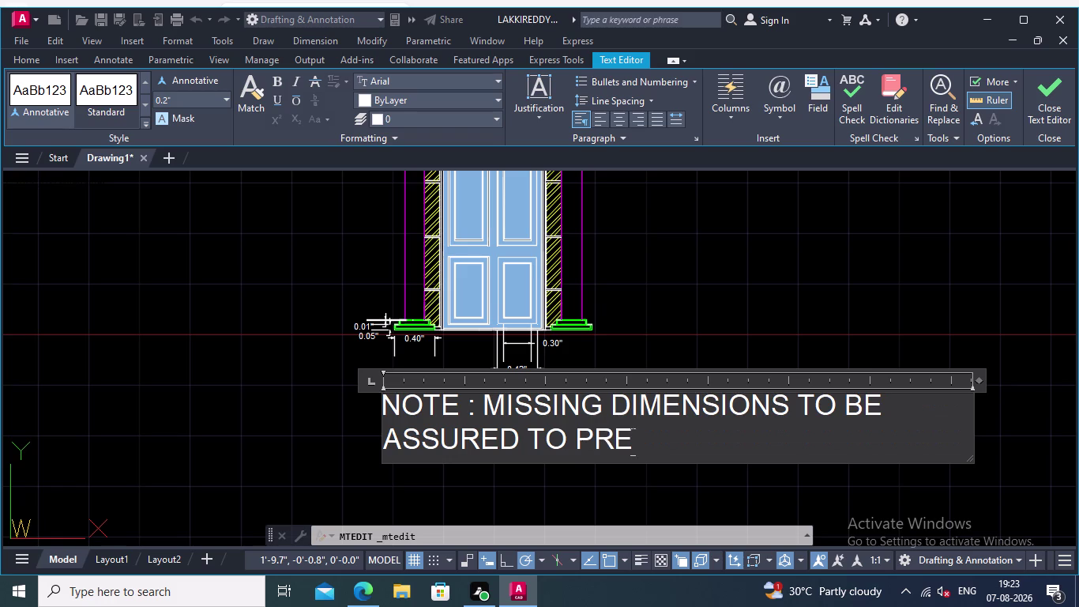
text(PARA)
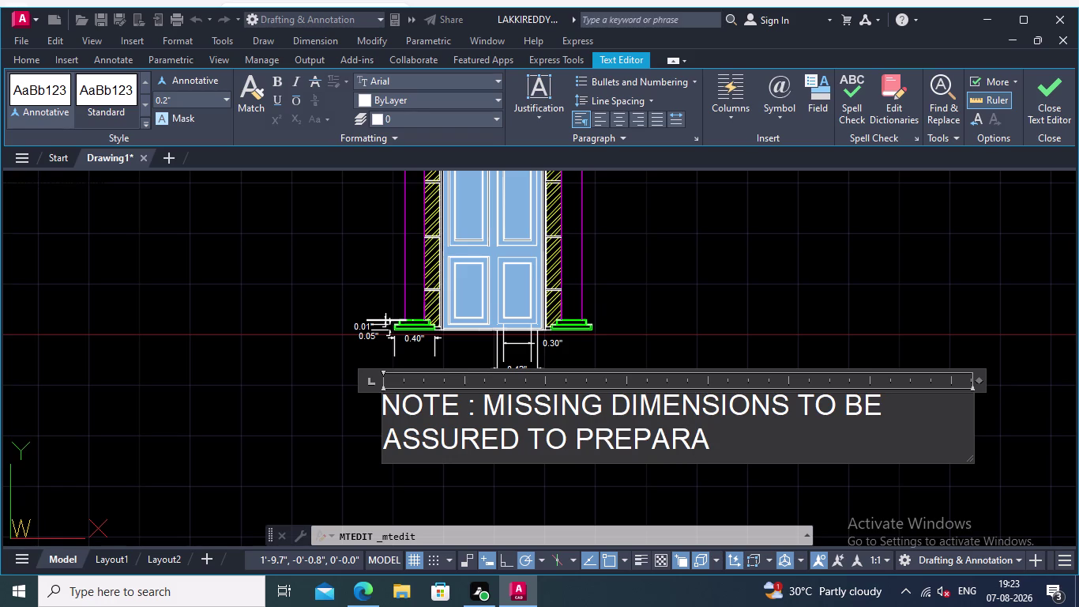
text(TION)
key(space)
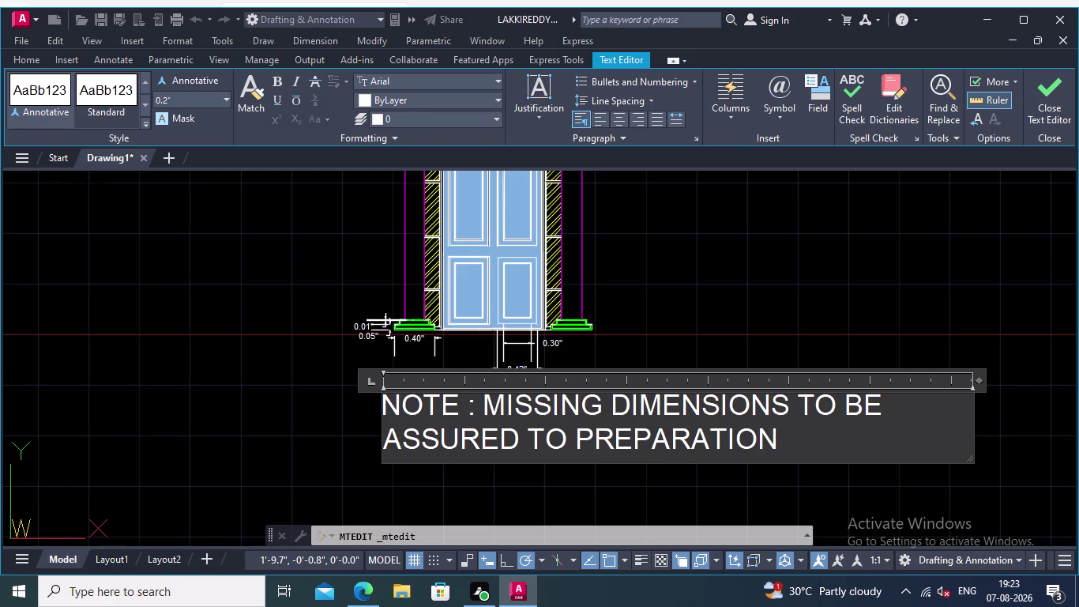
Add 'BY DRAWER DOOR ELEVATION' to the note and commit it.
key(n)
key(BackSpace)
text(BY)
key(space)
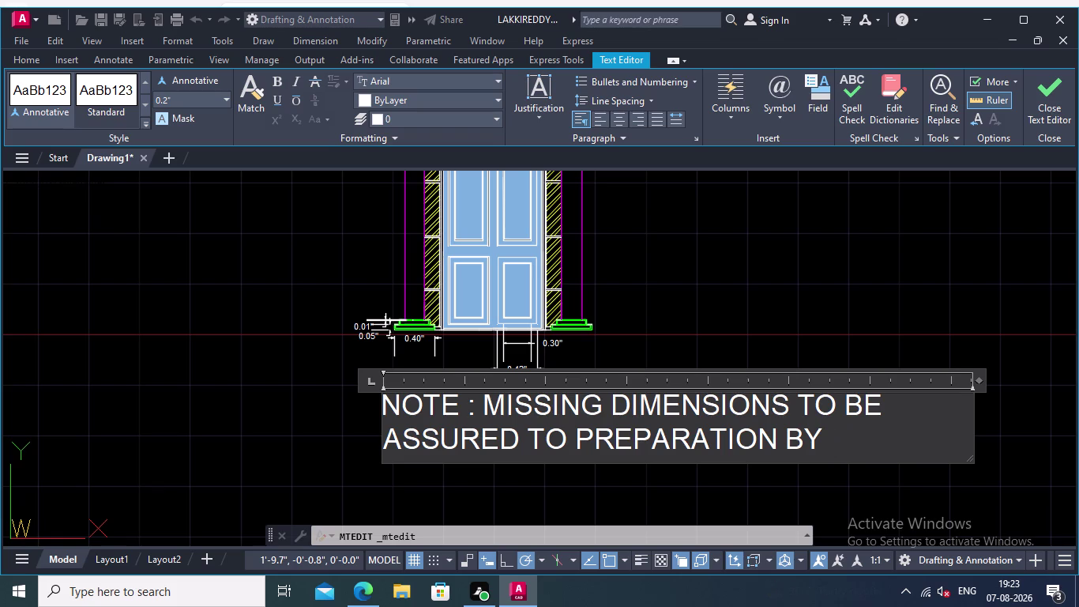
text(DRAWE)
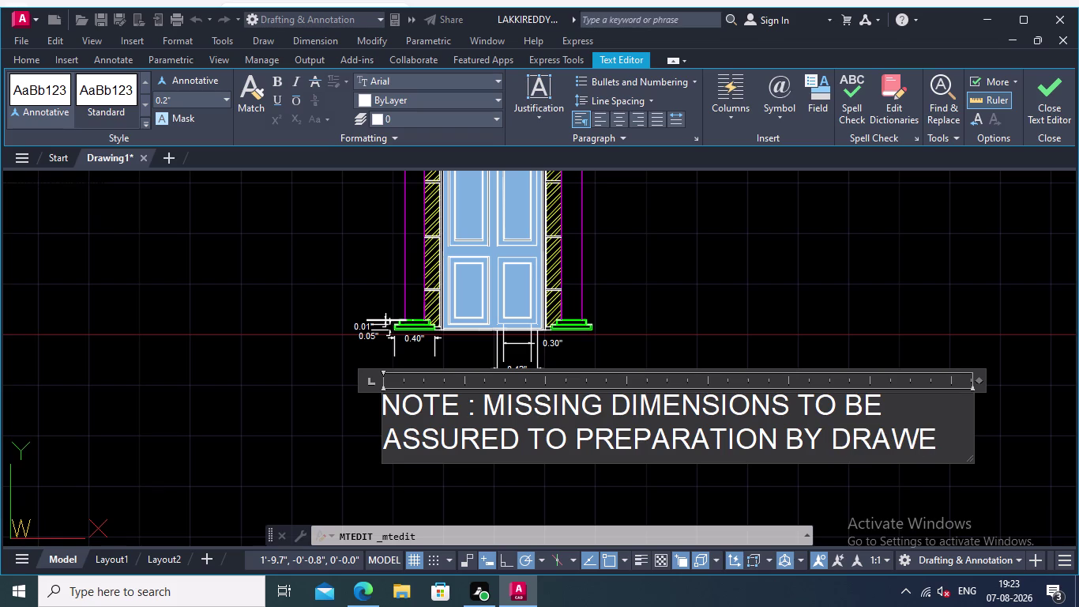
key(r)
key(space)
text(DOO)
text(R)
key(space)
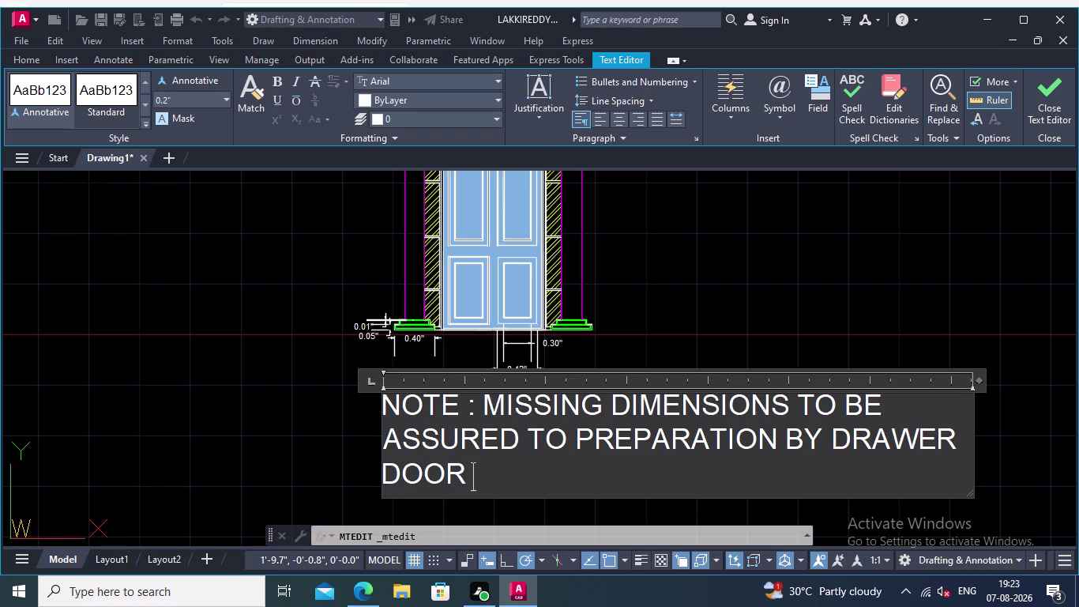
text(ELE)
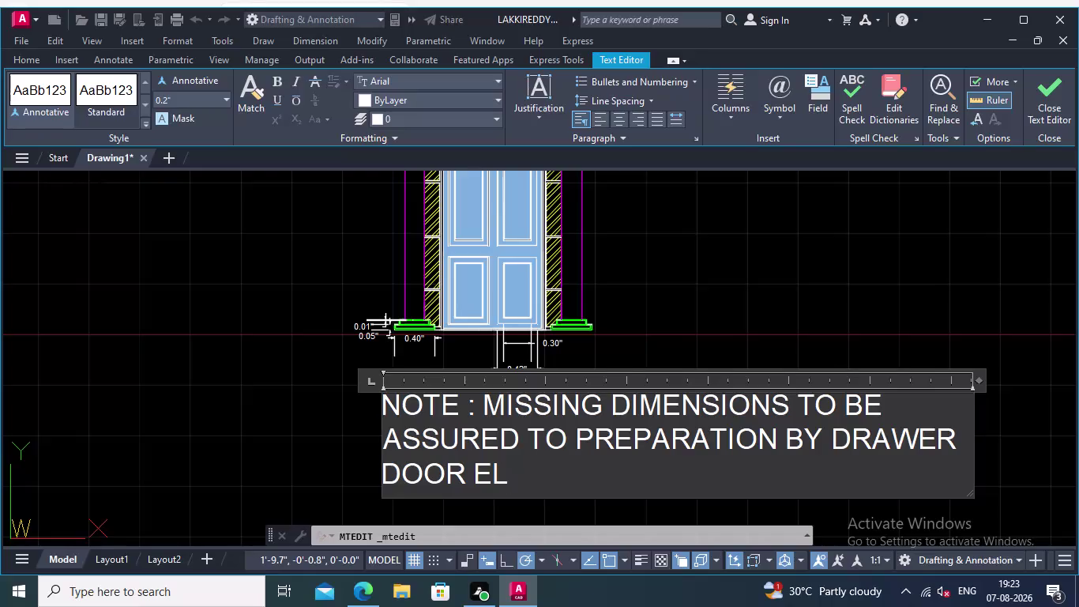
text(VATION)
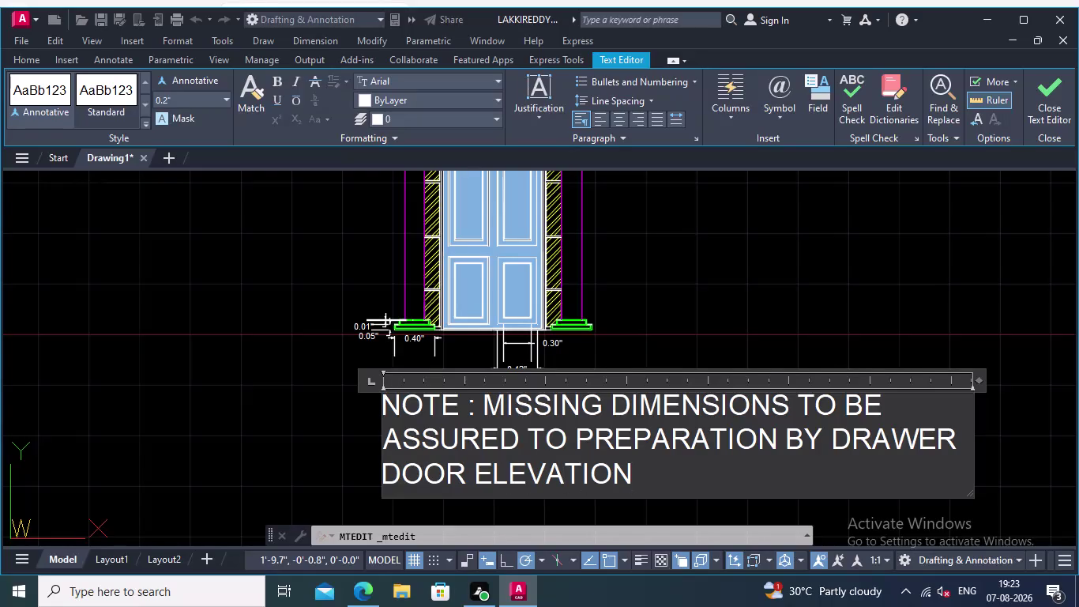
click(361, 457)
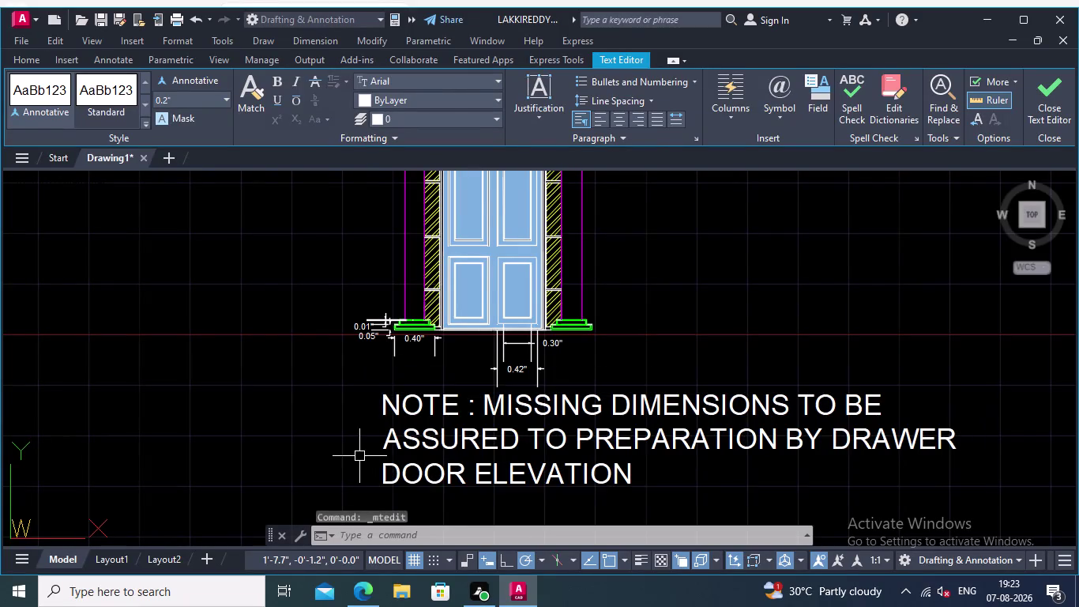
Zoom in on the pediment and arch, then start the HAT hatch command.
scroll(down, 3)
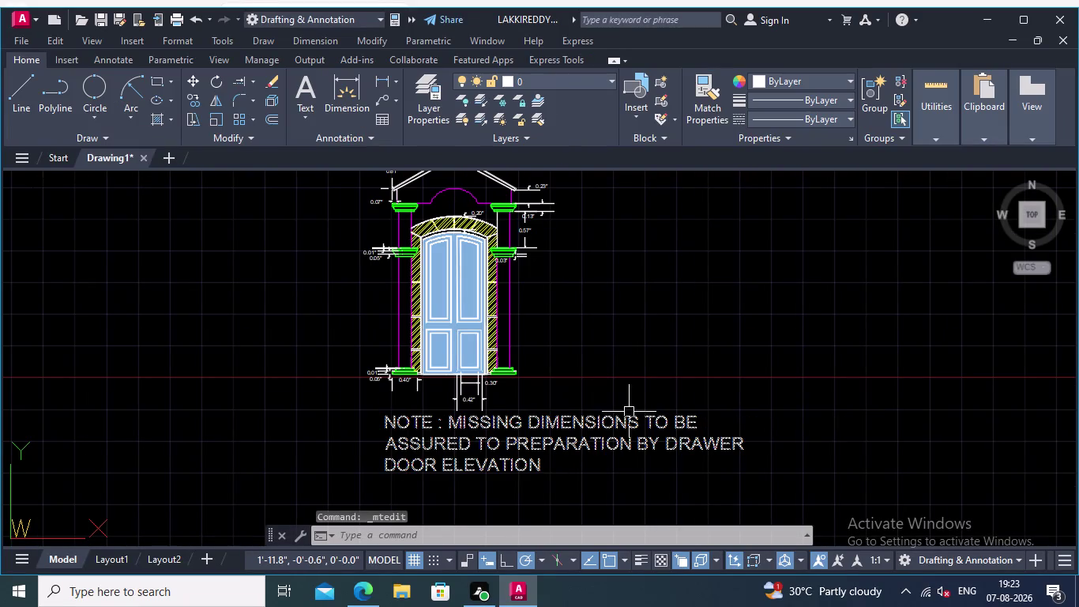
scroll(down, 3)
middle_drag(563, 386, 601, 386)
scroll(up, 3)
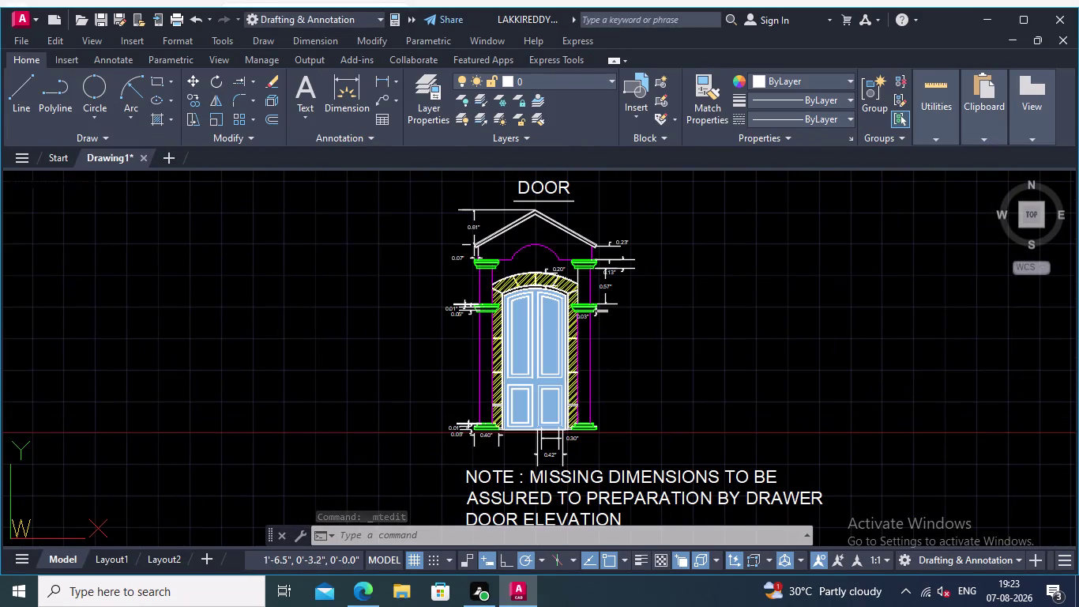
click(19, 17)
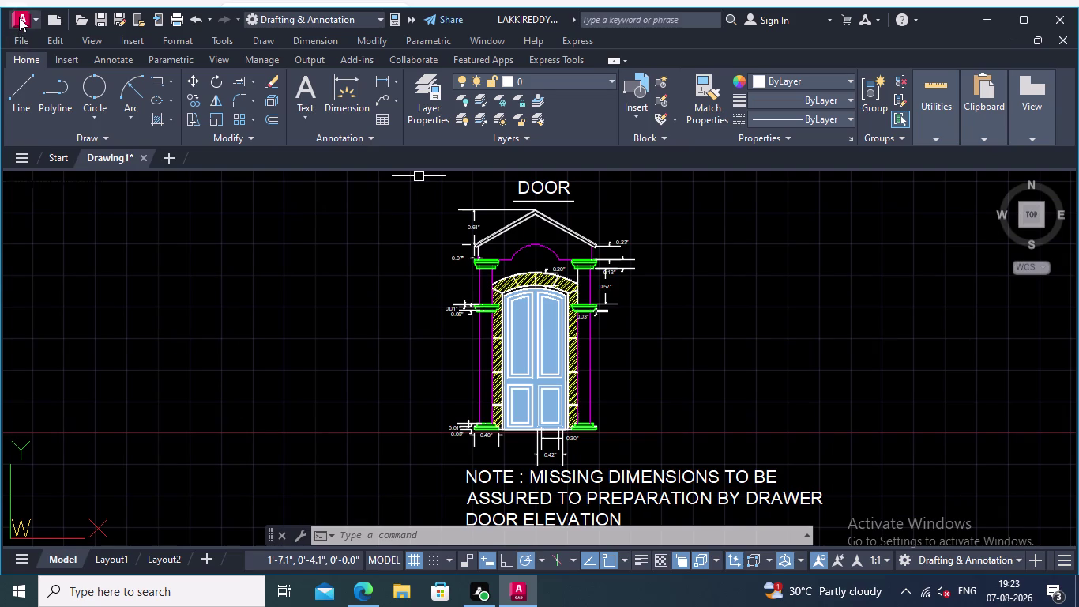
key(Escape)
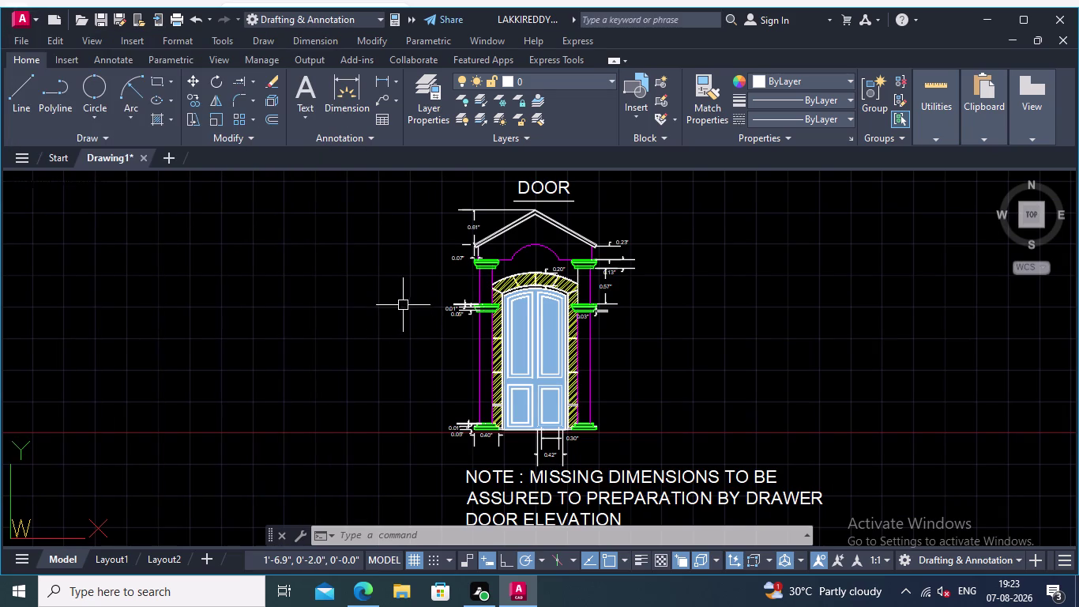
middle_drag(403, 301, 411, 375)
scroll(up, 3)
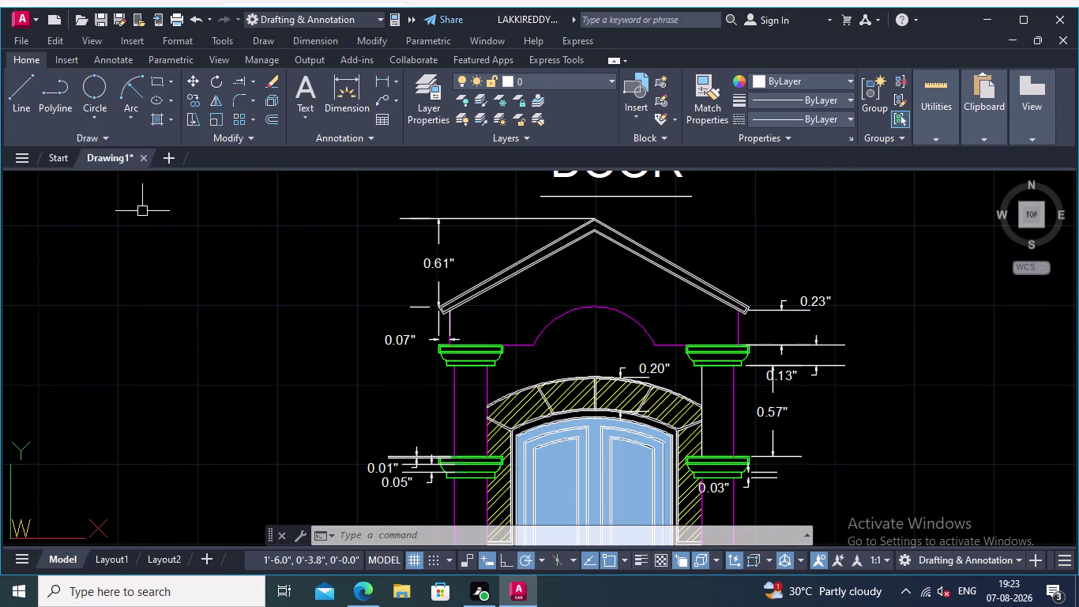
text(HAT)
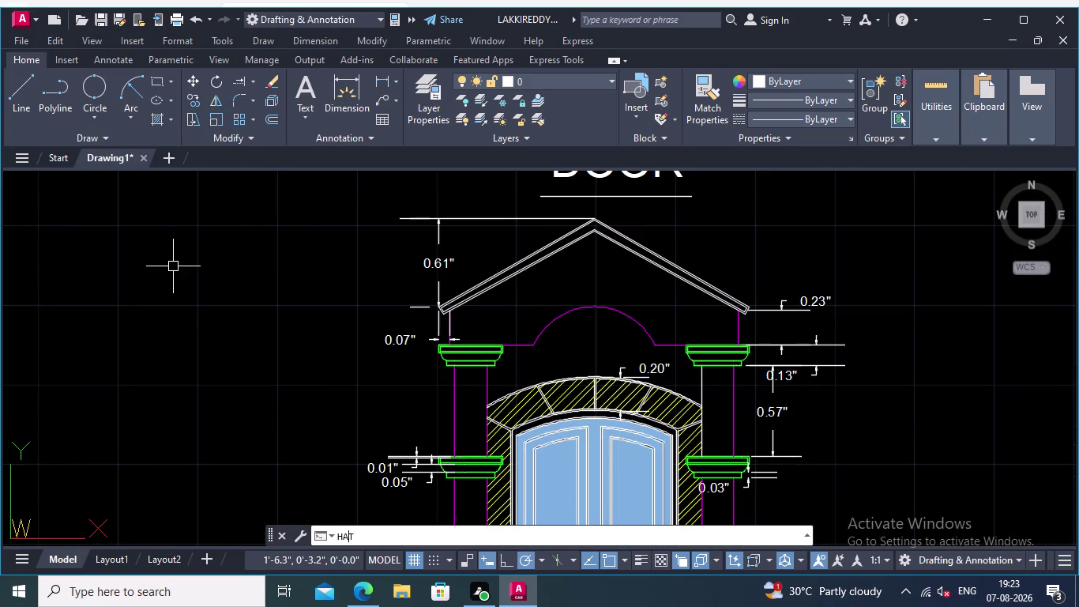
key(Return)
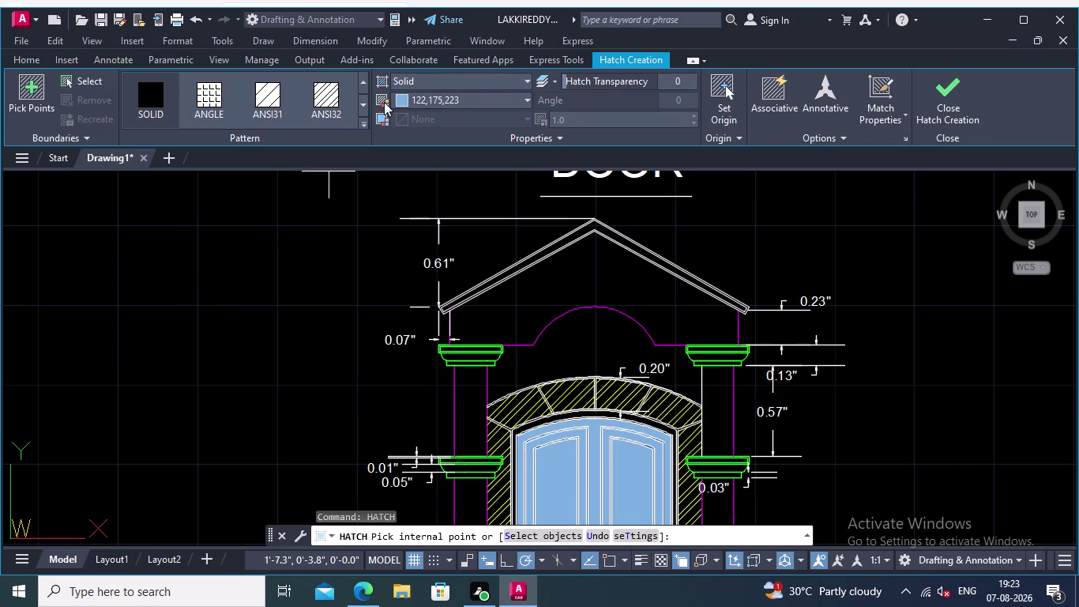
click(360, 104)
click(360, 105)
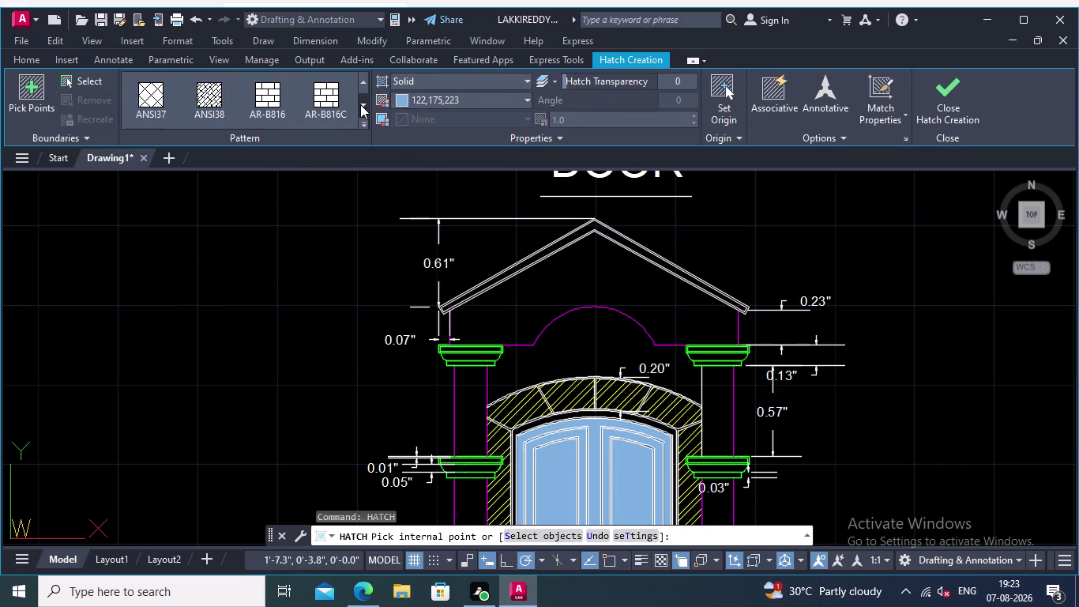
click(360, 104)
click(360, 105)
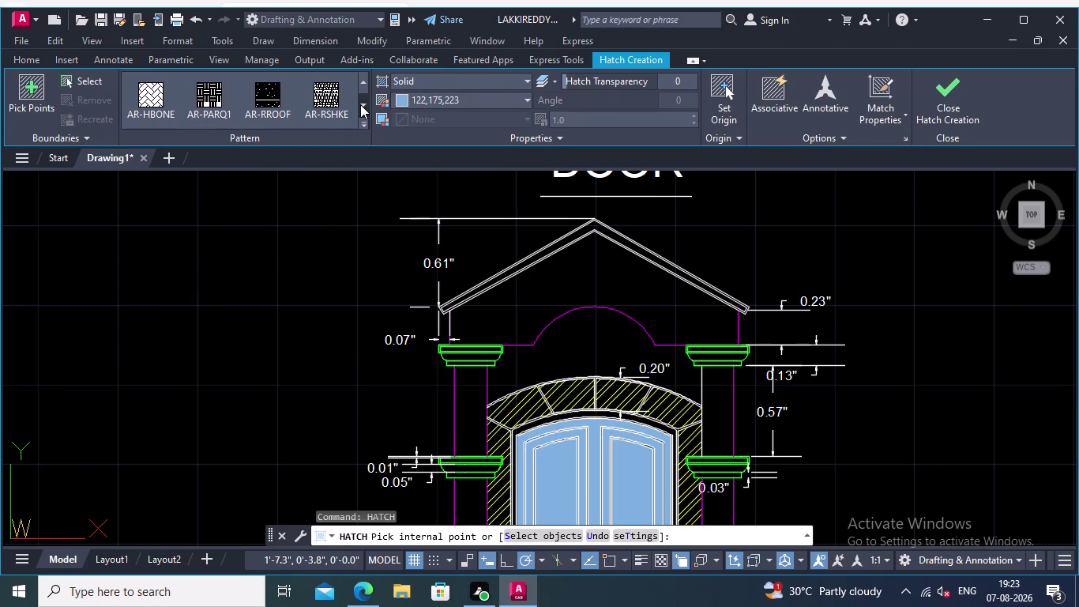
click(361, 105)
click(361, 104)
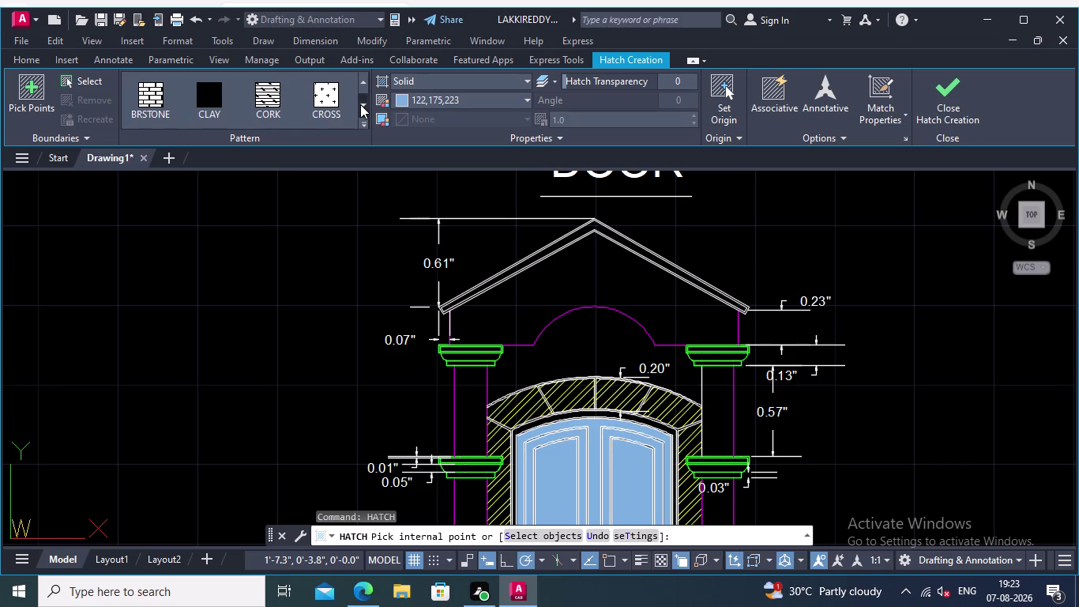
click(360, 104)
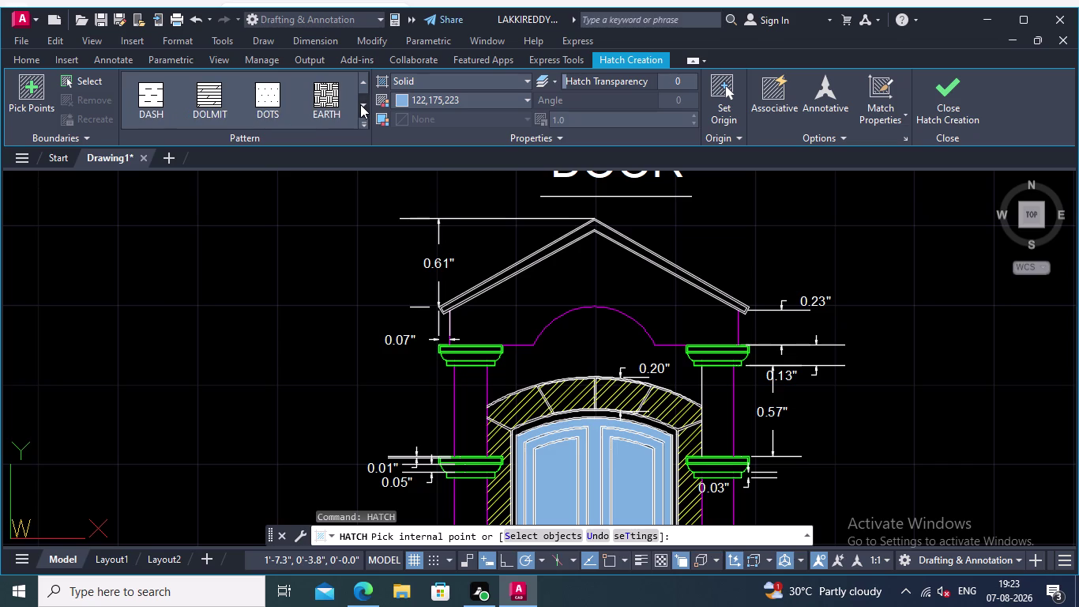
click(360, 104)
click(360, 104)
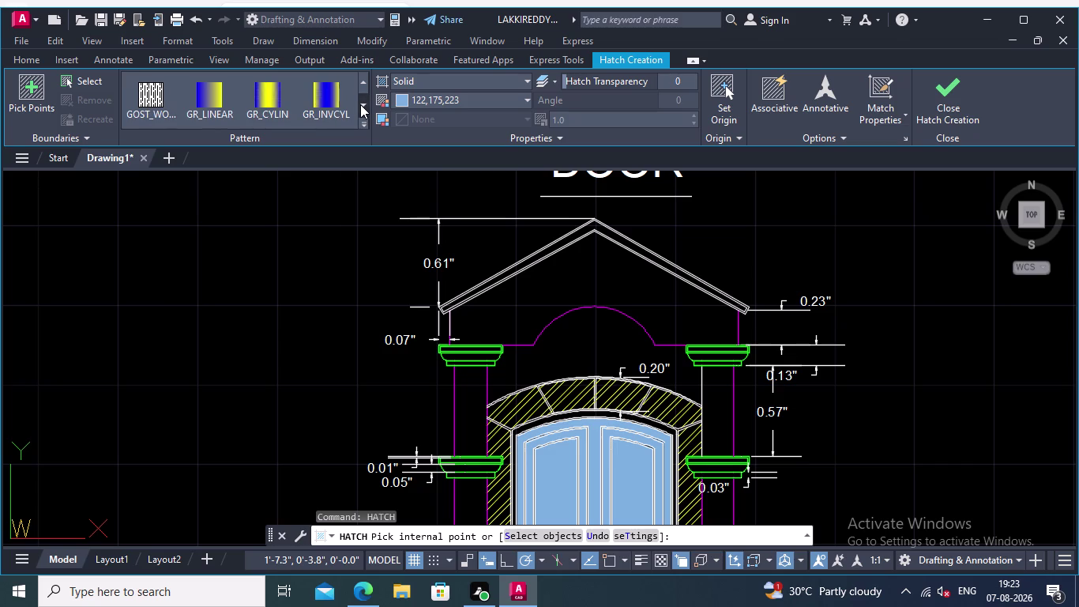
click(359, 82)
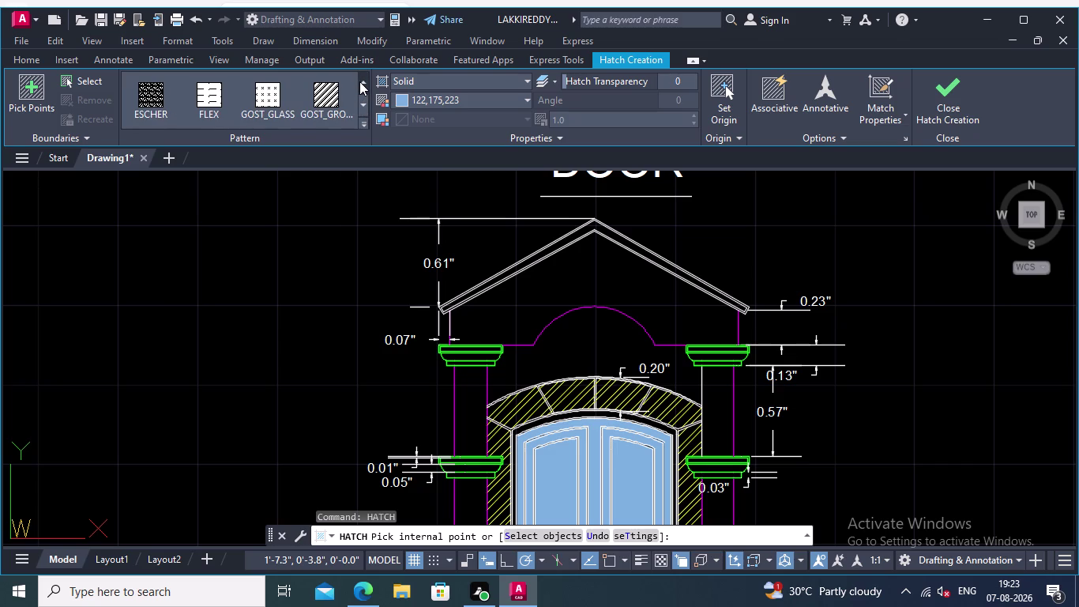
click(365, 103)
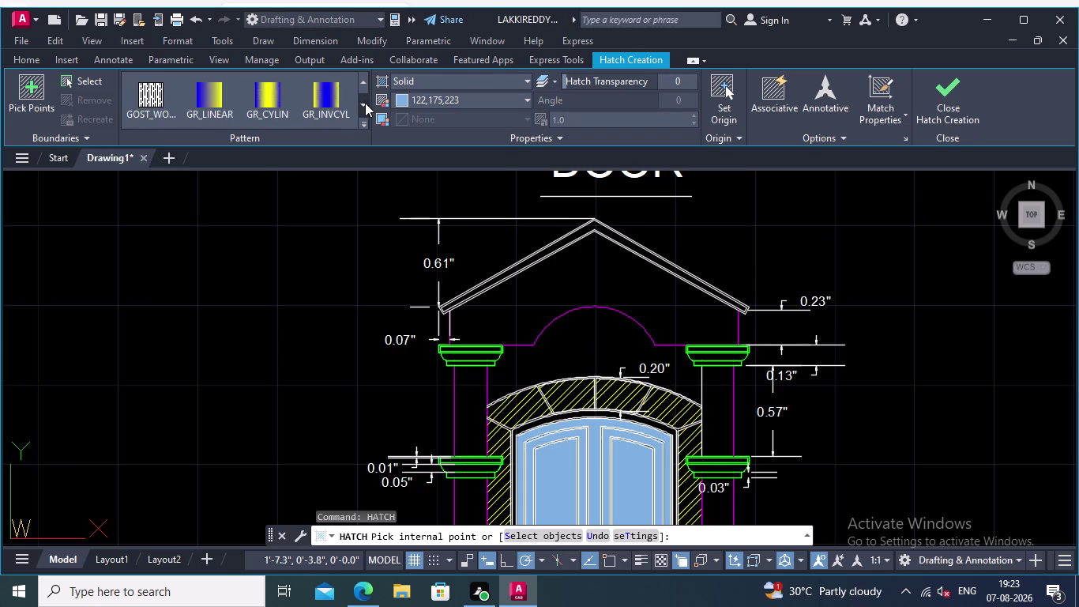
click(365, 103)
click(365, 103)
click(365, 103)
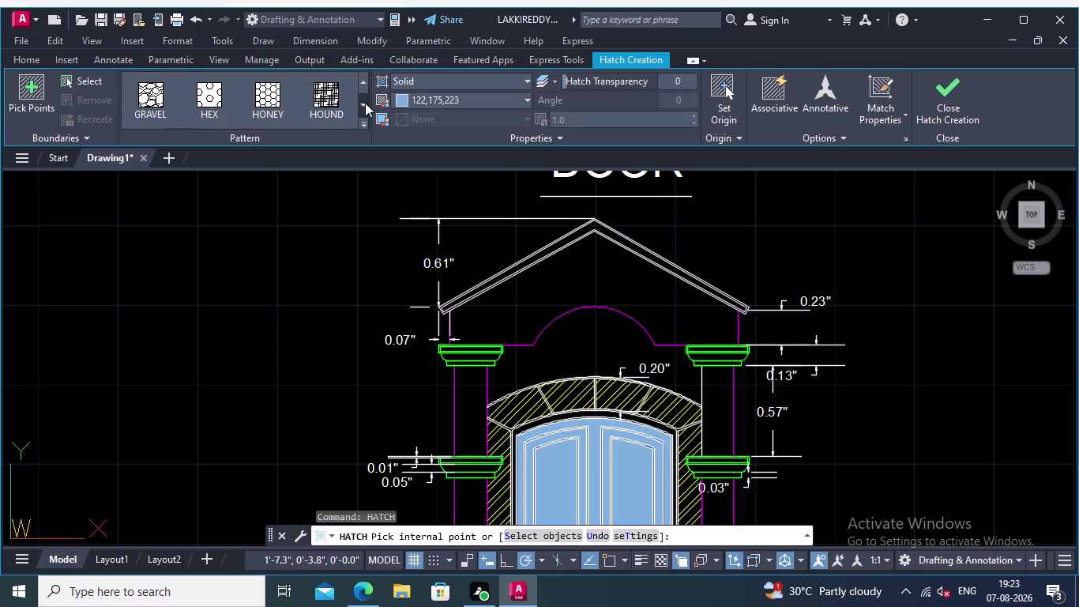
click(366, 102)
click(365, 103)
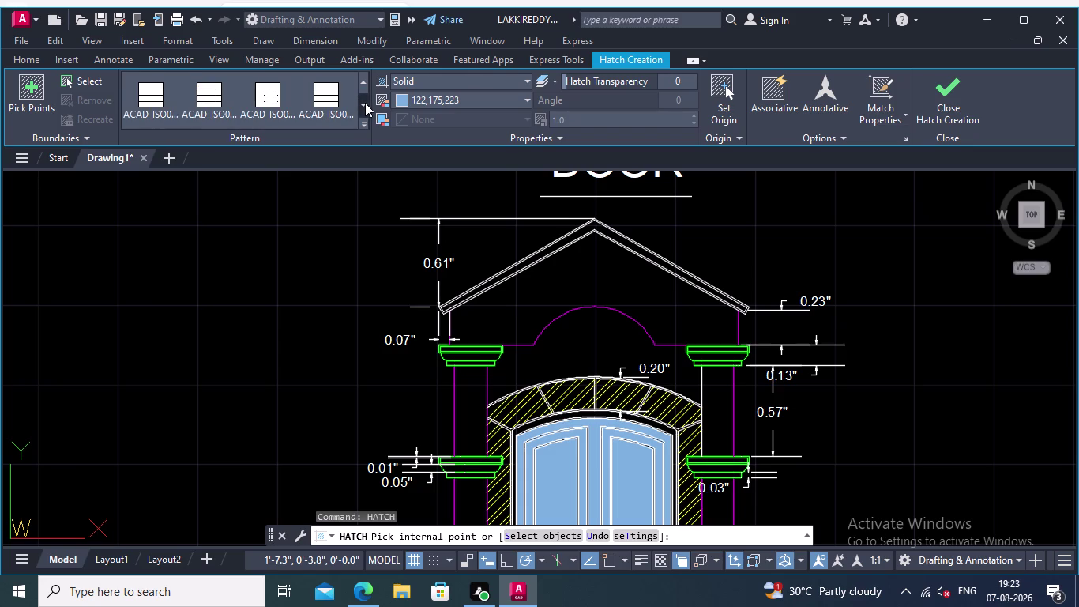
click(365, 102)
click(365, 103)
click(365, 103)
click(365, 102)
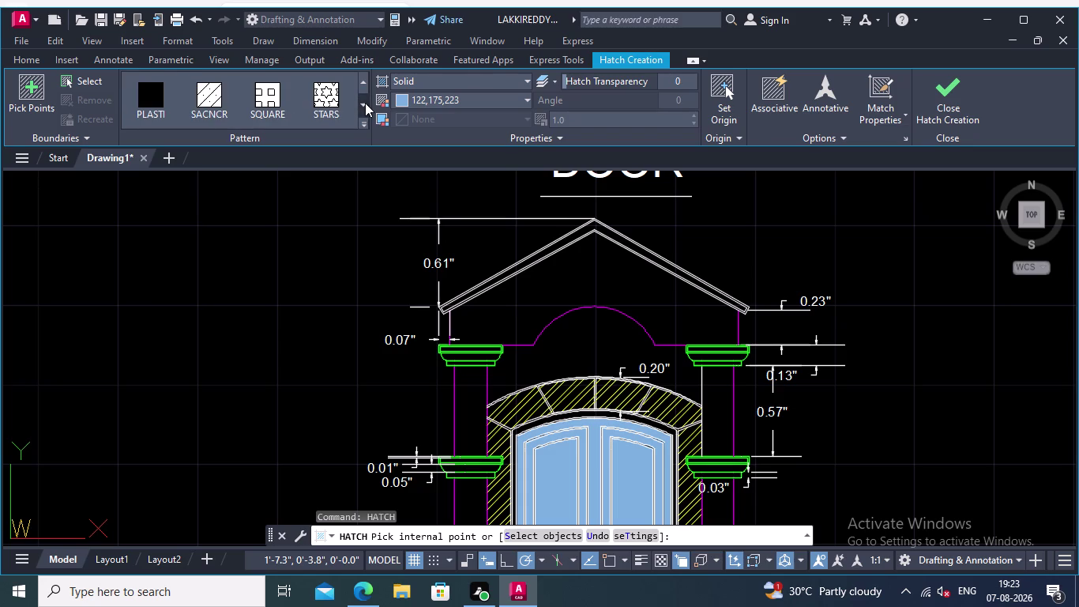
click(366, 84)
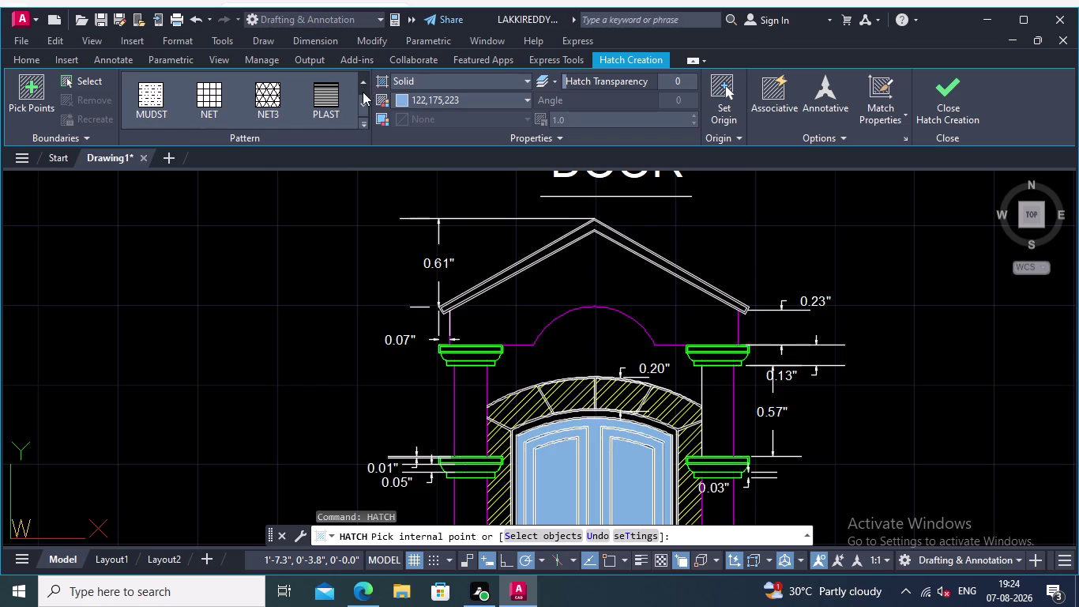
click(362, 99)
click(364, 100)
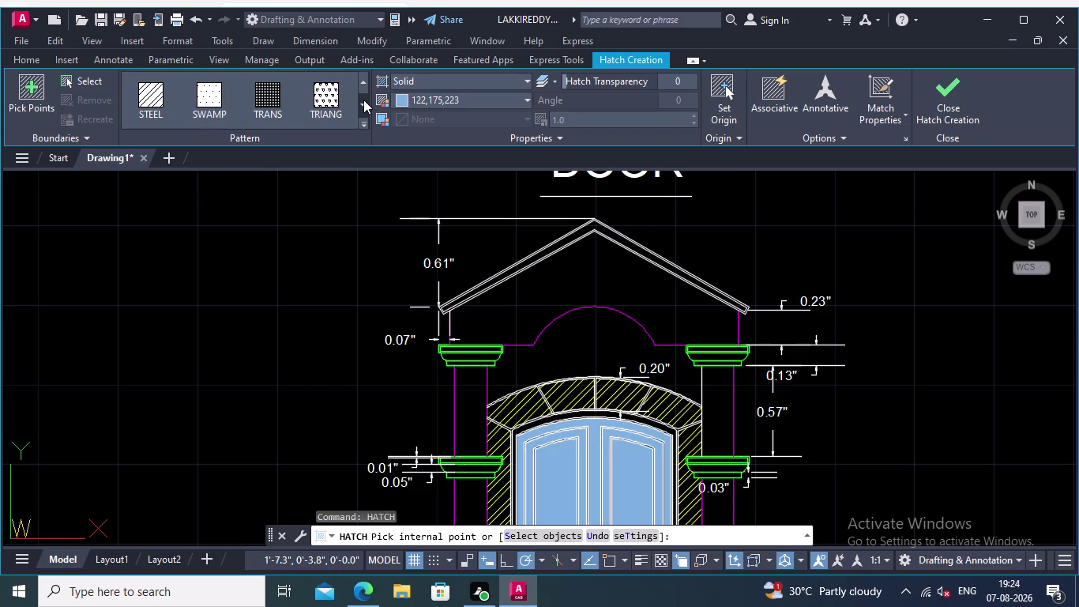
click(364, 100)
click(363, 100)
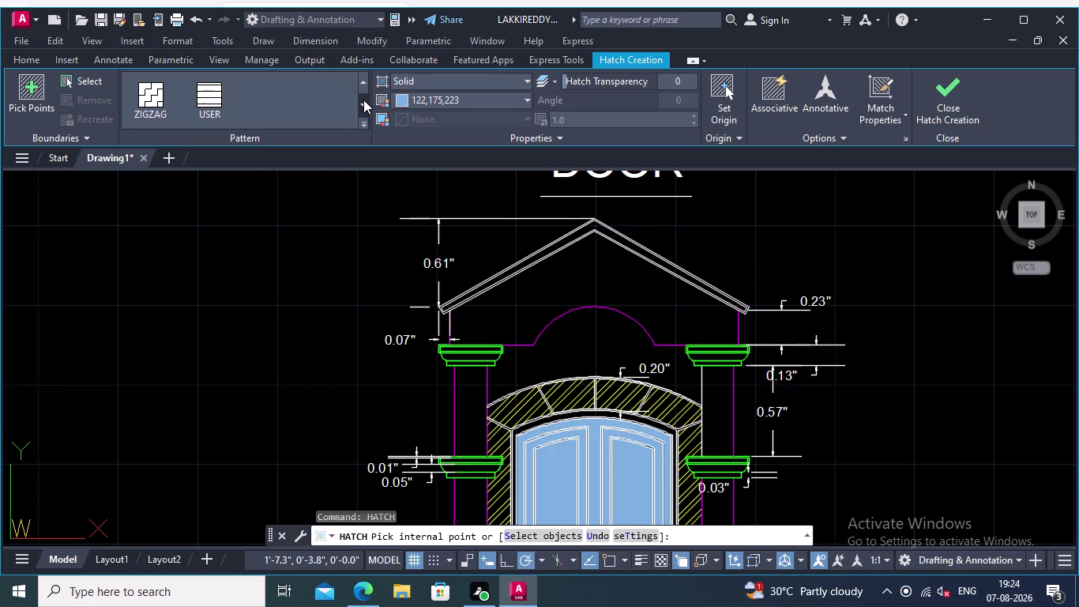
triple_click(362, 83)
triple_click(362, 83)
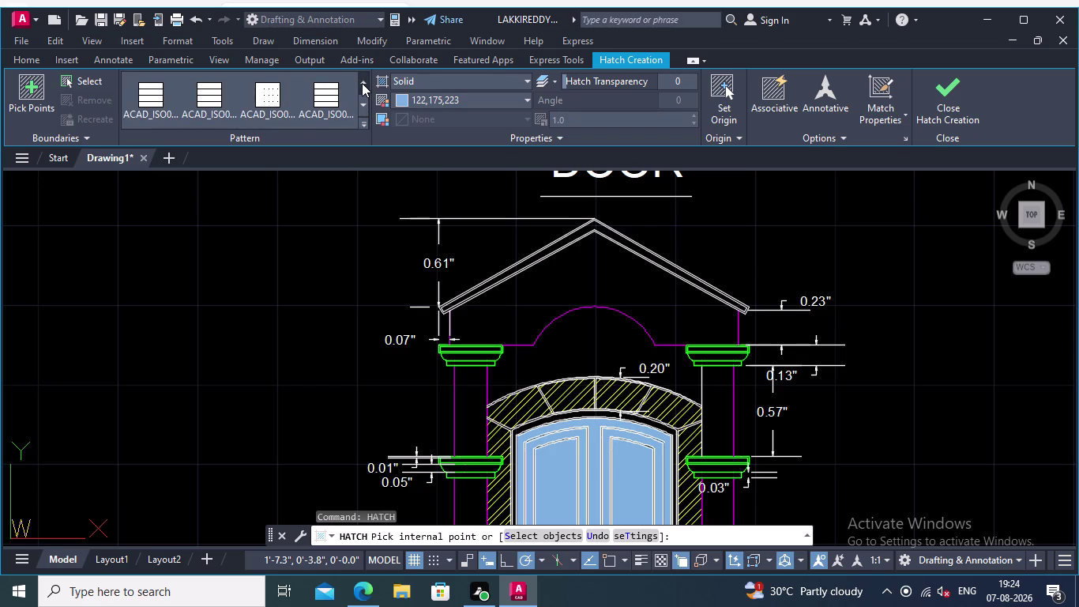
click(362, 83)
click(362, 83)
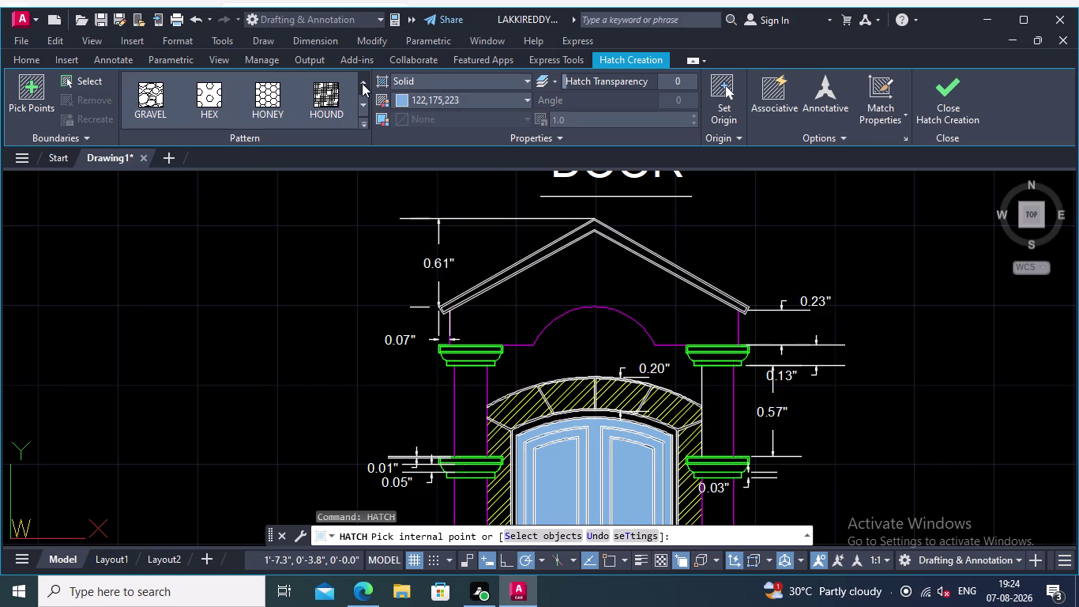
click(362, 83)
click(362, 83)
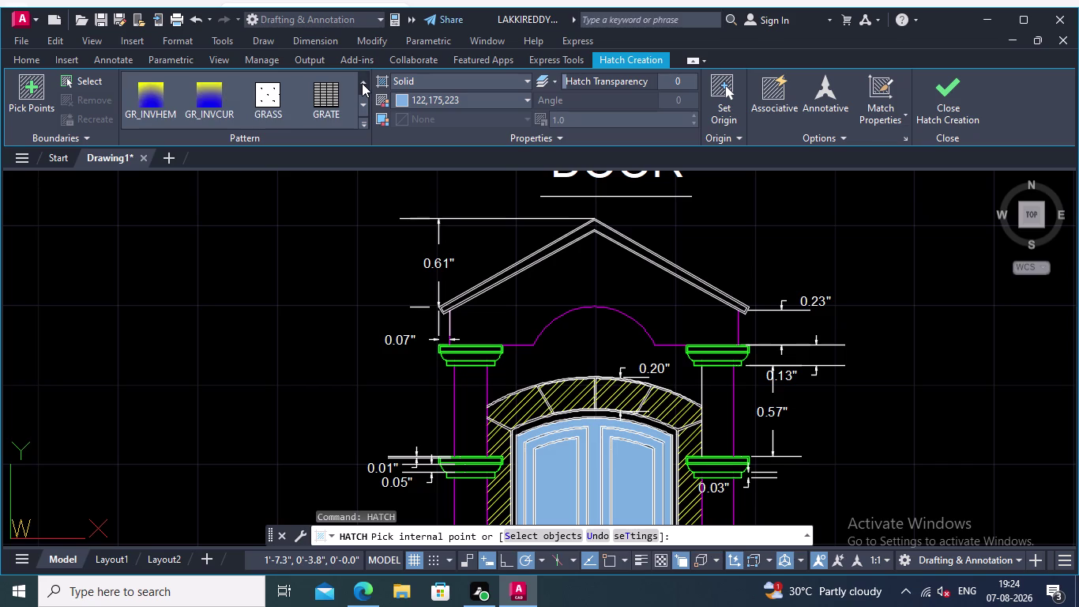
double_click(362, 83)
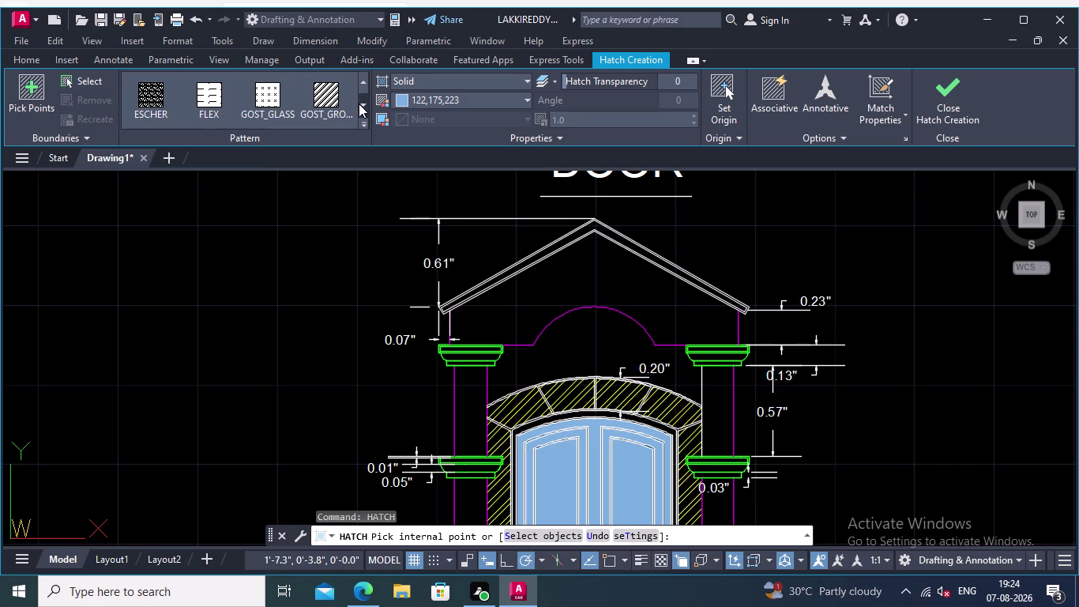
click(359, 104)
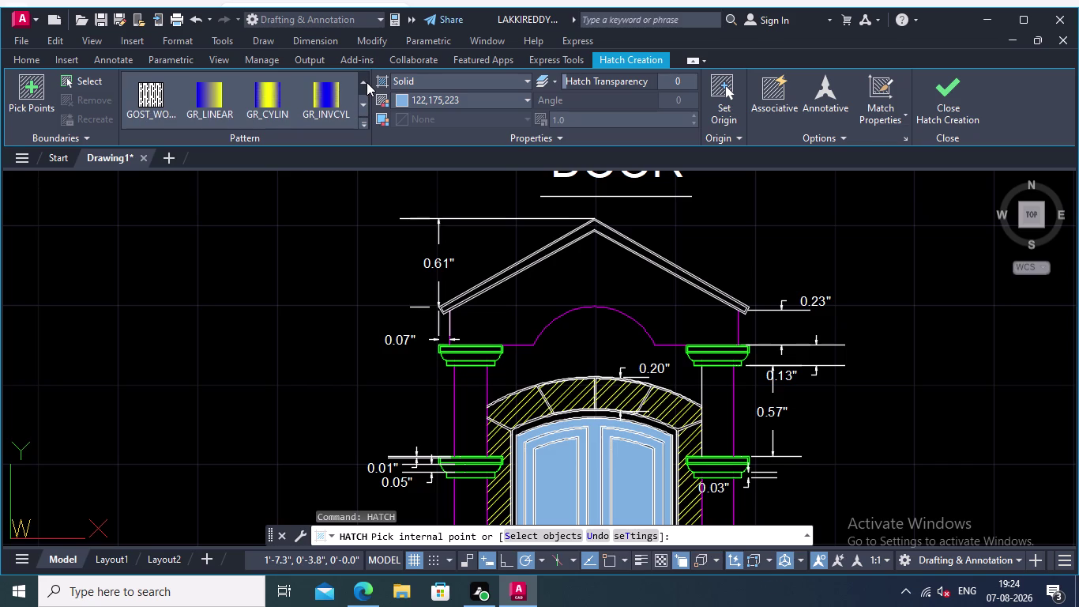
click(366, 83)
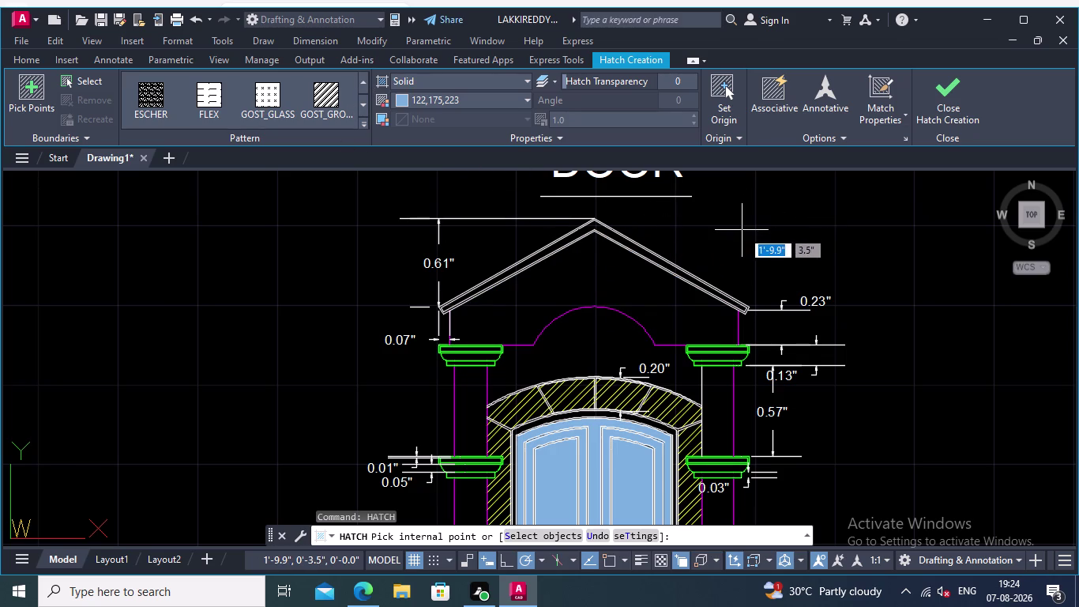
middle_drag(742, 230, 671, 226)
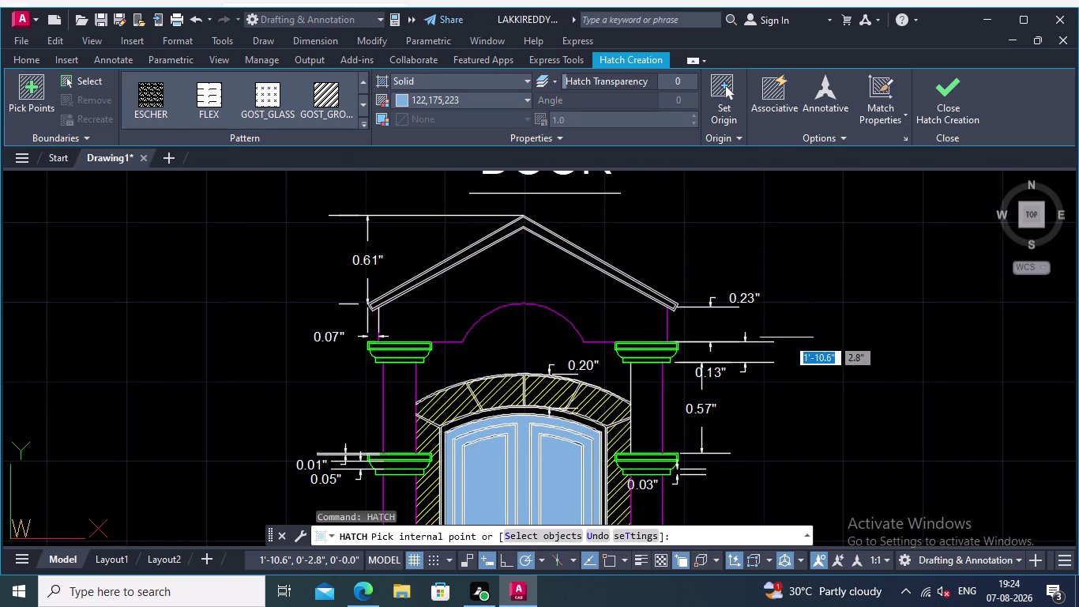
middle_drag(793, 379, 769, 327)
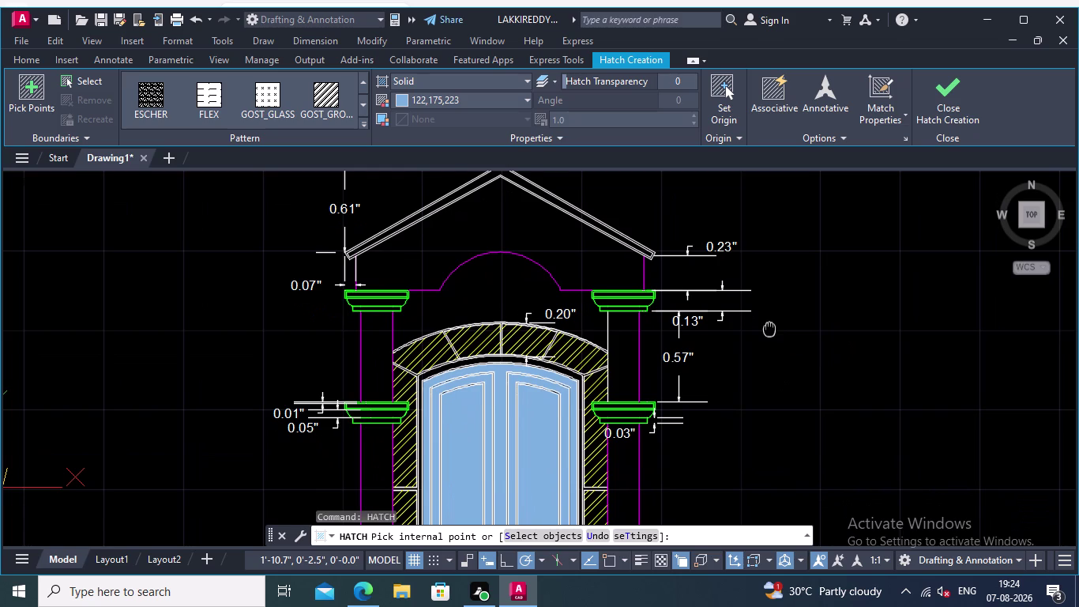
middle_drag(770, 327, 770, 339)
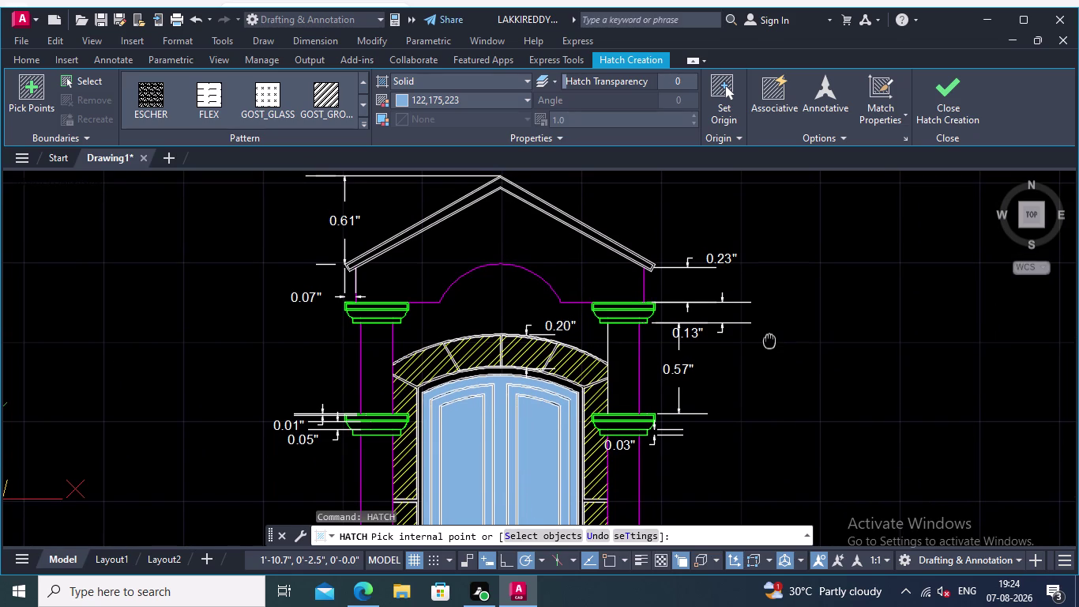
middle_drag(770, 339, 769, 343)
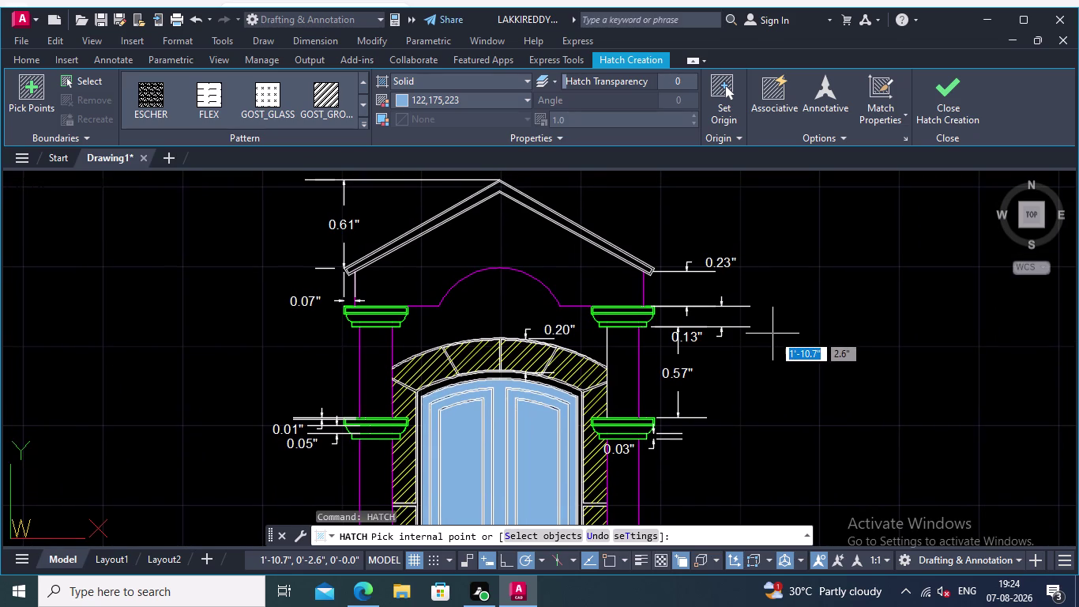
middle_drag(766, 372, 752, 328)
scroll(down, 3)
middle_drag(746, 349, 746, 367)
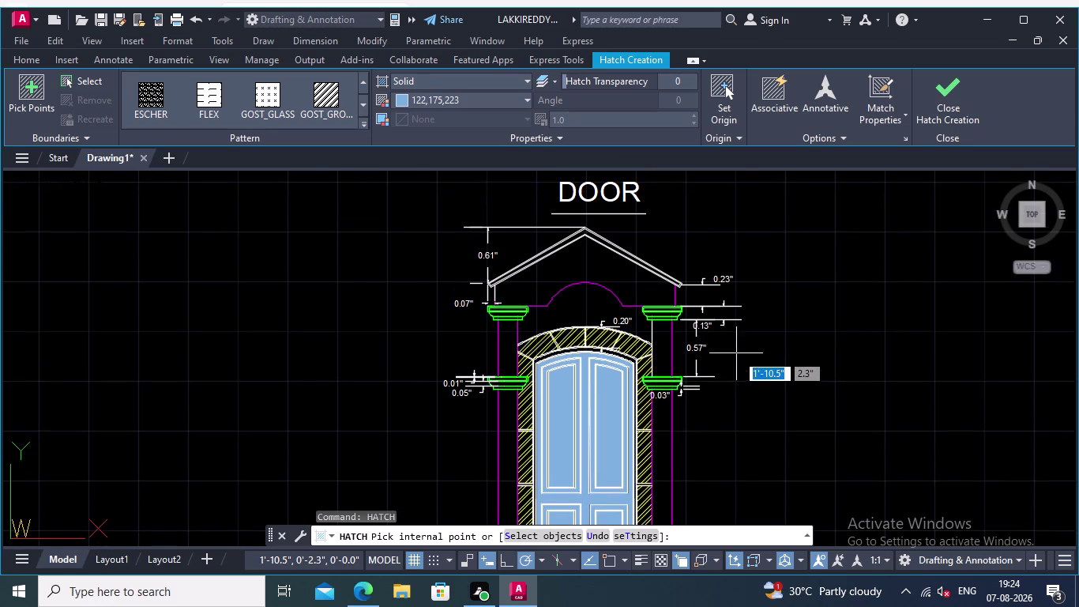
scroll(up, 3)
middle_drag(733, 349, 750, 381)
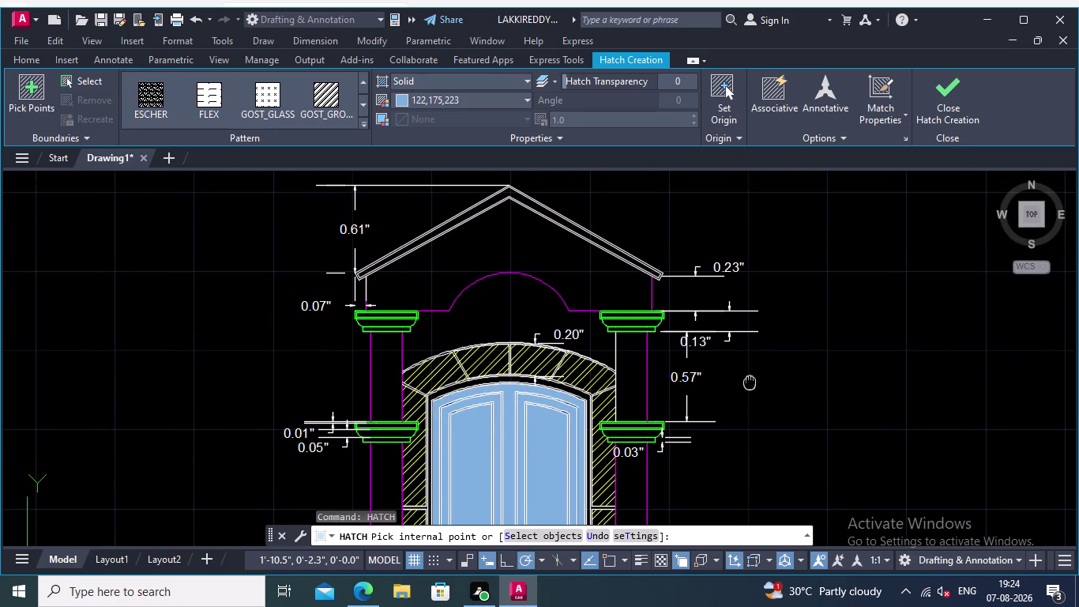
middle_drag(750, 381, 749, 376)
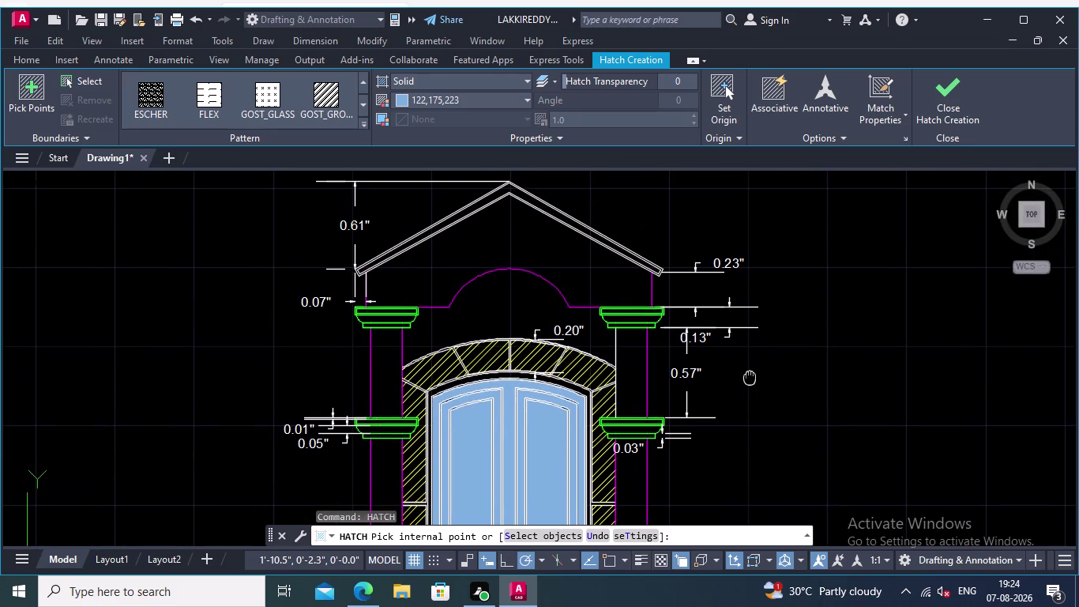
middle_drag(750, 376, 750, 373)
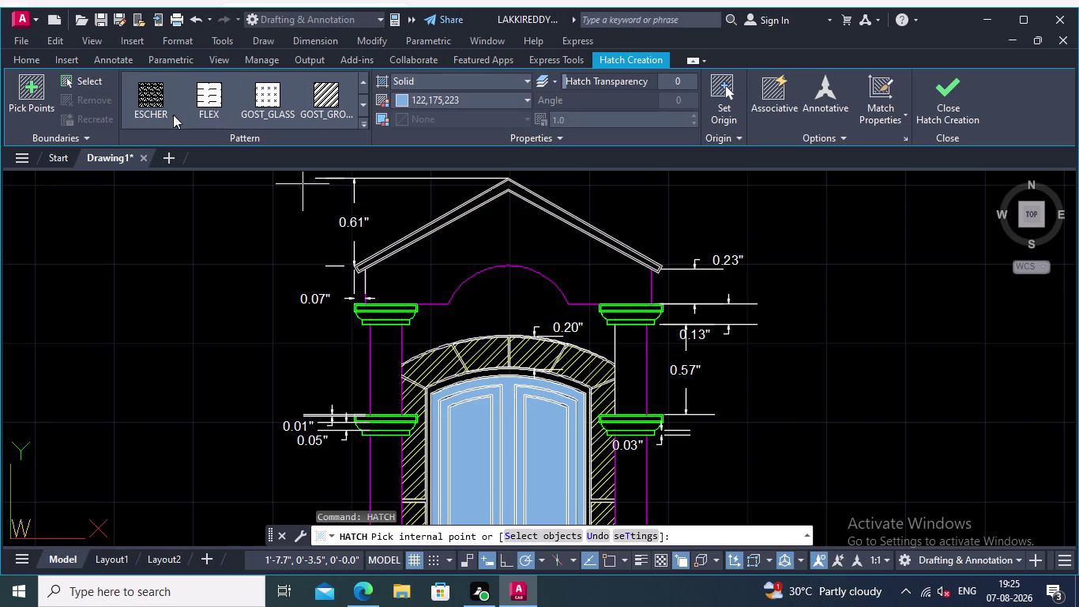
Hatch the pediment area above the arch with the ESCHER pattern.
click(155, 100)
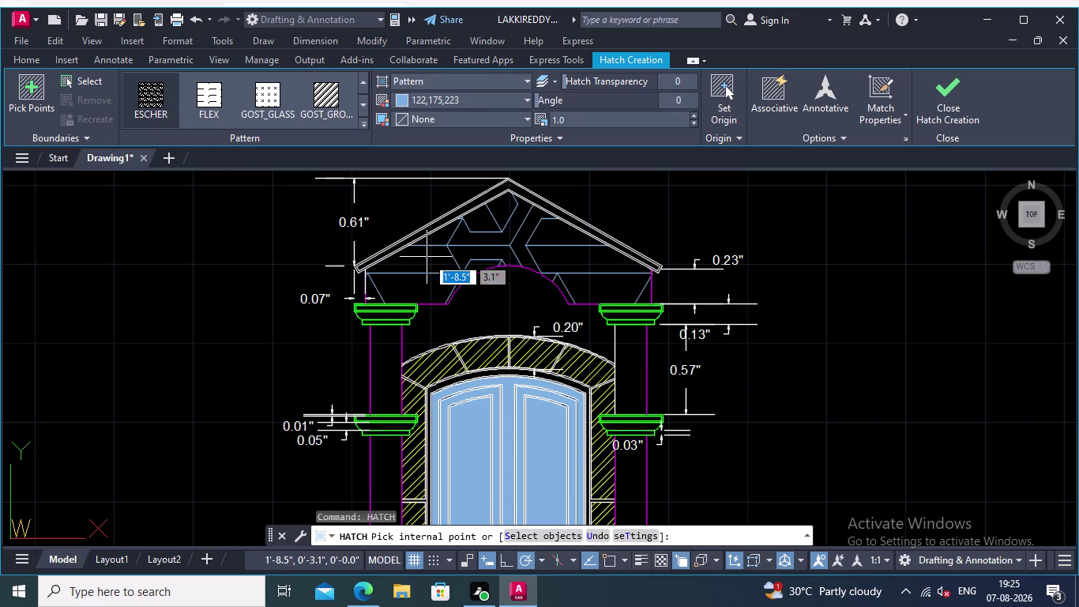
click(426, 257)
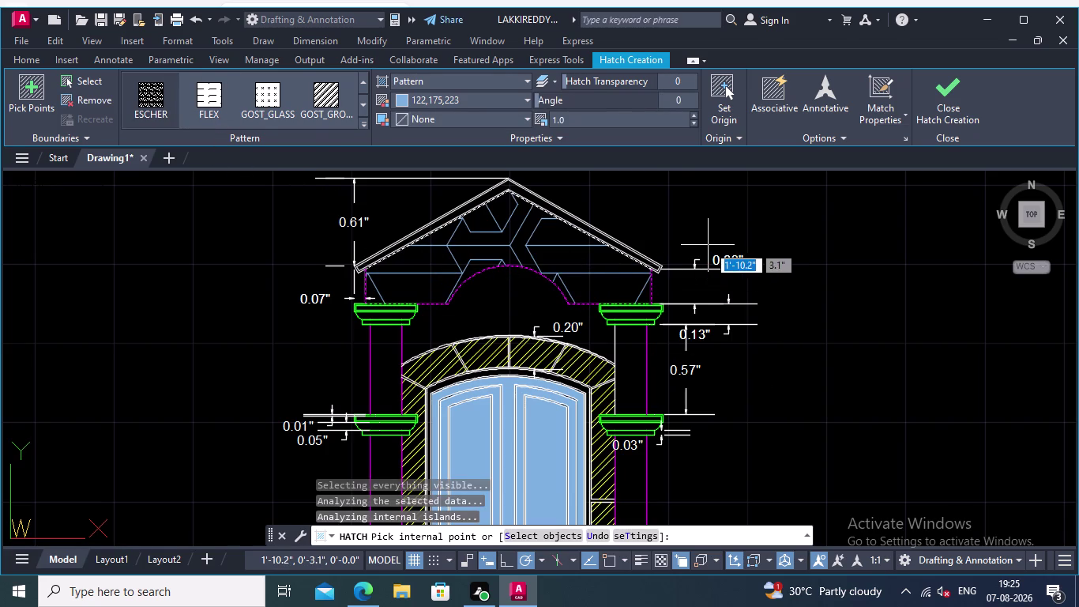
key(Return)
Change the pediment hatch scale to 0.2 and reselect the hatch.
click(514, 231)
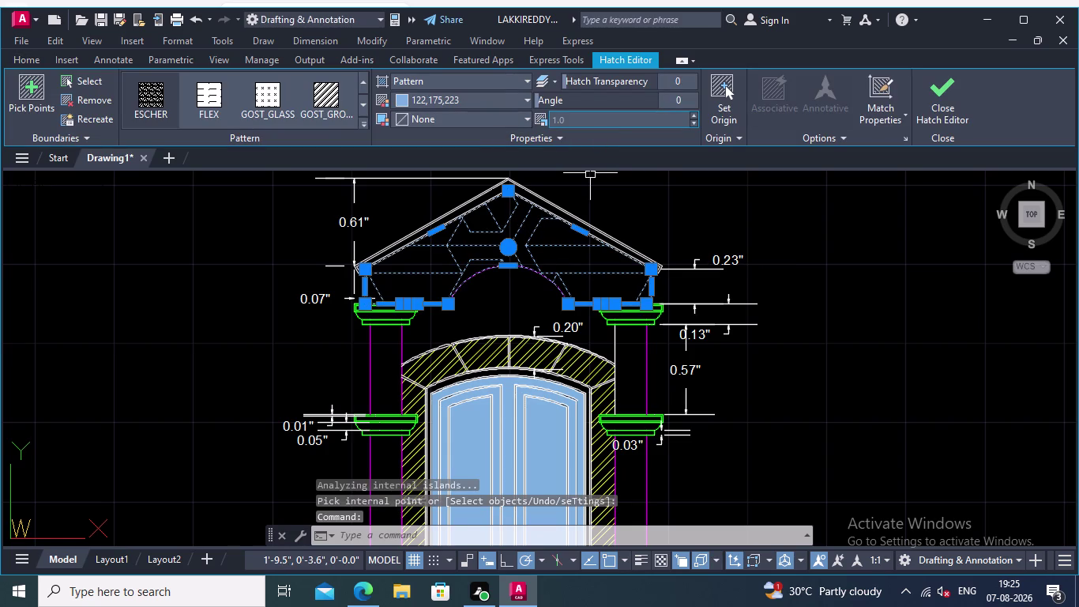
click(621, 124)
text(0.2)
key(Return)
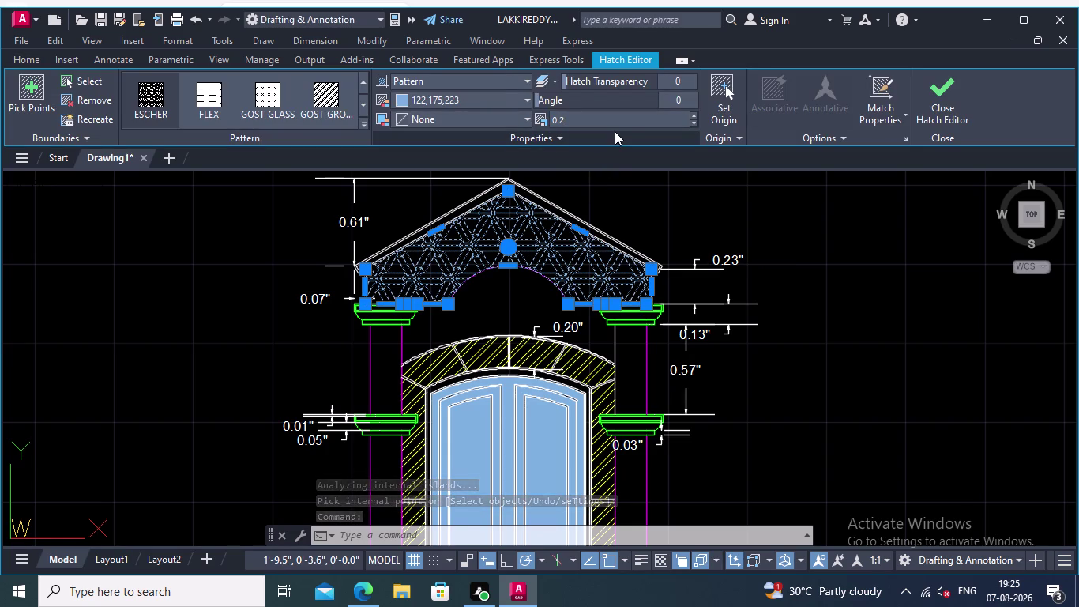
key(Escape)
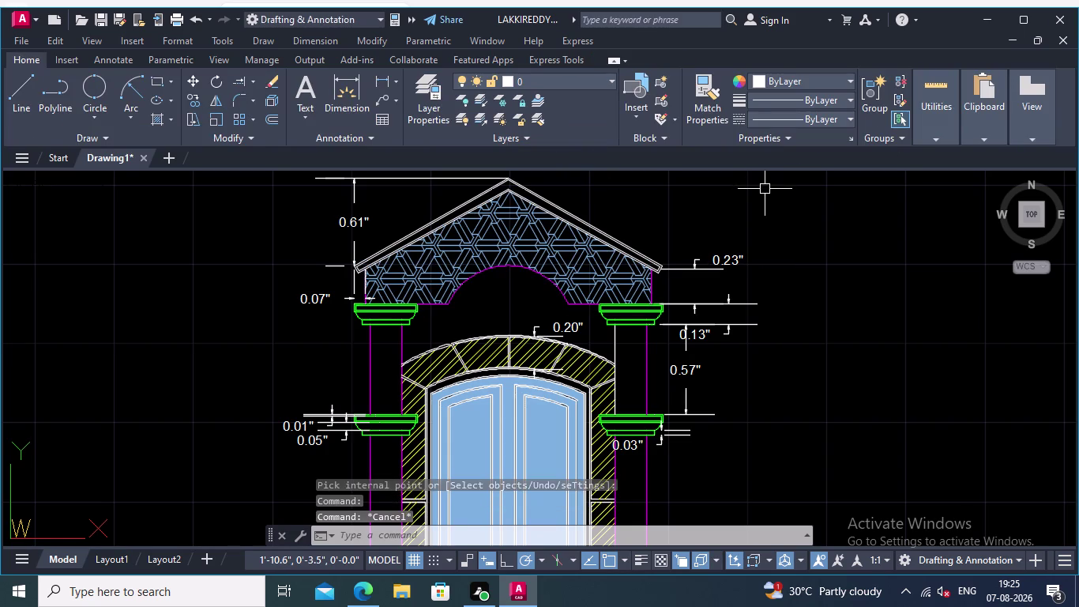
click(472, 258)
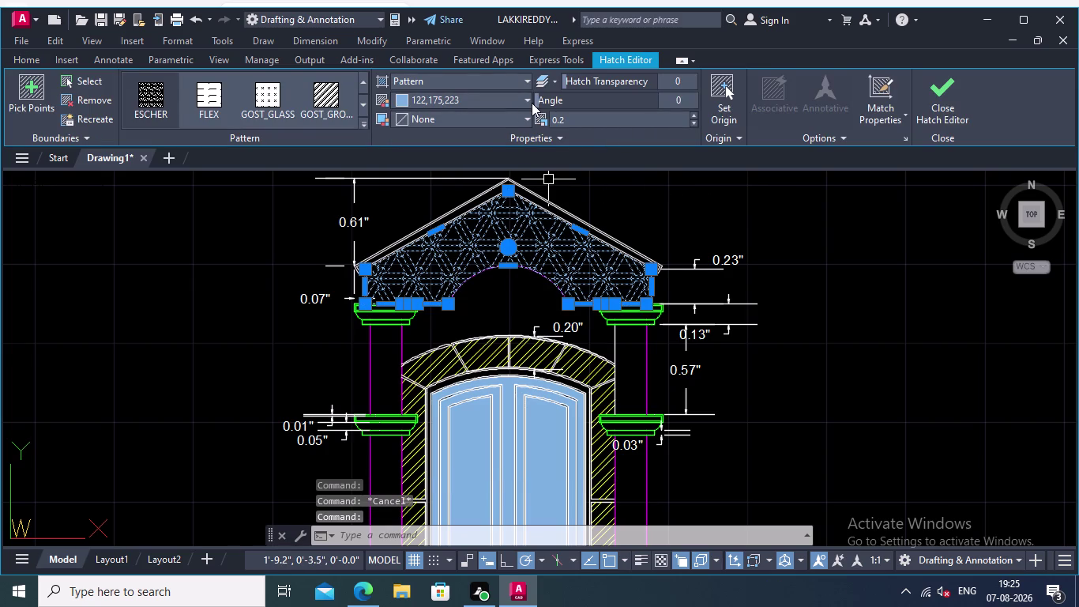
Set the ESCHER pediment hatch colour to red (237,31,36).
click(527, 95)
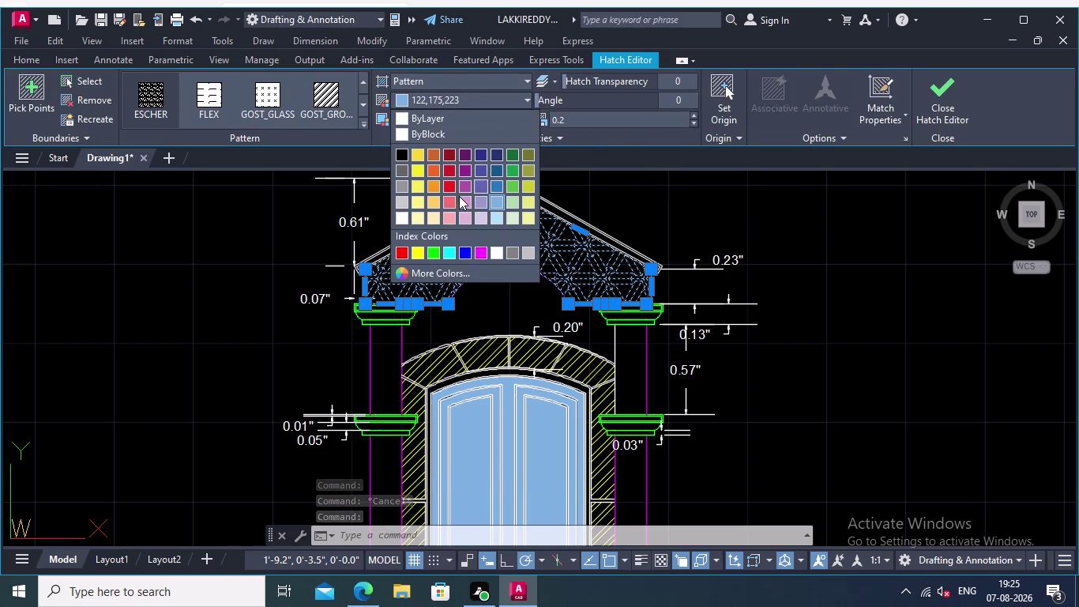
click(448, 182)
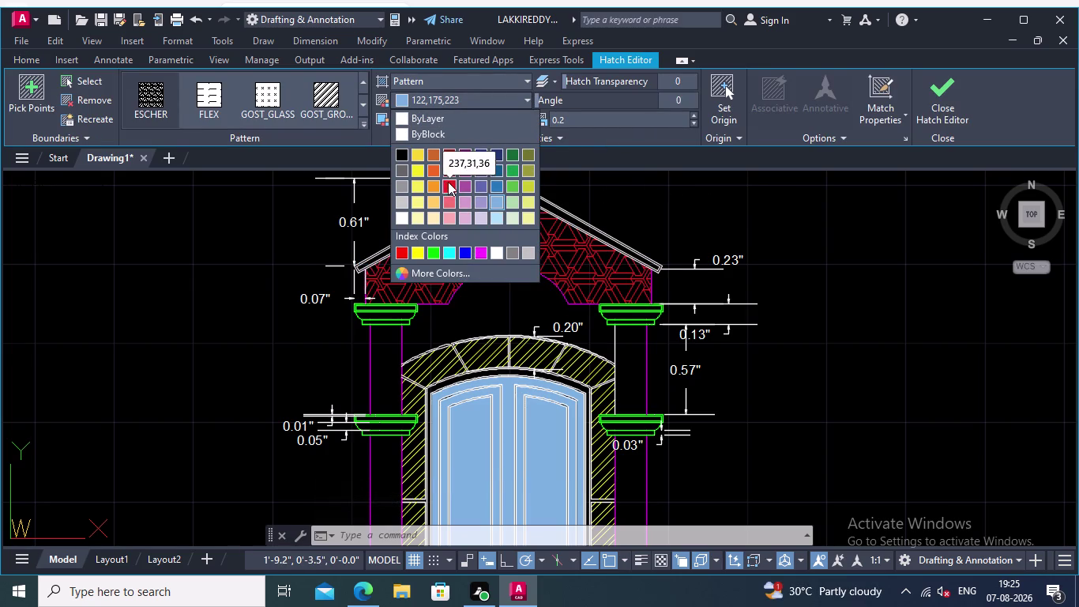
key(Escape)
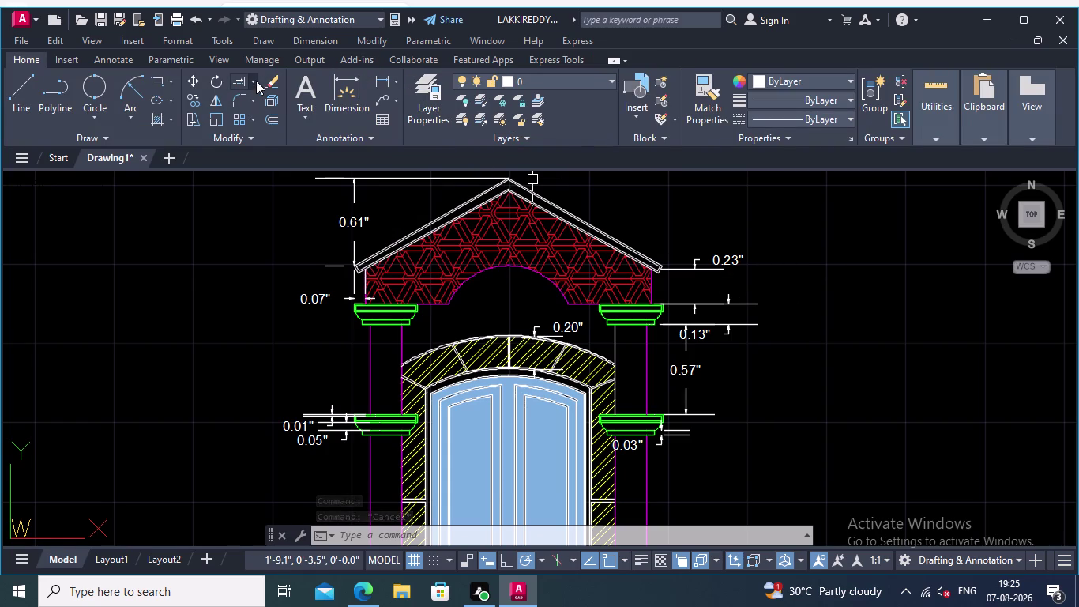
click(397, 77)
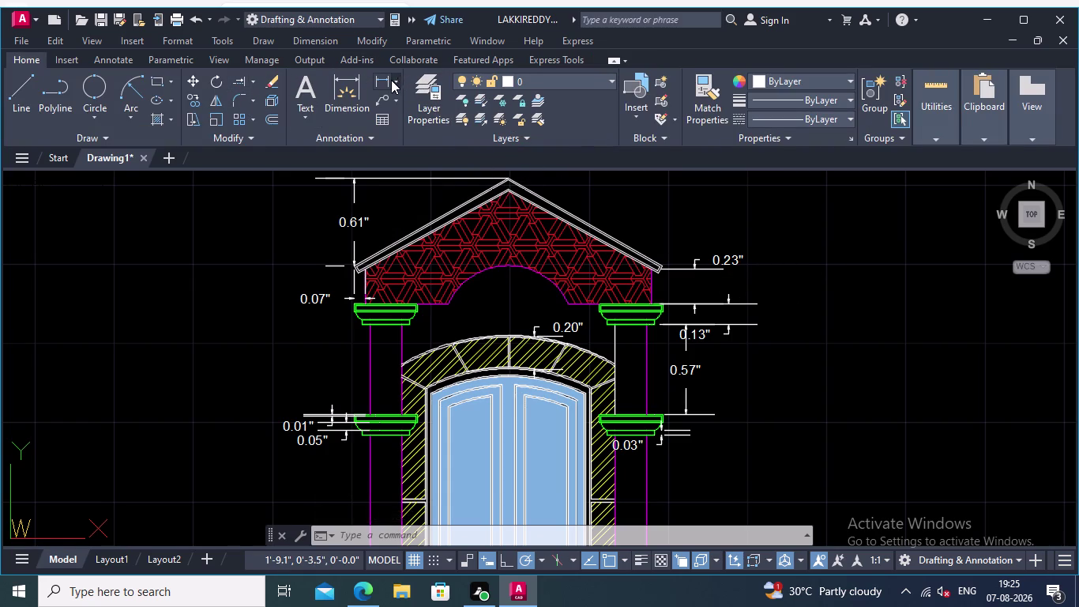
Place an R0.42" radius dimension on the pediment arch.
click(407, 233)
middle_drag(528, 286, 512, 317)
scroll(up, 3)
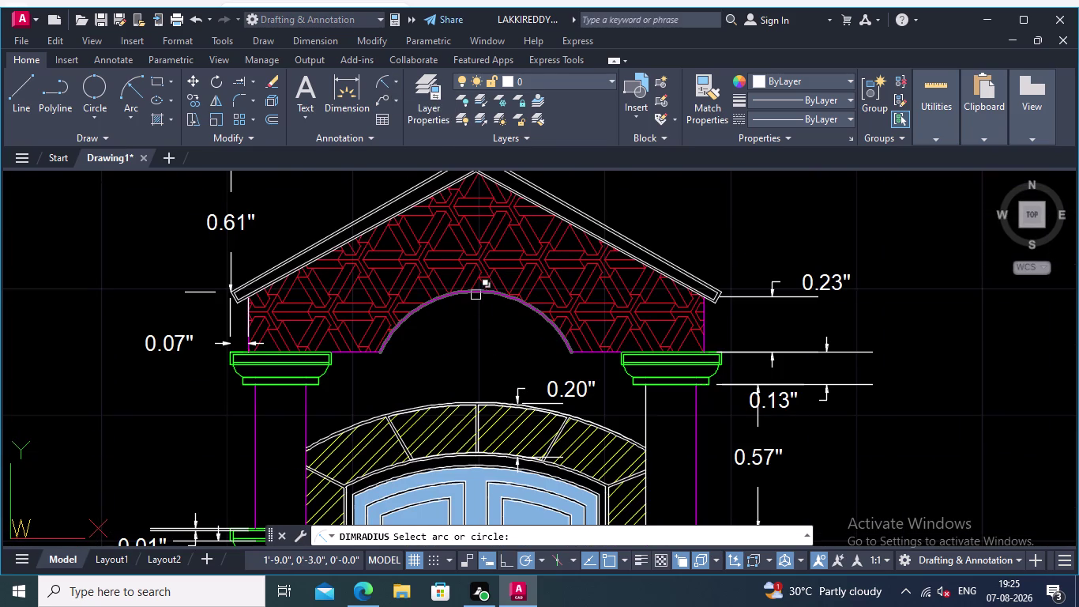
click(478, 294)
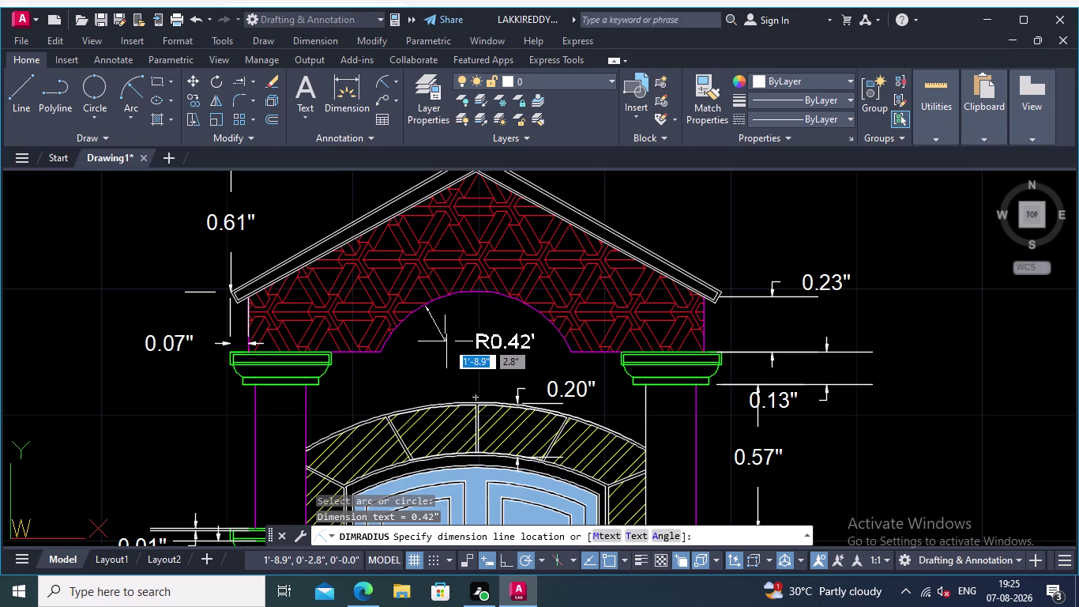
click(457, 351)
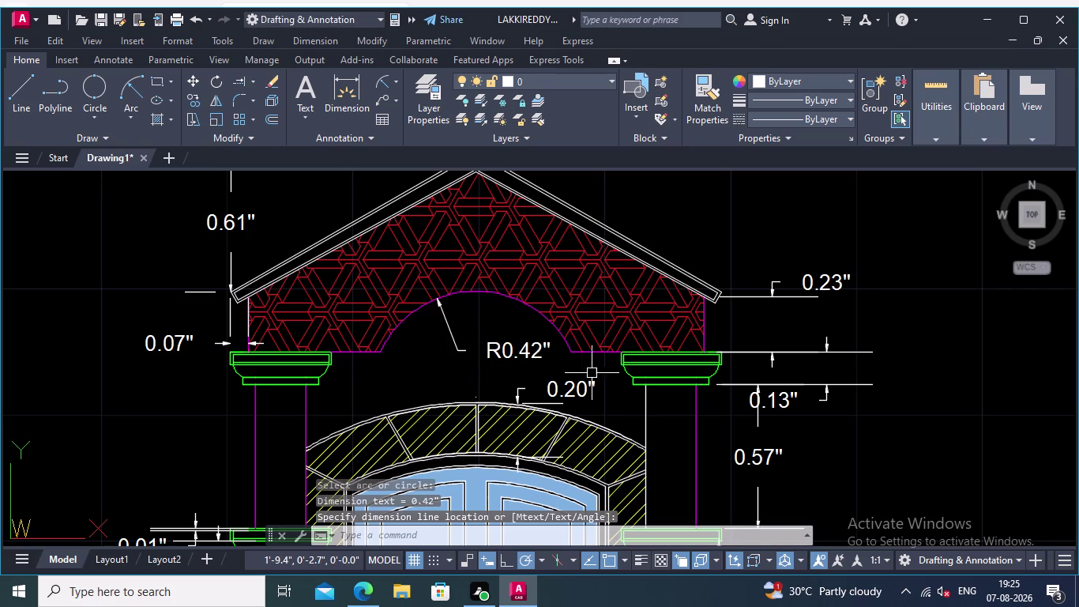
key(Escape)
Zoom out to show the whole door with its title and open the application menu.
scroll(down, 3)
middle_drag(736, 270, 785, 246)
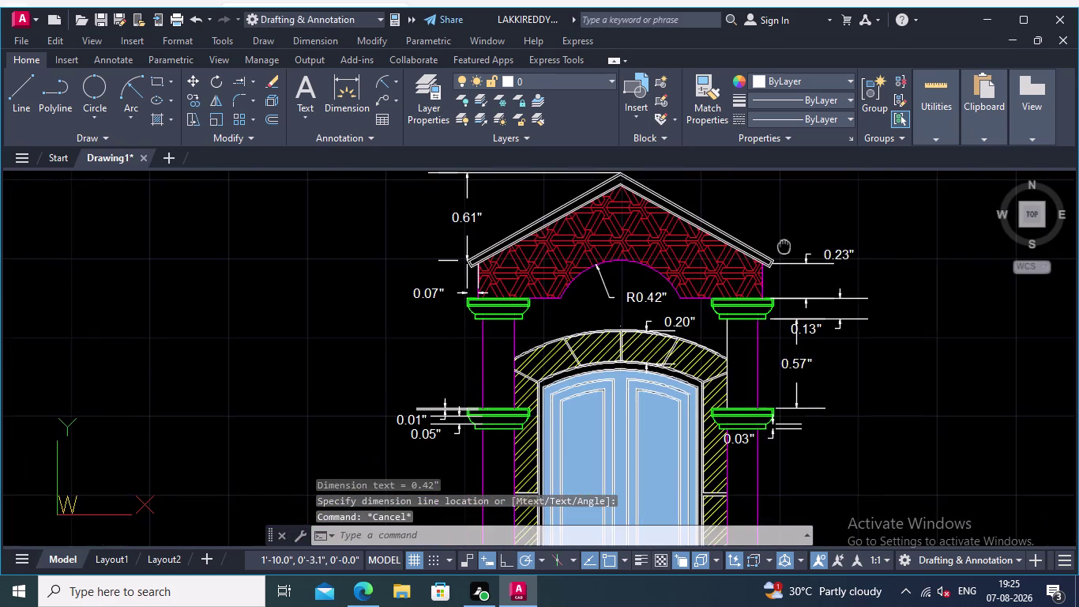
middle_drag(784, 247, 784, 247)
scroll(down, 3)
middle_drag(750, 251, 777, 326)
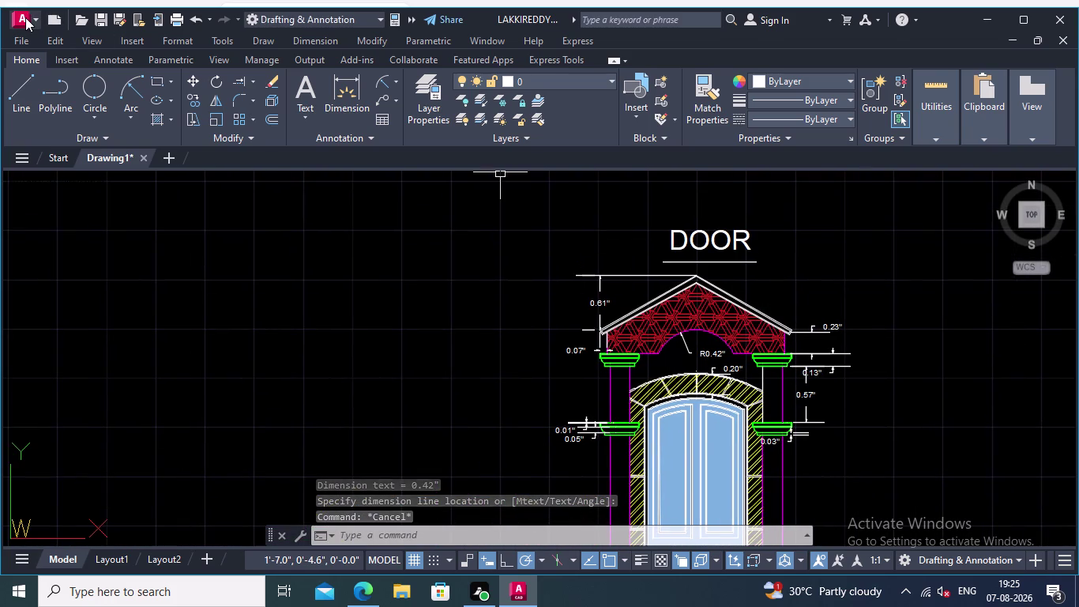
click(26, 17)
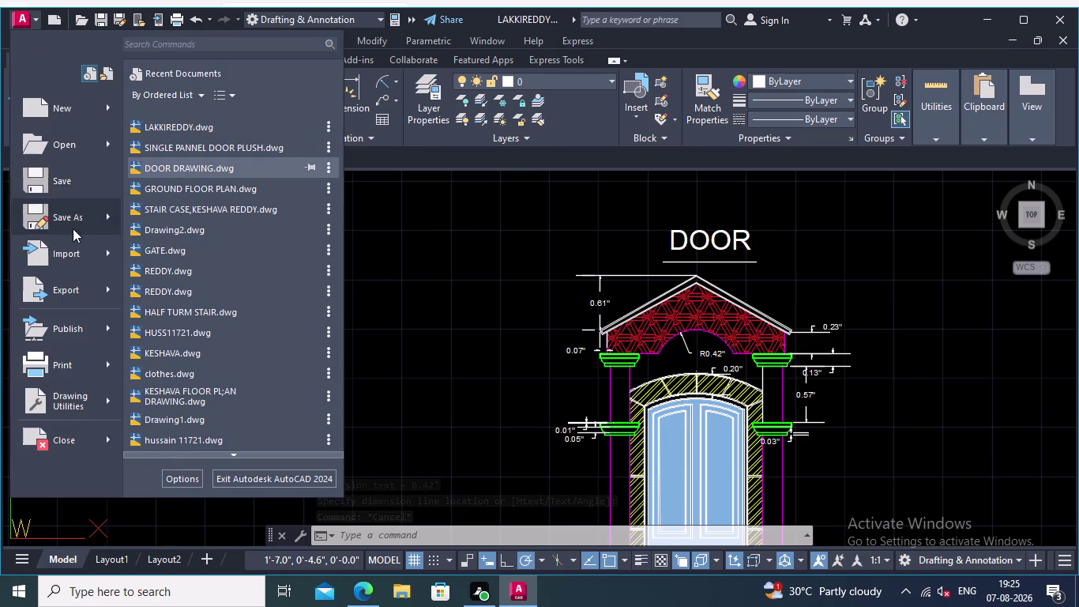
Save the drawing to the Desktop as DOOR 2.dwg.
click(73, 210)
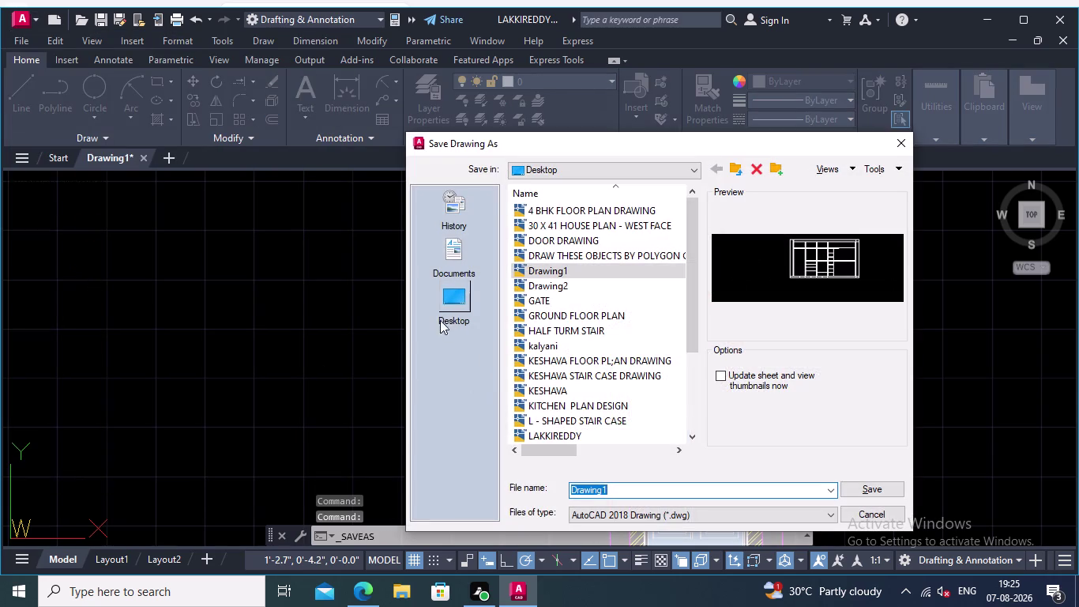
click(446, 295)
click(614, 488)
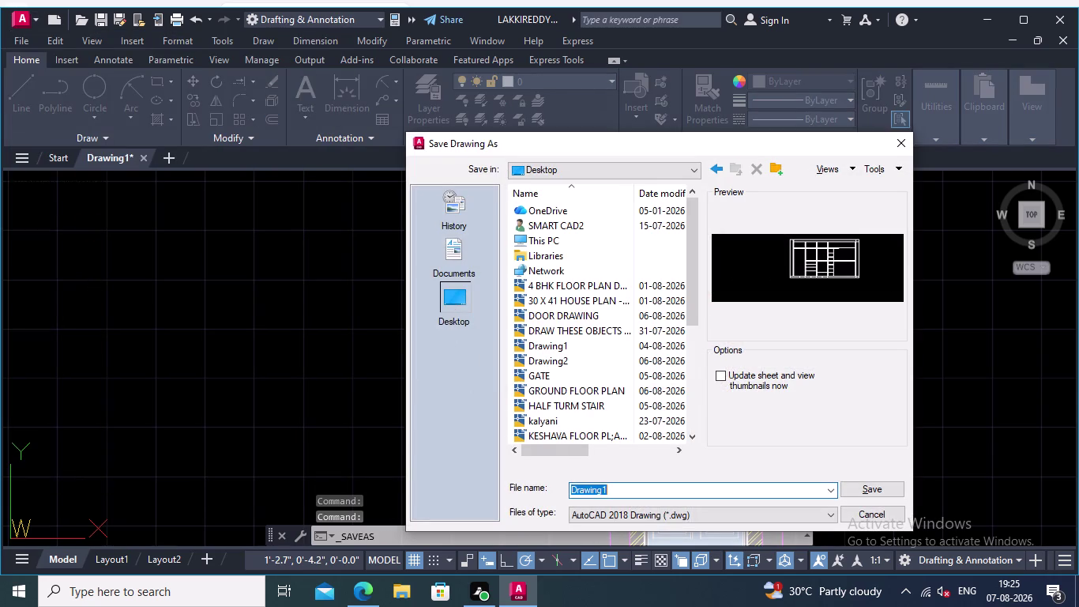
key(BackSpace)
key(BackSpace)
key(BackSpace)
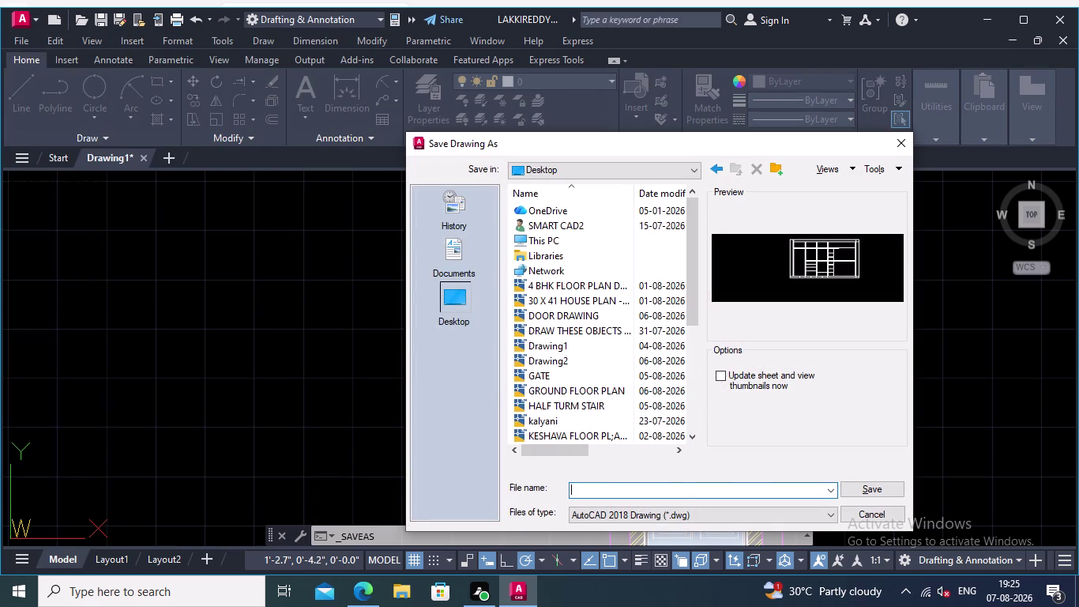
text(DOOR)
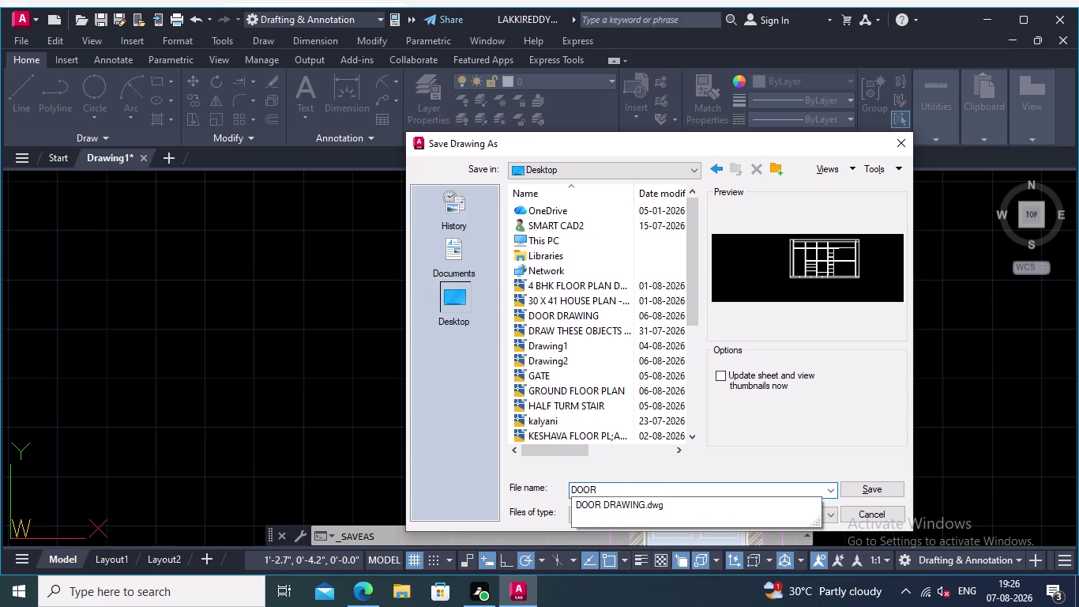
click(610, 490)
key(space)
key(2)
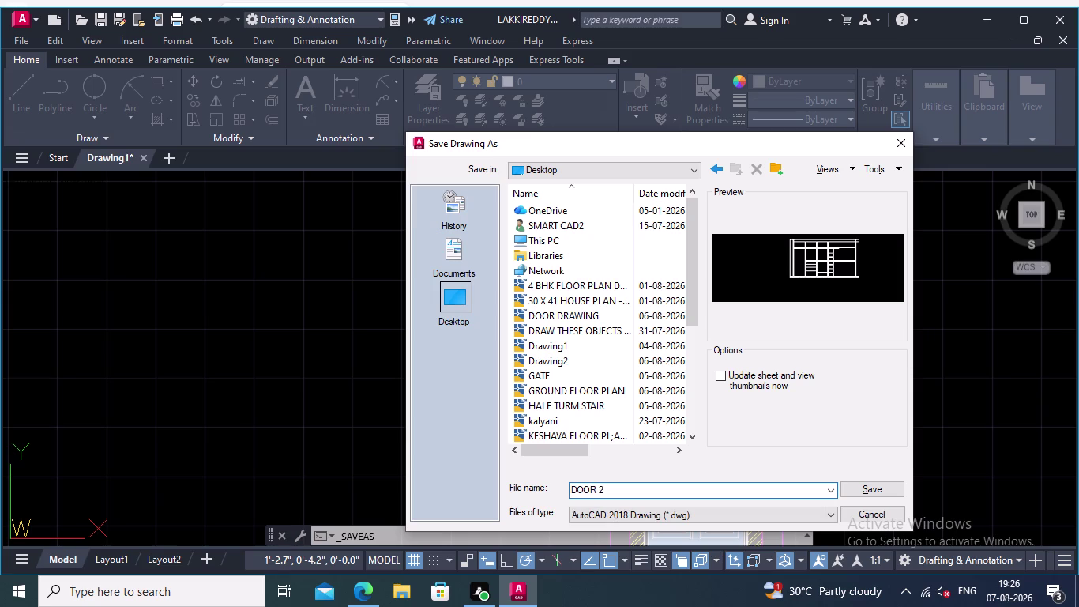
click(871, 489)
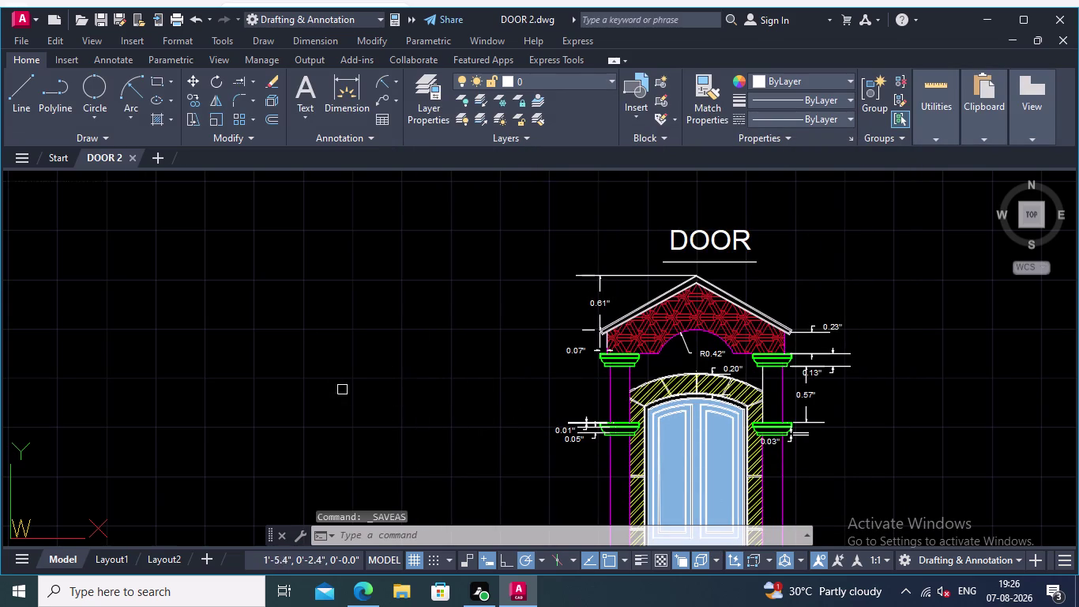
Fit the door elevation and note in view, then open the Plot dialog's printer list.
scroll(down, 3)
middle_drag(437, 363, 462, 246)
scroll(down, 3)
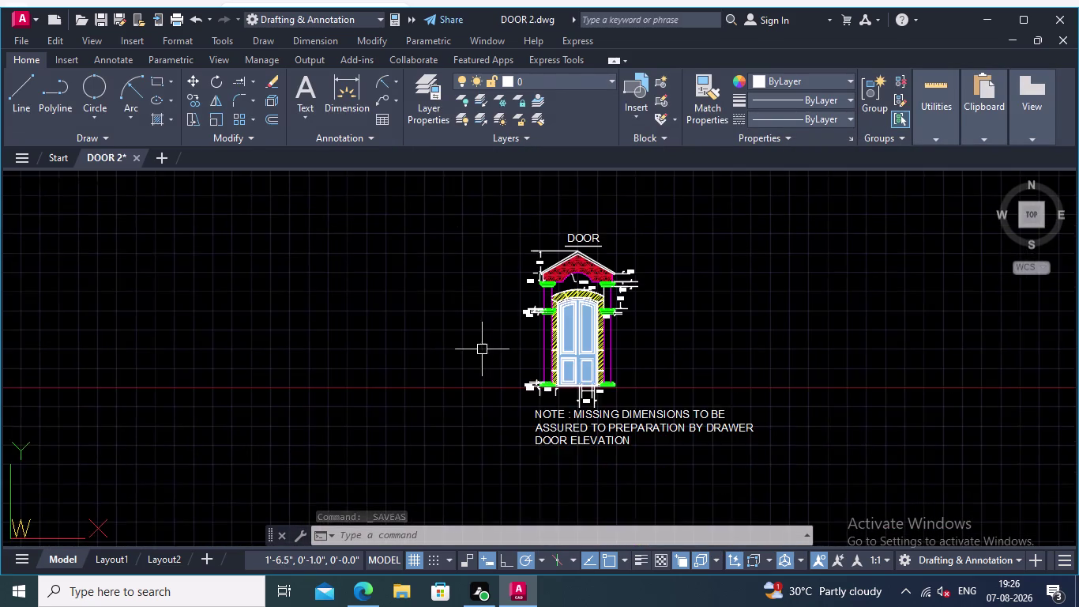
middle_drag(482, 349, 431, 331)
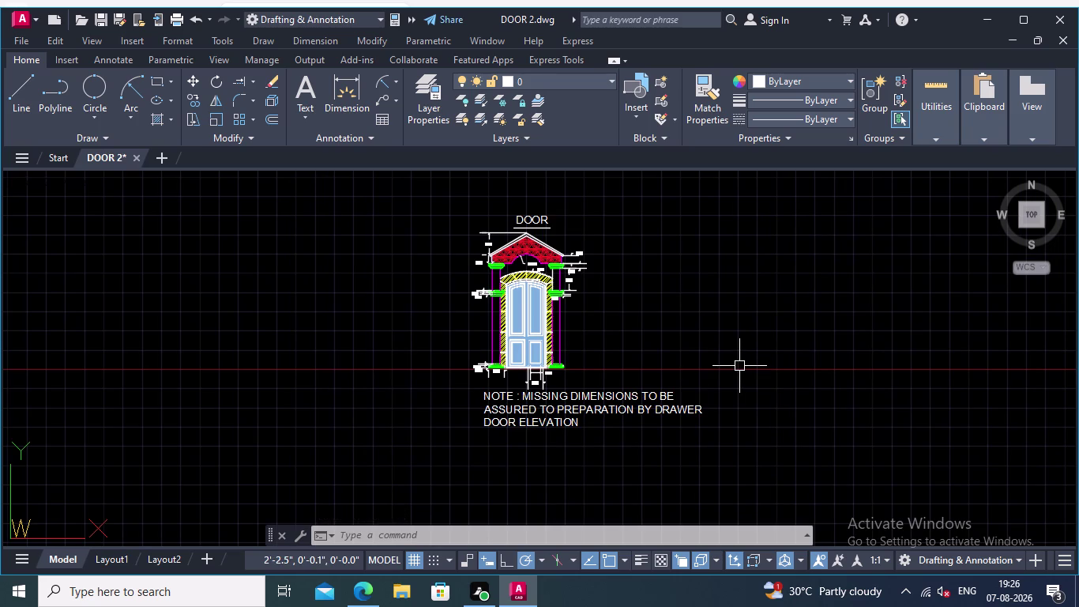
key(p)
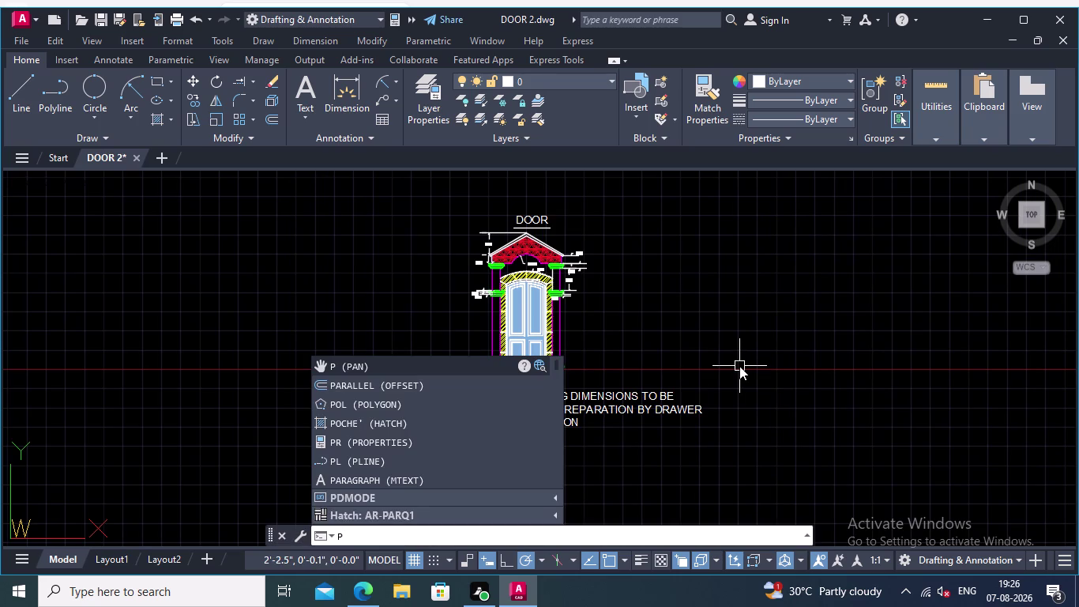
key(BackSpace)
key(ctrl+p)
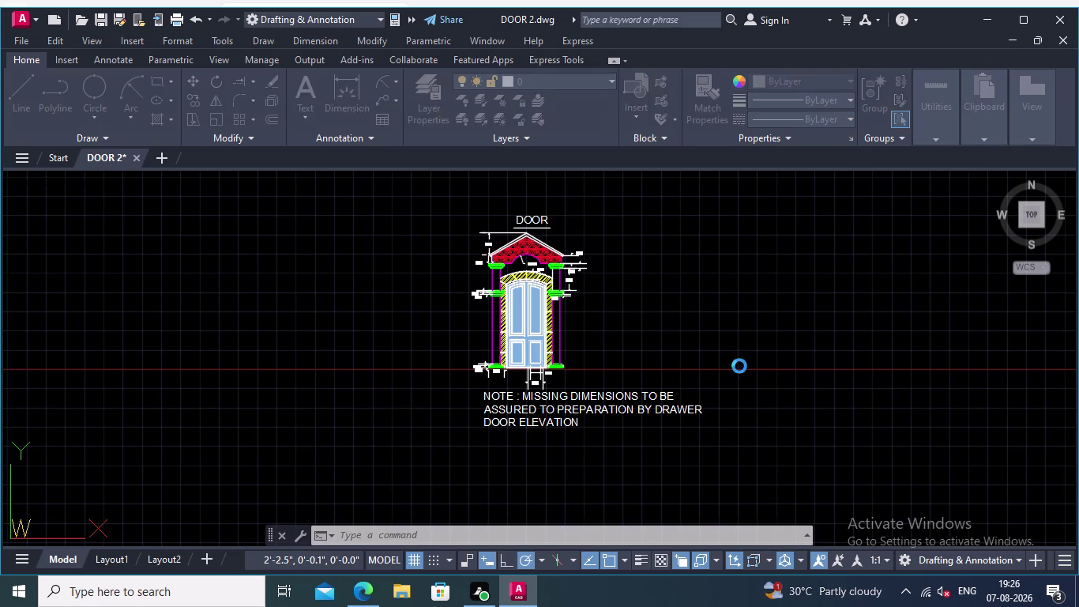
click(542, 189)
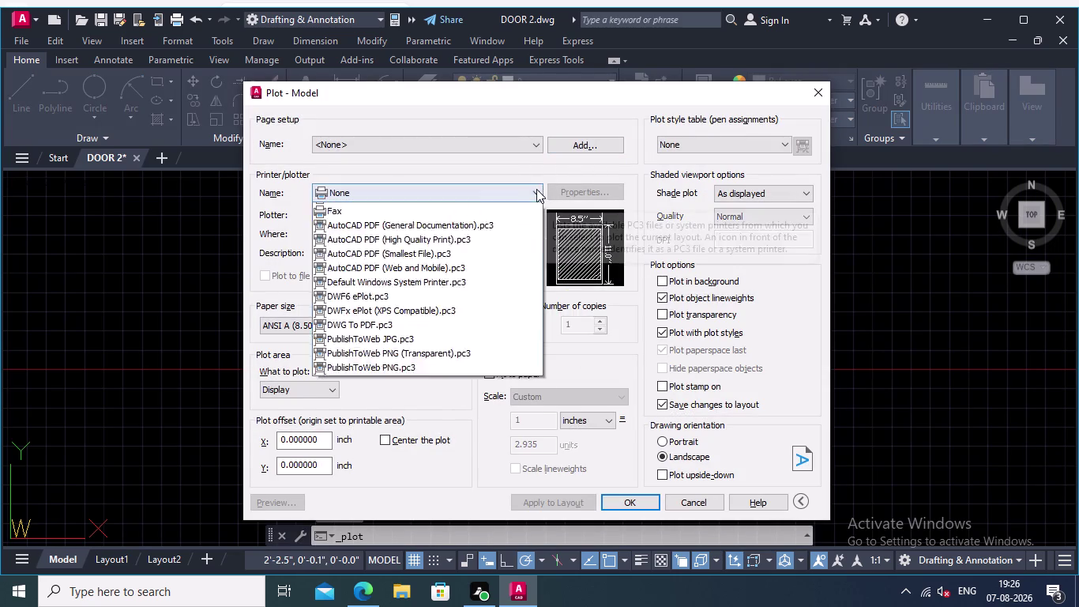
Plot to AutoCAD PDF (High Quality Print) with a centred window around the door, then preview.
click(459, 294)
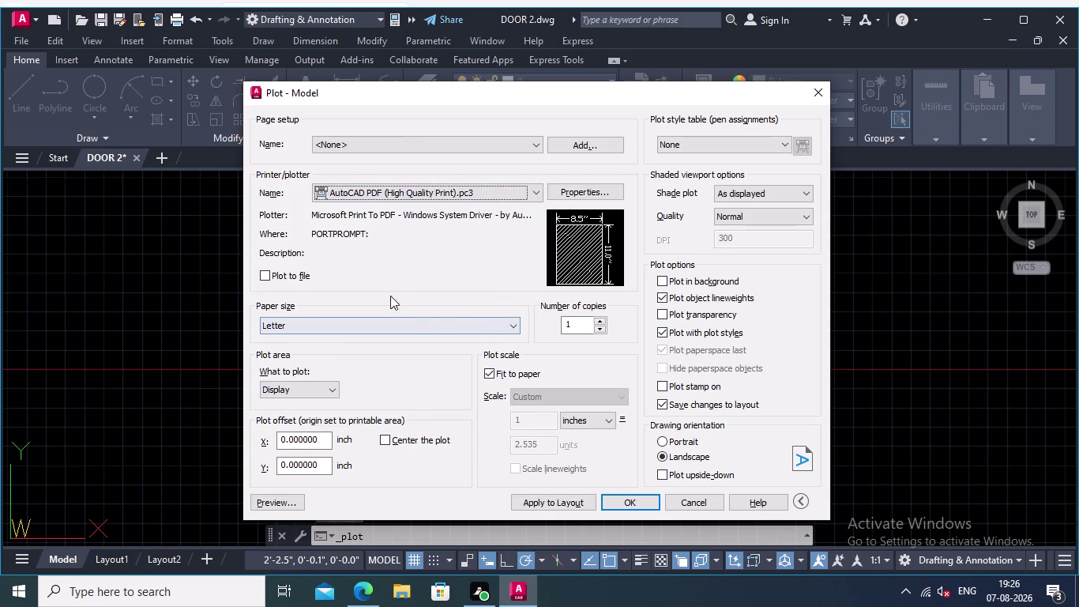
click(327, 383)
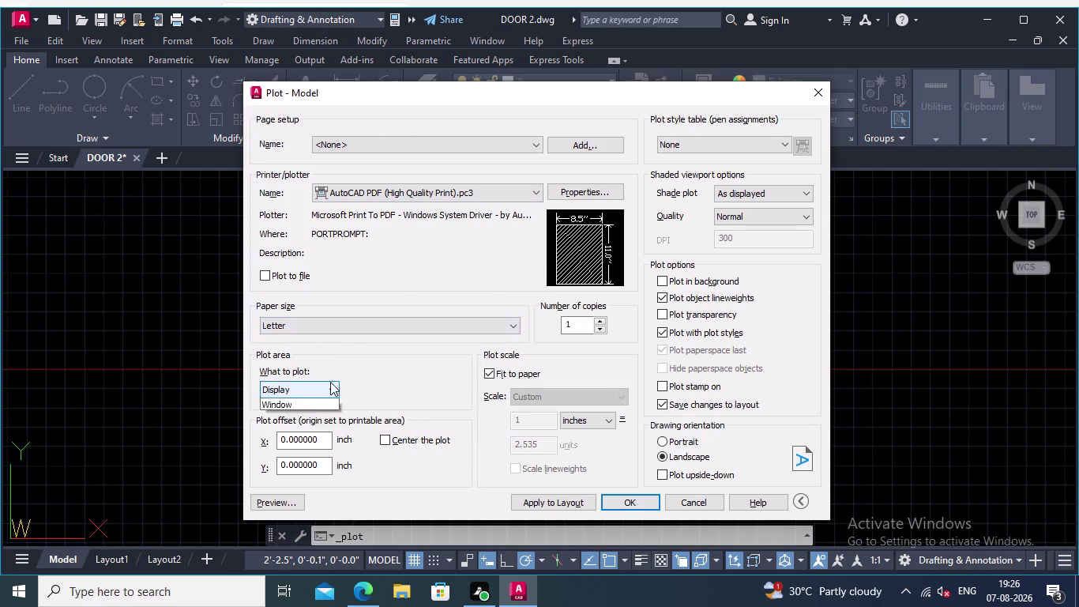
click(311, 433)
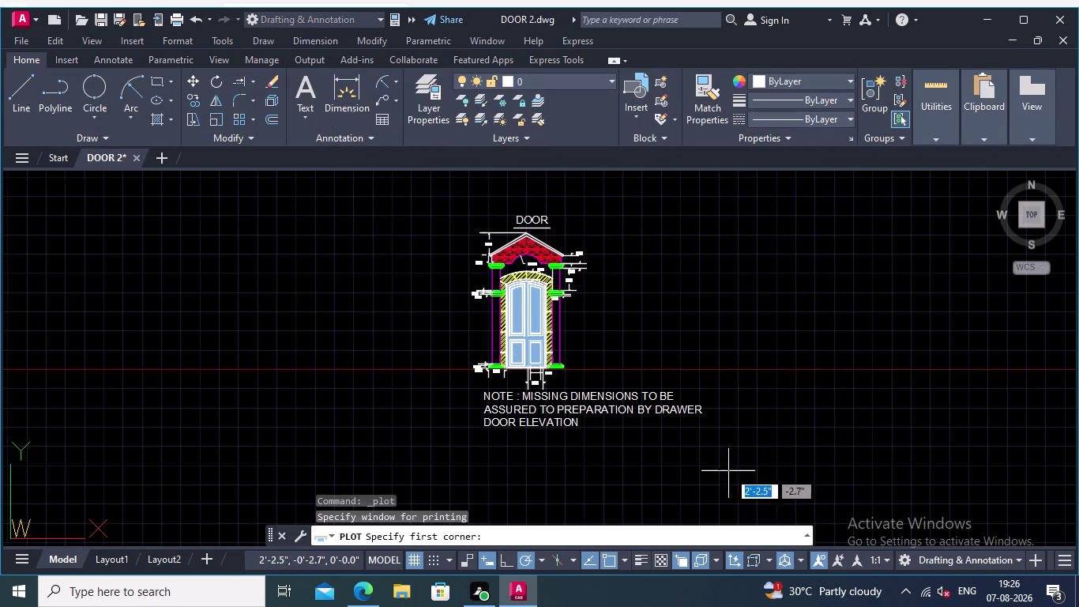
drag(718, 464, 719, 455)
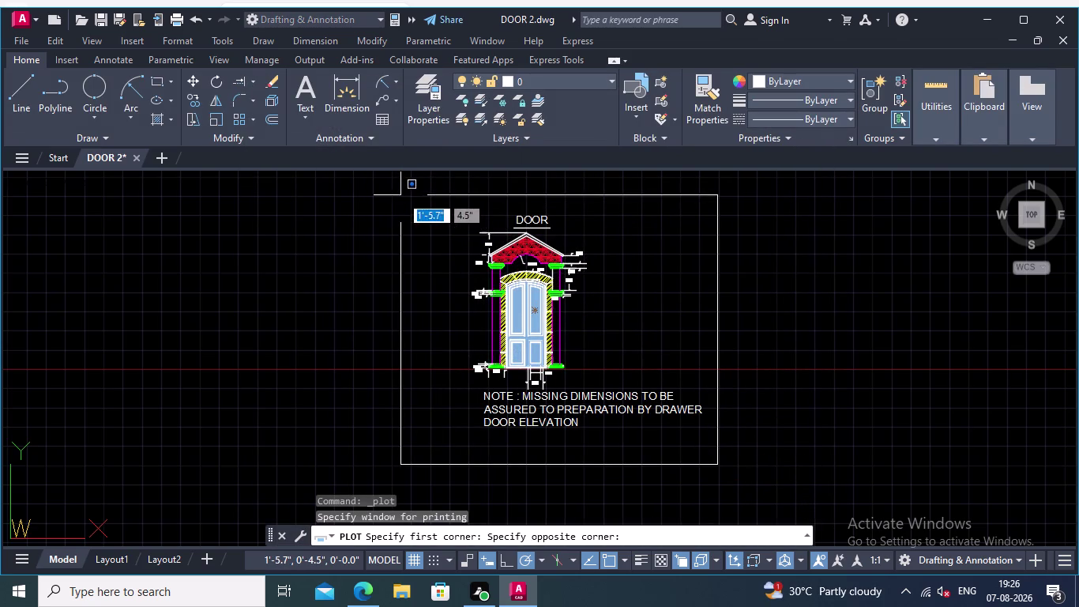
click(401, 195)
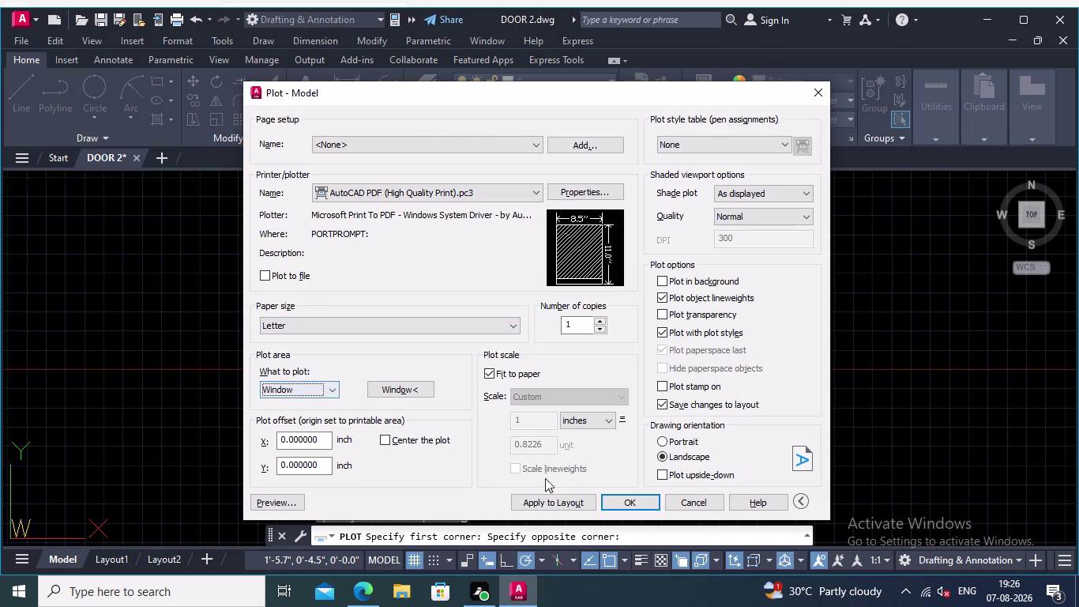
click(387, 438)
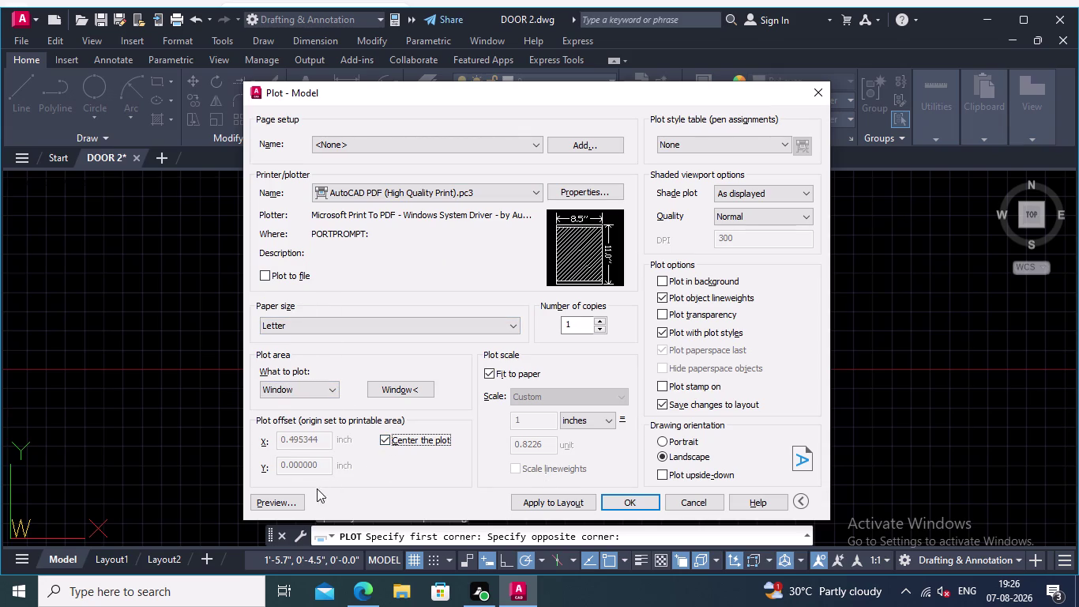
click(290, 501)
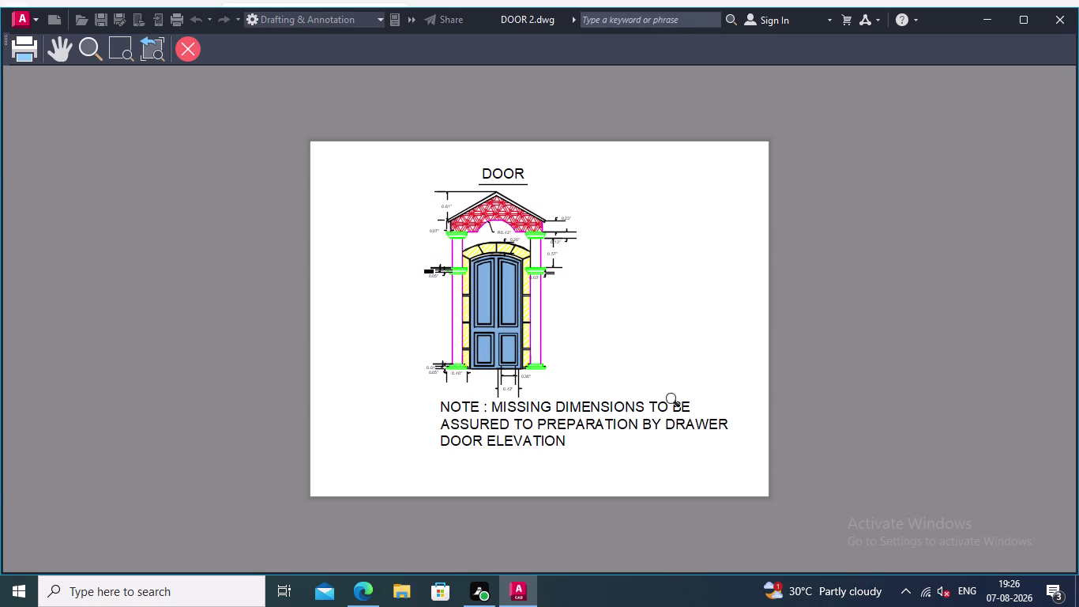
Leave the preview, accept the plot settings, and save the PDF output as 'DOOR 2' on the Desktop.
click(198, 47)
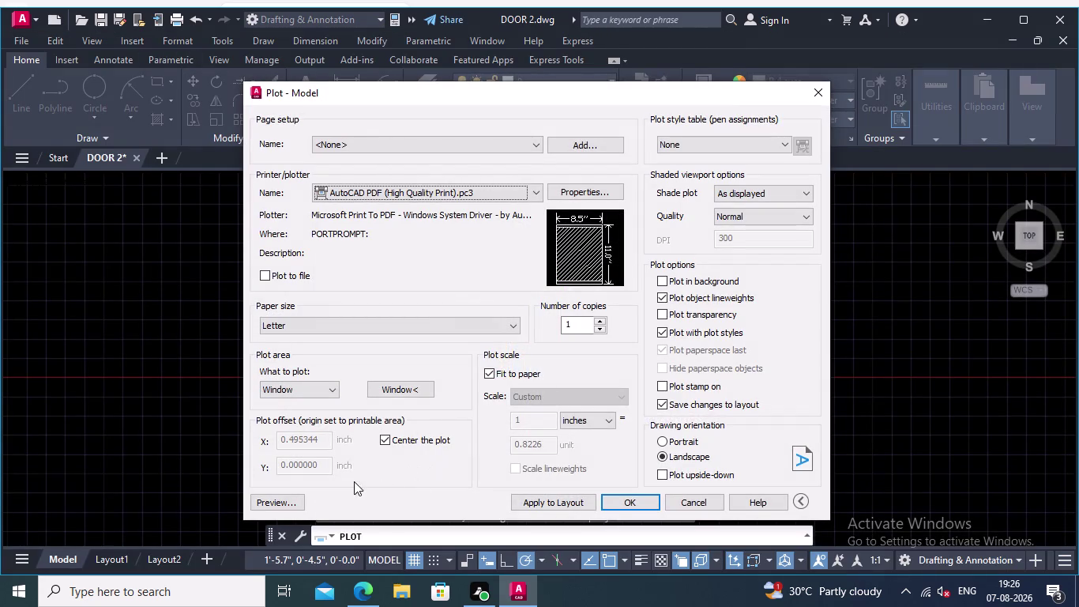
click(638, 499)
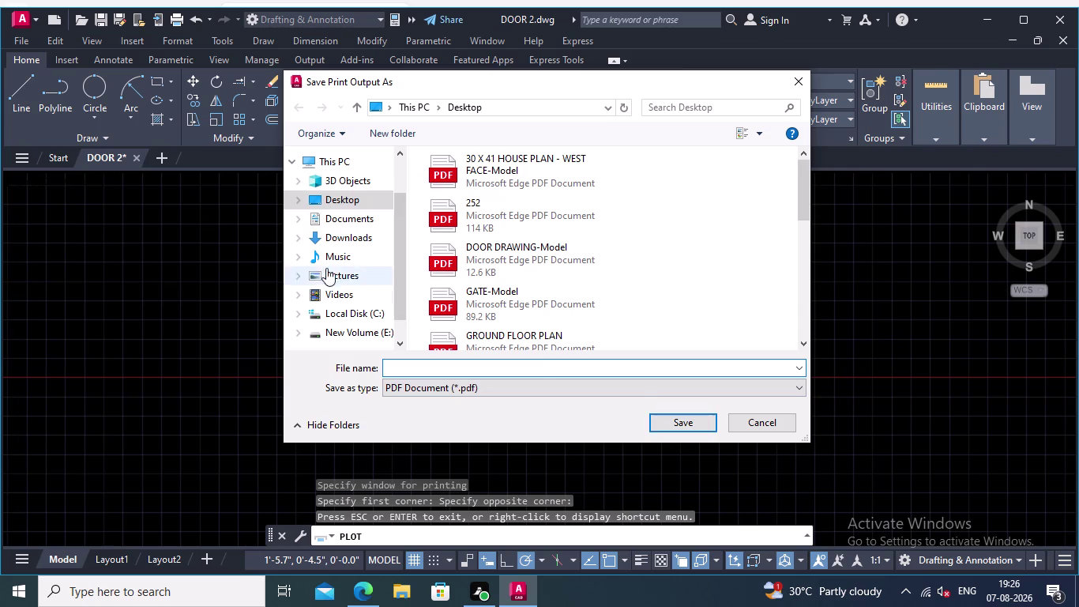
click(347, 198)
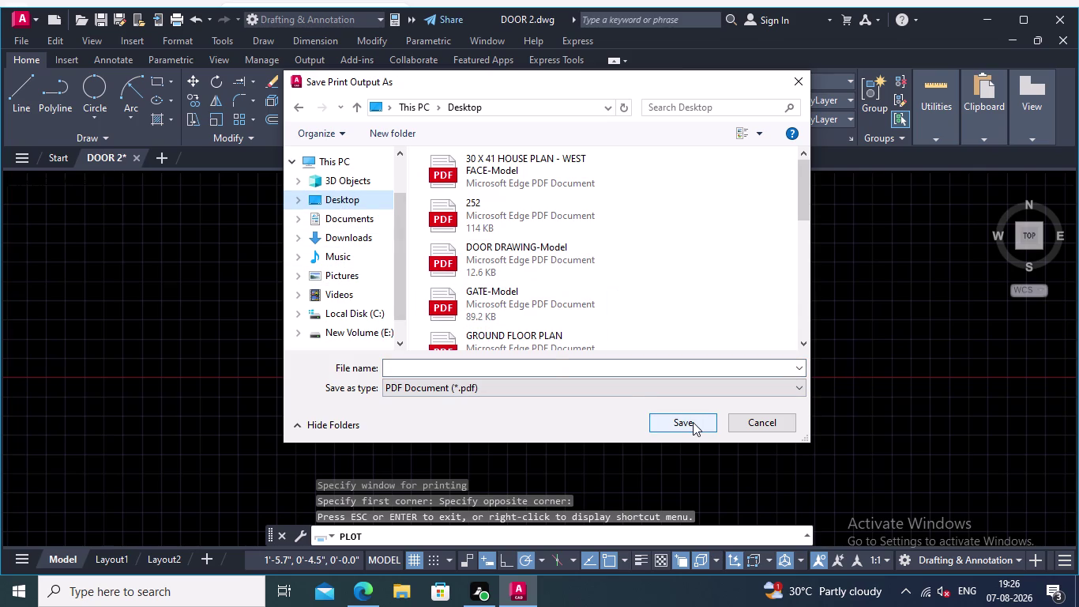
click(553, 361)
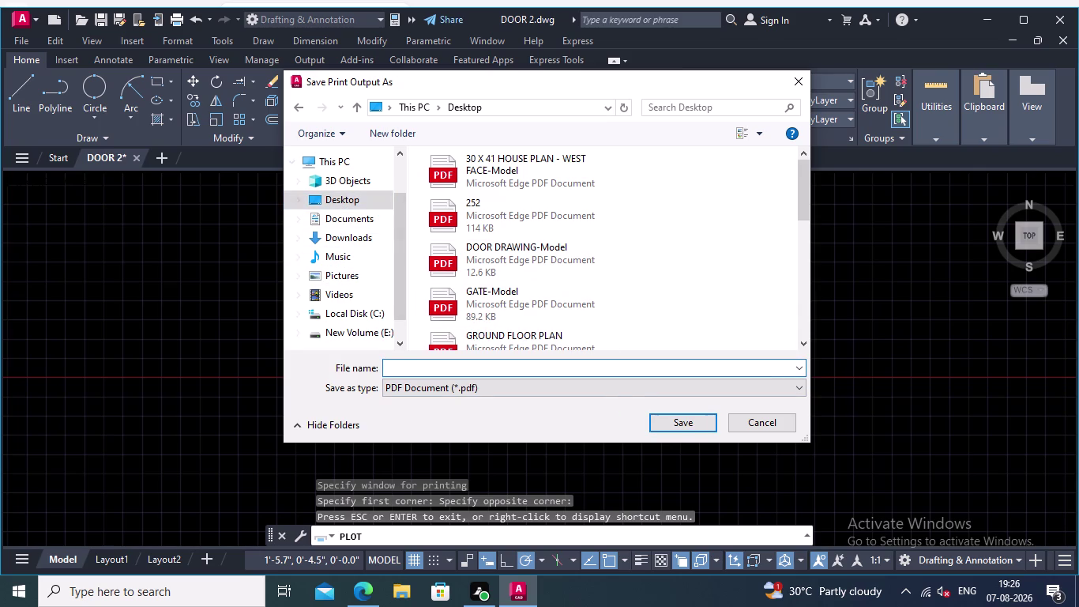
text(DOOR)
key(space)
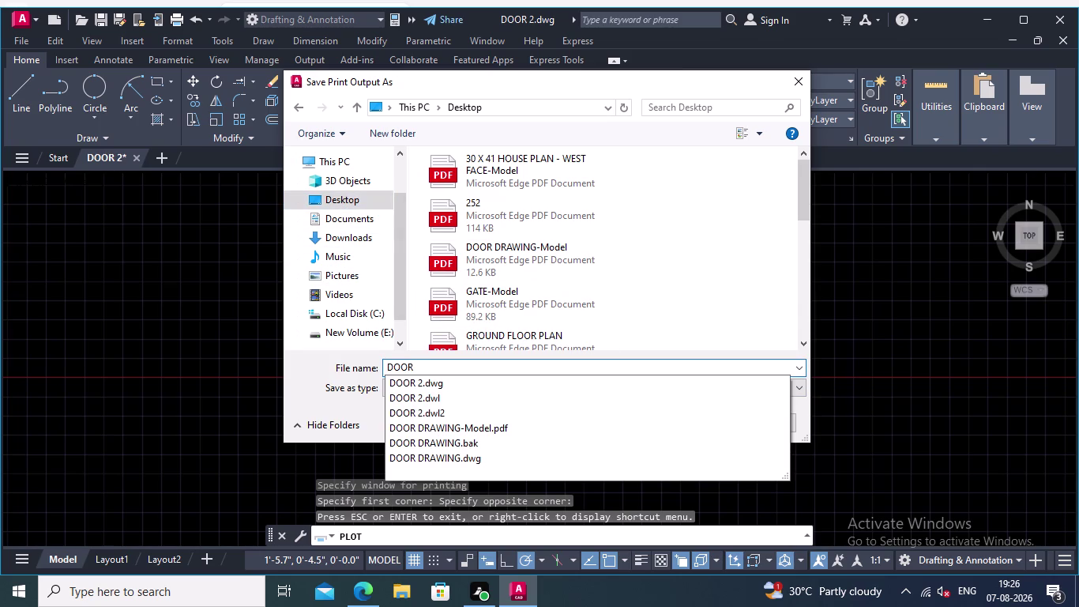
key(2)
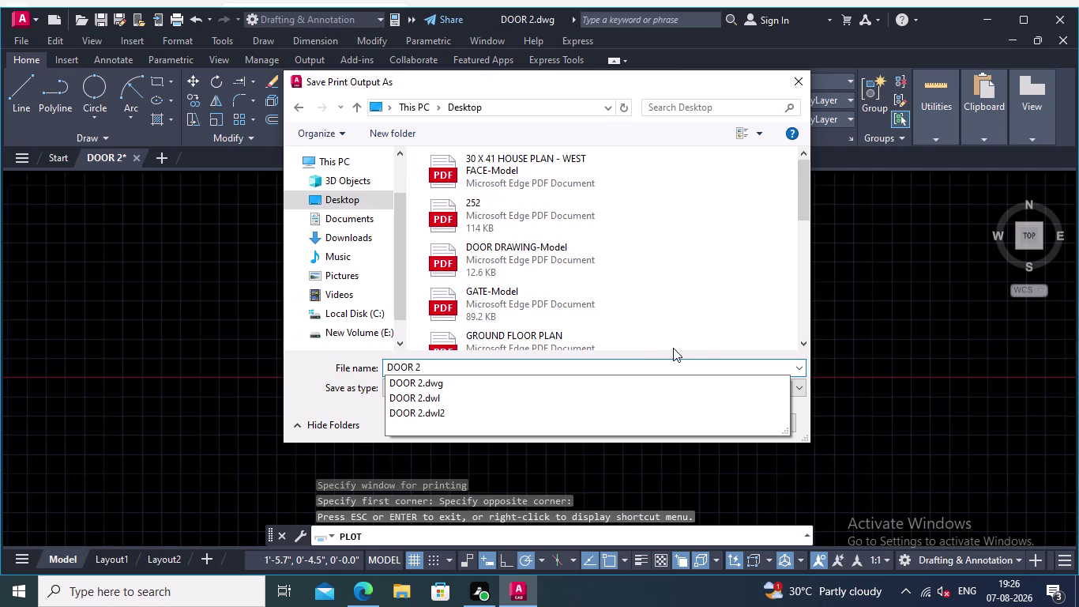
click(676, 327)
click(694, 428)
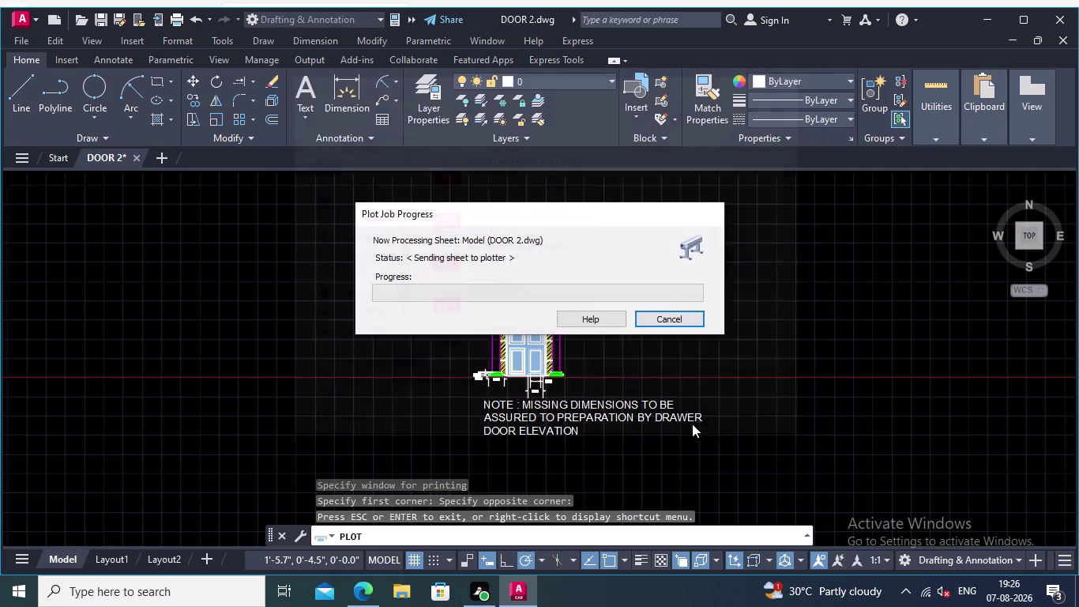